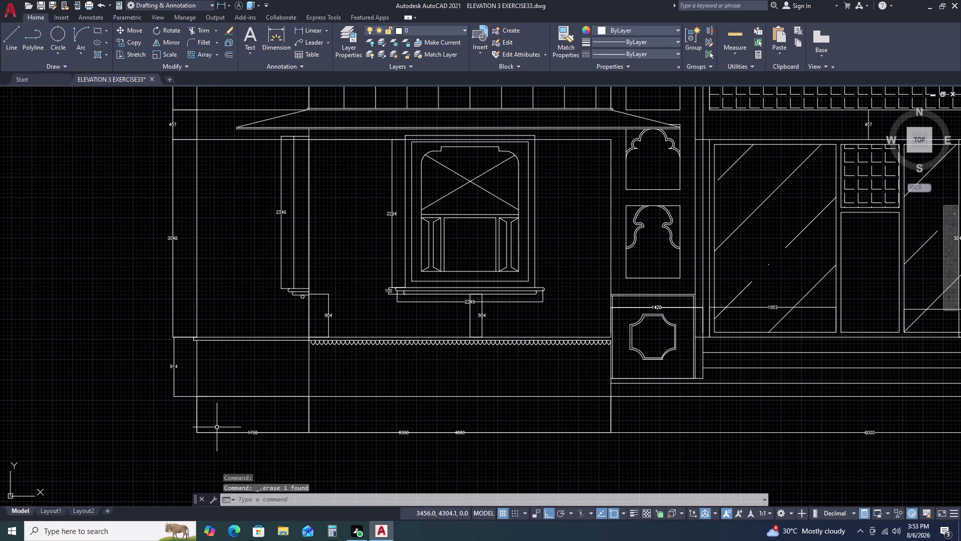
Inspect the 4660 dimension, then pan up over the upper storey of the facade.
click(310, 412)
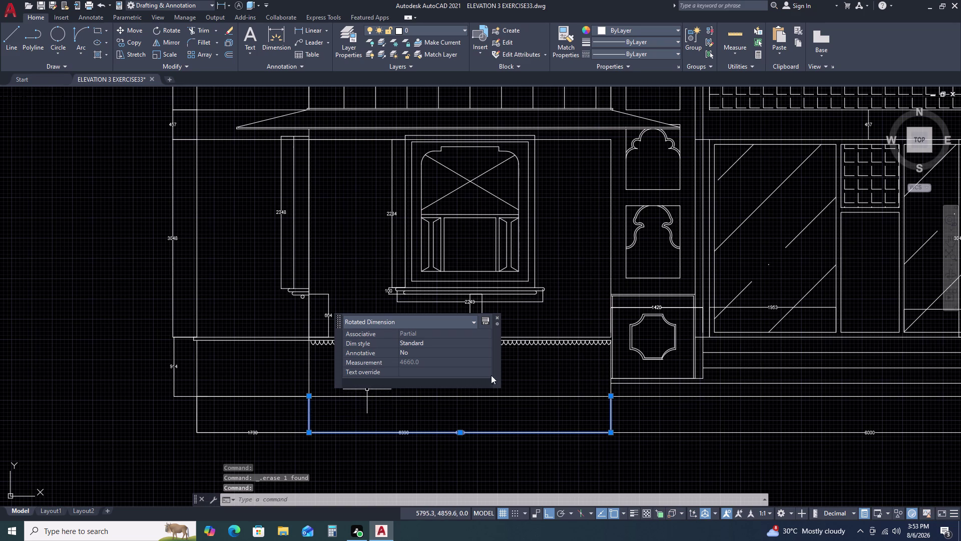
key(Escape)
scroll(up, 3)
scroll(down, 3)
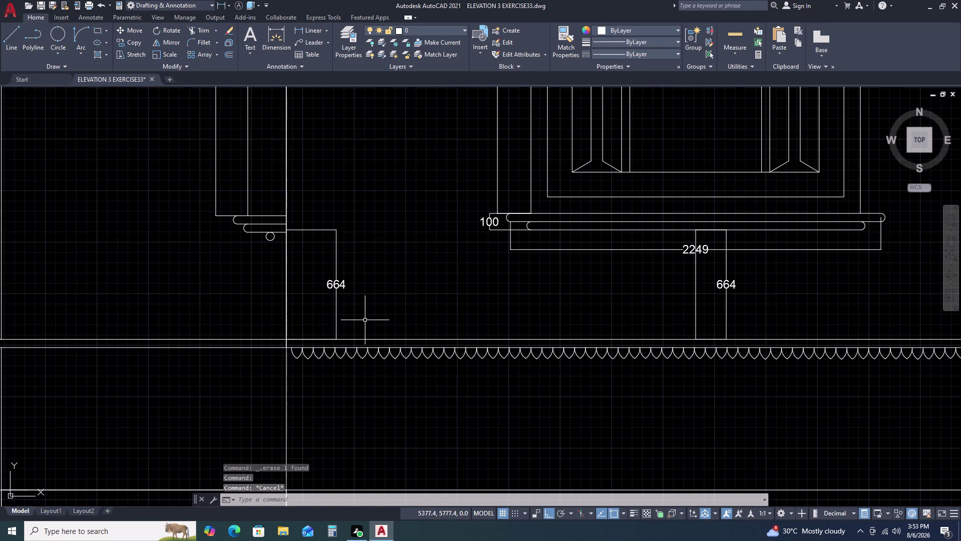
scroll(down, 3)
middle_click(394, 265)
middle_drag(395, 268, 441, 426)
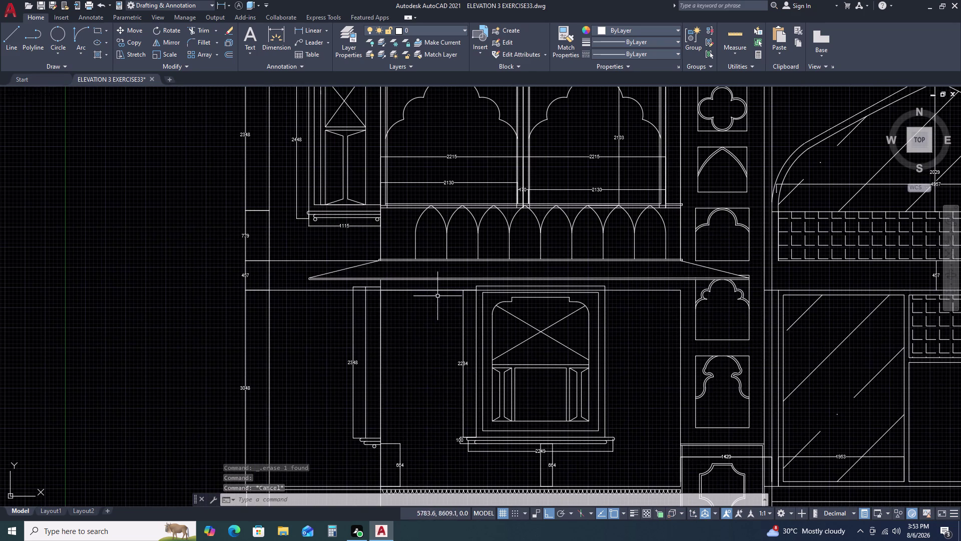
middle_drag(451, 286, 413, 375)
Pan across the drawing, zoom to extents, and undo the last change.
scroll(down, 3)
middle_drag(618, 303, 557, 314)
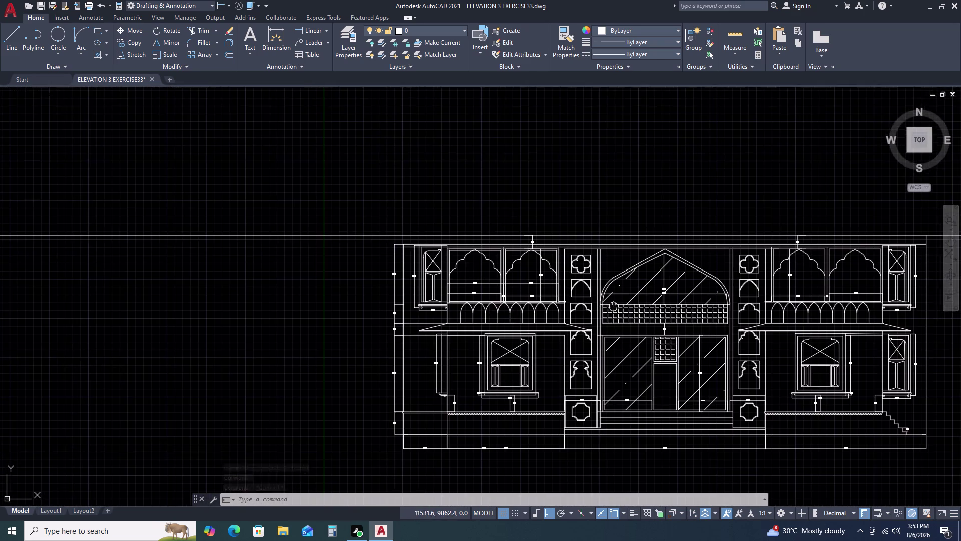
middle_drag(558, 313, 407, 323)
middle_click(405, 323)
middle_click(405, 323)
scroll(down, 3)
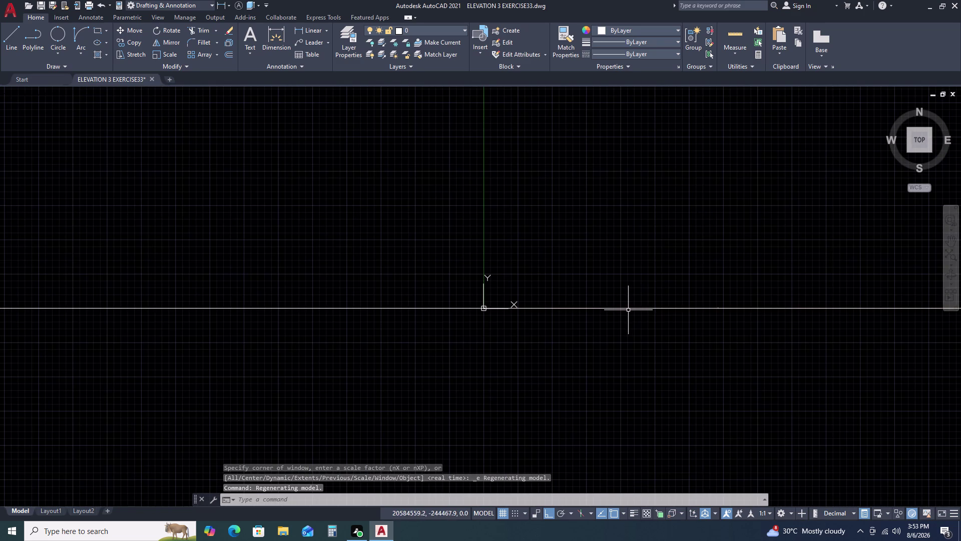
key(ctrl+z)
scroll(down, 3)
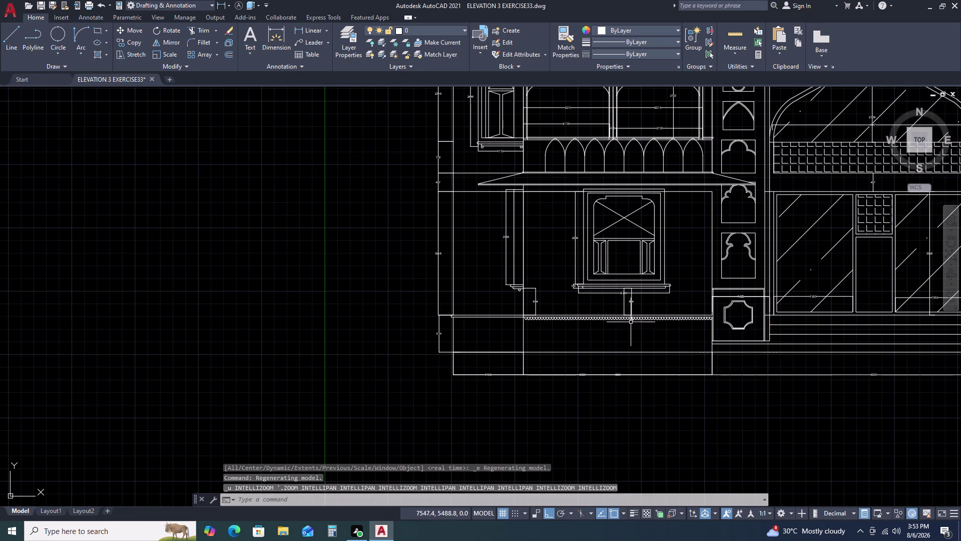
Save the elevation drawing with QSAVE.
key(ctrl+s)
key(ctrl+s)
scroll(down, 3)
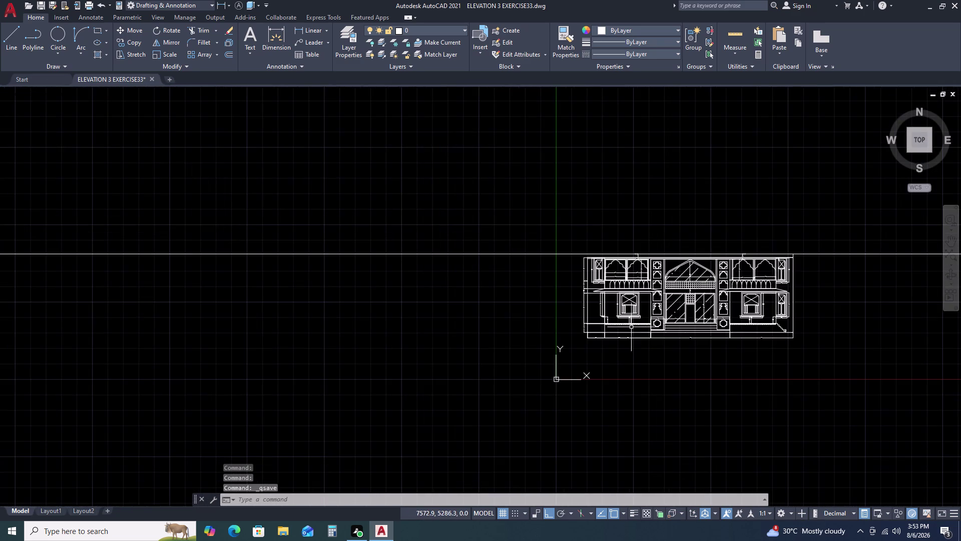
scroll(up, 3)
scroll(up, 3)
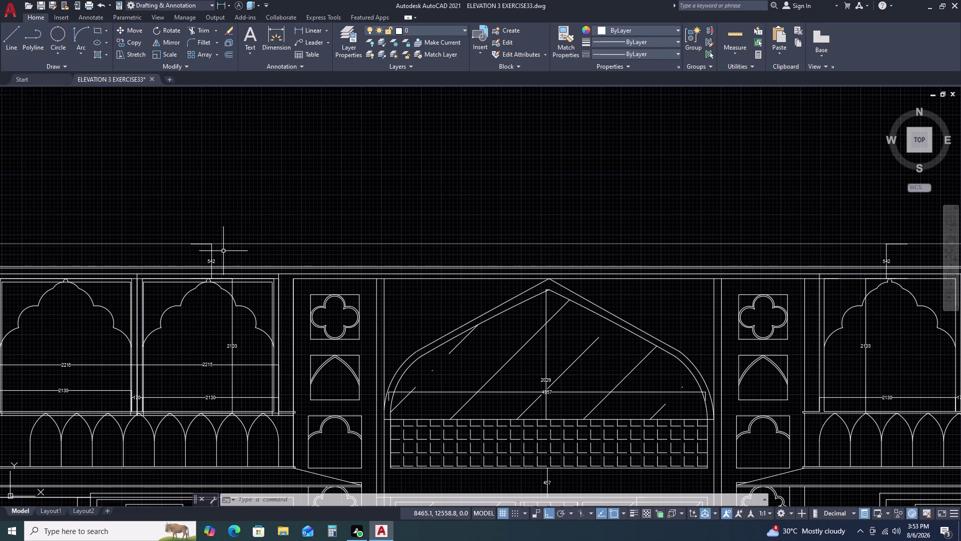
Recolour the horizontal construction line above the roofline yellow via Quick Properties.
click(353, 244)
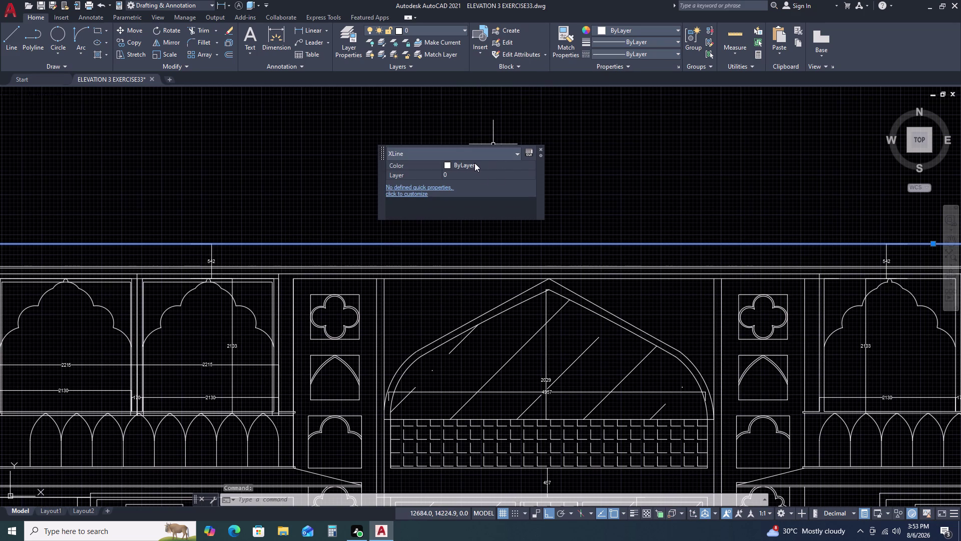
click(475, 163)
click(474, 163)
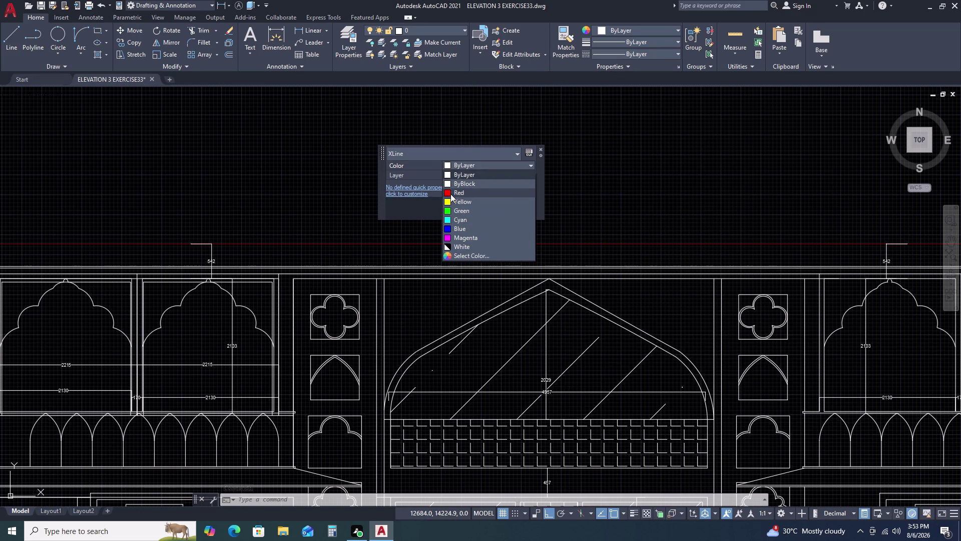
click(448, 202)
key(Escape)
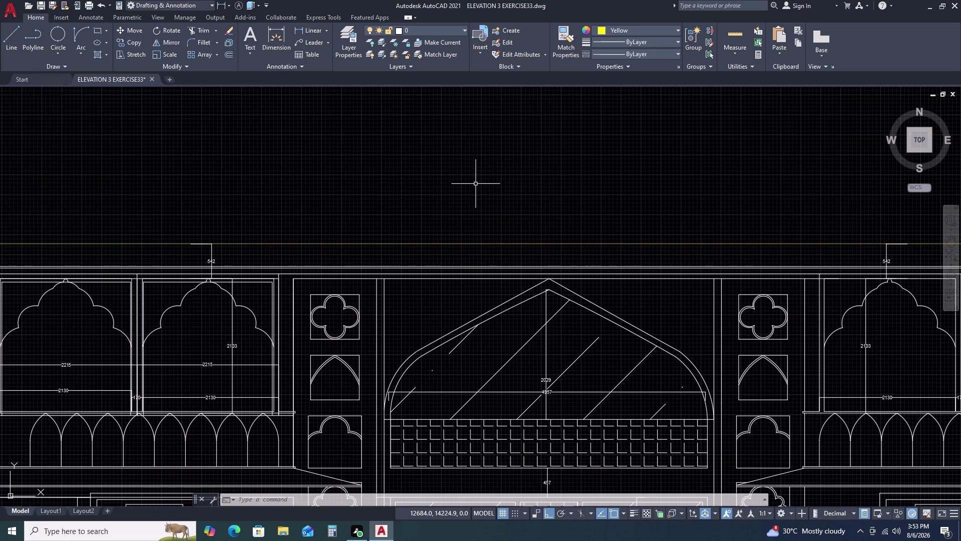
scroll(down, 3)
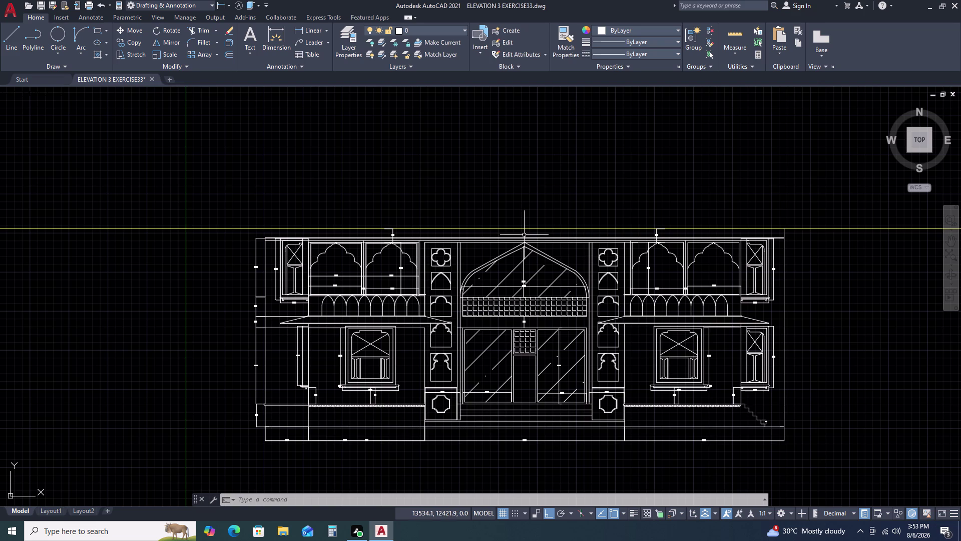
Offset the yellow construction line 535 units upward.
click(580, 229)
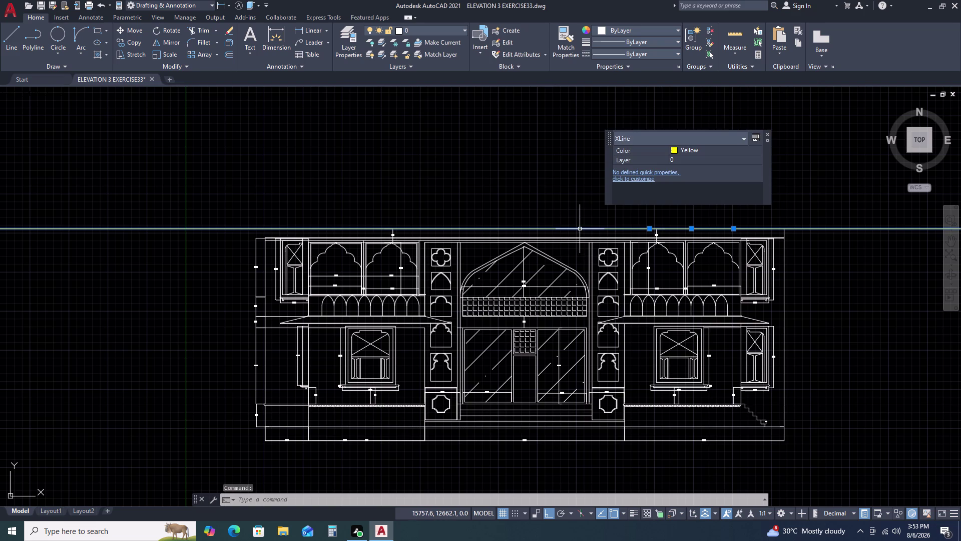
text(O)
key(space)
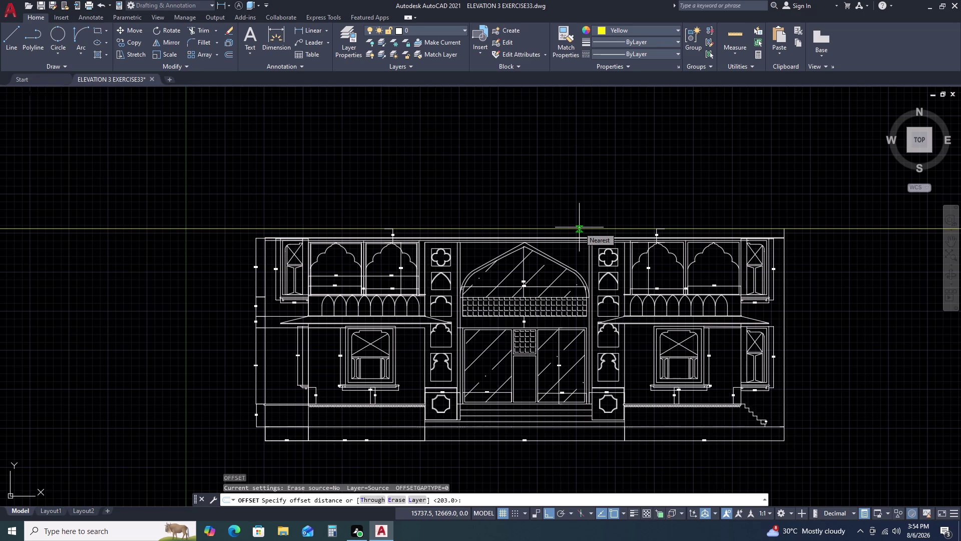
text(535)
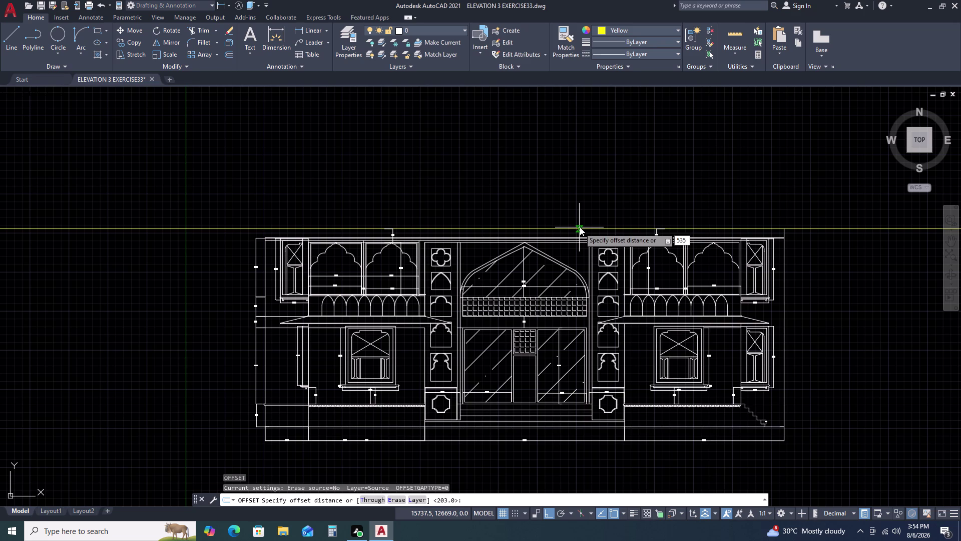
key(space)
click(585, 202)
key(Escape)
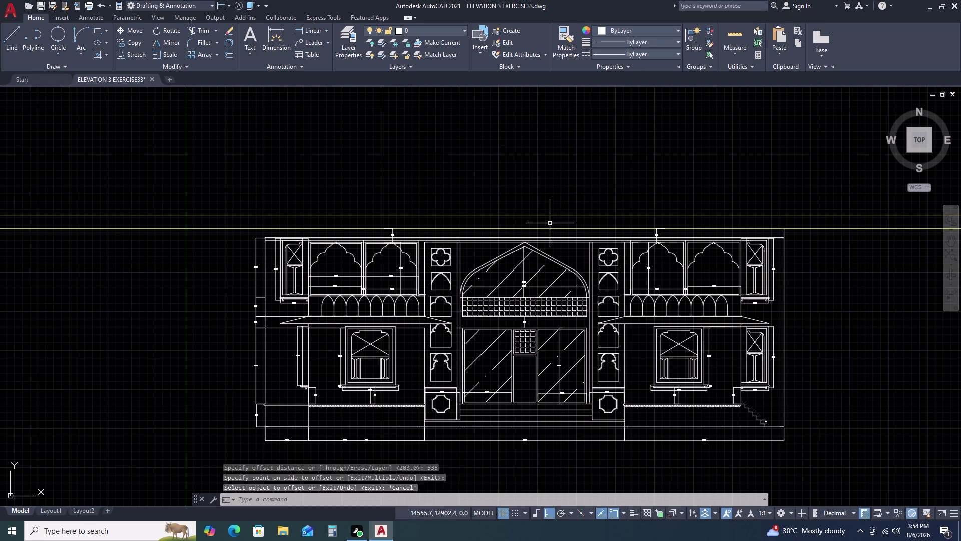
scroll(up, 3)
Set the new upper construction line's colour to ByBlock.
click(569, 194)
triple_click(536, 215)
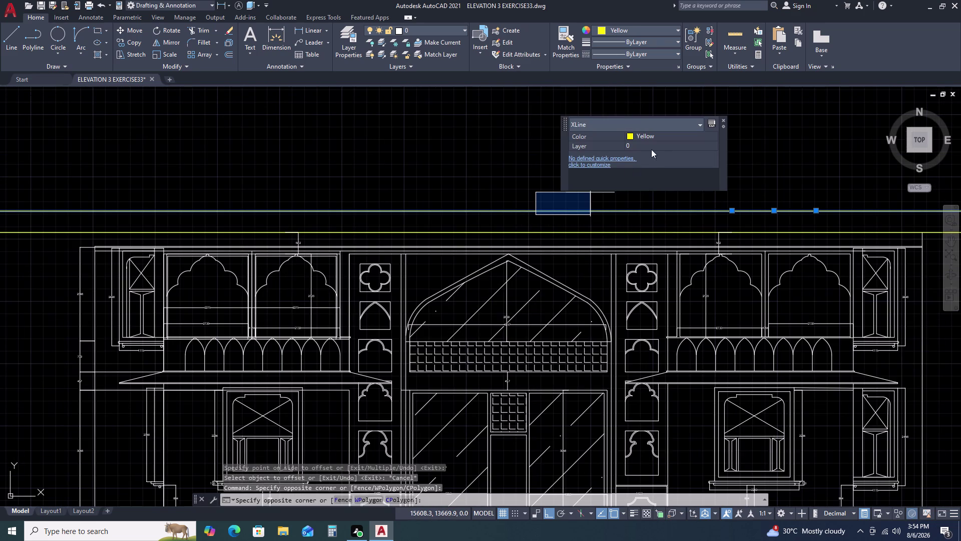
double_click(654, 139)
click(643, 154)
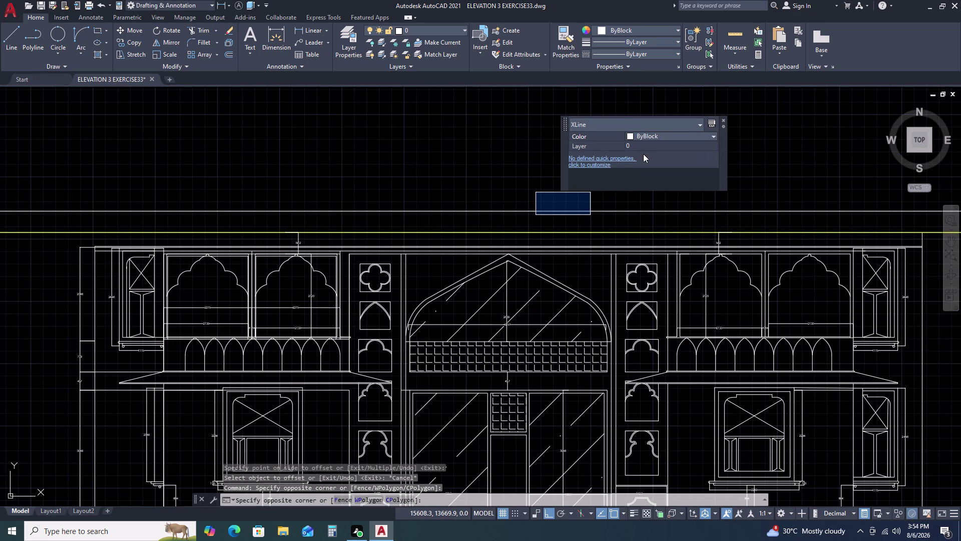
click(642, 138)
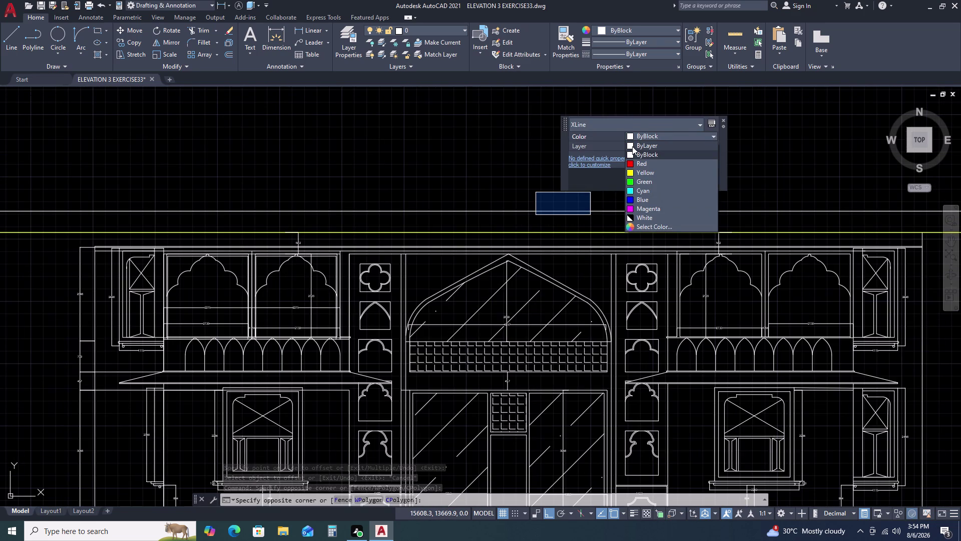
double_click(633, 147)
key(Escape)
key(Escape)
key(Escape)
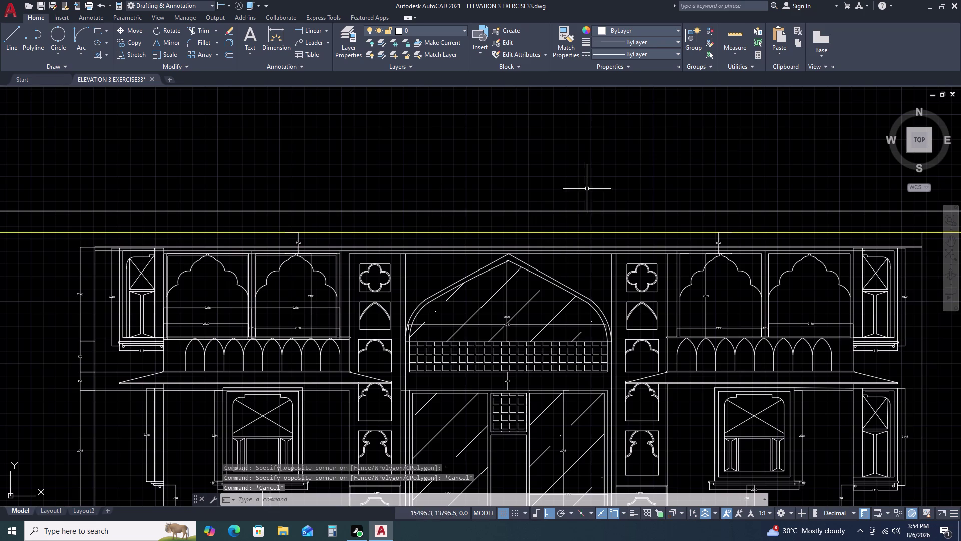
scroll(down, 3)
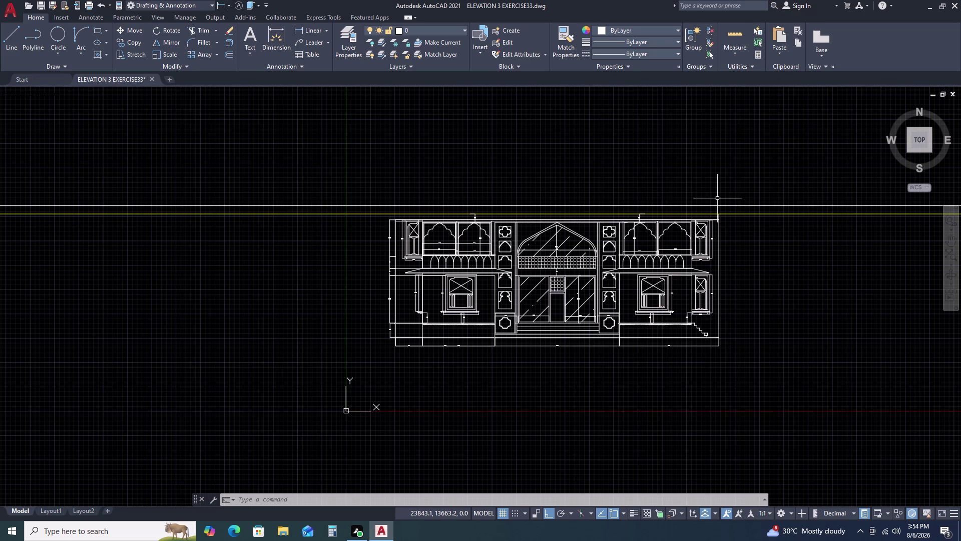
Stretch the right edge line's top grip to the upper construction line, making it 8457.6 long.
scroll(up, 3)
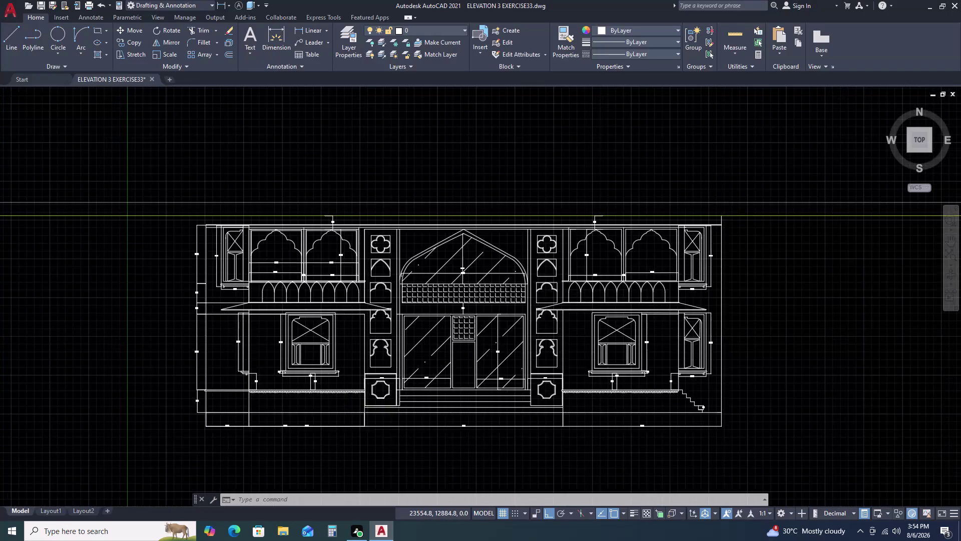
scroll(up, 3)
scroll(down, 3)
double_click(725, 239)
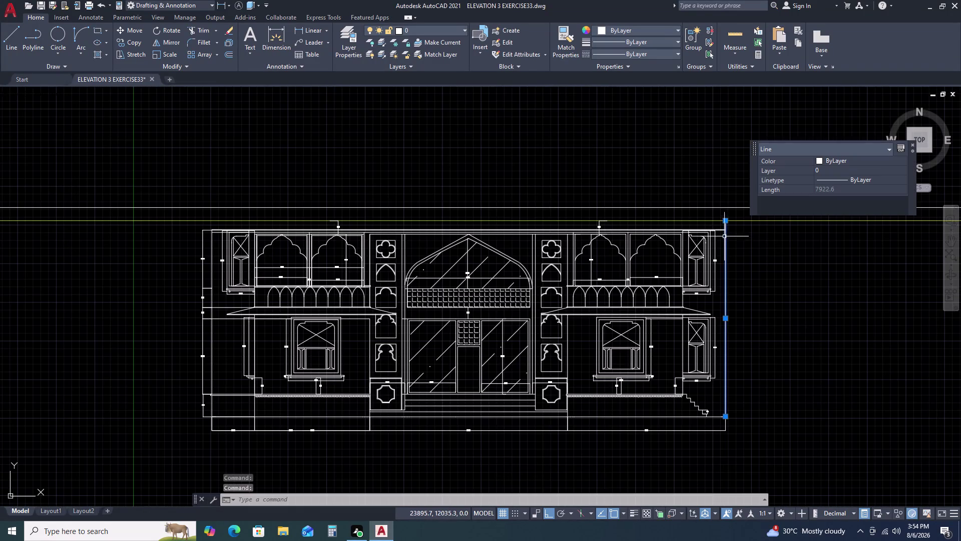
scroll(up, 3)
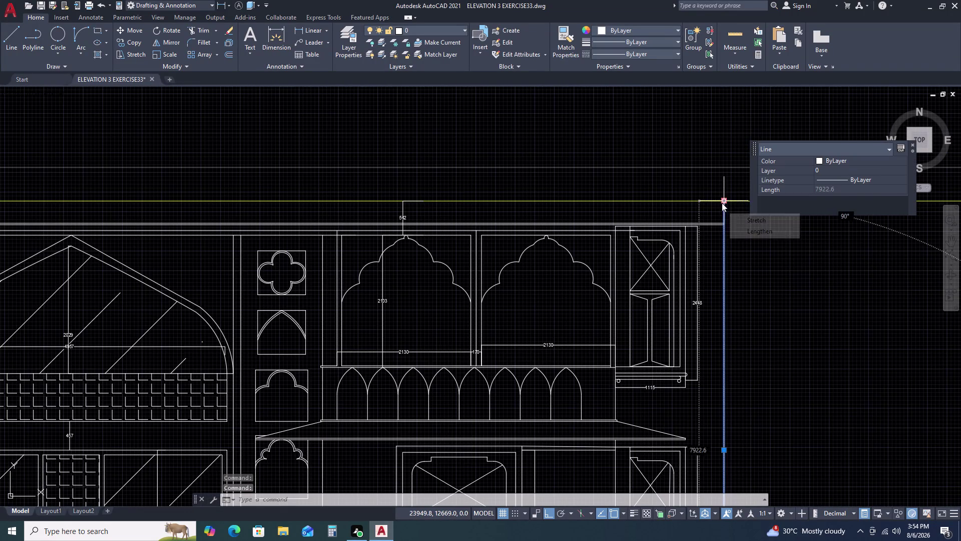
click(721, 203)
double_click(724, 167)
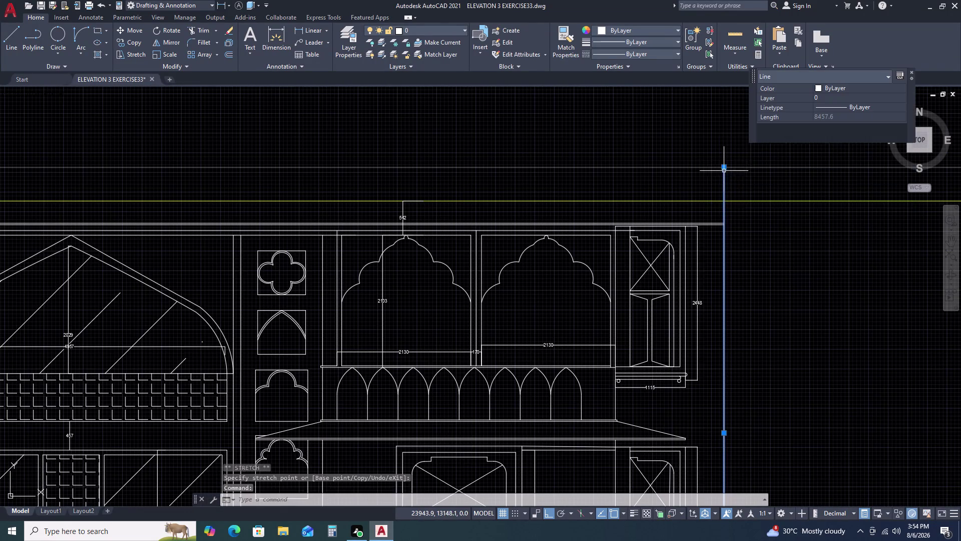
scroll(down, 3)
key(Escape)
scroll(up, 3)
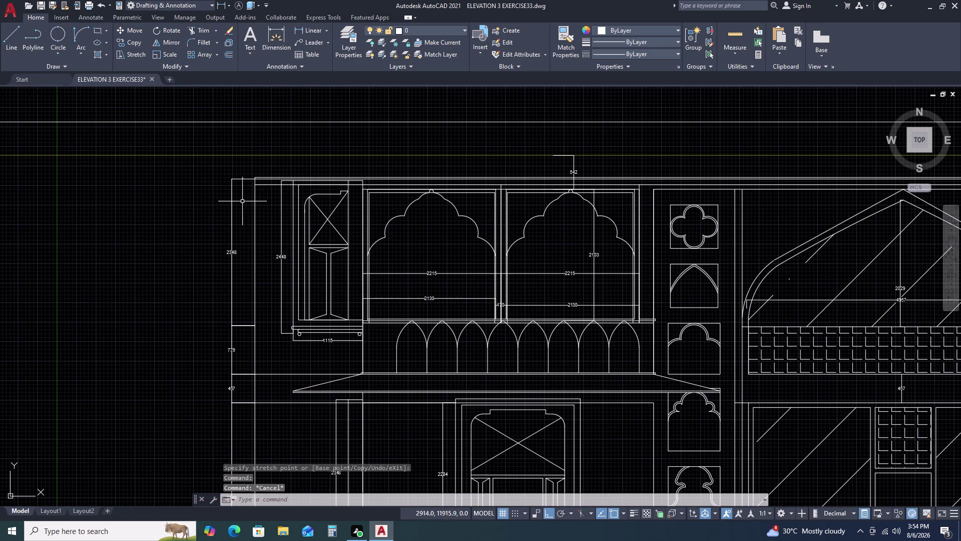
double_click(255, 197)
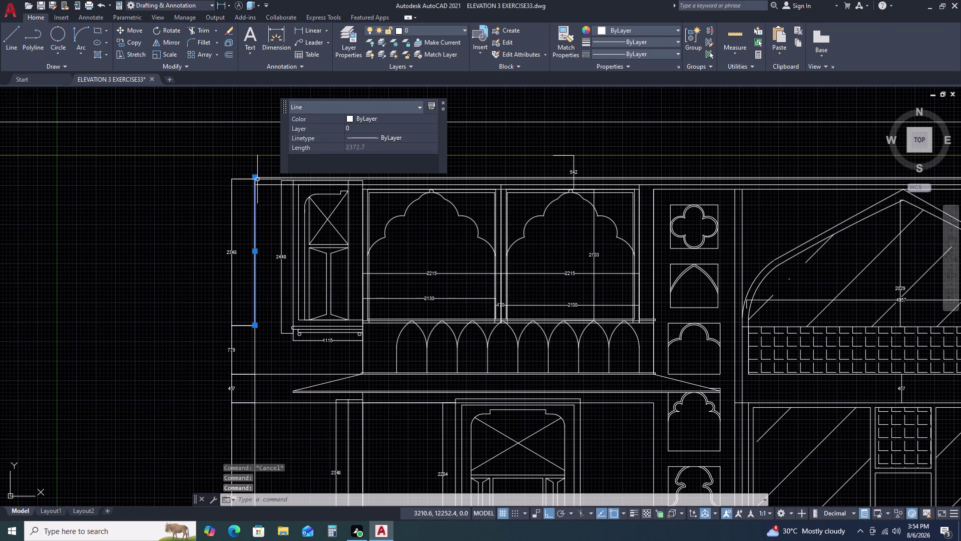
click(257, 175)
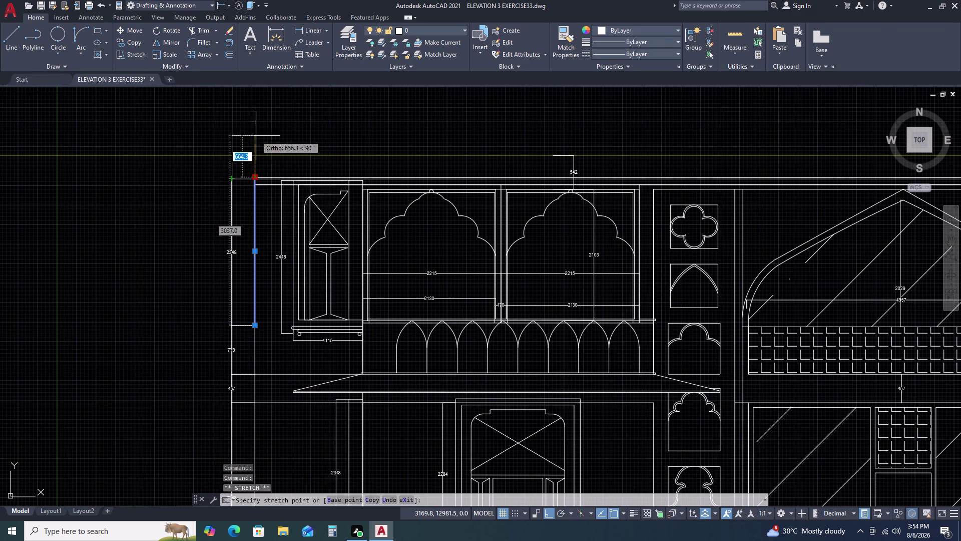
double_click(254, 121)
key(Escape)
scroll(down, 3)
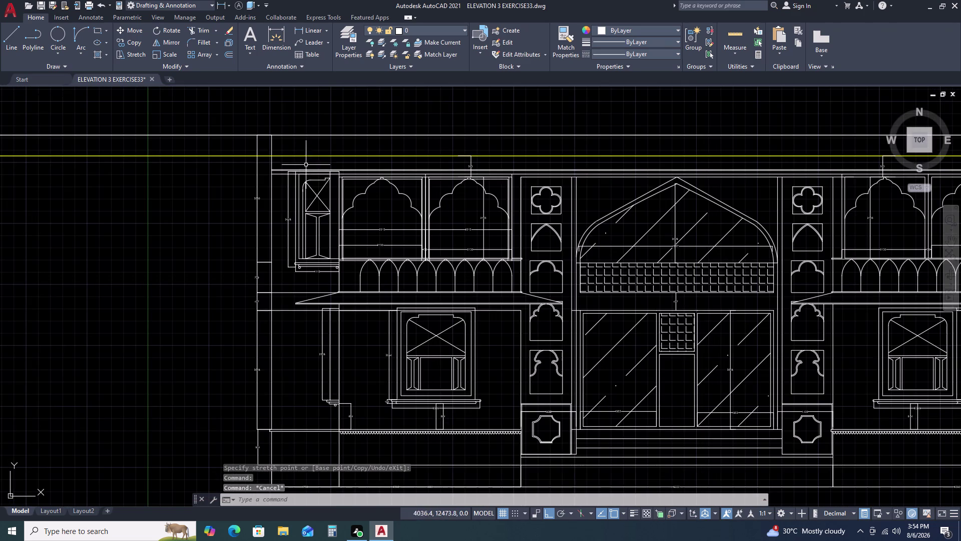
double_click(258, 147)
key(Escape)
key(Escape)
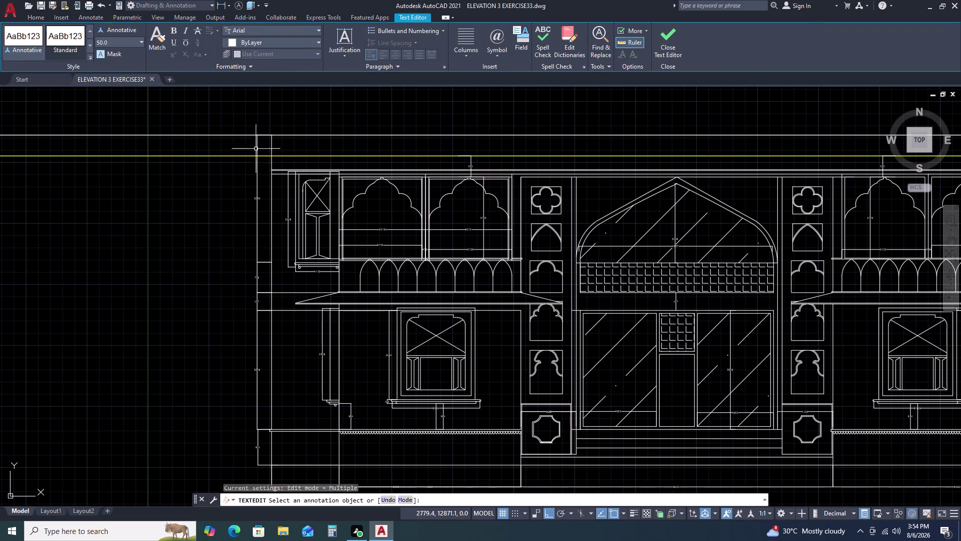
key(Escape)
key(ctrl+z)
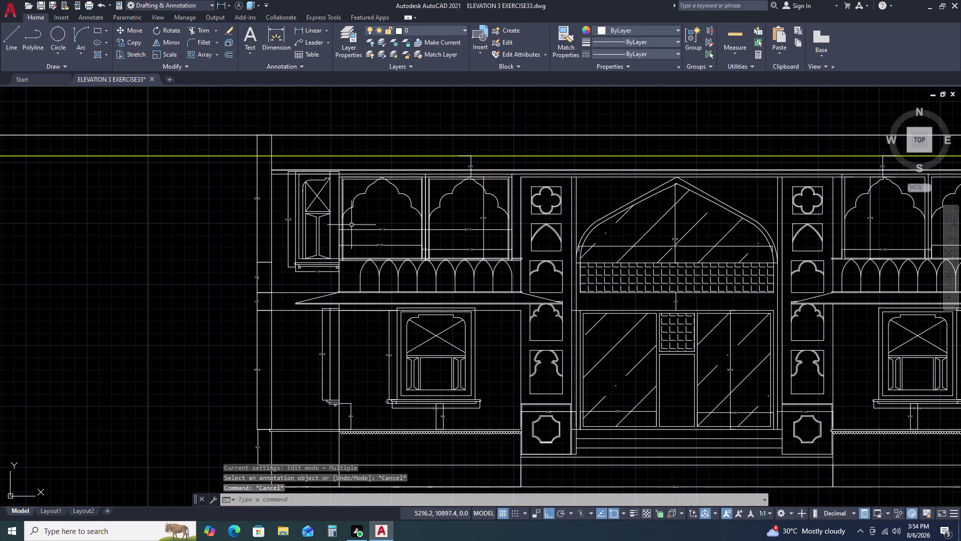
key(ctrl+z)
key(ctrl+z)
key(ctrl+z)
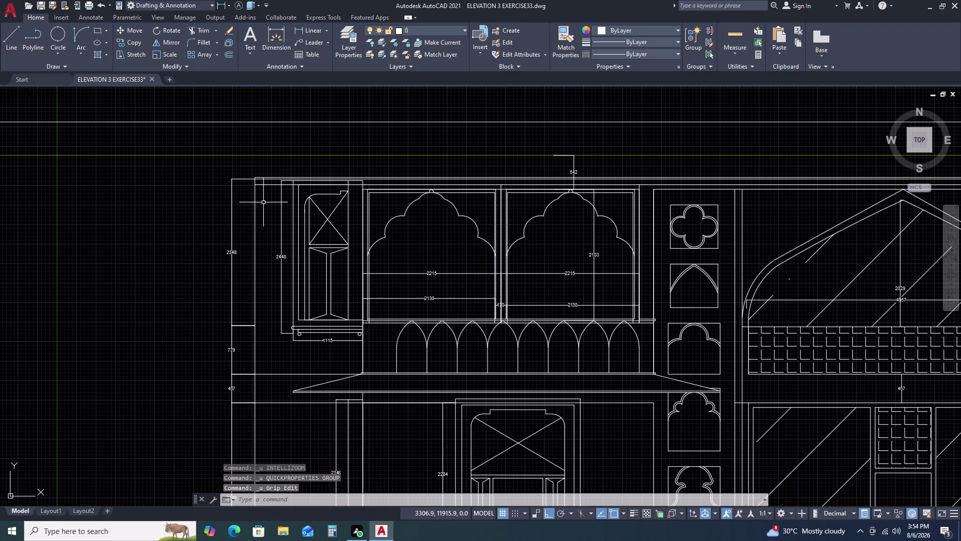
scroll(up, 3)
double_click(259, 183)
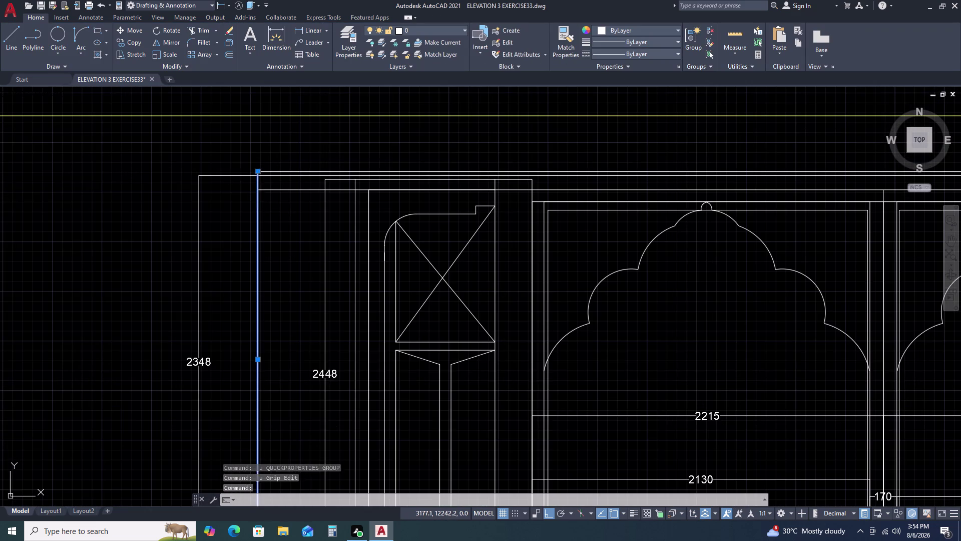
double_click(259, 171)
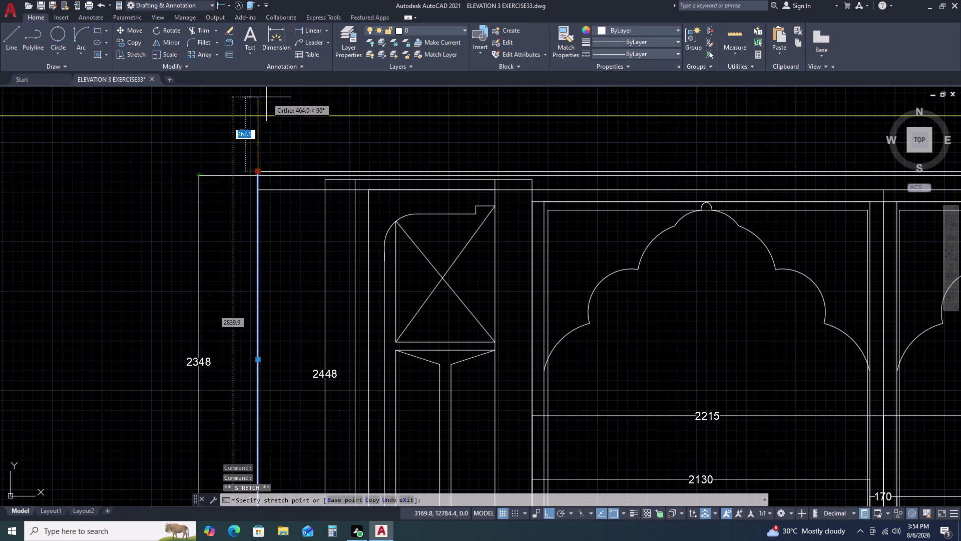
scroll(down, 3)
double_click(265, 105)
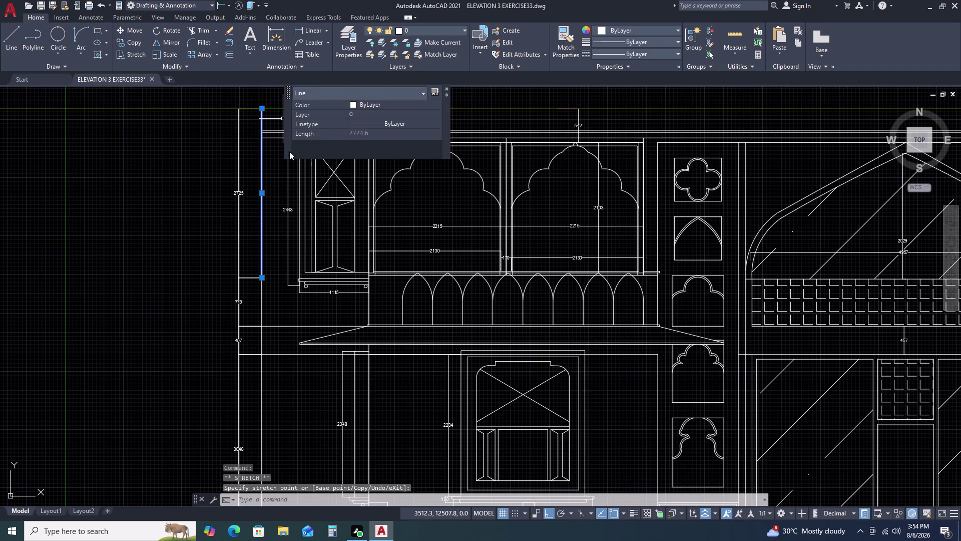
key(Escape)
triple_click(240, 136)
drag(229, 128, 215, 130)
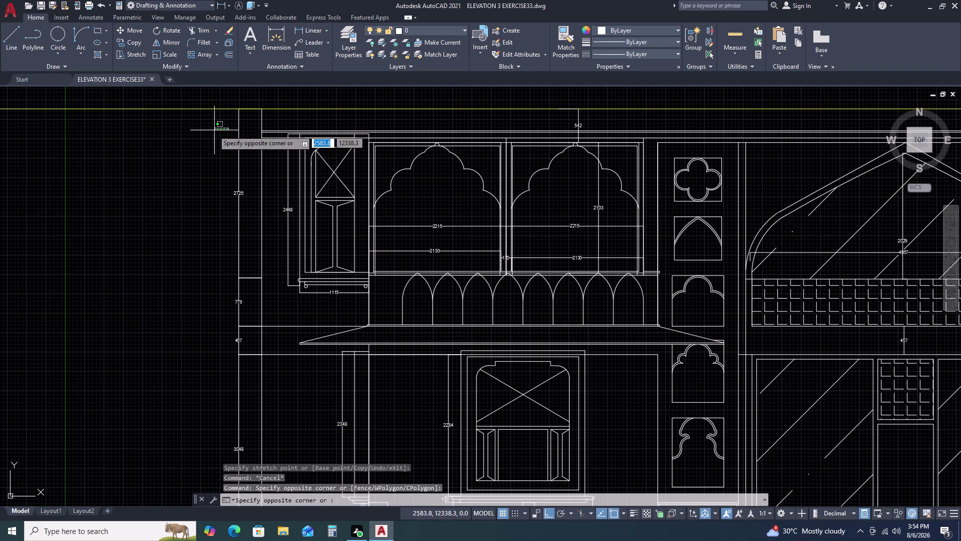
key(Escape)
key(ctrl+z)
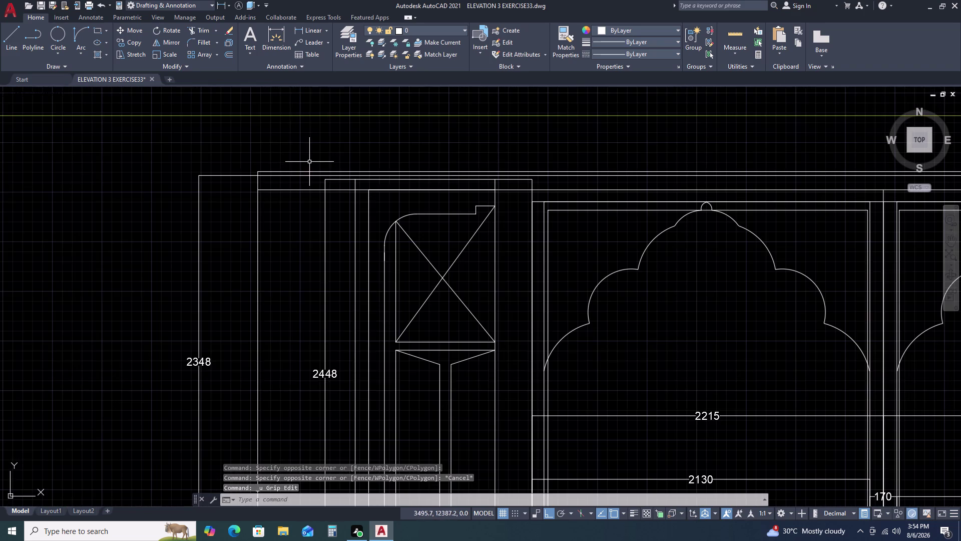
double_click(269, 240)
drag(268, 241, 266, 245)
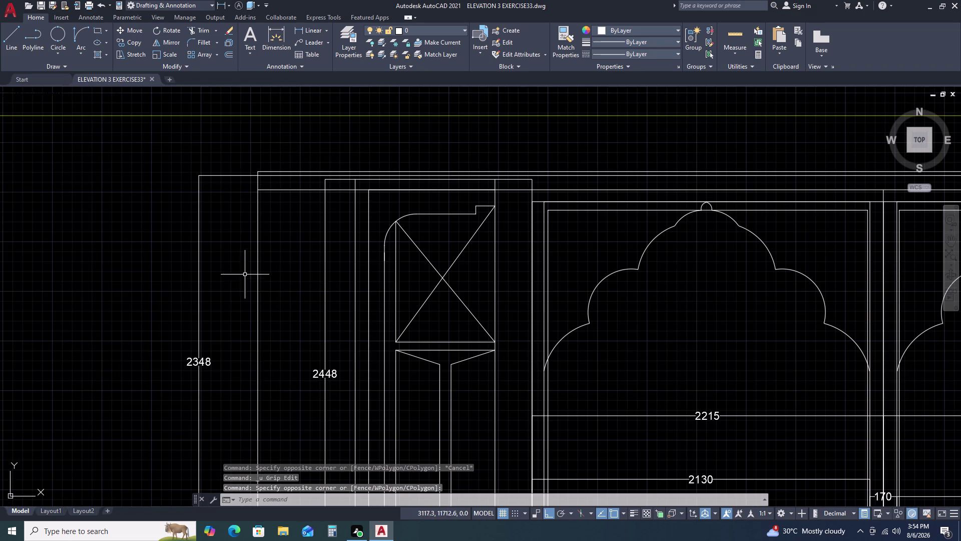
click(241, 278)
double_click(259, 255)
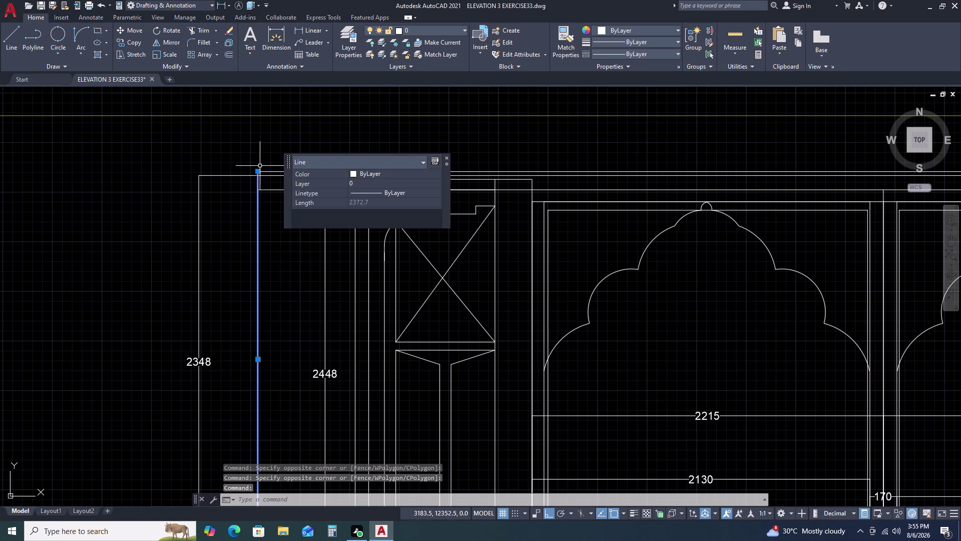
scroll(up, 3)
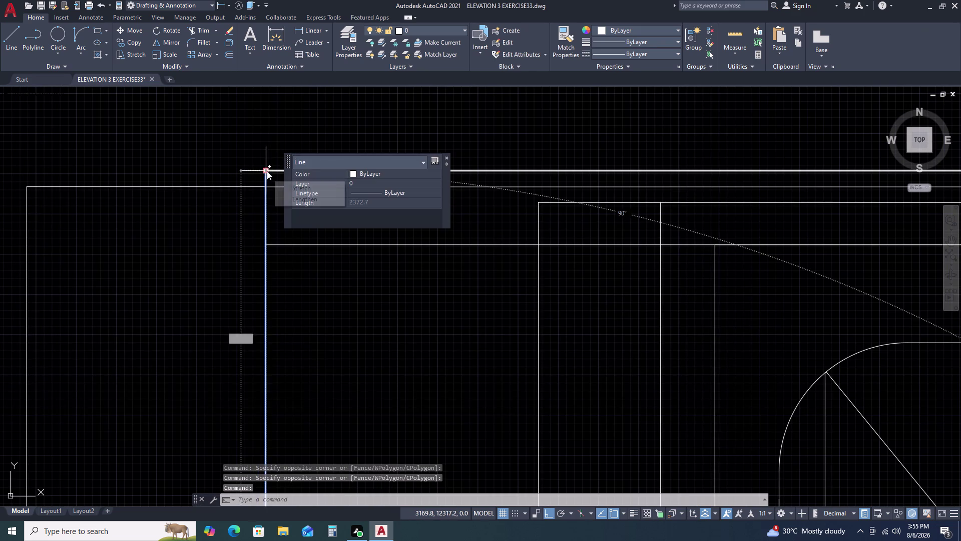
click(267, 171)
scroll(down, 3)
middle_drag(279, 129, 275, 244)
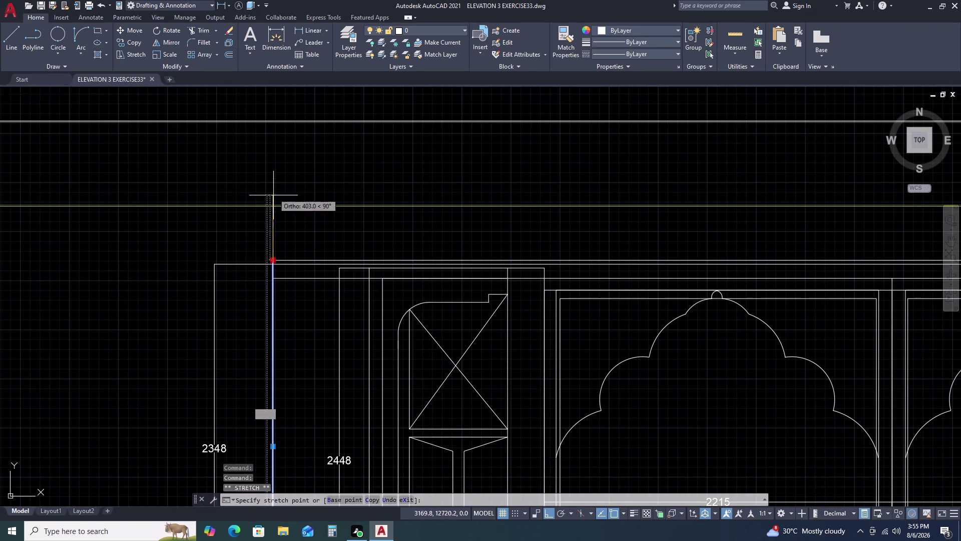
click(271, 121)
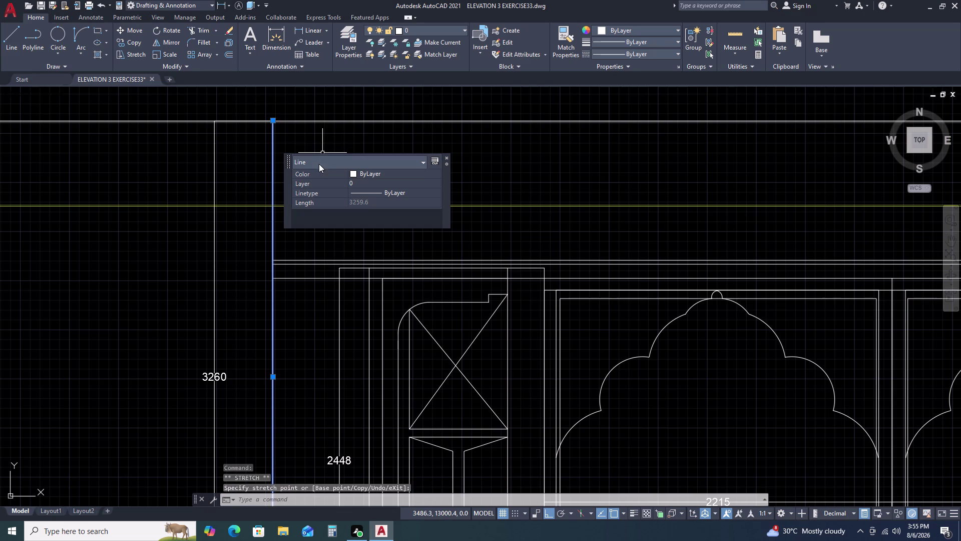
key(ctrl+z)
scroll(down, 3)
scroll(down, 3)
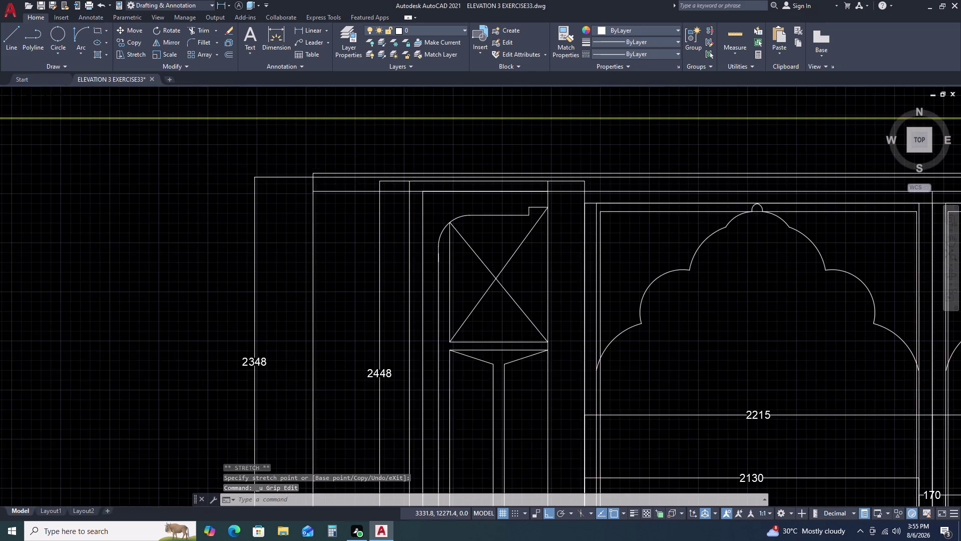
Erase the upper ByBlock construction line above the elevation.
middle_drag(369, 142, 358, 209)
middle_click(357, 209)
scroll(up, 3)
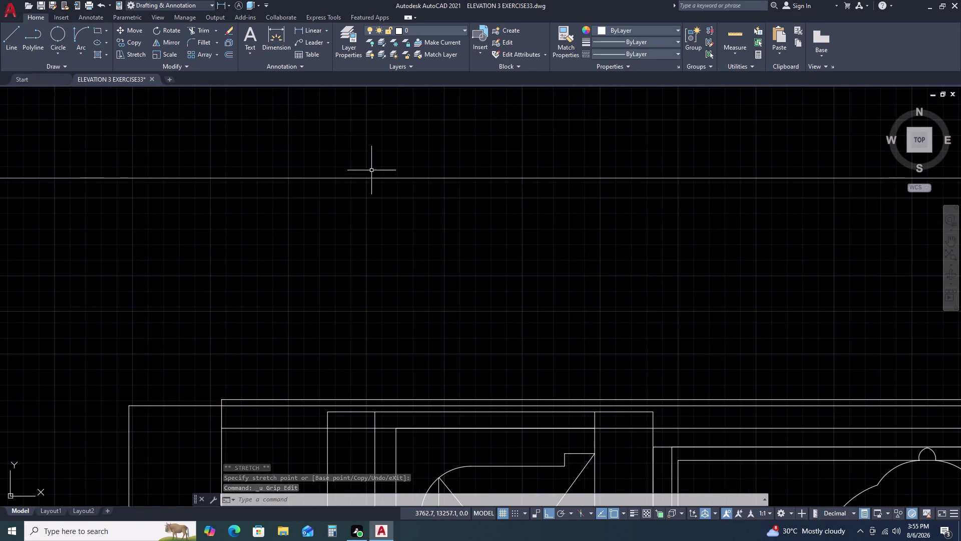
scroll(up, 3)
scroll(up, 3)
scroll(down, 3)
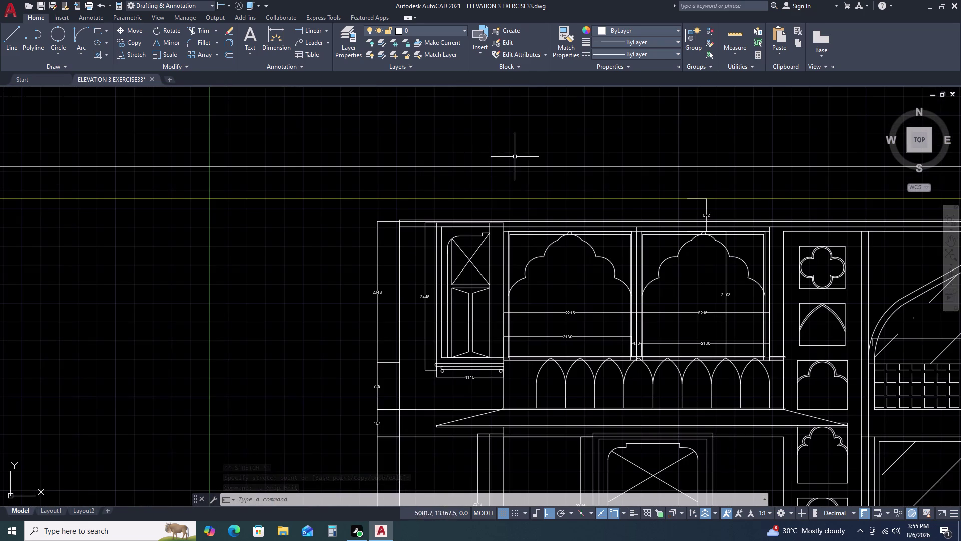
click(512, 163)
click(483, 182)
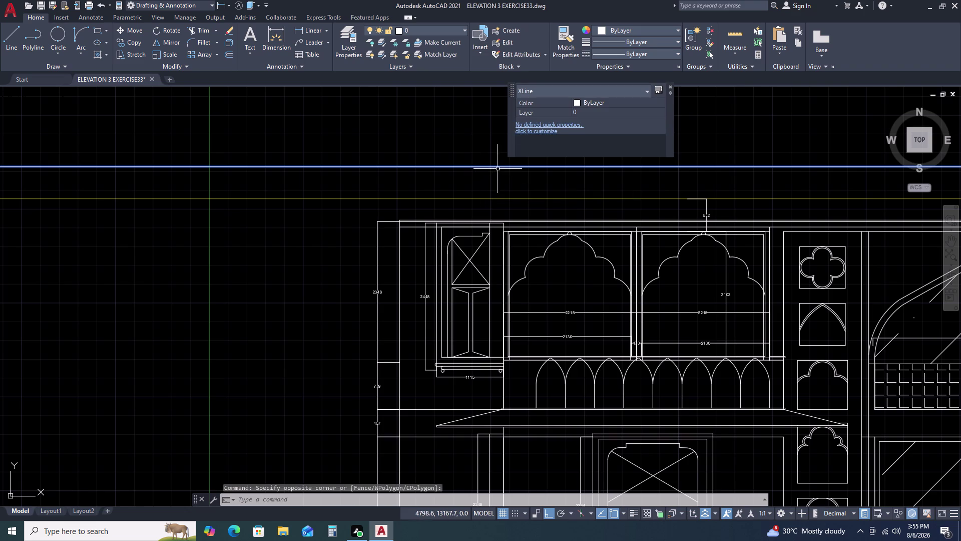
key(Delete)
Select the yellow construction line above the facade.
drag(547, 202, 543, 207)
click(535, 214)
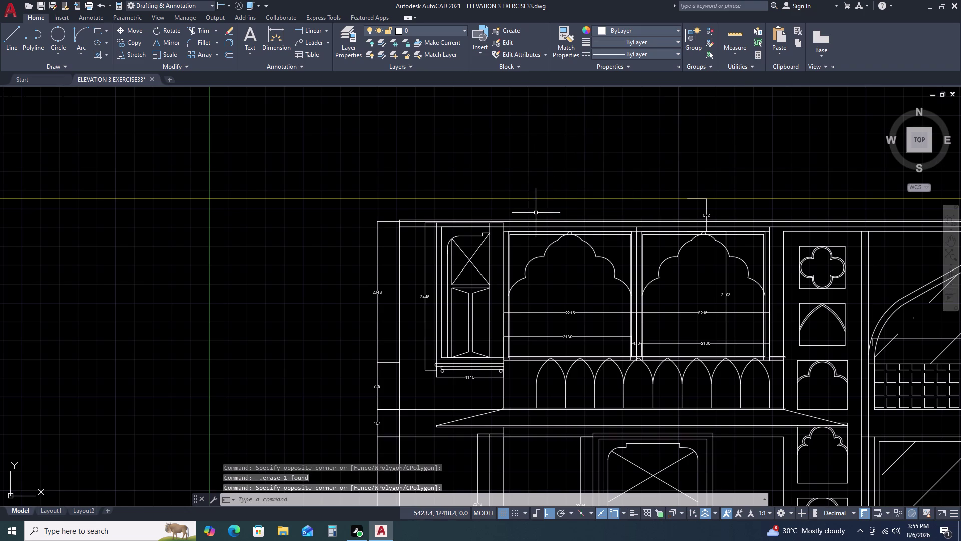
double_click(540, 201)
click(540, 197)
Offset the yellow construction line 535 units upward.
key(o)
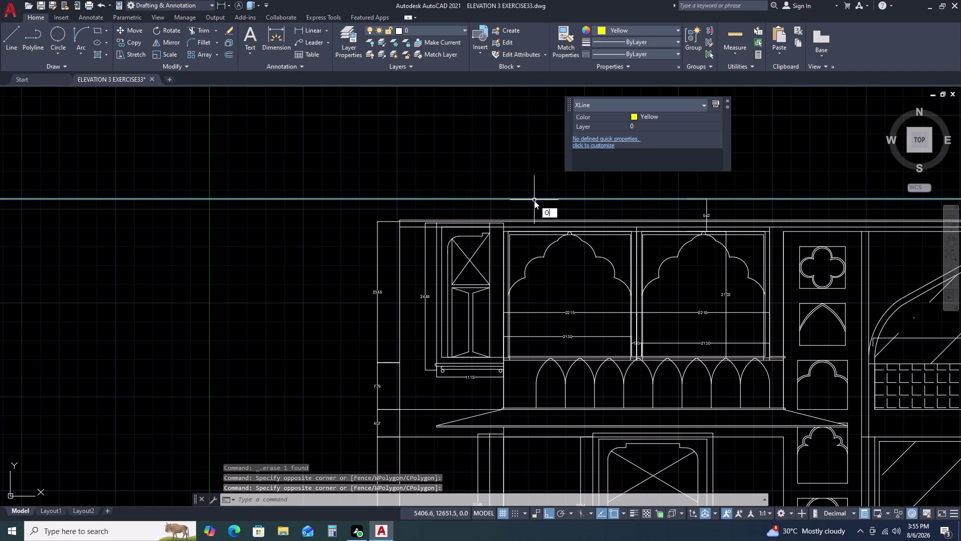
key(space)
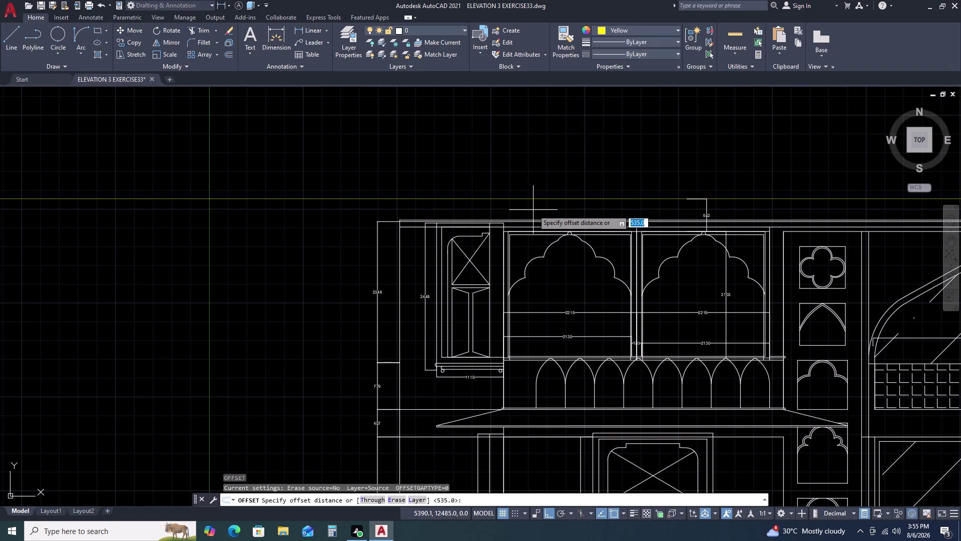
key(5)
key(3)
key(5)
key(space)
click(540, 178)
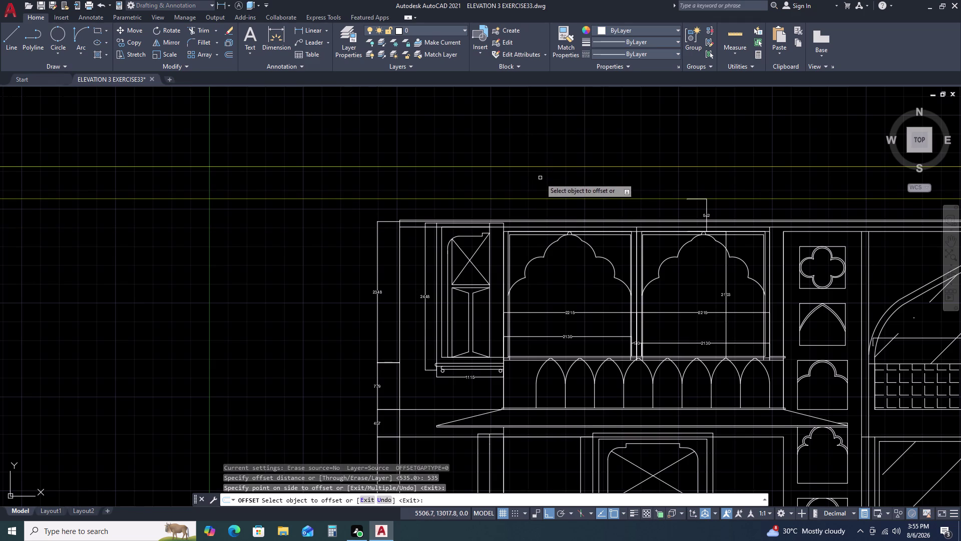
key(Escape)
Extend the parapet's left edge line up to the new construction line.
middle_drag(421, 201, 396, 239)
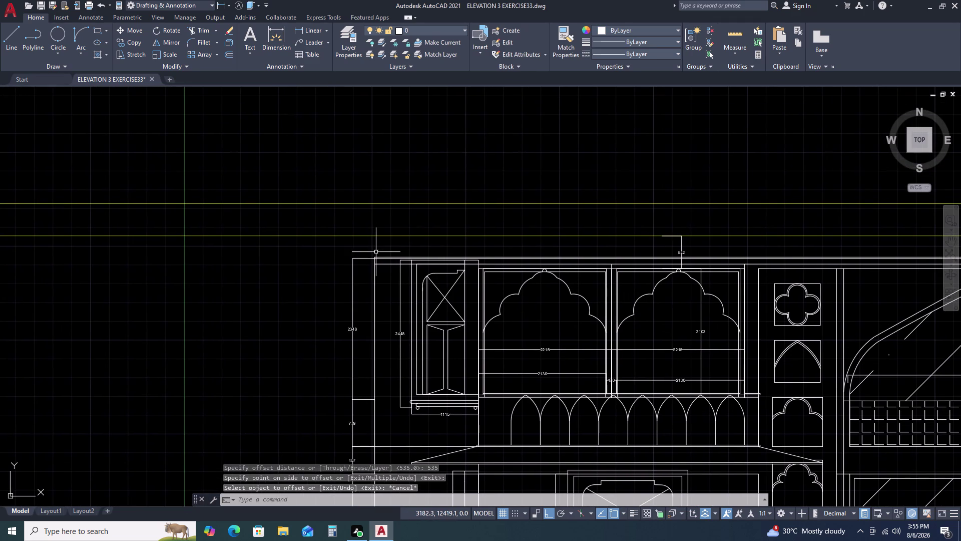
scroll(up, 3)
key(w)
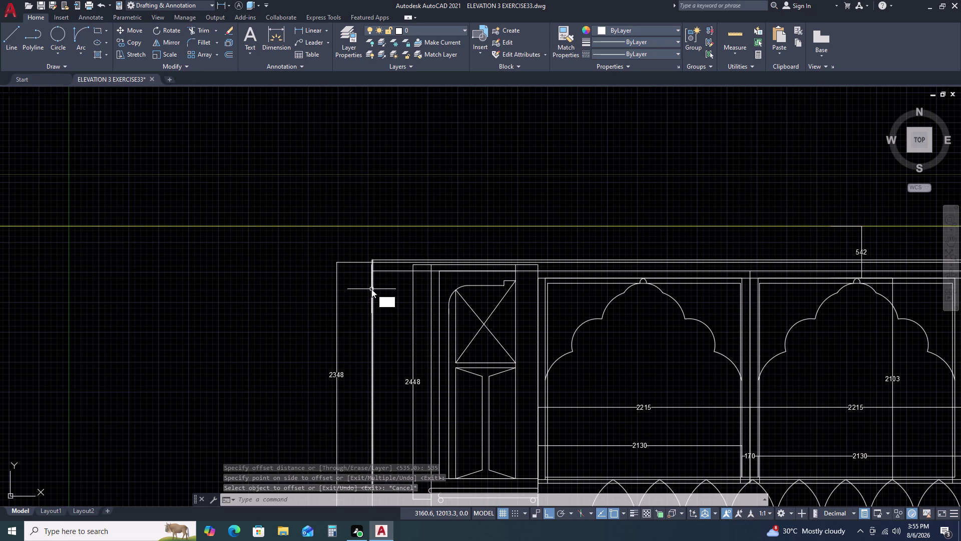
key(BackSpace)
key(e)
key(x)
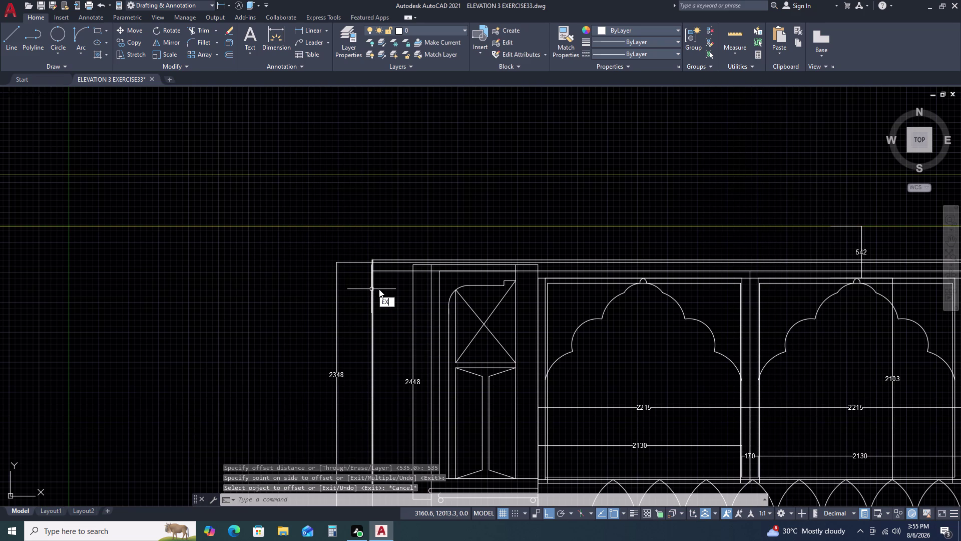
key(space)
double_click(375, 298)
double_click(372, 290)
double_click(372, 288)
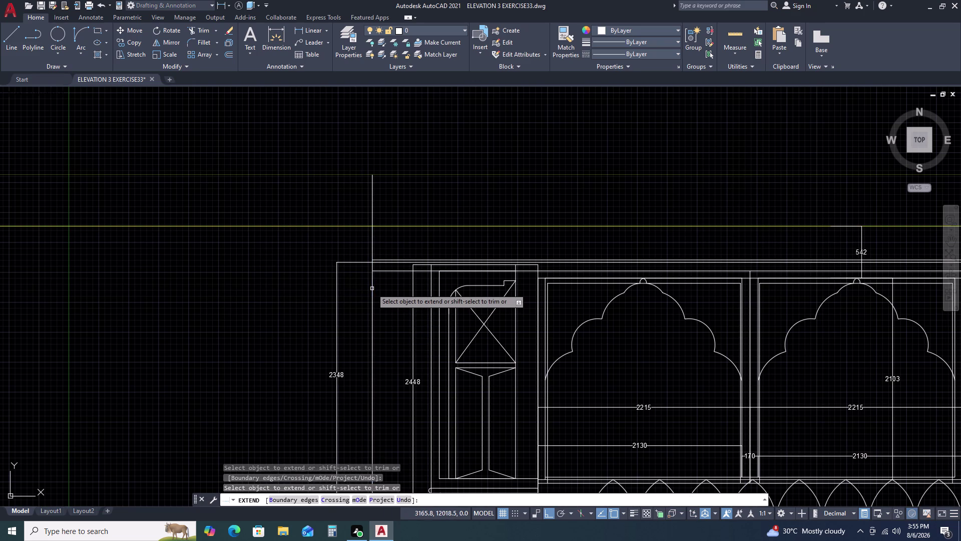
key(Escape)
Set the new construction line's colour to ByLayer.
middle_drag(504, 200, 338, 254)
middle_click(314, 262)
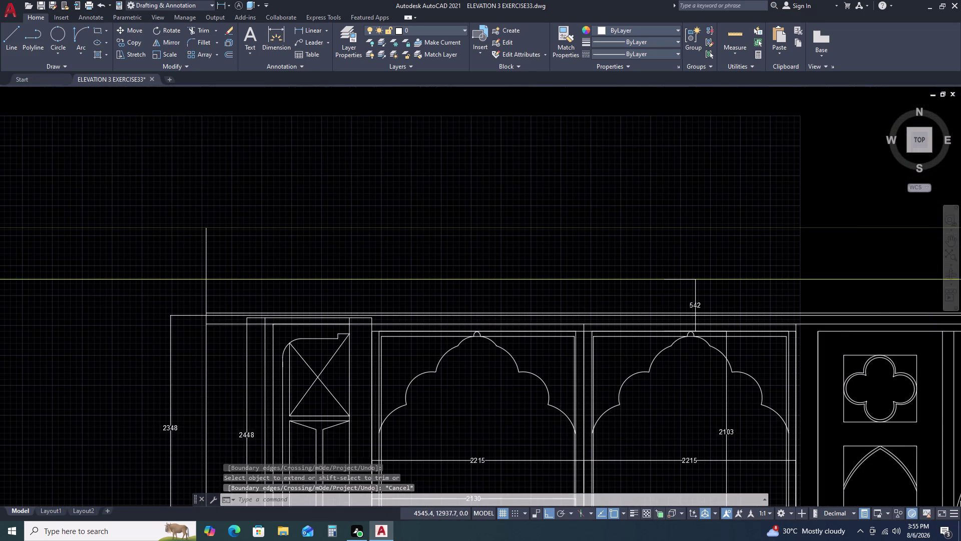
click(441, 212)
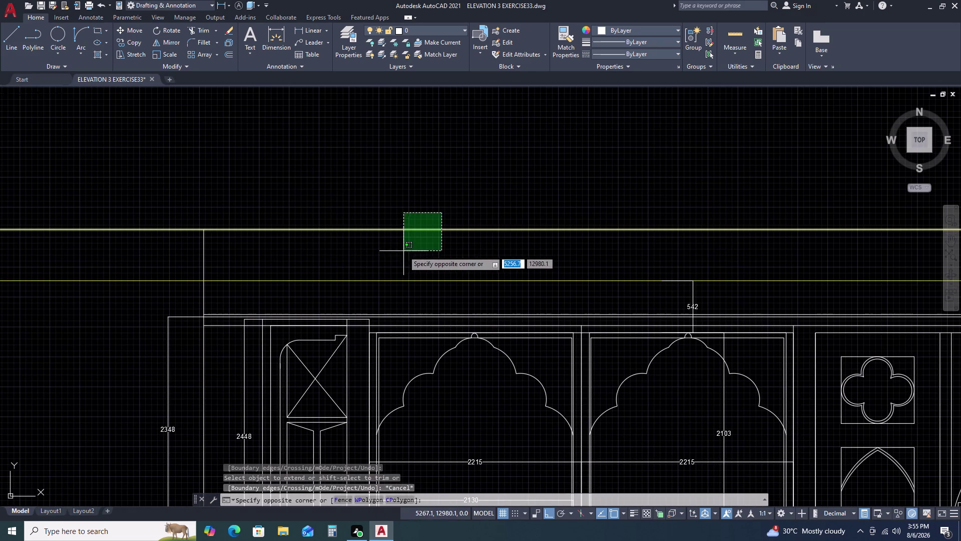
click(403, 252)
click(526, 170)
triple_click(525, 172)
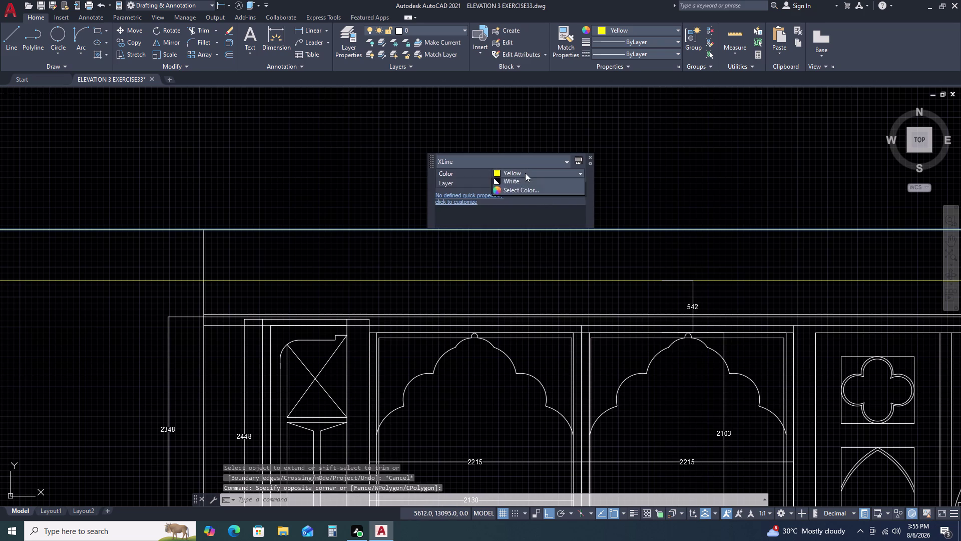
double_click(522, 183)
key(Escape)
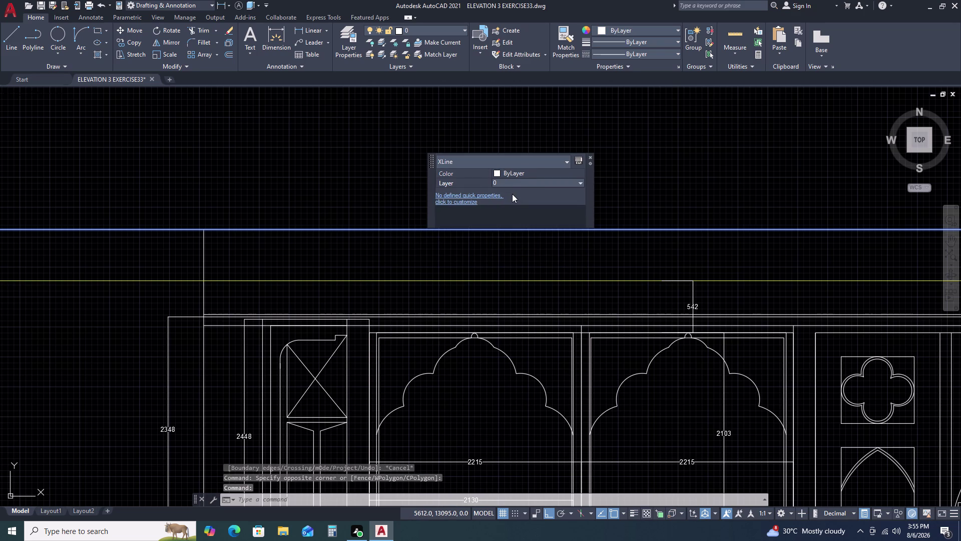
key(Escape)
key(Escape)
key(Escape)
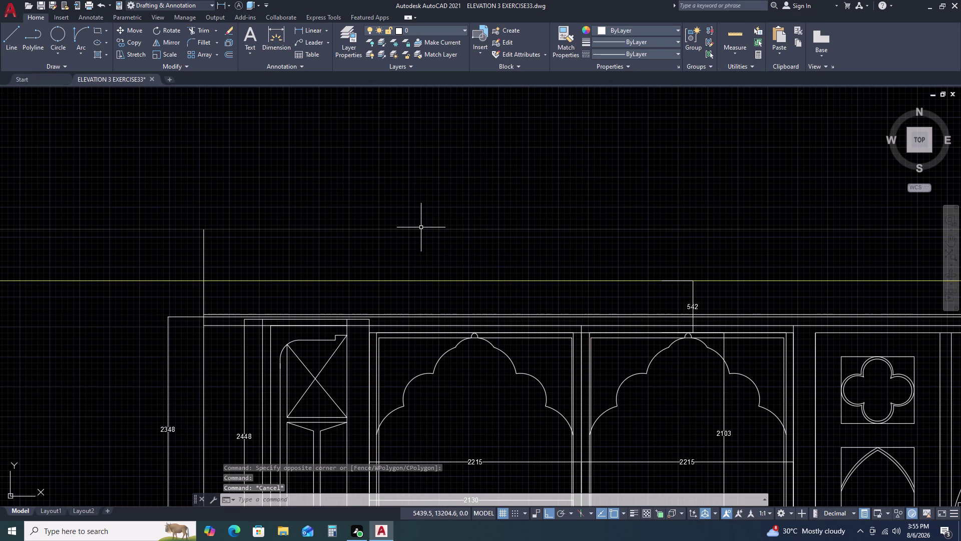
scroll(down, 3)
key(Escape)
key(Escape)
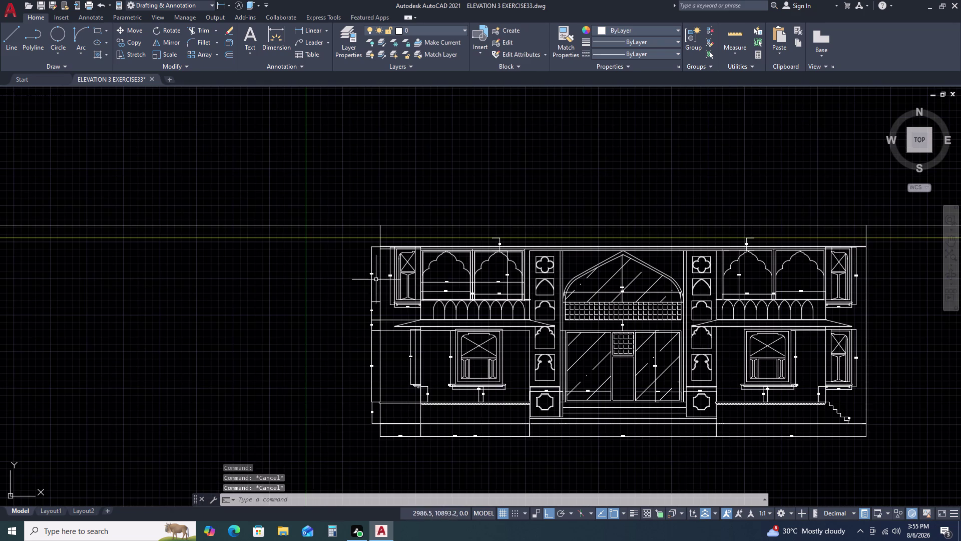
double_click(398, 225)
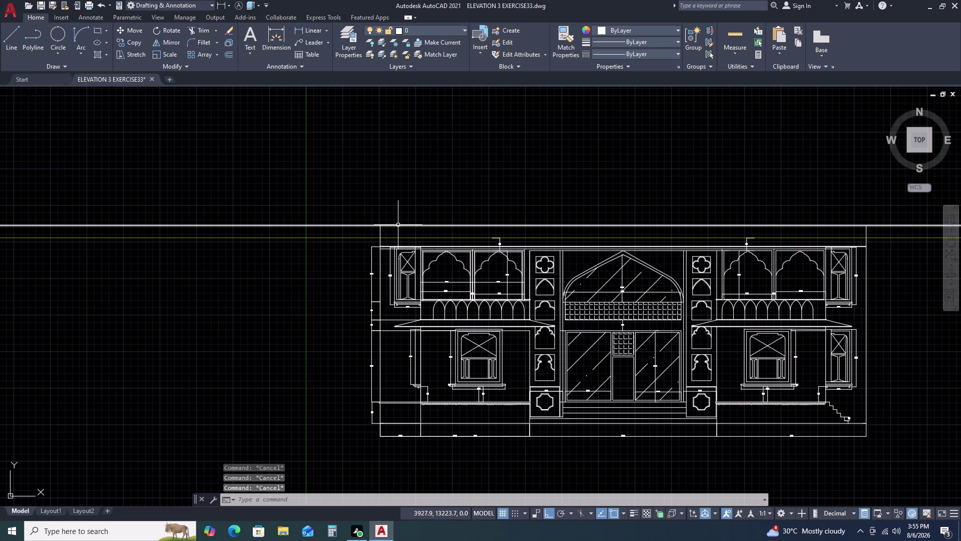
triple_click(507, 146)
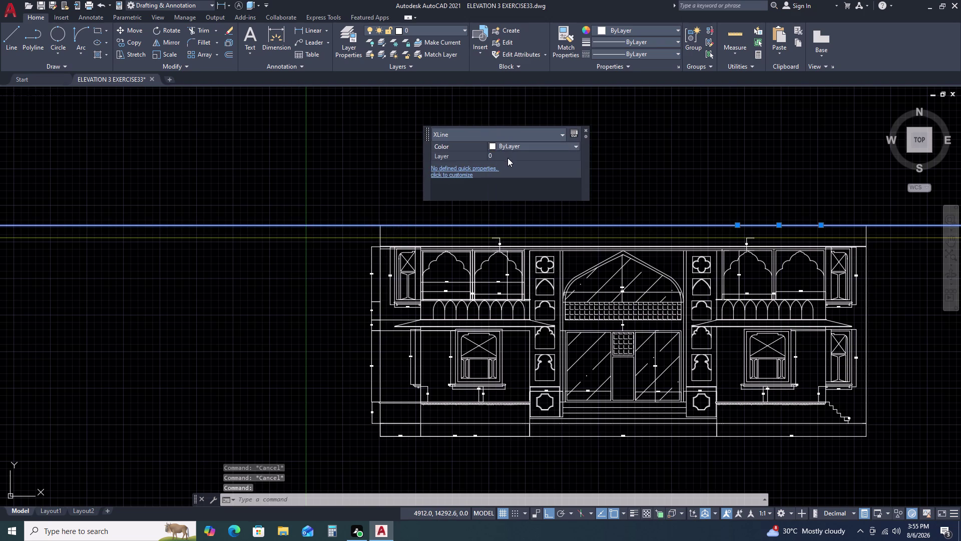
click(507, 149)
click(508, 157)
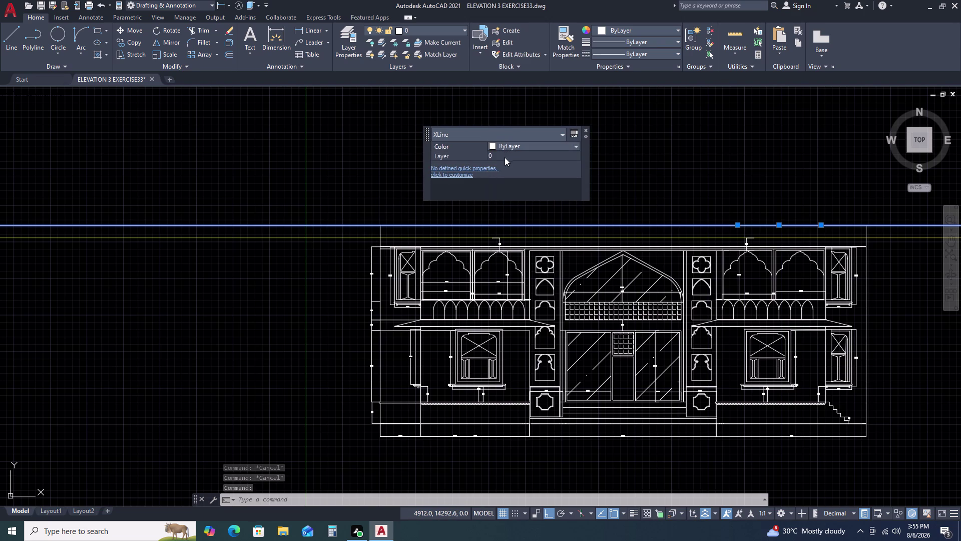
key(Escape)
key(Escape)
key(Escape)
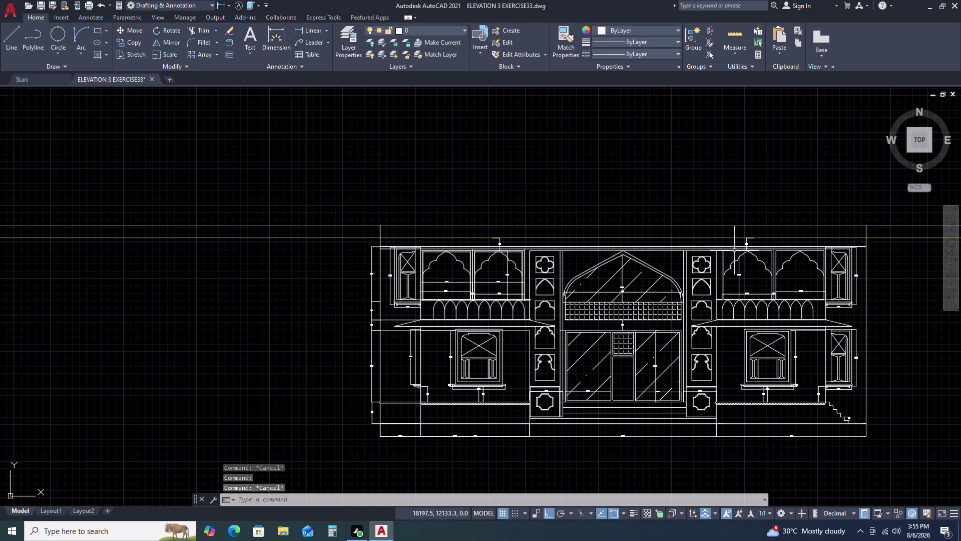
middle_drag(850, 265, 655, 271)
click(693, 231)
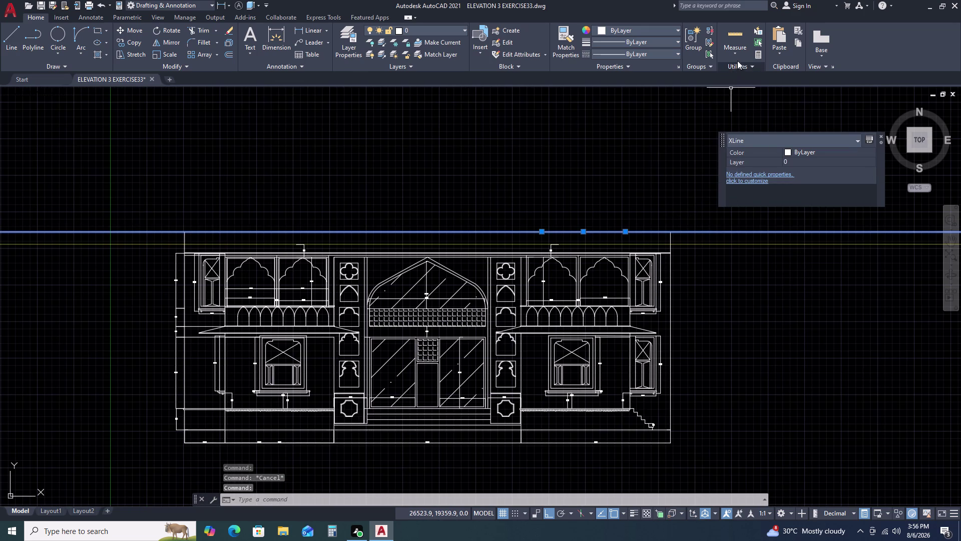
double_click(645, 70)
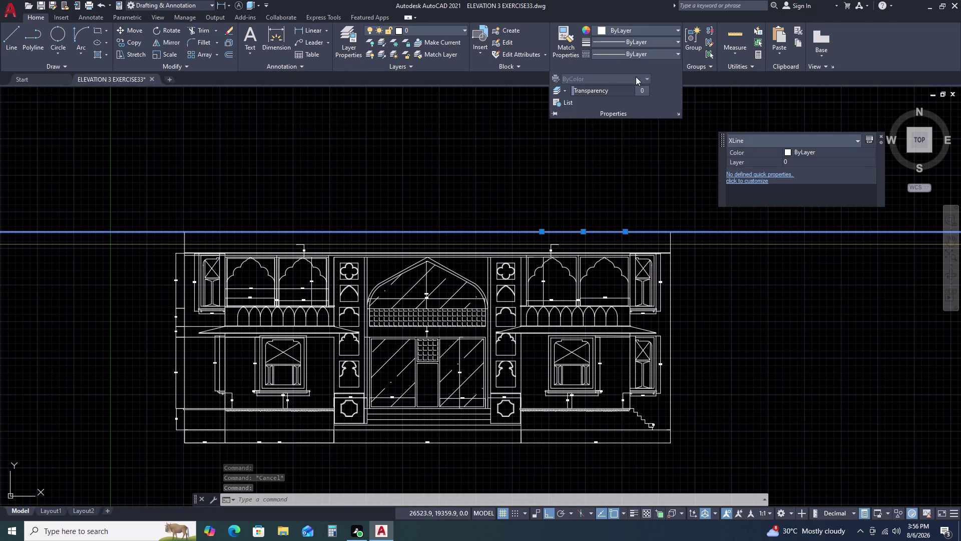
click(647, 90)
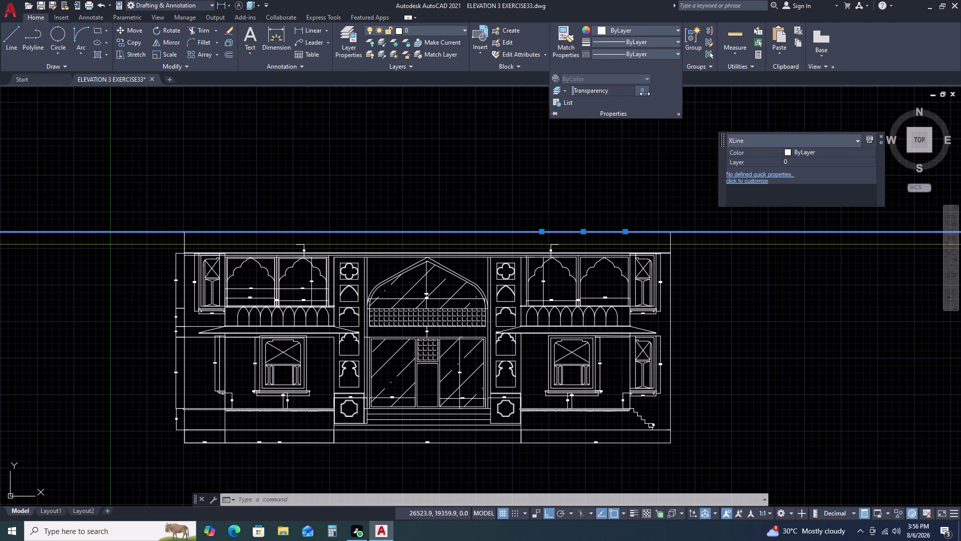
key(0)
key(space)
key(space)
scroll(up, 3)
drag(571, 91, 551, 93)
double_click(550, 93)
key(Escape)
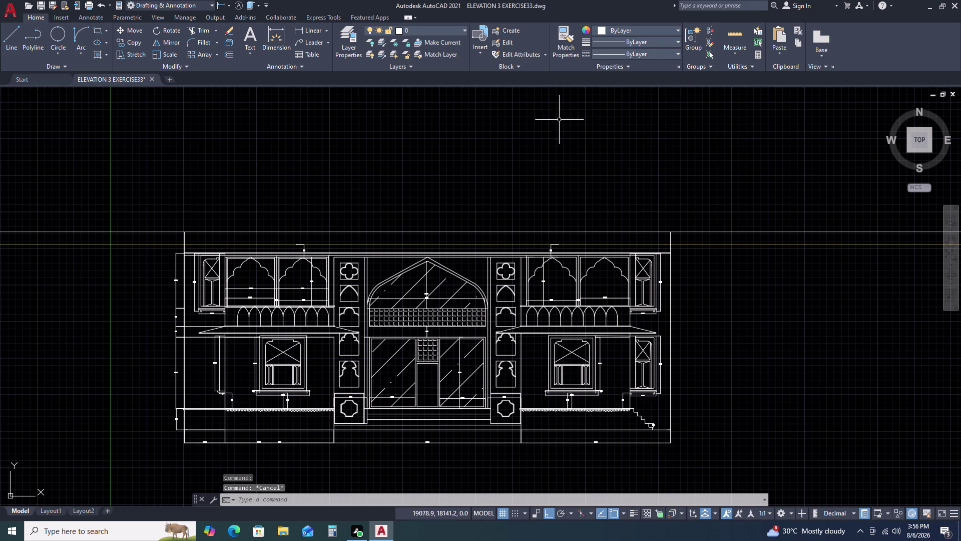
key(Escape)
Clear the current selection and cancel the active command.
scroll(up, 3)
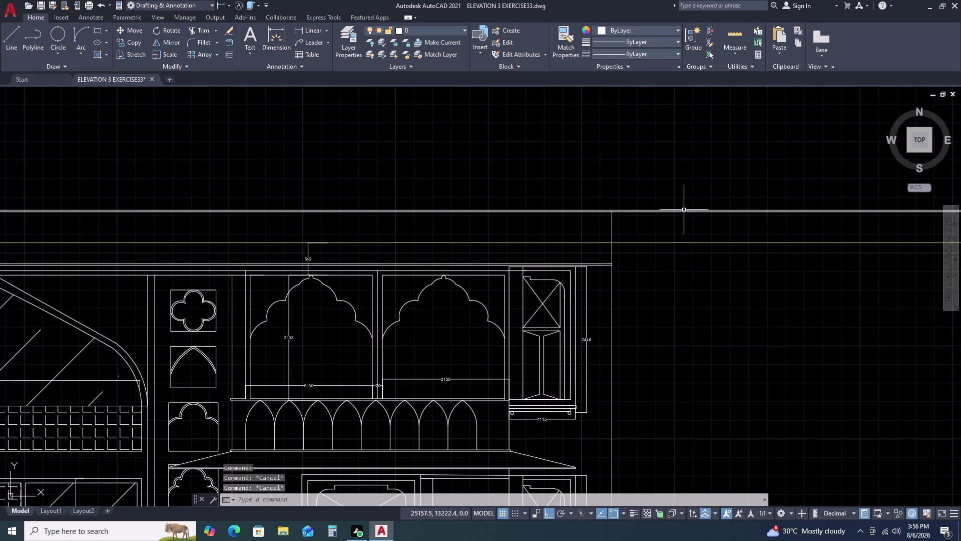
double_click(683, 210)
key(Escape)
key(Escape)
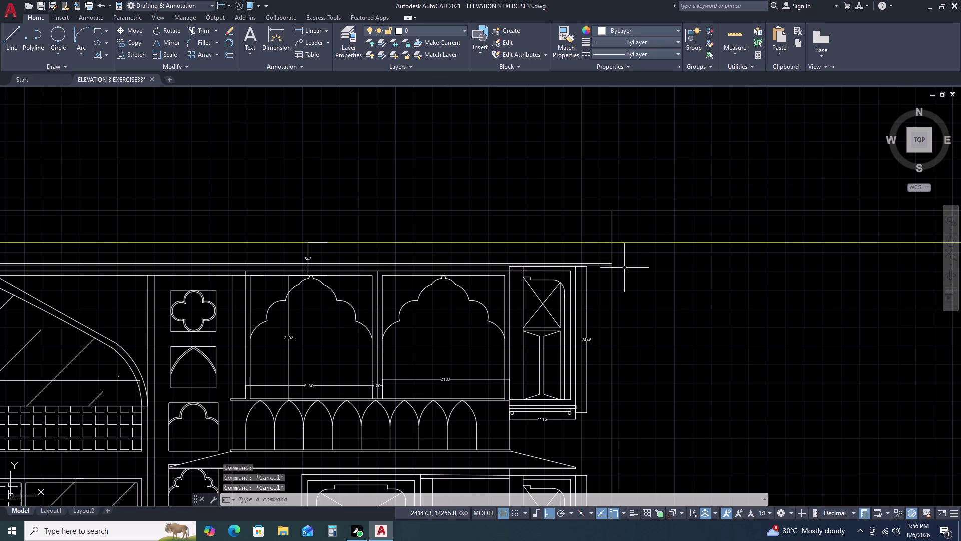
Try matching a source line's properties onto the vertical edge line, then cancel MATCHPROP.
key(m)
text(A)
key(space)
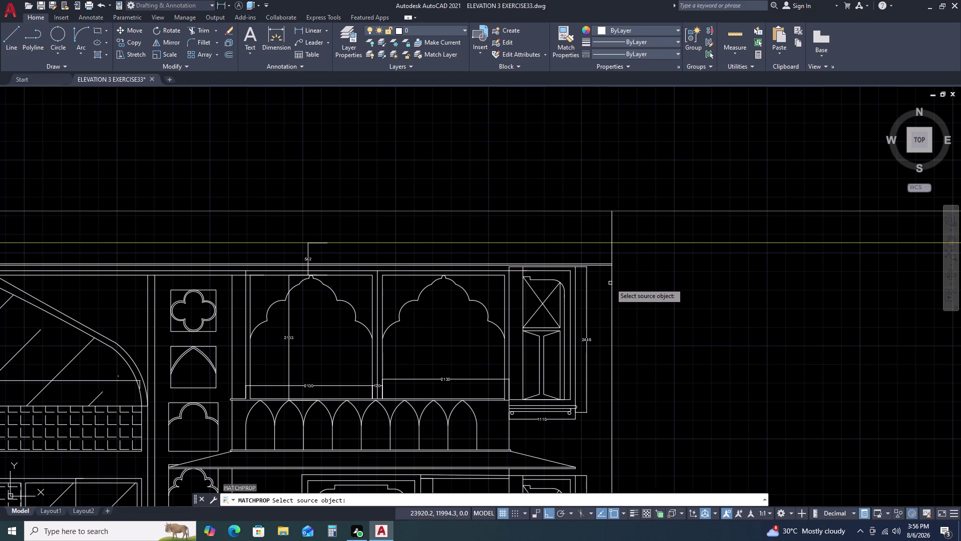
double_click(610, 283)
click(612, 276)
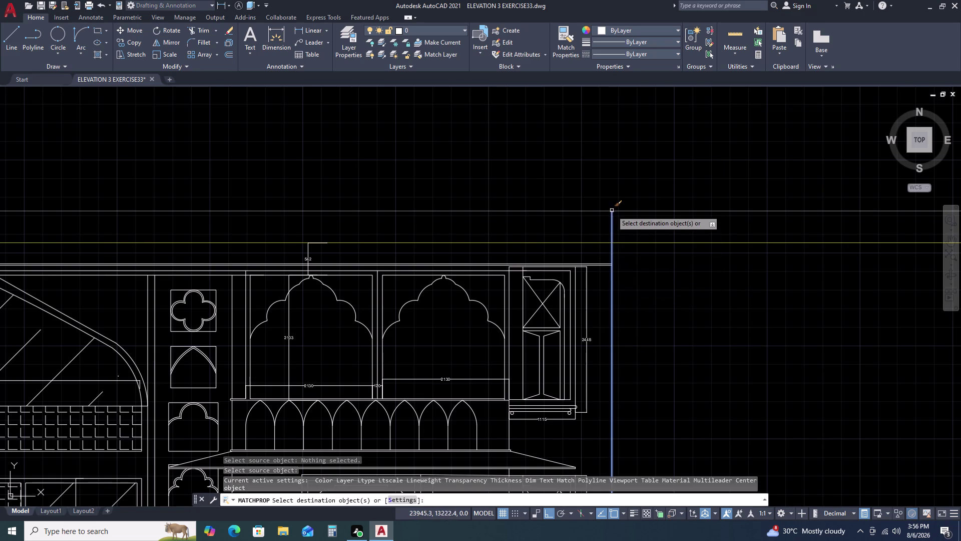
double_click(622, 209)
click(623, 215)
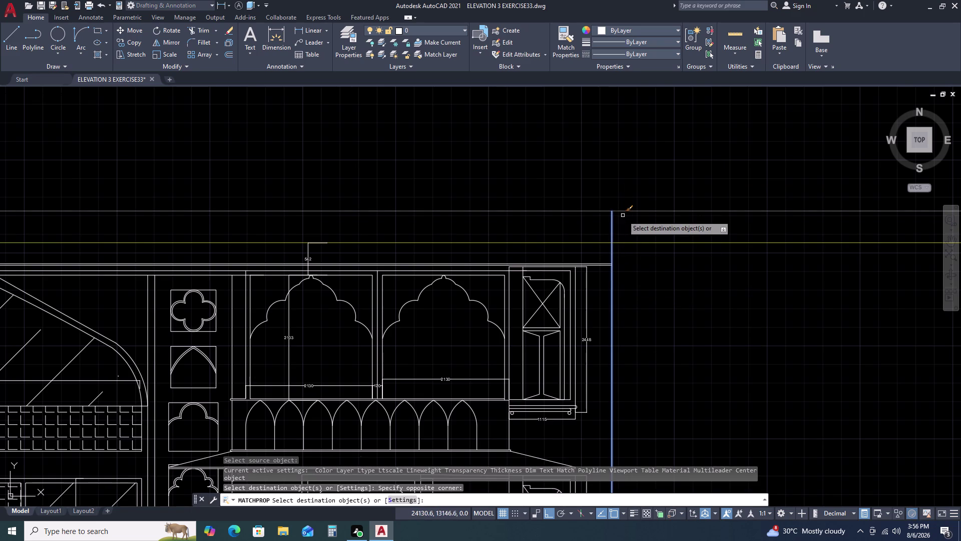
double_click(627, 205)
double_click(622, 231)
key(Escape)
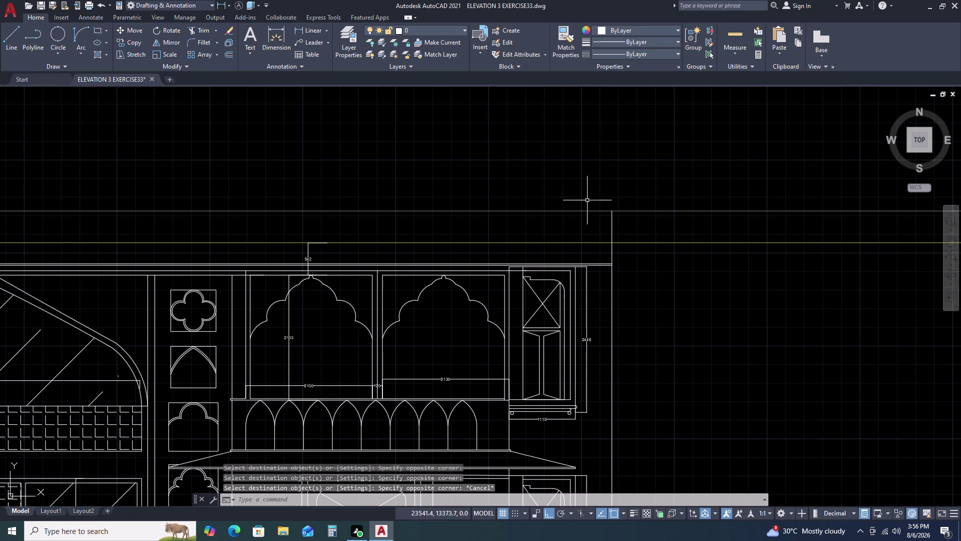
Delete the white horizontal construction line above the parapet.
double_click(587, 198)
double_click(569, 223)
key(Delete)
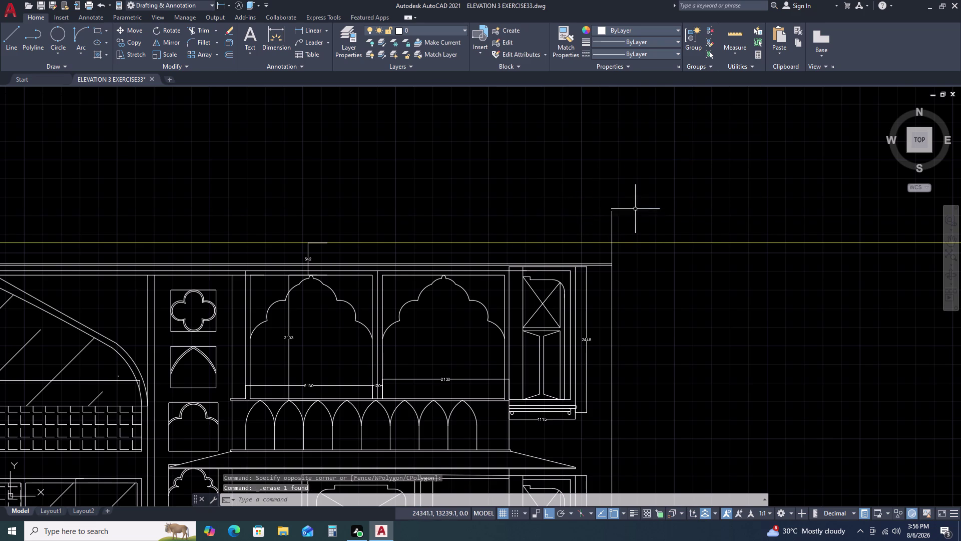
Offset the yellow construction line 535 units upward.
double_click(645, 237)
click(635, 256)
click(635, 261)
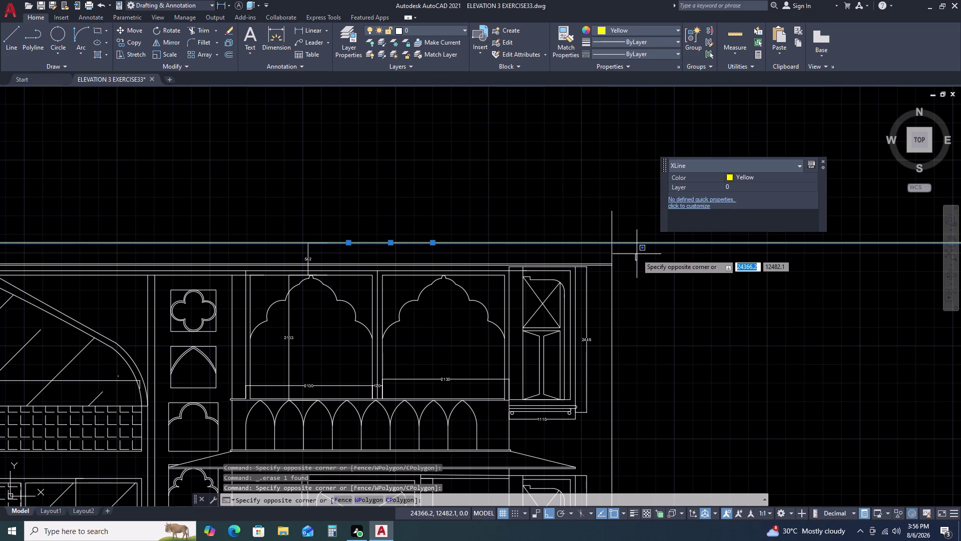
key(o)
key(space)
key(space)
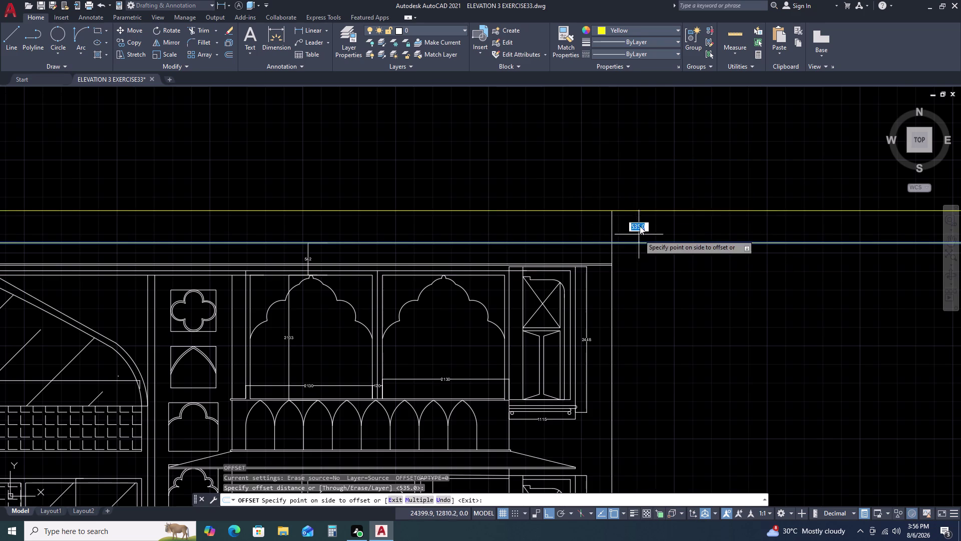
click(643, 206)
key(Escape)
scroll(down, 3)
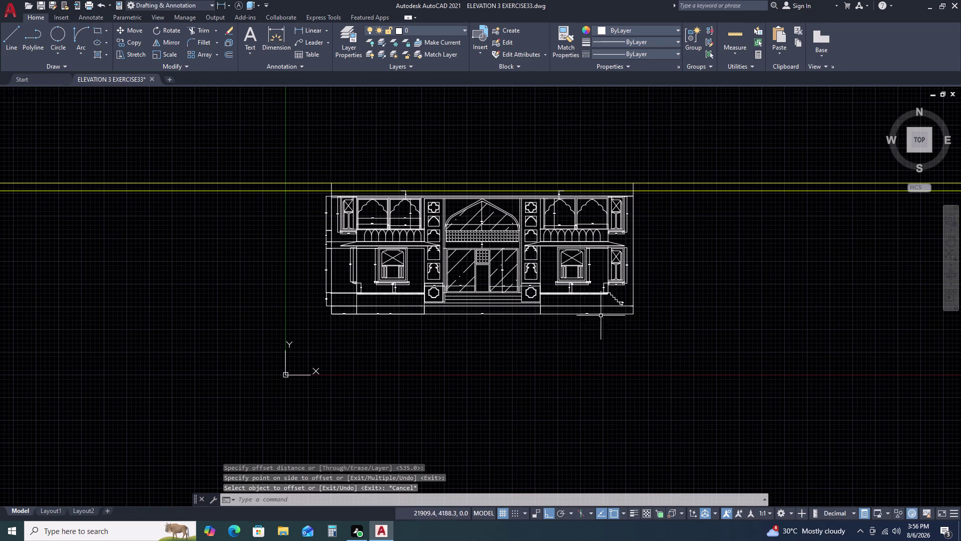
Select the new yellow construction line and view its colour choices without changing them.
key(Escape)
scroll(up, 3)
click(323, 185)
double_click(314, 199)
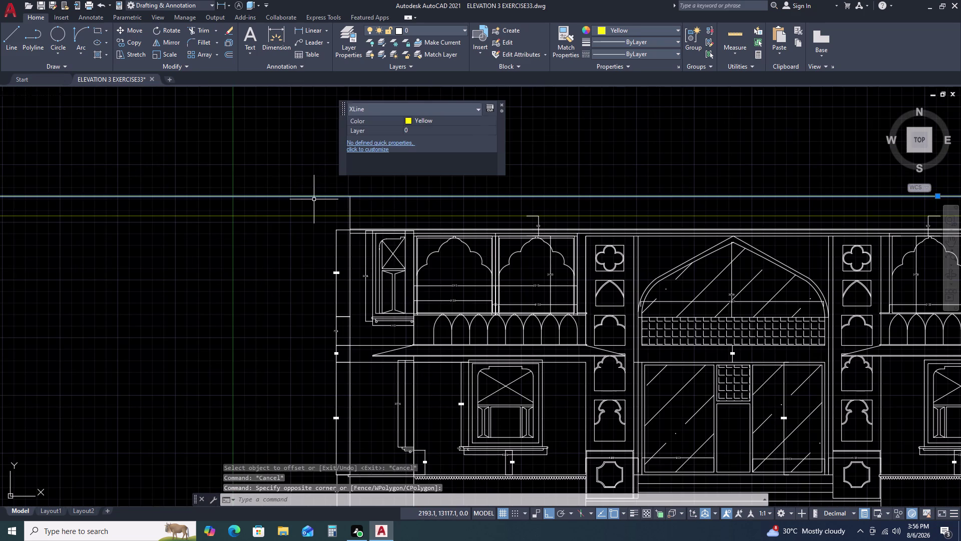
double_click(434, 117)
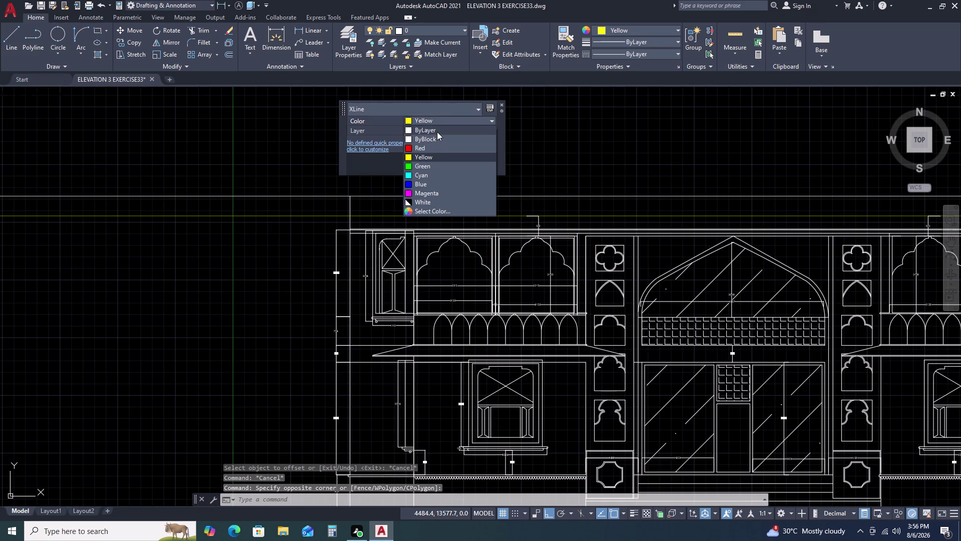
click(437, 131)
key(Escape)
key(Escape)
scroll(down, 3)
middle_drag(704, 199, 668, 199)
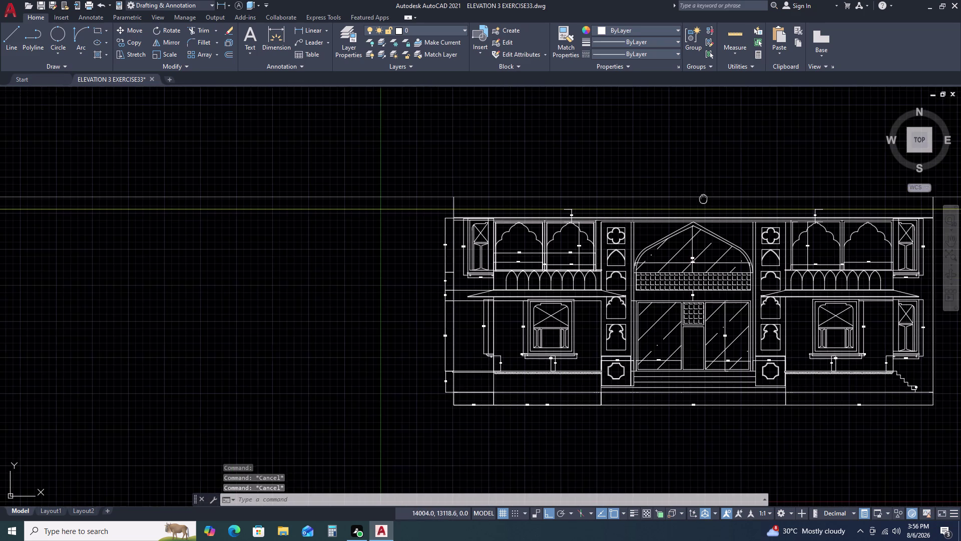
middle_drag(668, 200, 454, 200)
middle_drag(439, 201, 433, 203)
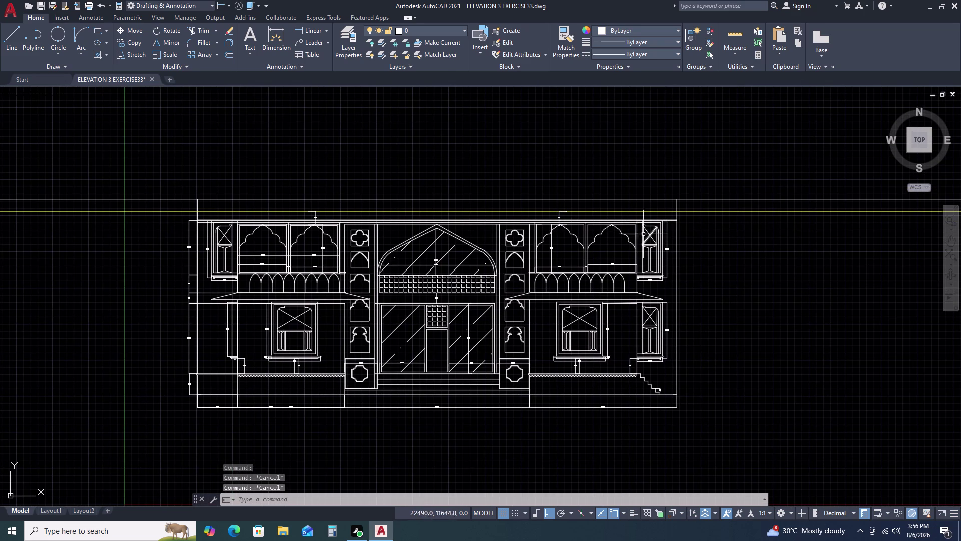
Undo the construction line's last property change and pan the elevation back into view.
scroll(up, 3)
double_click(623, 198)
key(Escape)
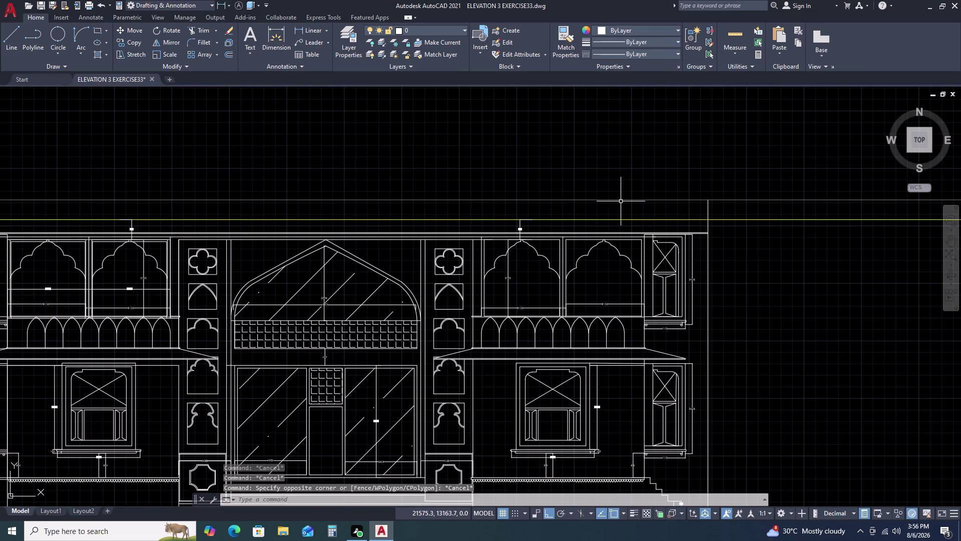
key(ctrl+z)
key(ctrl+z)
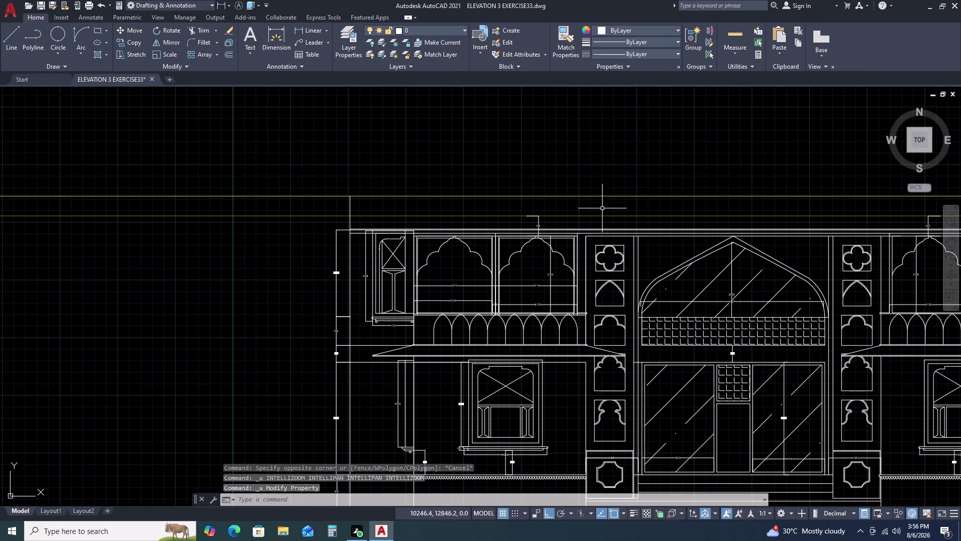
scroll(down, 3)
middle_drag(650, 197, 552, 195)
middle_drag(538, 194, 528, 193)
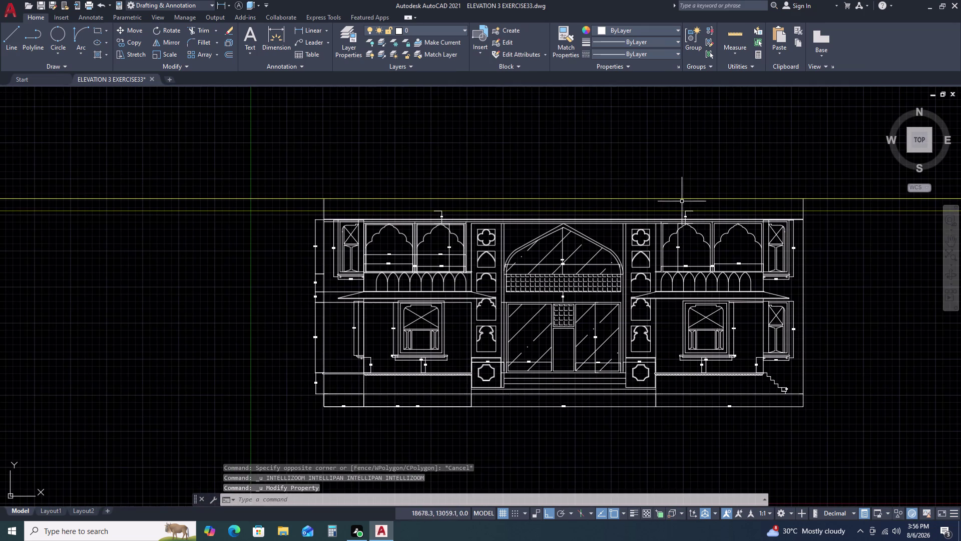
scroll(up, 3)
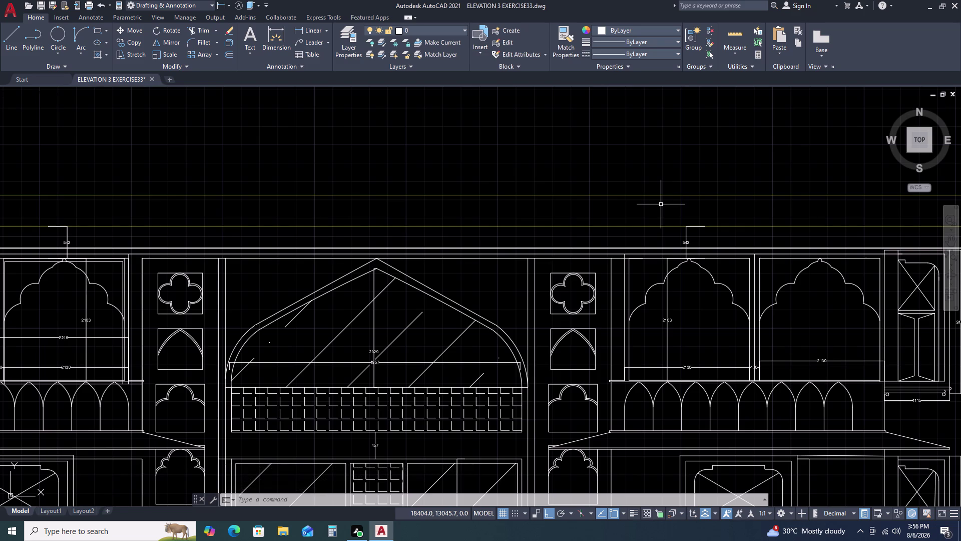
scroll(down, 3)
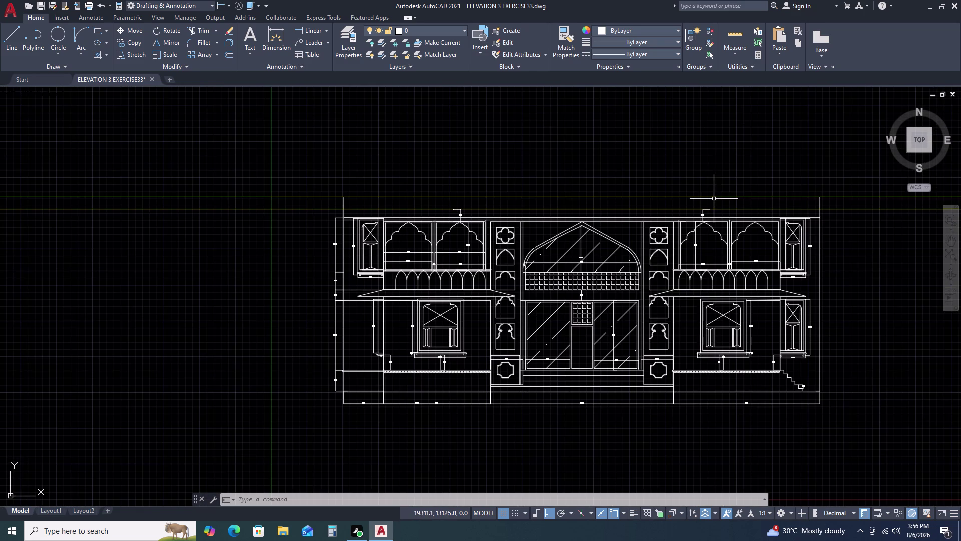
scroll(up, 3)
scroll(up, 3)
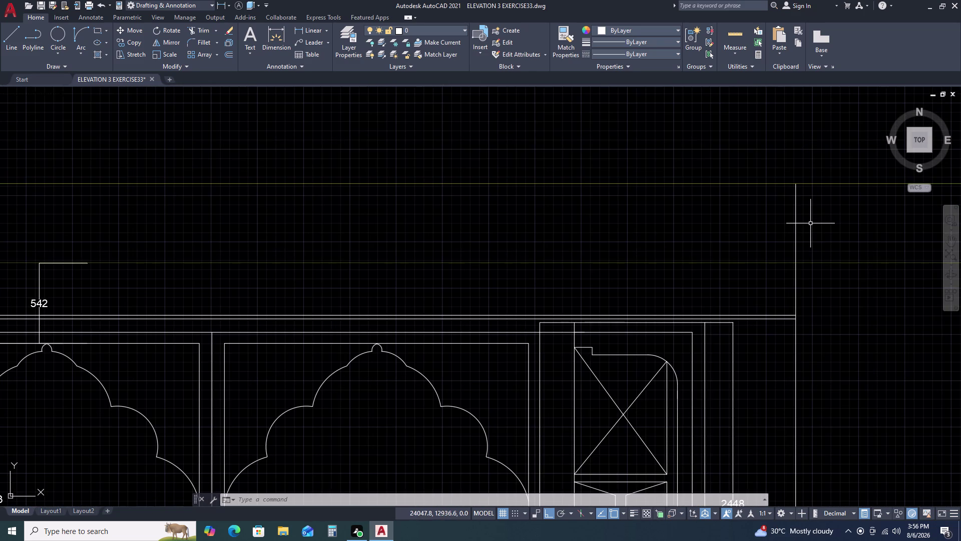
Start a line on the right vertical edge, then abandon it.
text(L)
key(space)
double_click(797, 184)
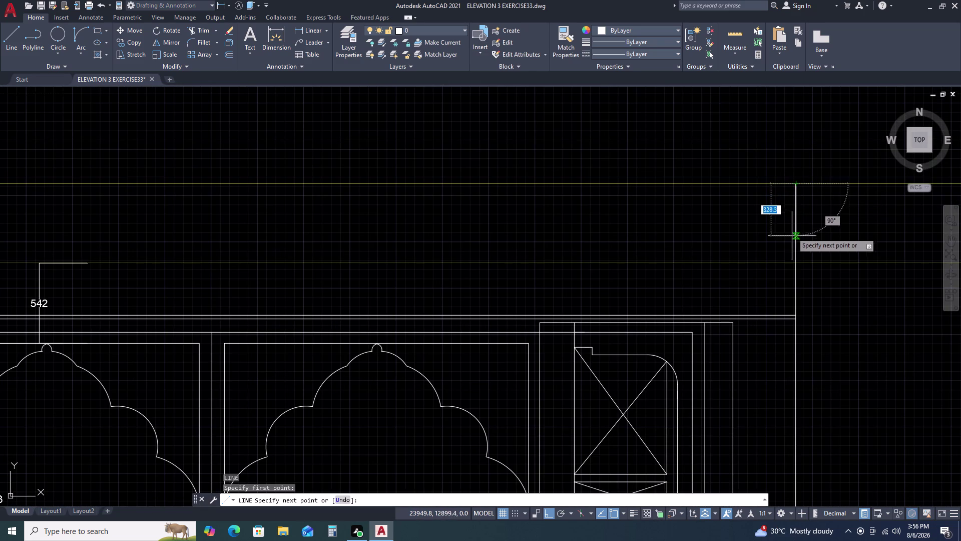
click(795, 264)
key(Escape)
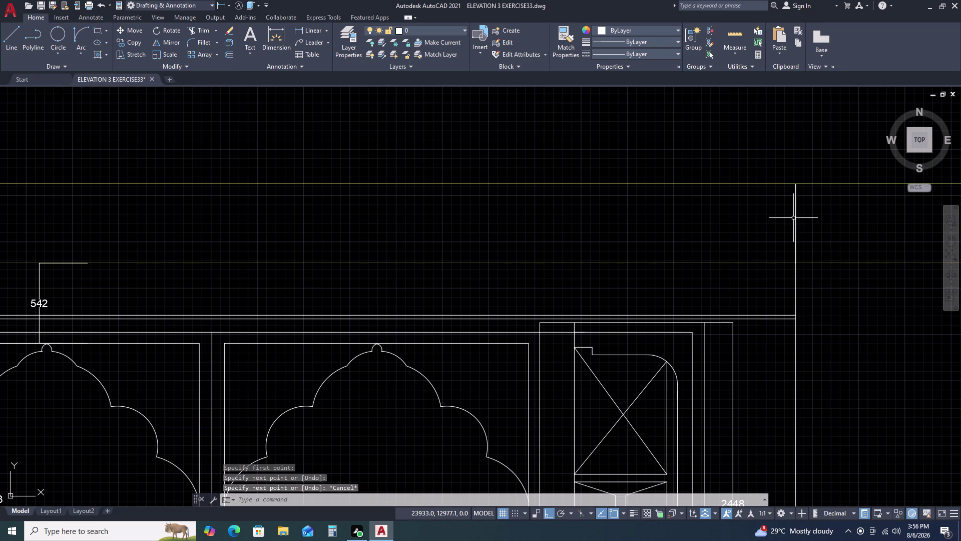
Place a horizontal construction line through the parapet's right vertical edge.
text(XL)
key(space)
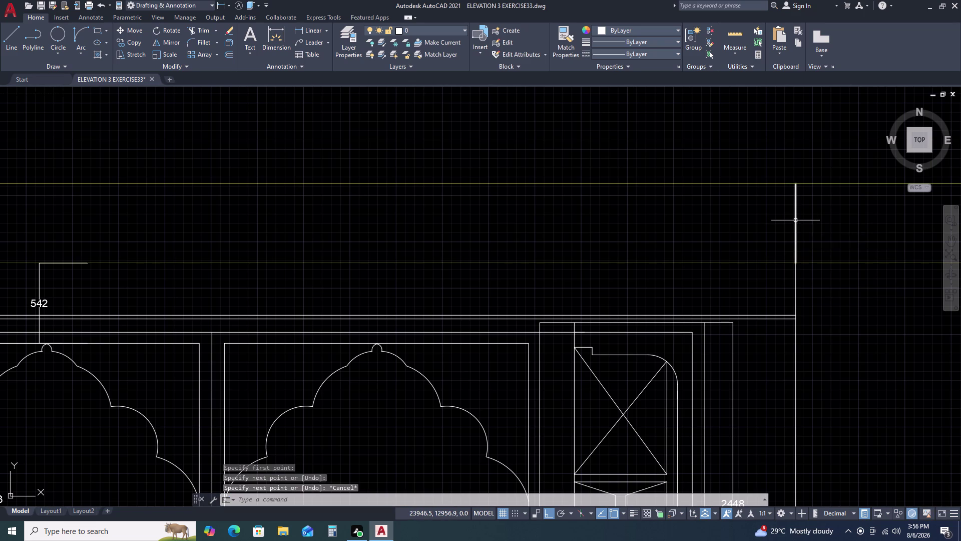
text(H)
key(space)
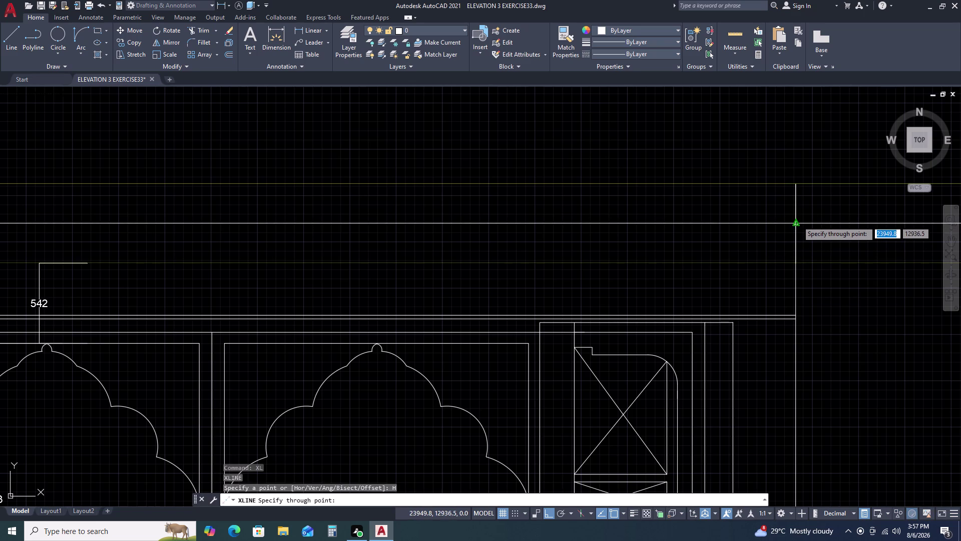
double_click(797, 221)
key(Escape)
double_click(765, 221)
click(755, 229)
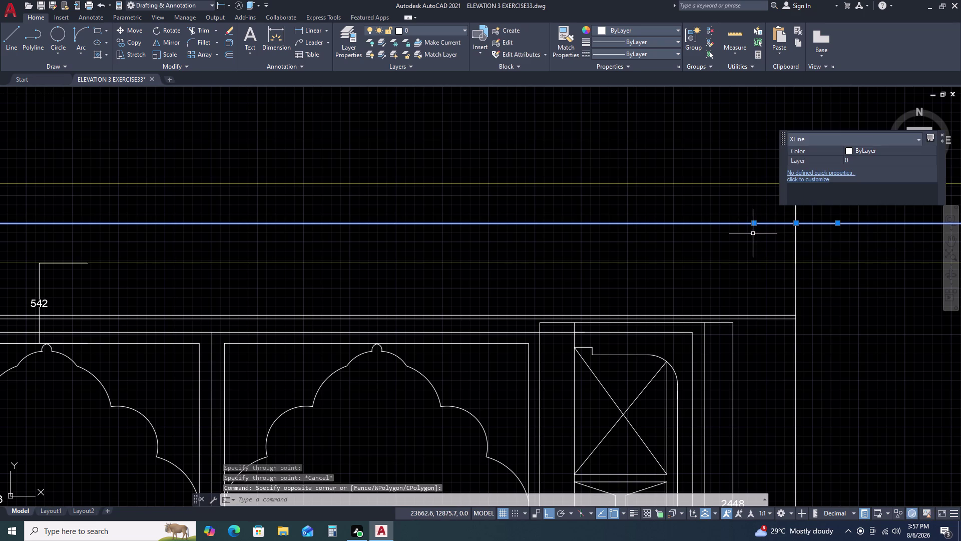
Begin a 50-unit offset, then cancel it.
text(O 50)
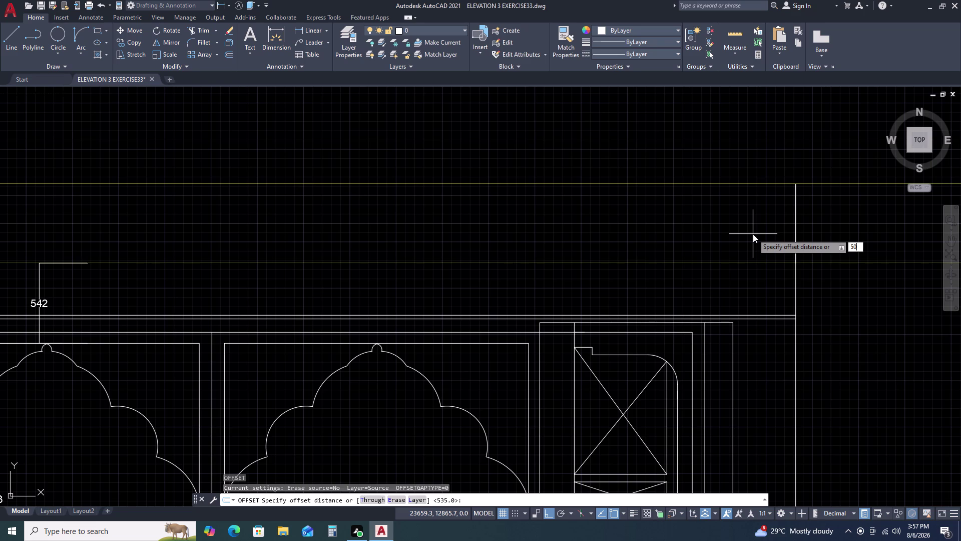
key(space)
key(Escape)
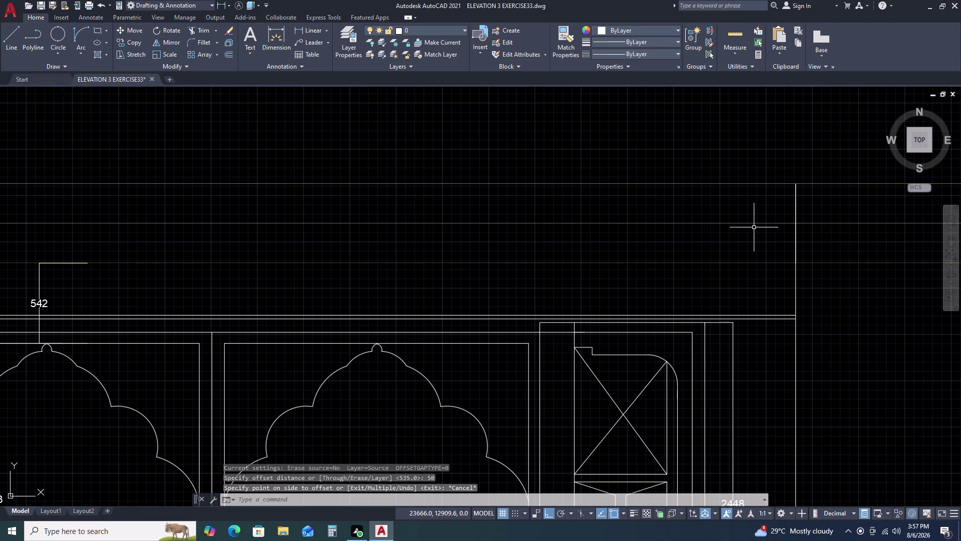
click(757, 223)
Offset the top line downward several times at 25-unit spacing.
text(O)
key(space)
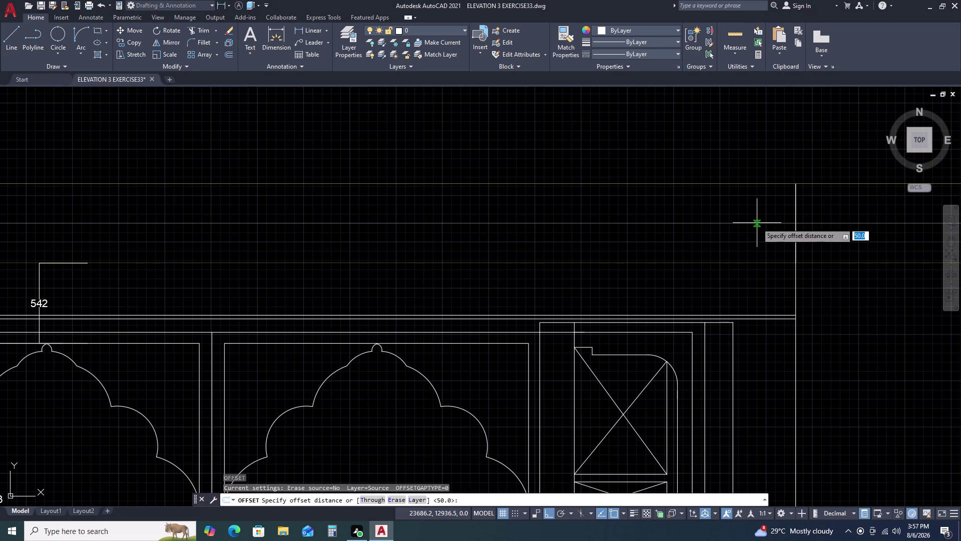
text(25)
key(space)
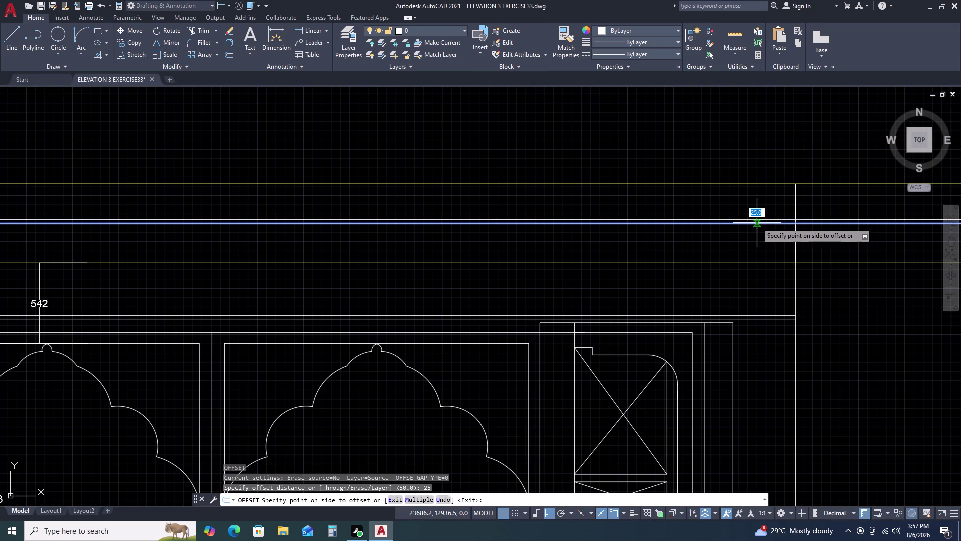
click(760, 217)
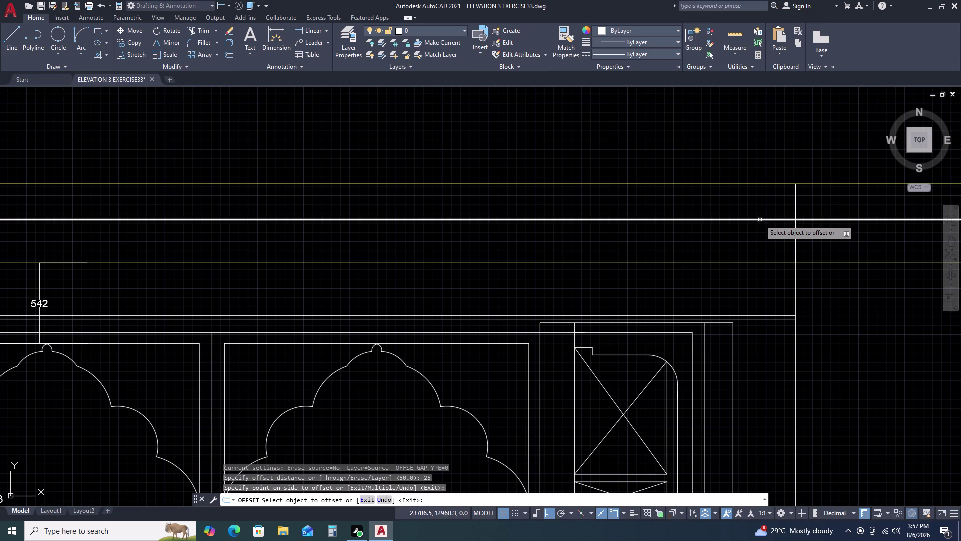
double_click(760, 222)
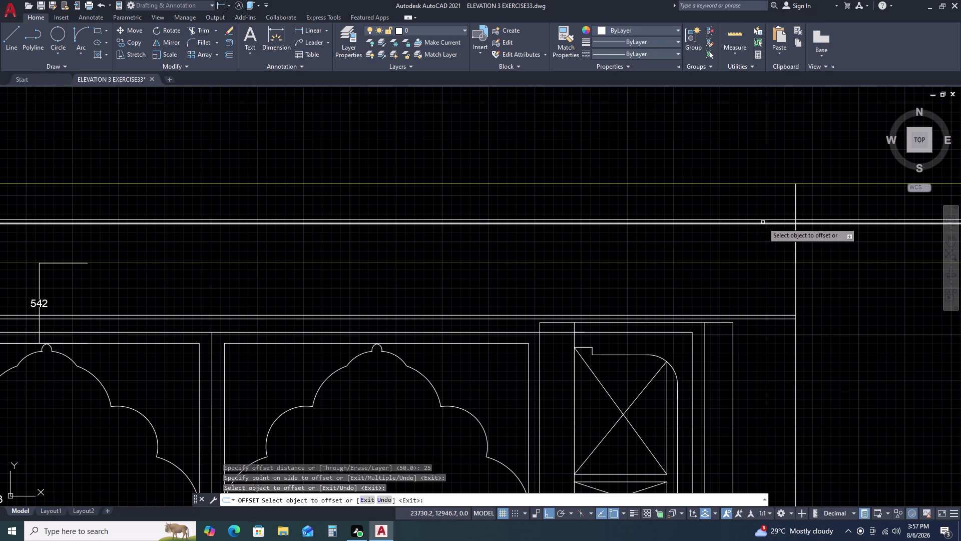
click(763, 224)
double_click(762, 234)
double_click(764, 219)
double_click(765, 212)
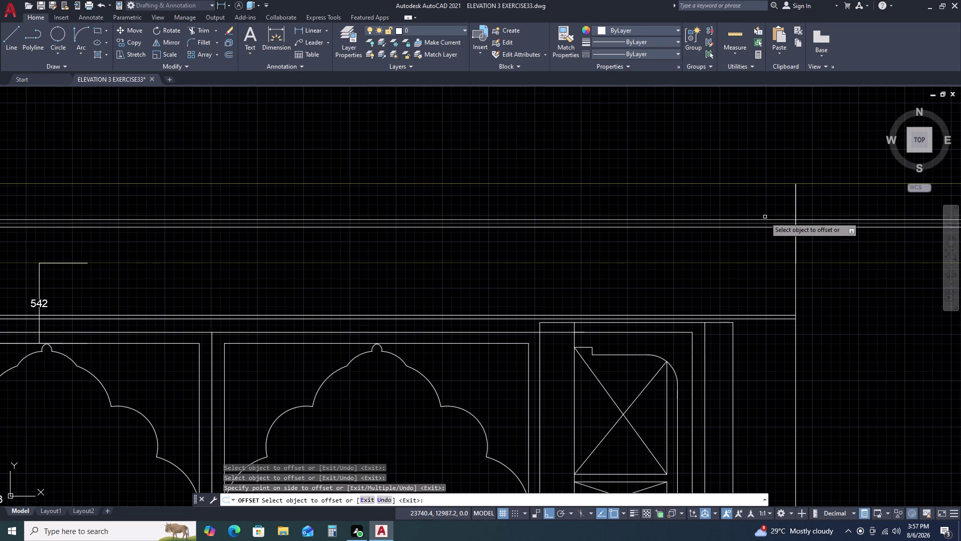
click(764, 227)
click(762, 235)
key(Escape)
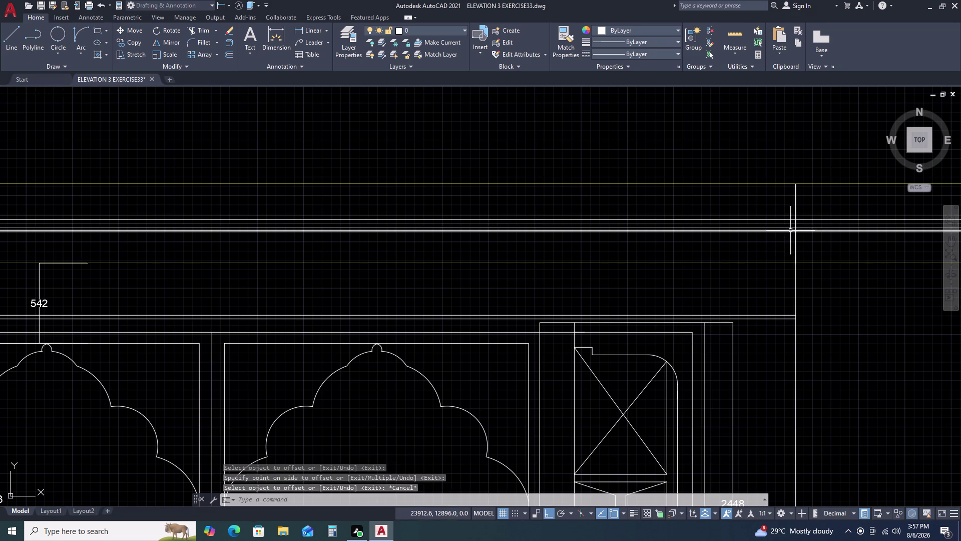
Clear leftover commands and zoom back in on the parapet.
scroll(up, 3)
key(Escape)
scroll(down, 3)
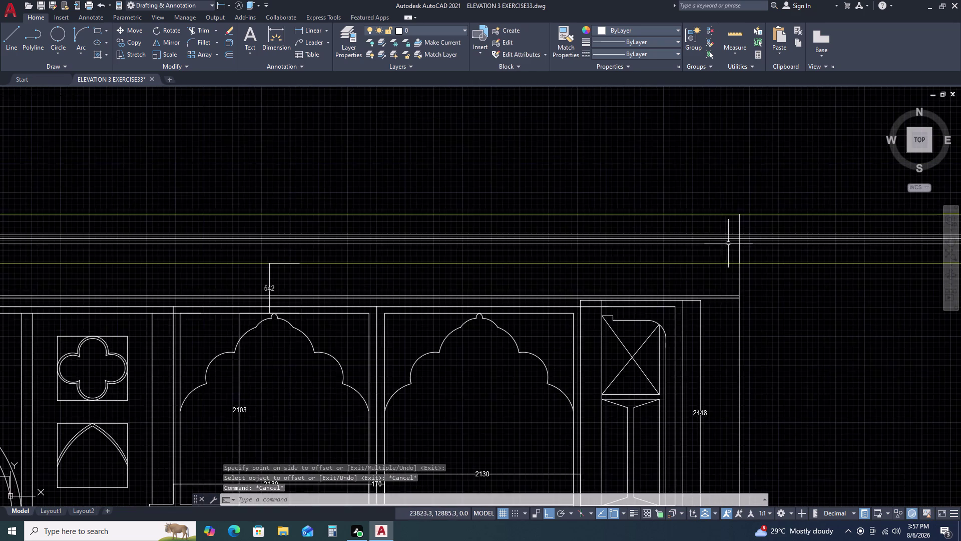
scroll(down, 3)
key(Escape)
key(Escape)
scroll(up, 3)
scroll(up, 3)
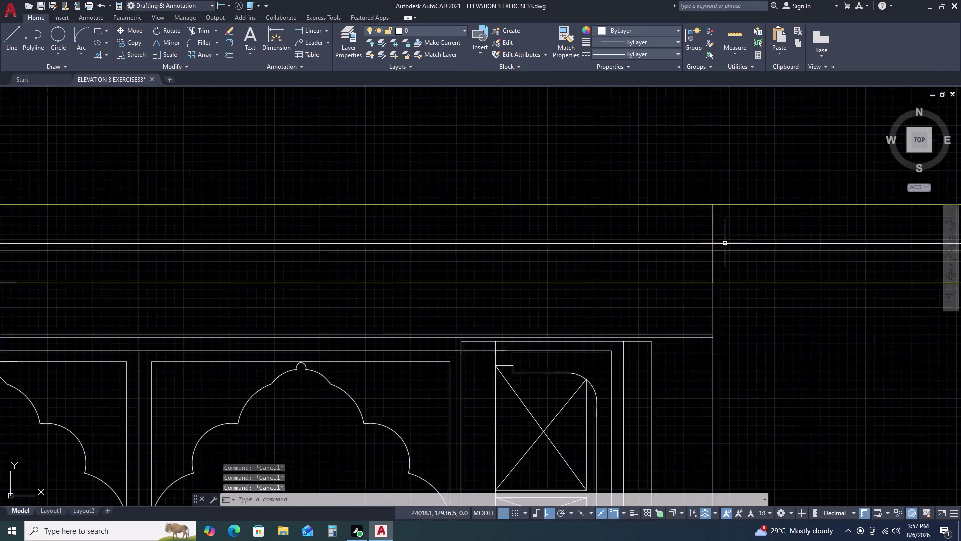
scroll(up, 3)
Try filleting the top parapet line with a lower line.
text(F)
key(space)
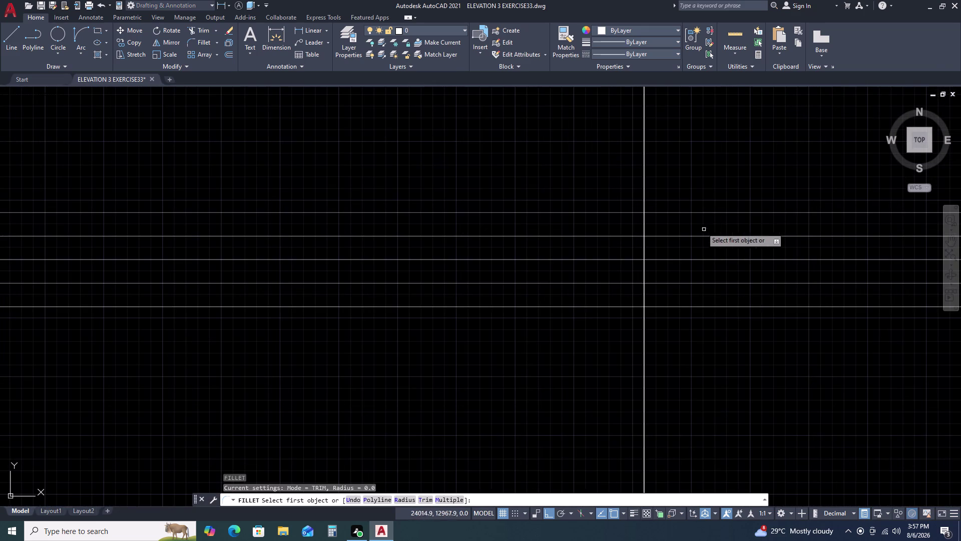
double_click(629, 213)
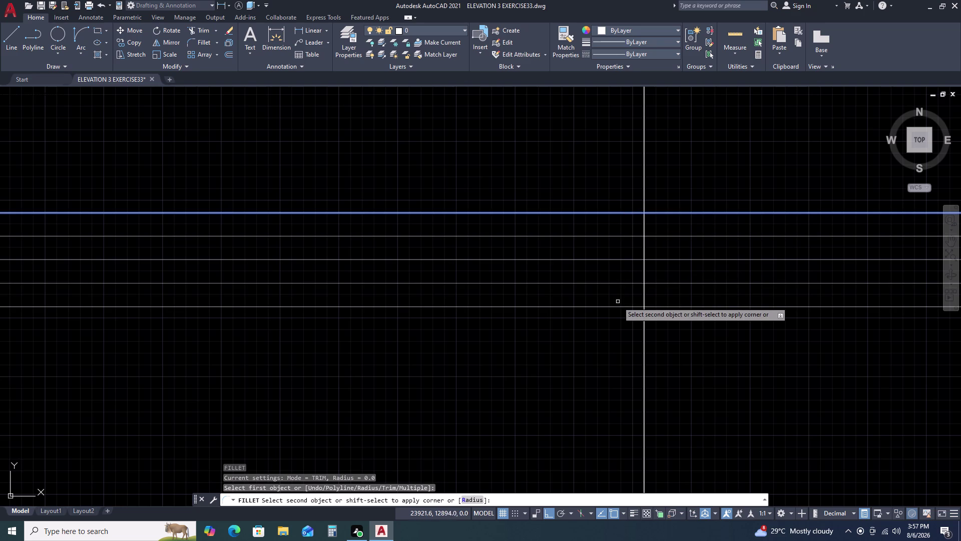
click(617, 307)
scroll(down, 3)
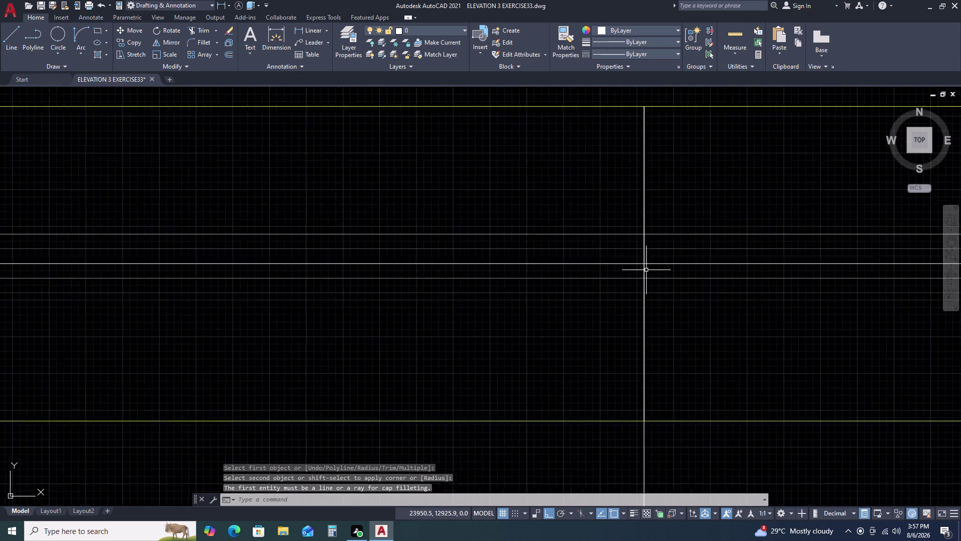
scroll(down, 3)
Trim the parallel line ends that overhang the parapet's right edge.
text(TR)
key(space)
drag(736, 242, 735, 247)
click(726, 291)
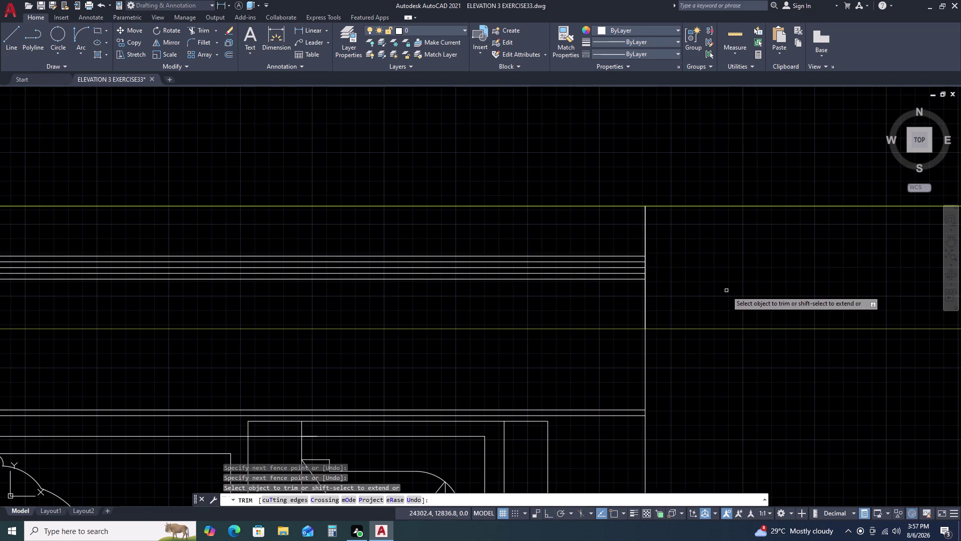
scroll(down, 3)
scroll(up, 3)
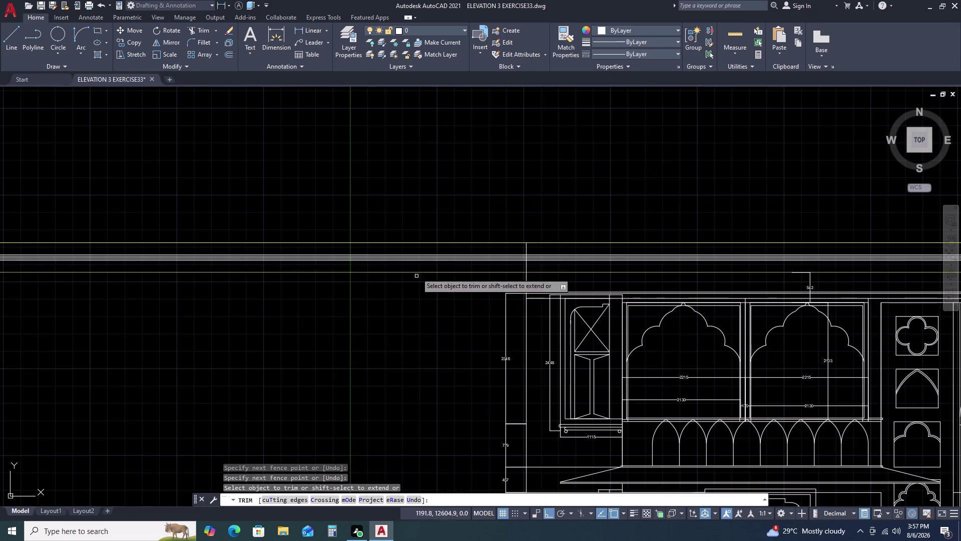
double_click(416, 220)
click(402, 313)
scroll(down, 3)
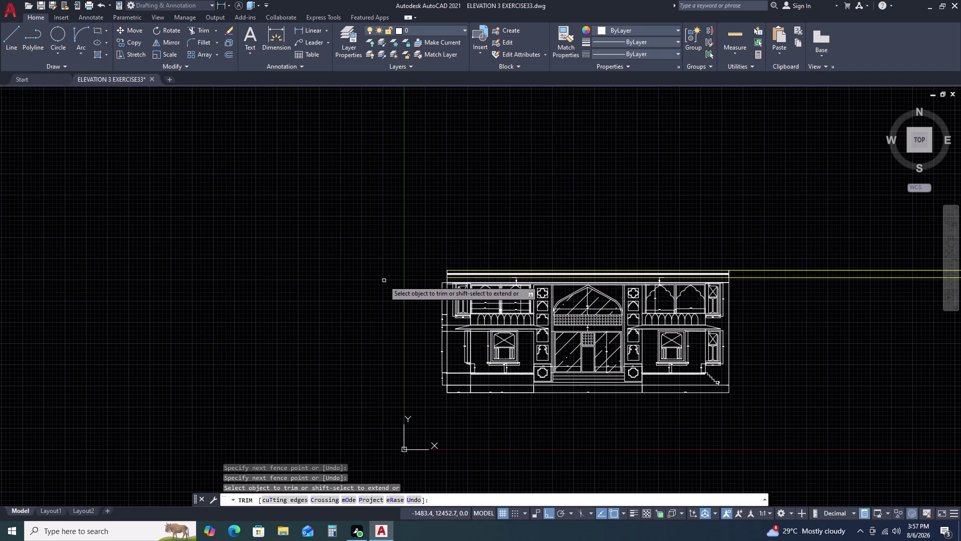
double_click(828, 244)
click(803, 329)
scroll(up, 3)
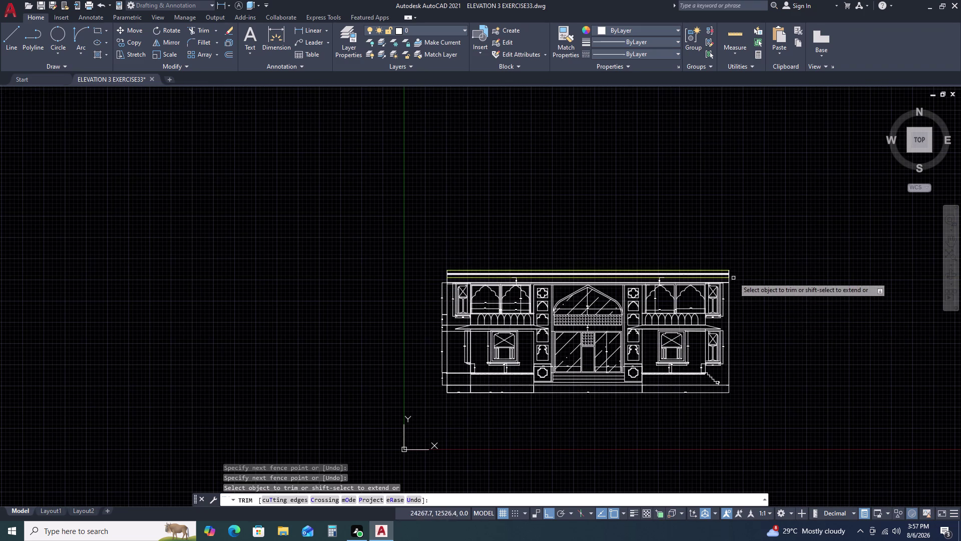
scroll(up, 3)
Clear leftover commands and restart FILLET.
key(Escape)
key(Escape)
scroll(up, 3)
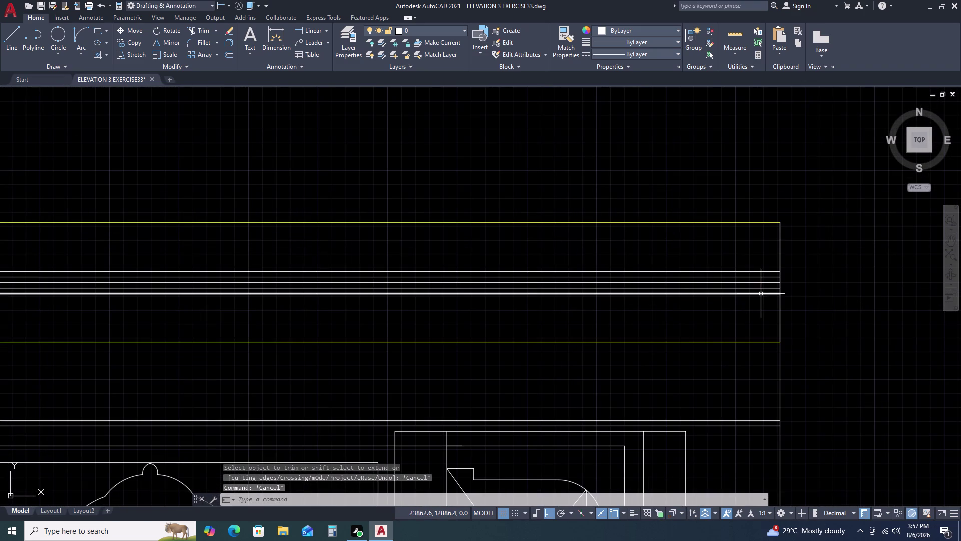
key(f)
key(space)
Fillet the right ends of the outer and inner line pairs into caps.
double_click(764, 271)
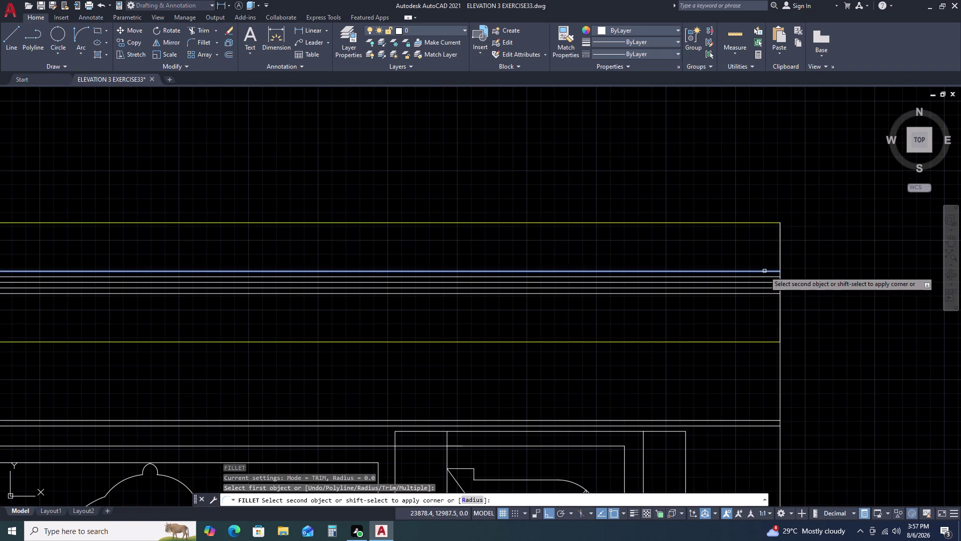
double_click(765, 295)
key(space)
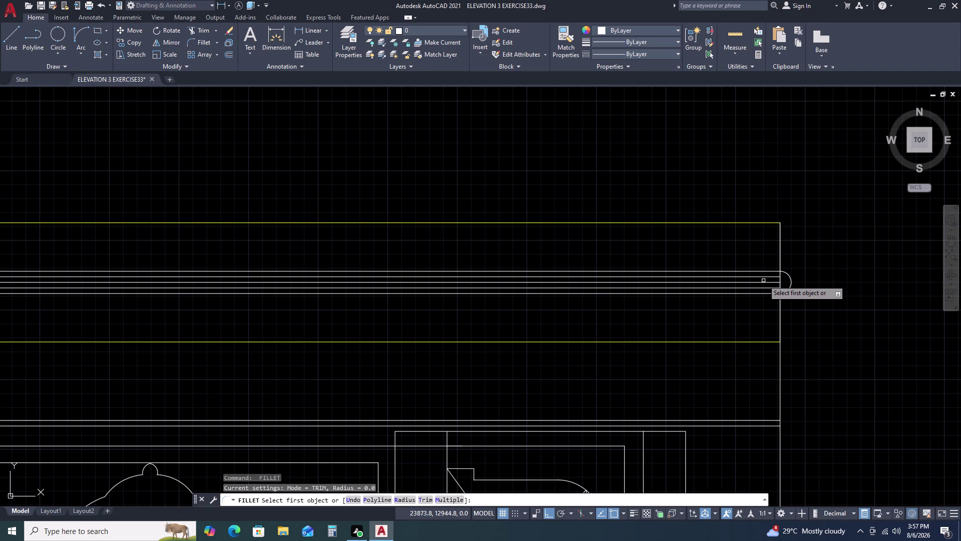
double_click(766, 276)
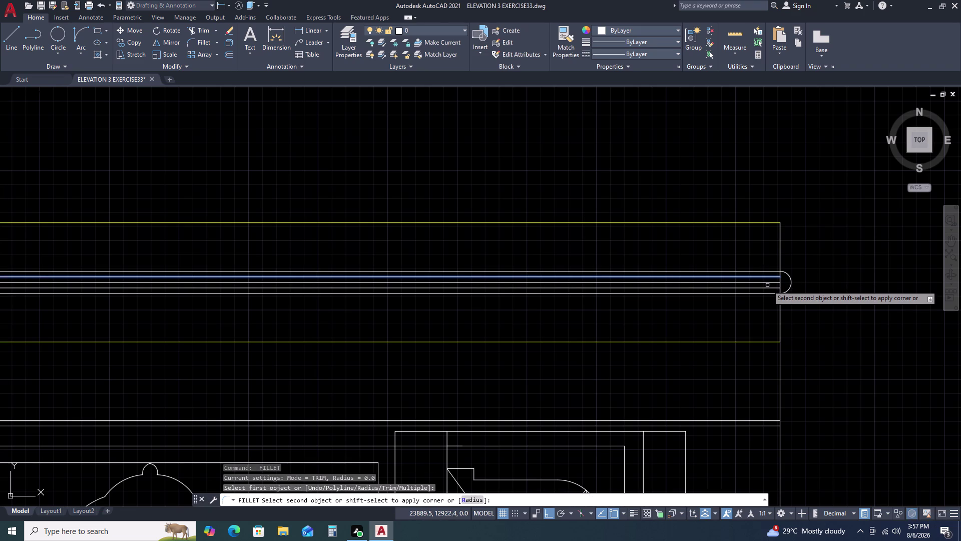
click(769, 287)
scroll(down, 3)
key(space)
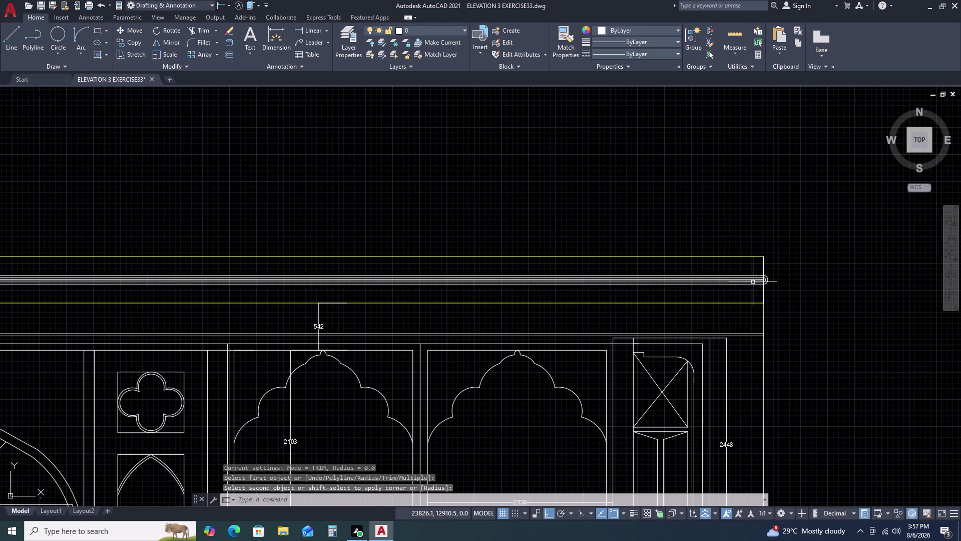
Pan to the parapet's left end and fillet the outer line pair into a cap.
middle_drag(515, 291, 841, 239)
middle_drag(389, 264, 604, 224)
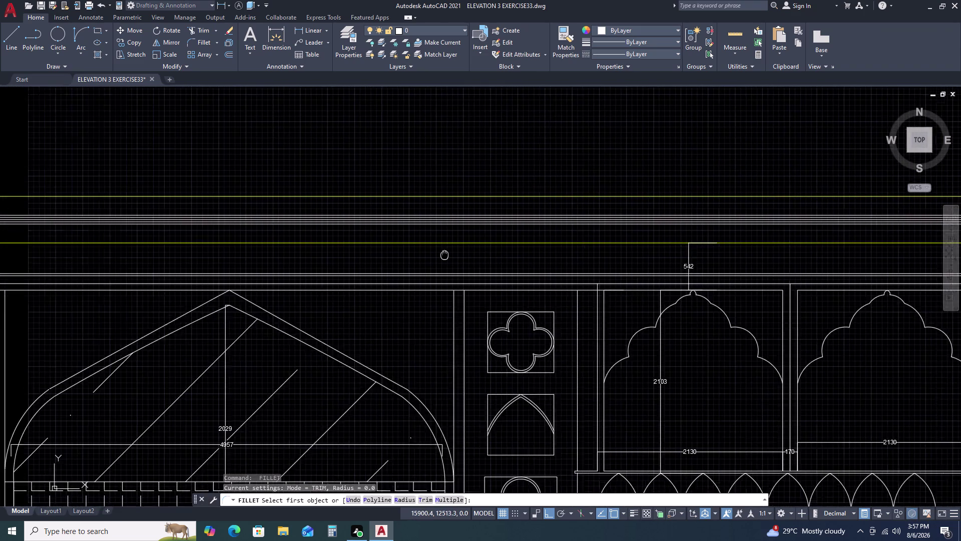
middle_drag(604, 225, 702, 220)
middle_drag(92, 161, 498, 217)
middle_click(498, 218)
middle_drag(104, 239, 132, 236)
middle_drag(160, 236, 391, 235)
middle_click(391, 235)
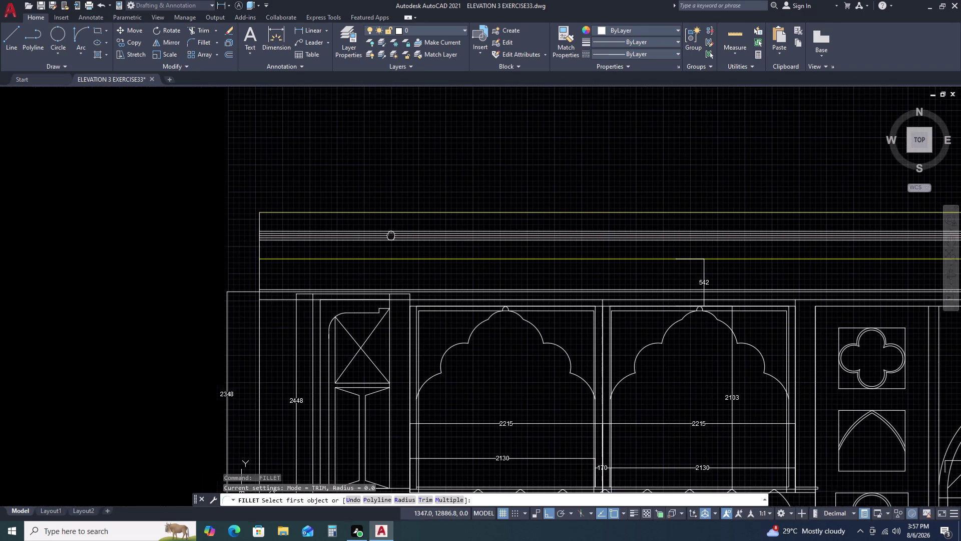
scroll(up, 3)
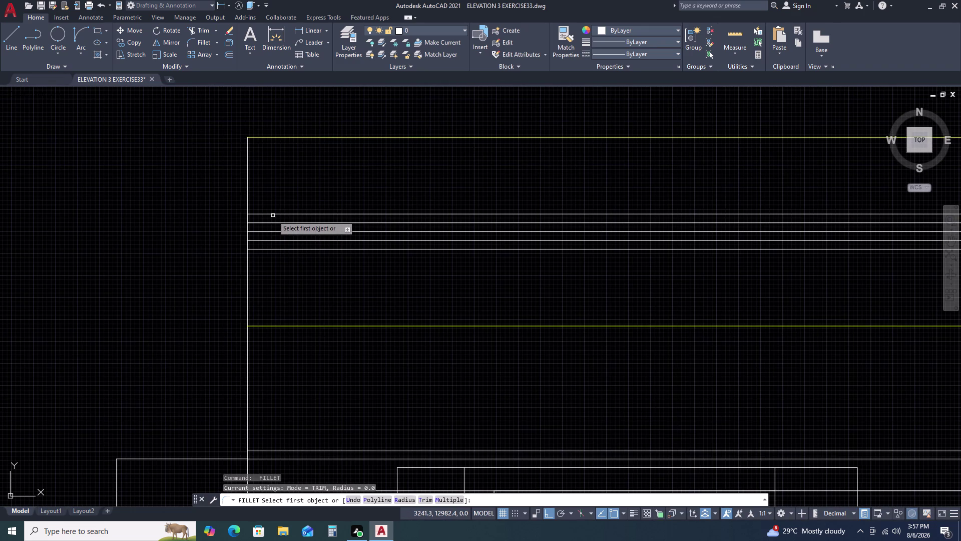
double_click(274, 214)
double_click(265, 249)
Fillet the inner pair's left end, then select the yellow top line.
key(space)
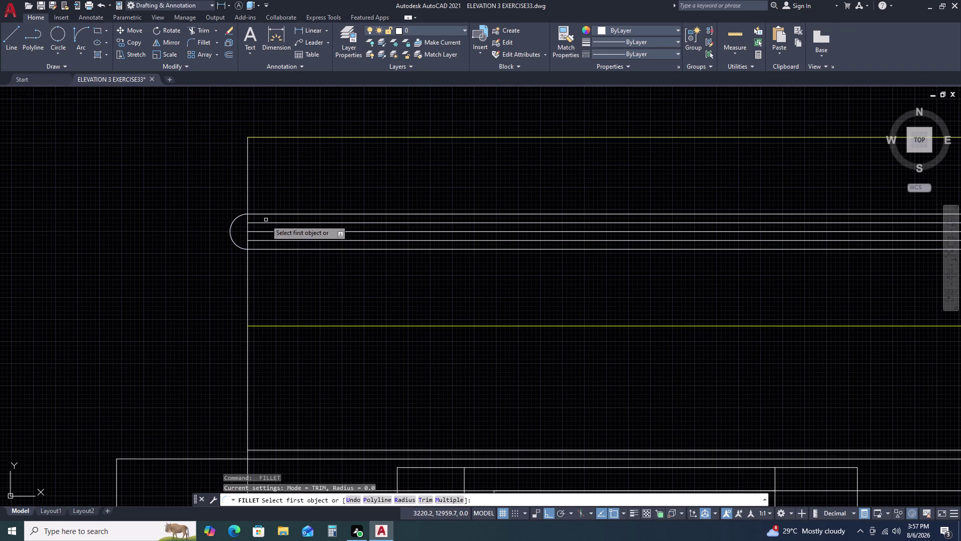
click(265, 223)
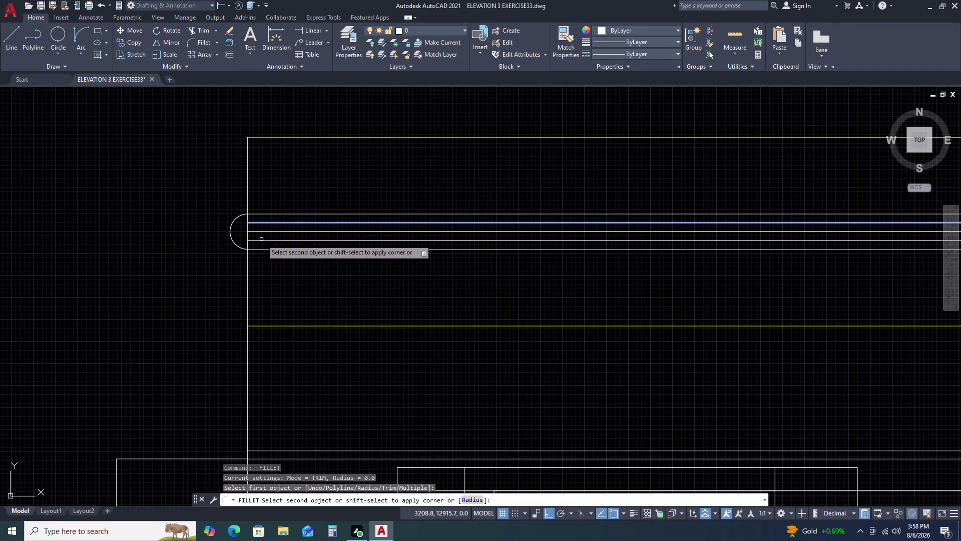
click(262, 240)
scroll(down, 3)
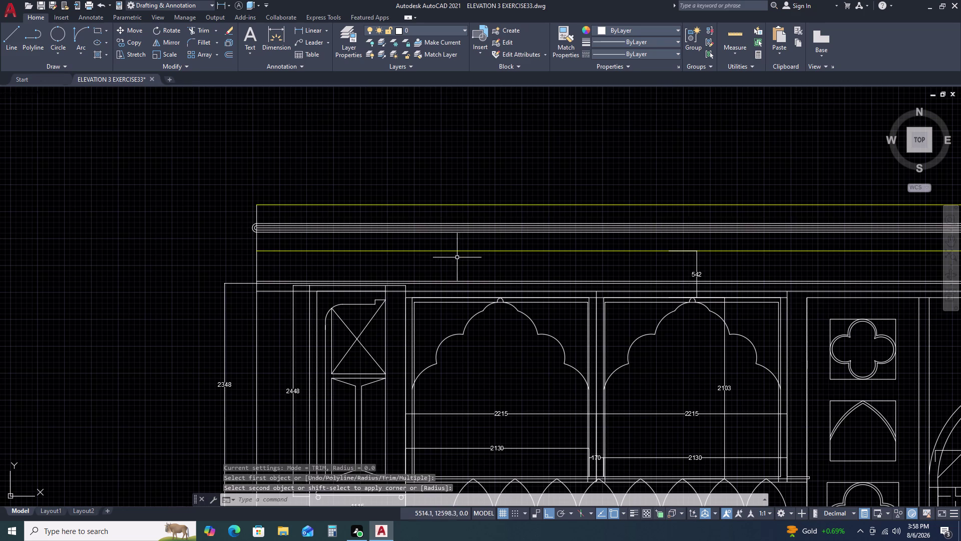
click(477, 204)
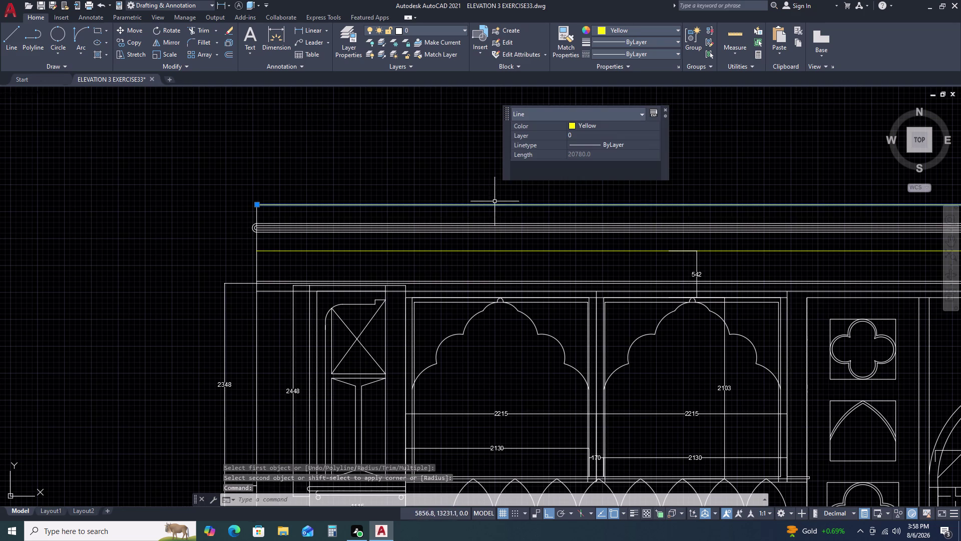
Switch the parapet's top line colour from Yellow to ByLayer, then zoom back out.
click(609, 127)
double_click(611, 130)
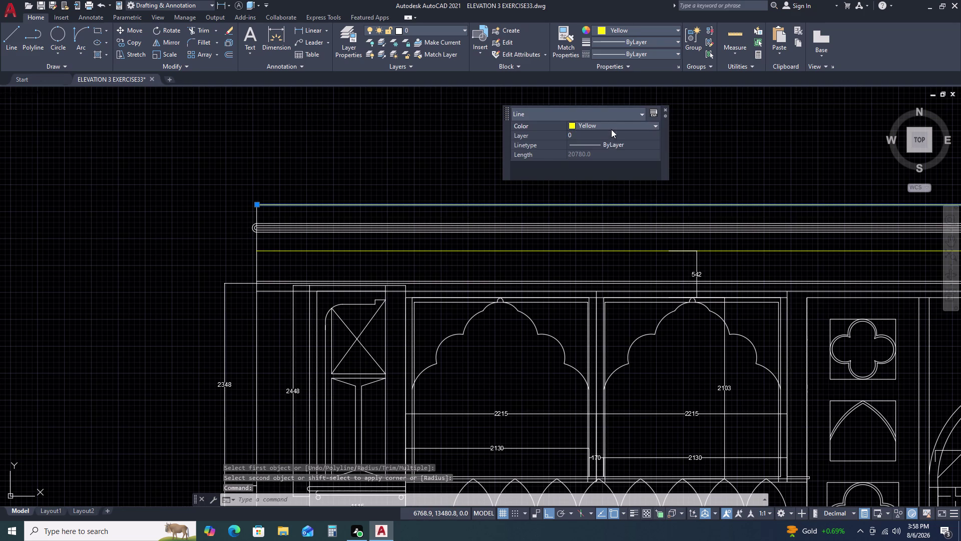
click(604, 127)
click(601, 132)
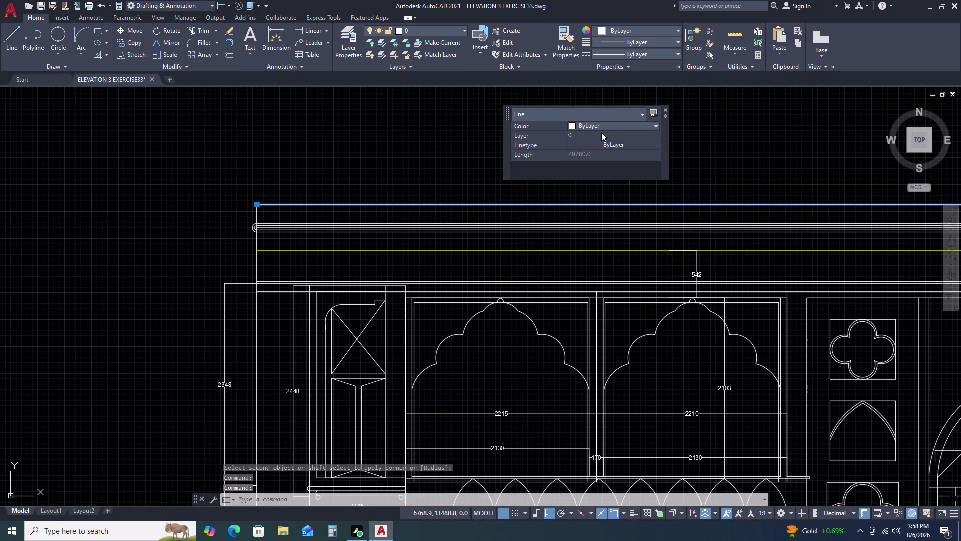
scroll(down, 3)
key(Escape)
middle_drag(666, 224, 542, 226)
middle_drag(527, 226, 404, 226)
middle_drag(362, 226, 318, 231)
middle_click(315, 232)
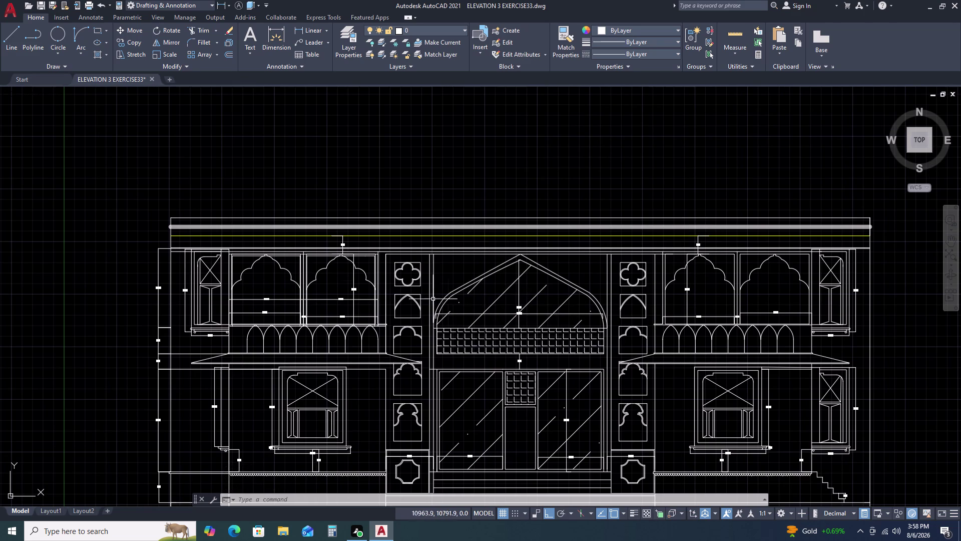
scroll(up, 3)
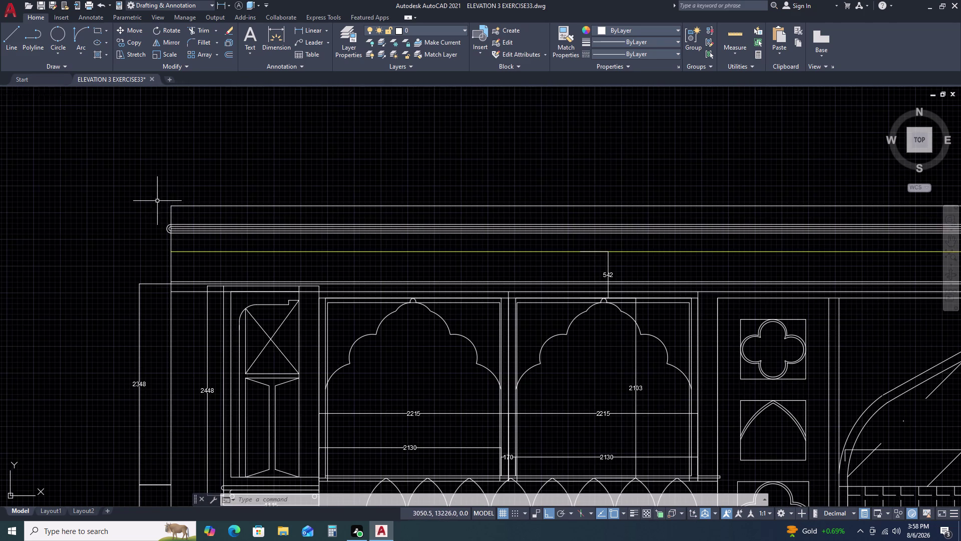
Start a line tracked 303 units from the parapet's left corner.
scroll(up, 3)
text(L)
key(space)
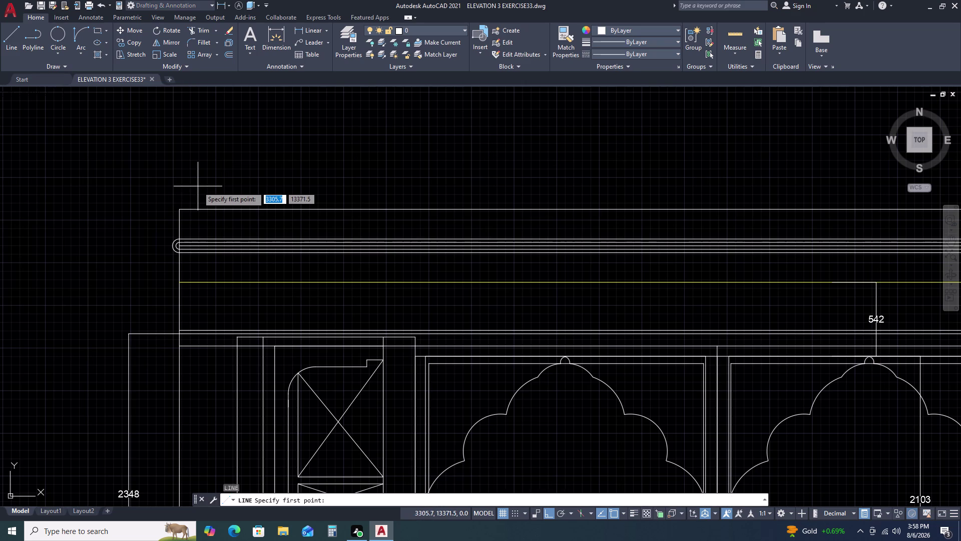
text(TK)
key(space)
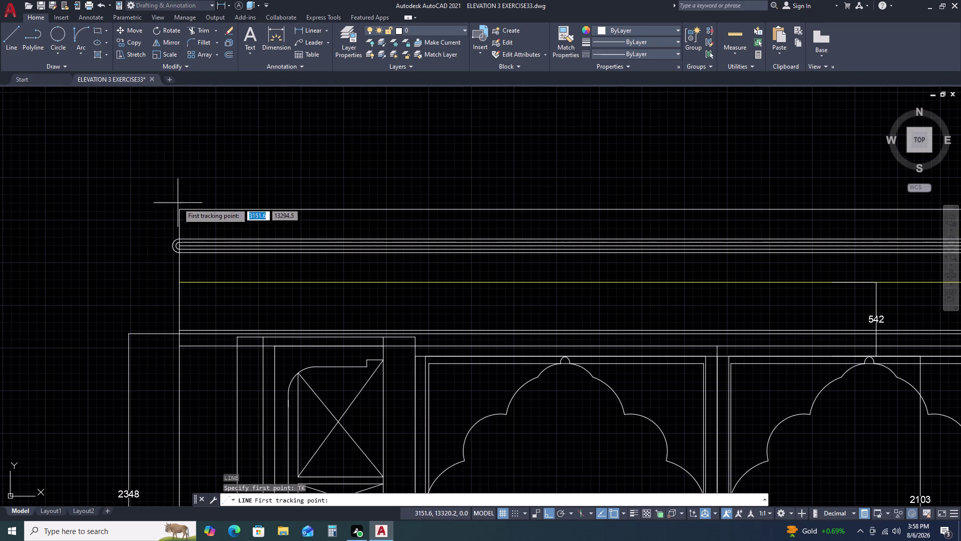
click(180, 211)
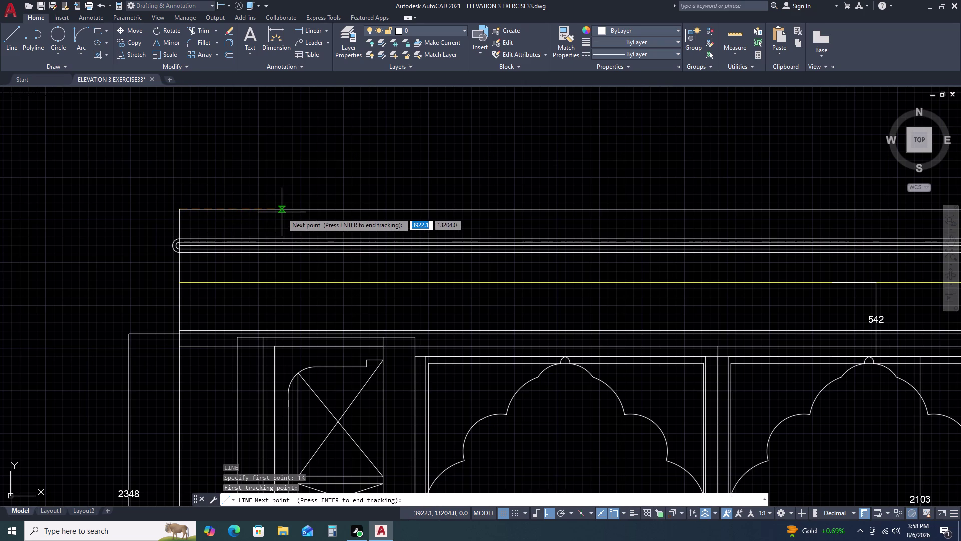
key(3)
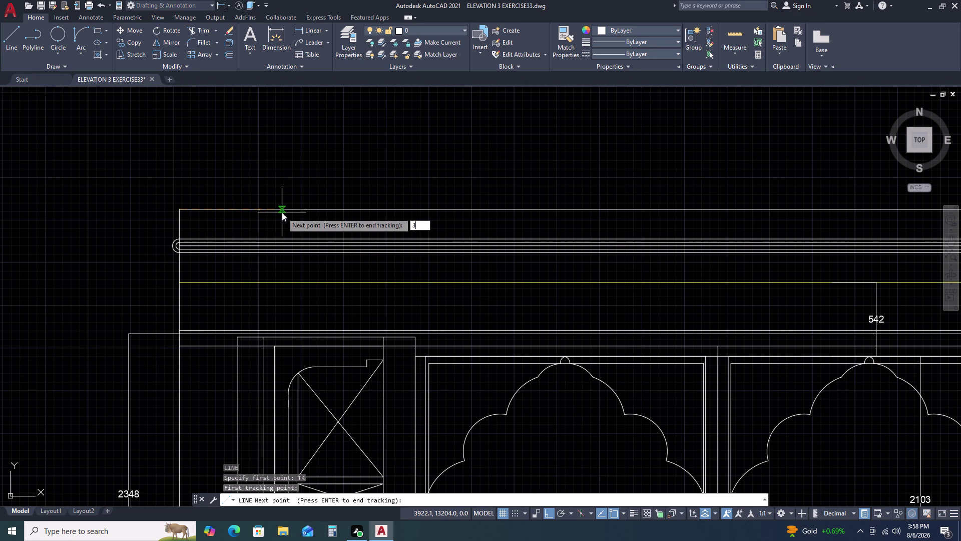
key(0)
text(3)
key(space)
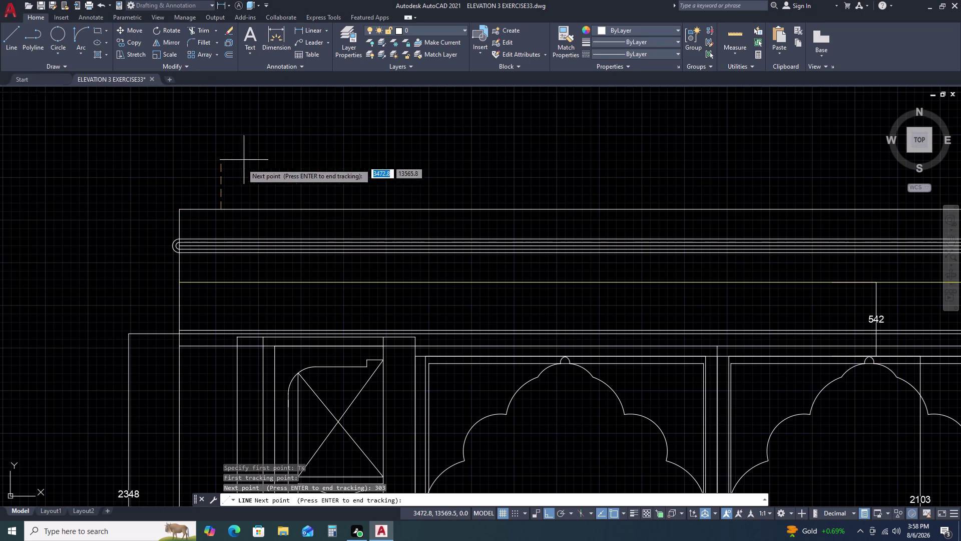
key(space)
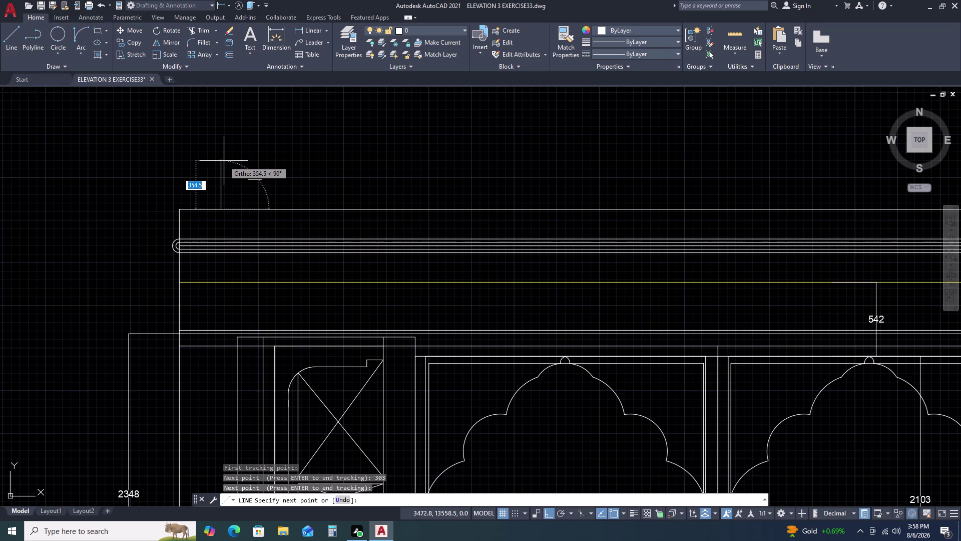
Draw the block's sides: 903 up, 1125 across, and back down to the parapet.
text(90)
text(3)
key(space)
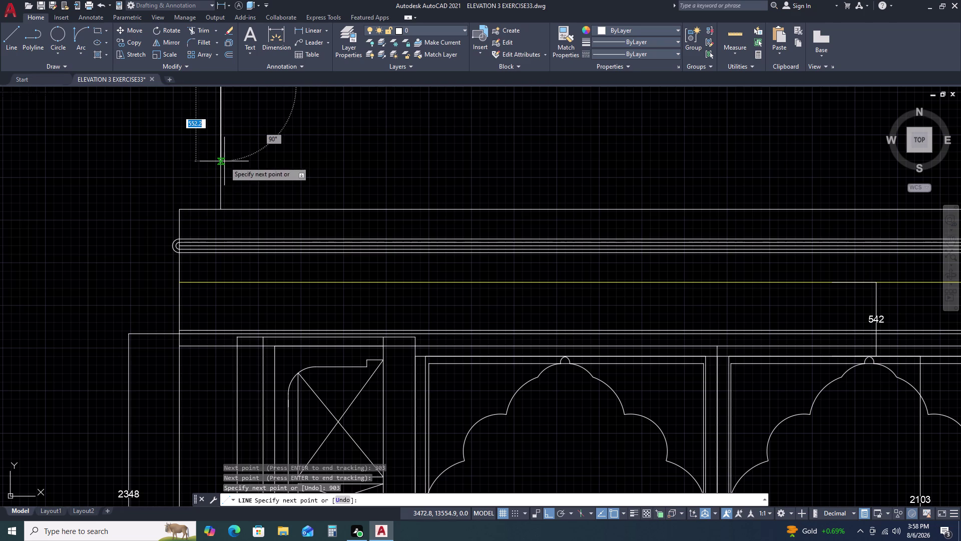
scroll(down, 3)
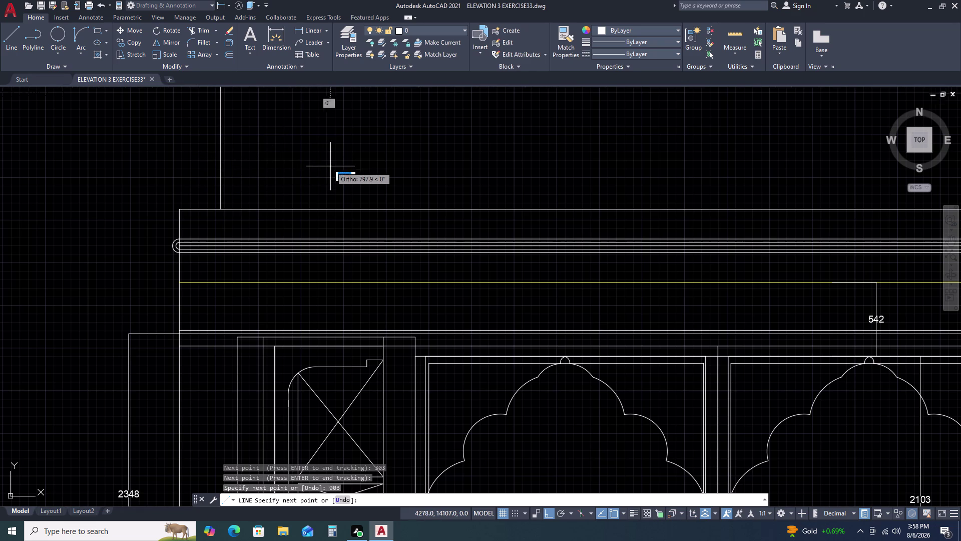
scroll(down, 3)
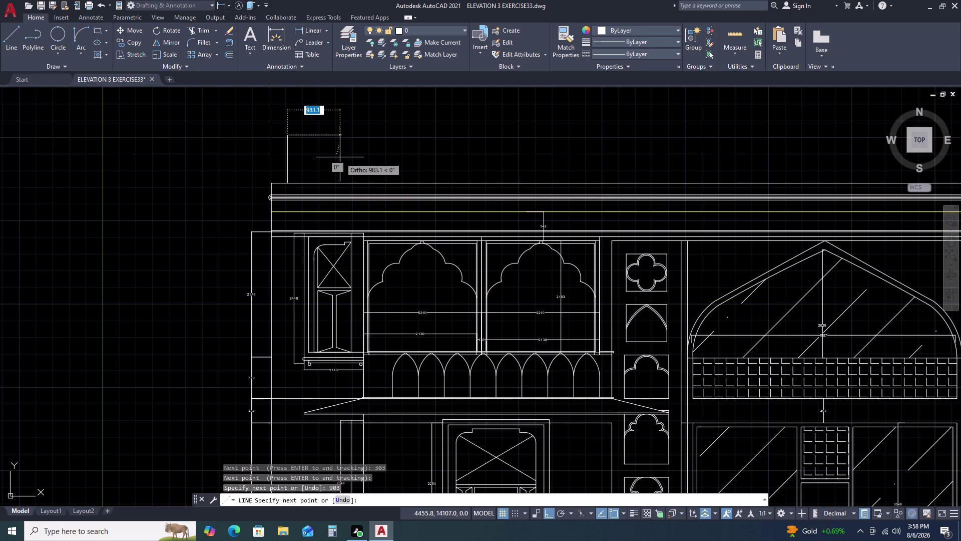
text(1125)
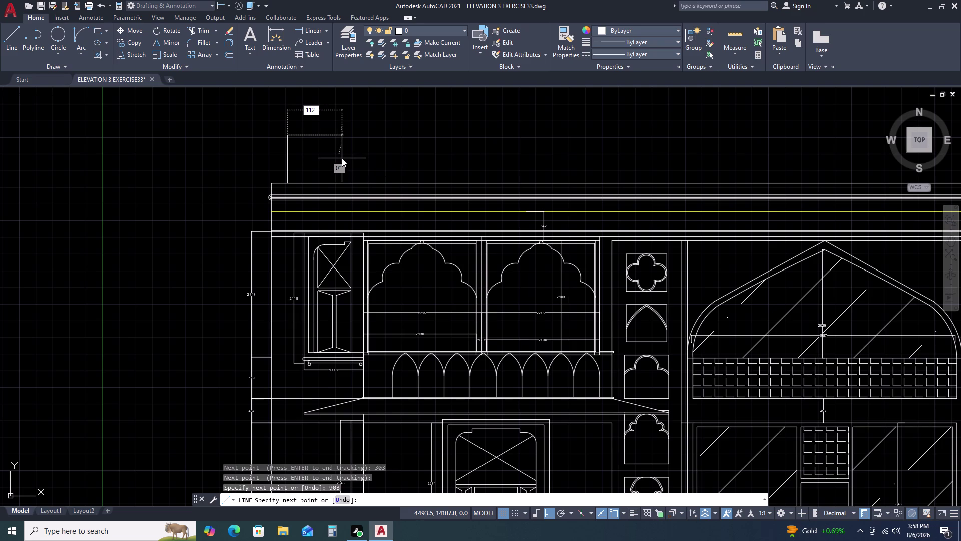
key(space)
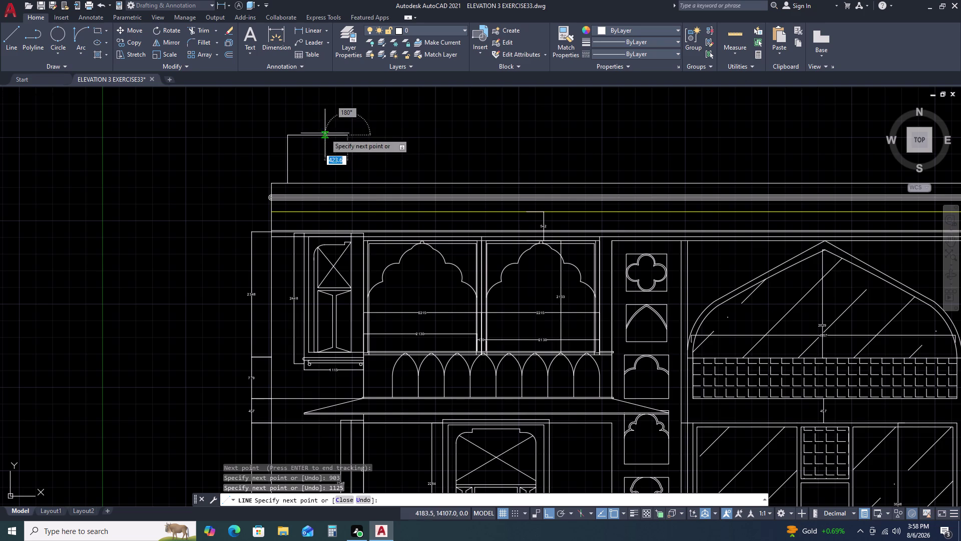
click(348, 184)
key(Escape)
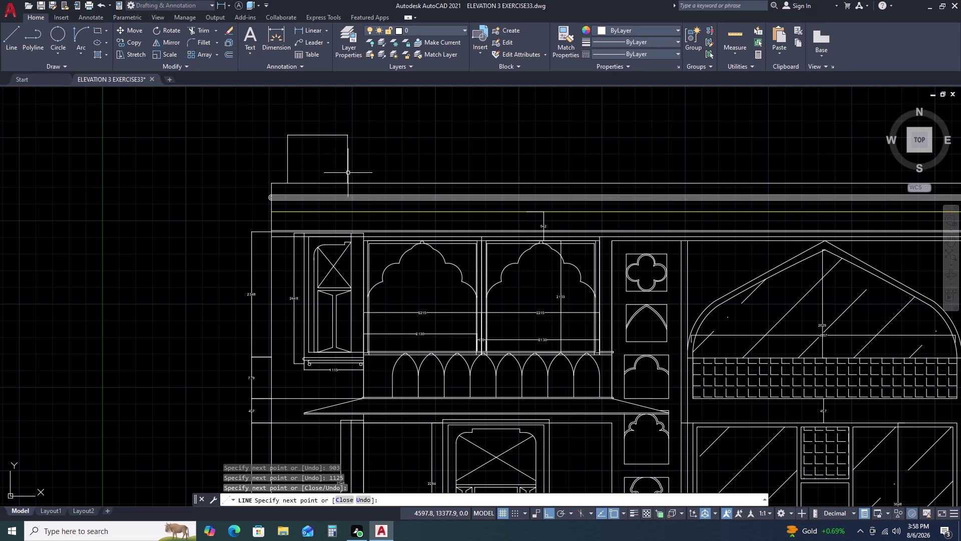
middle_drag(344, 138, 358, 170)
middle_click(358, 170)
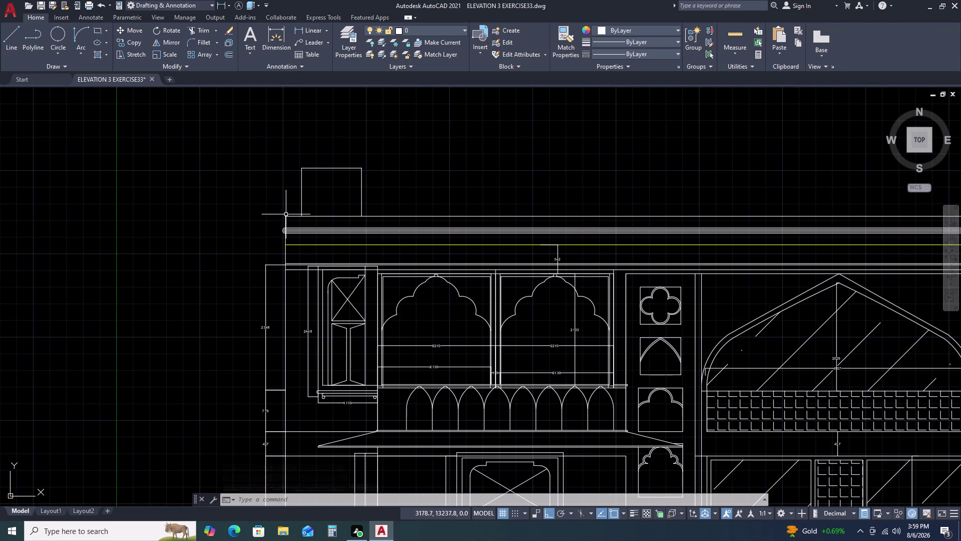
Draw an upright from the parapet's left top corner to the block's top height.
text(L)
key(space)
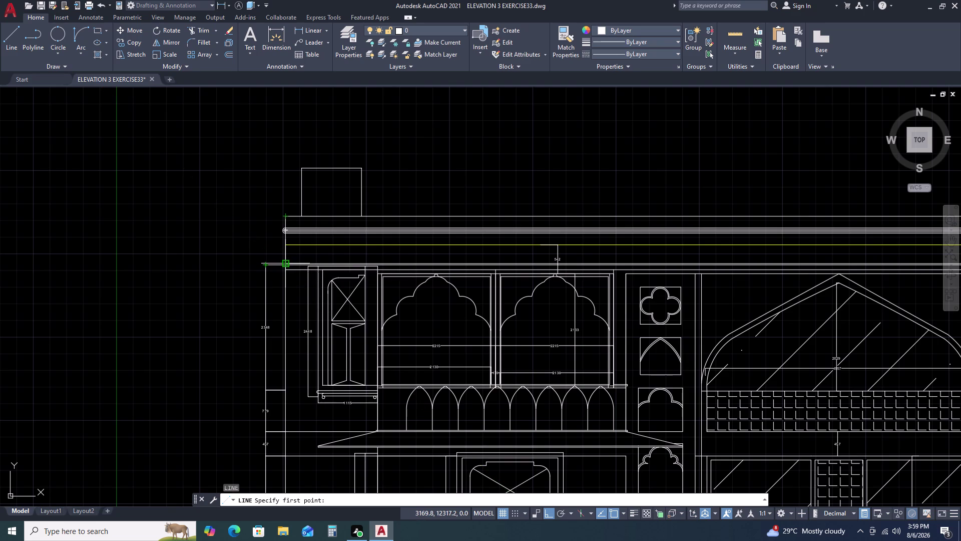
click(284, 215)
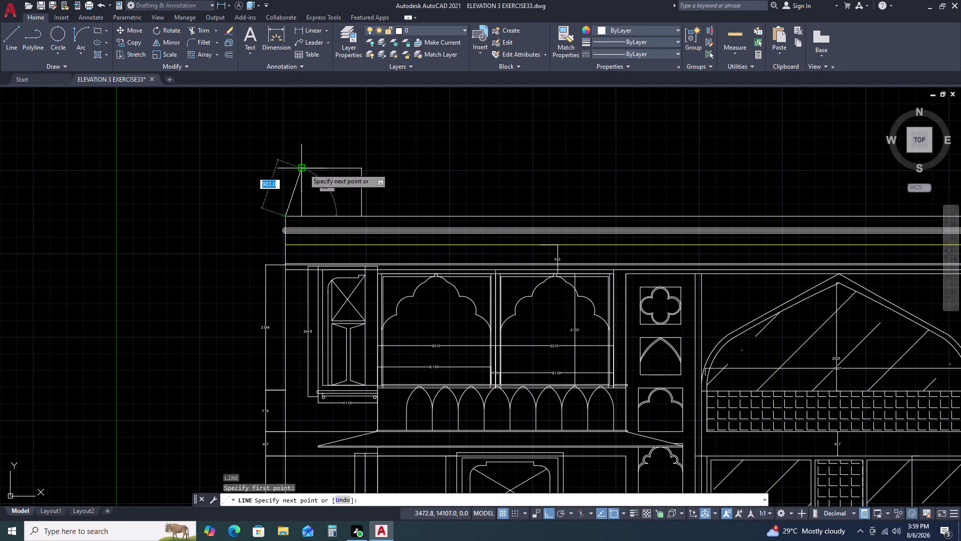
double_click(283, 169)
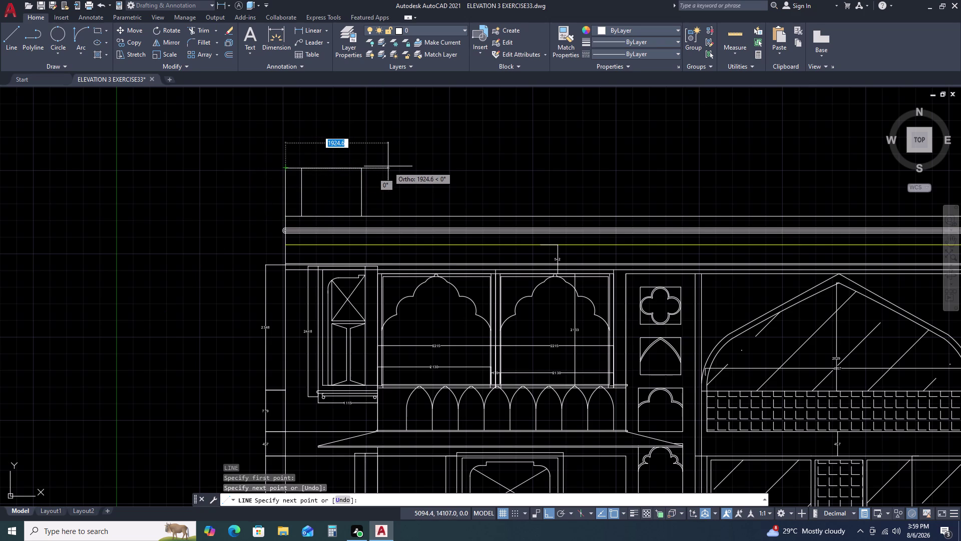
Add a 1730-long top line and drop the frame's right side to the parapet.
text(17)
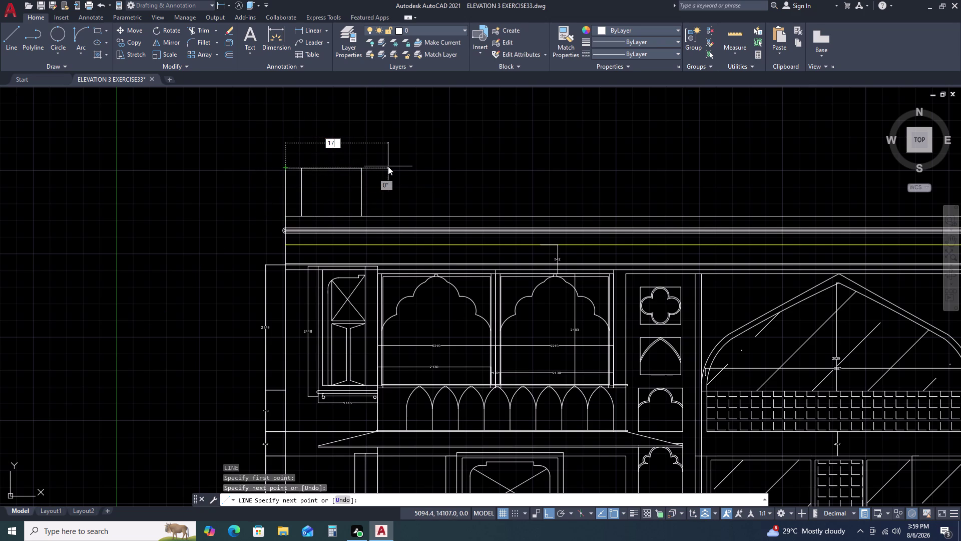
key(3)
key(0)
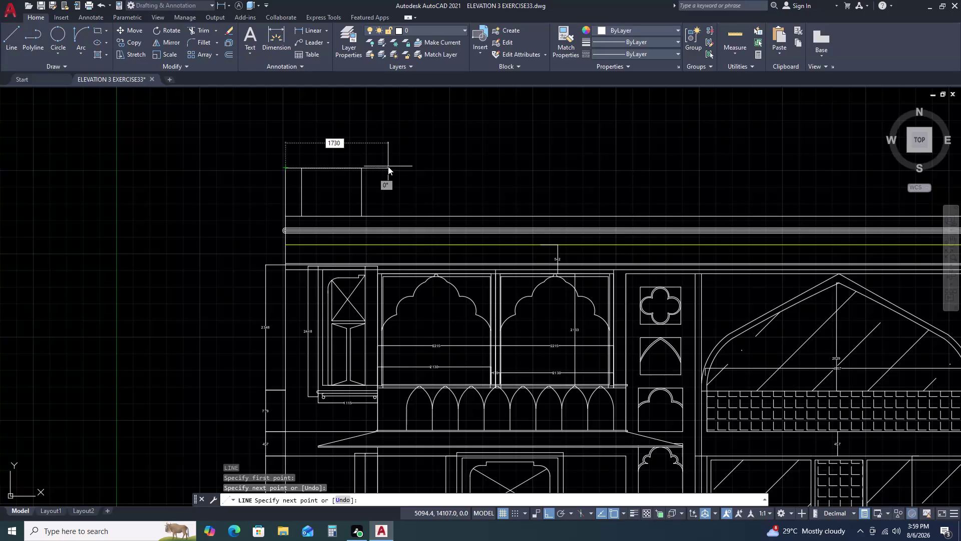
key(space)
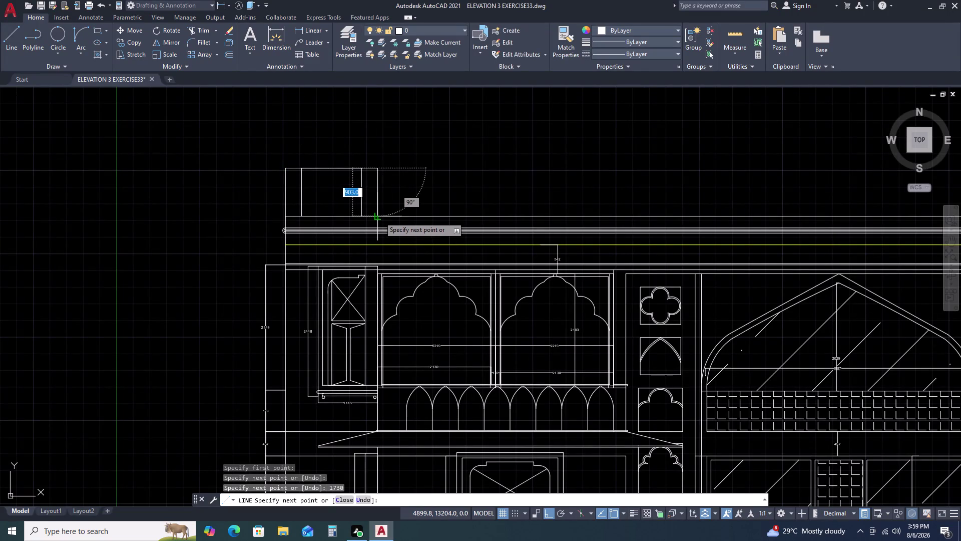
double_click(380, 216)
key(Escape)
Select the new 1730 top line to check its length.
double_click(366, 167)
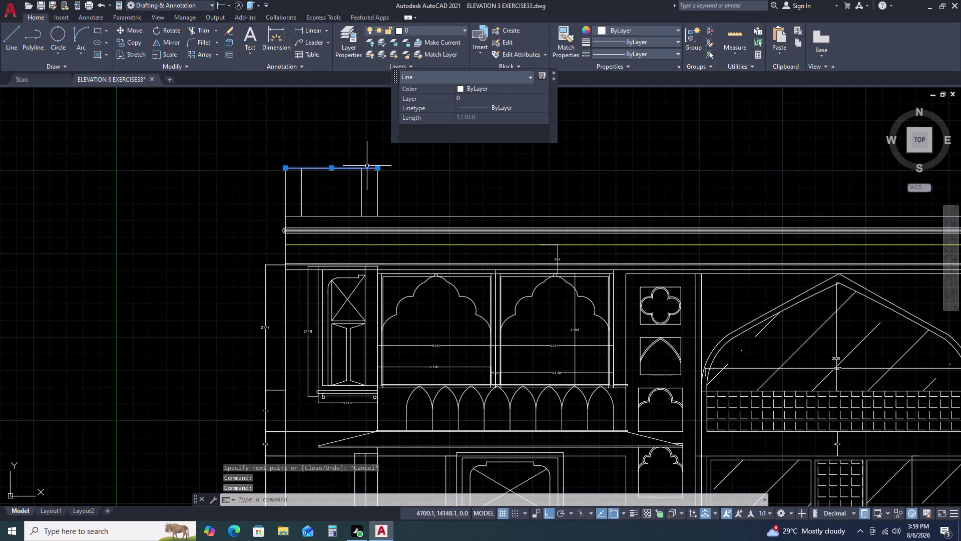
key(Delete)
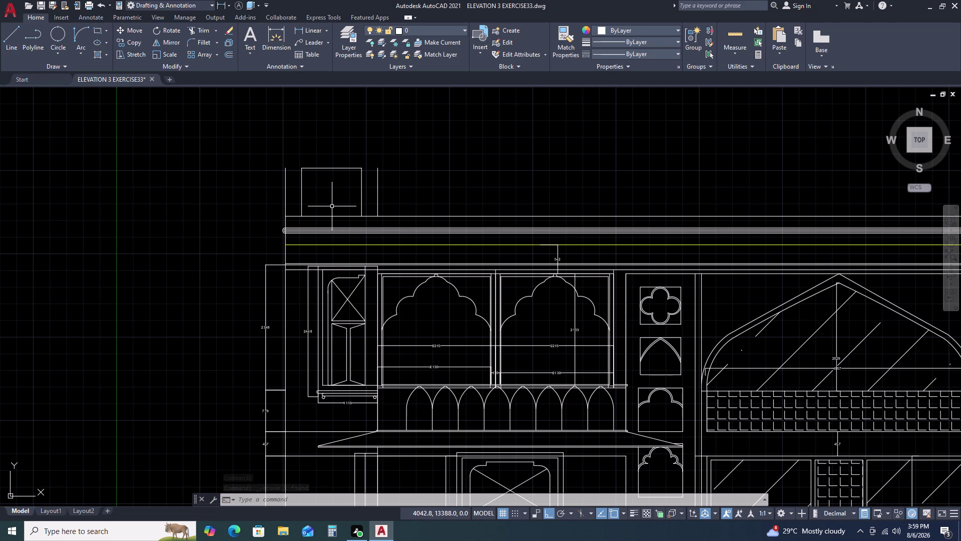
click(303, 190)
triple_click(301, 185)
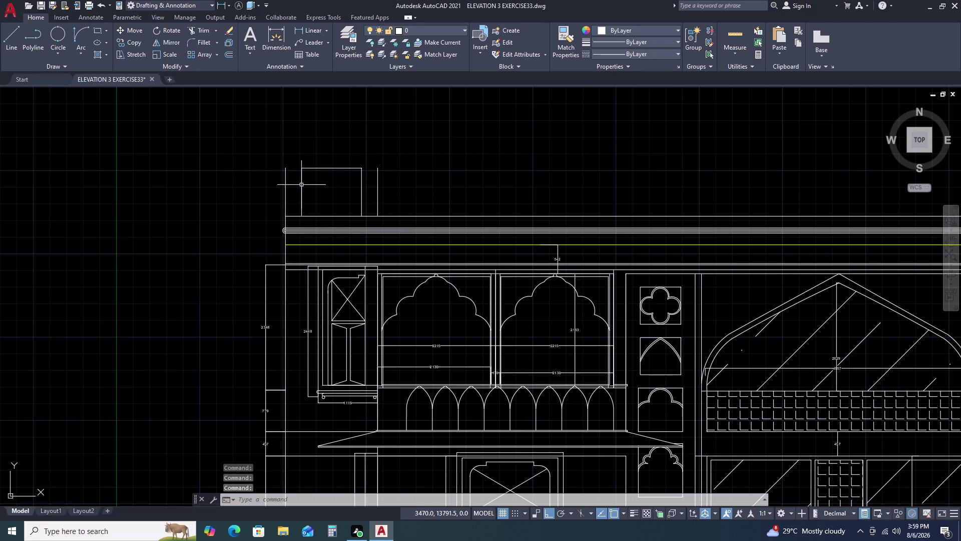
Start OFFSET with a distance of 75.
text(O)
key(space)
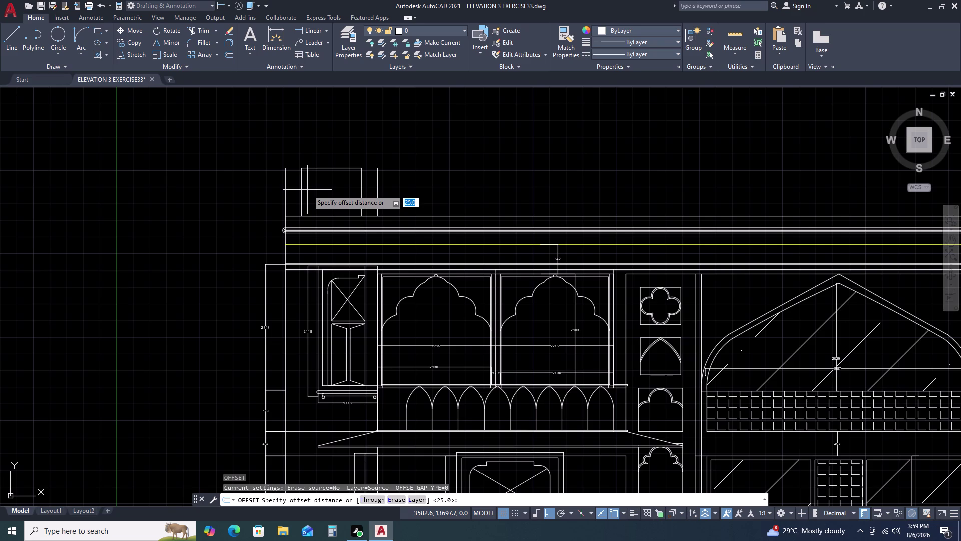
key(2)
key(BackSpace)
text(75)
key(space)
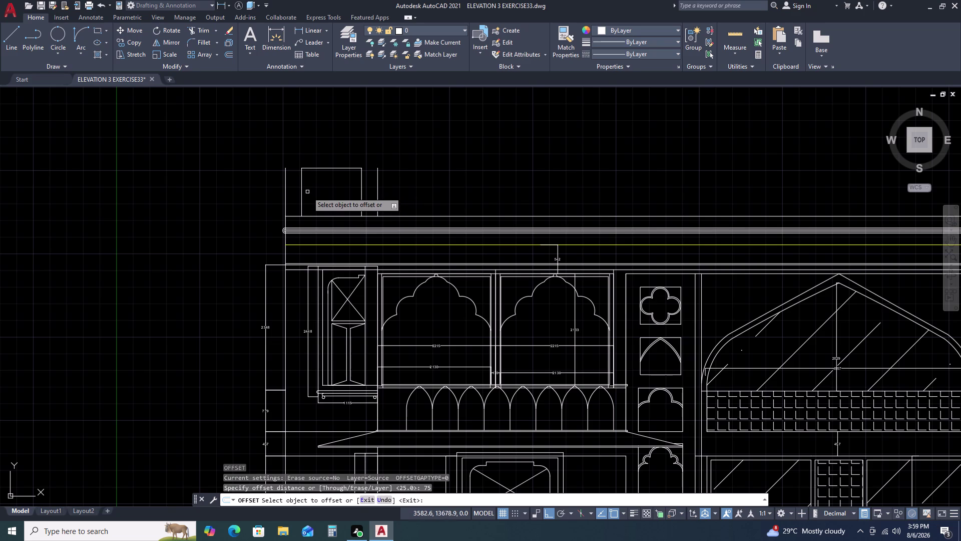
Offset the frame's left and right vertical sides 75 units inward.
click(303, 197)
click(301, 201)
click(318, 202)
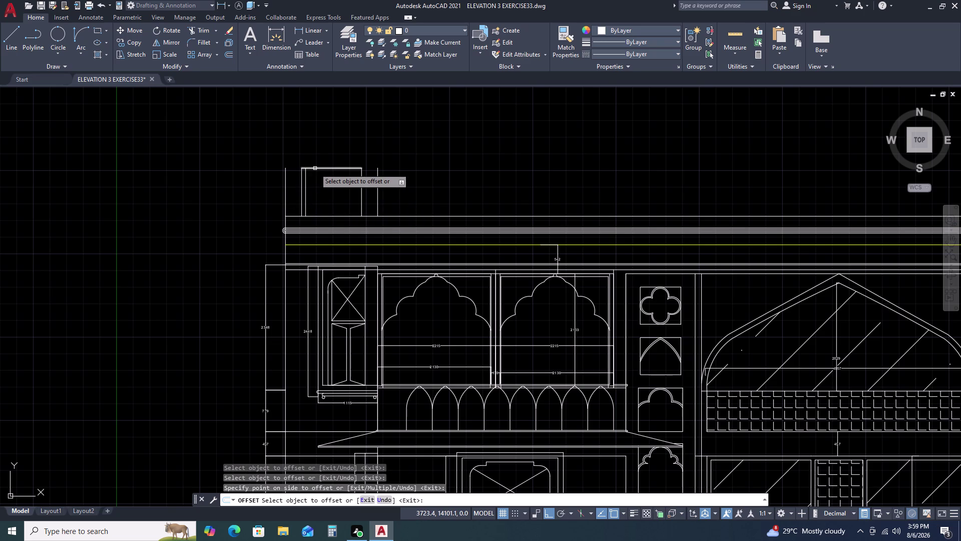
double_click(360, 183)
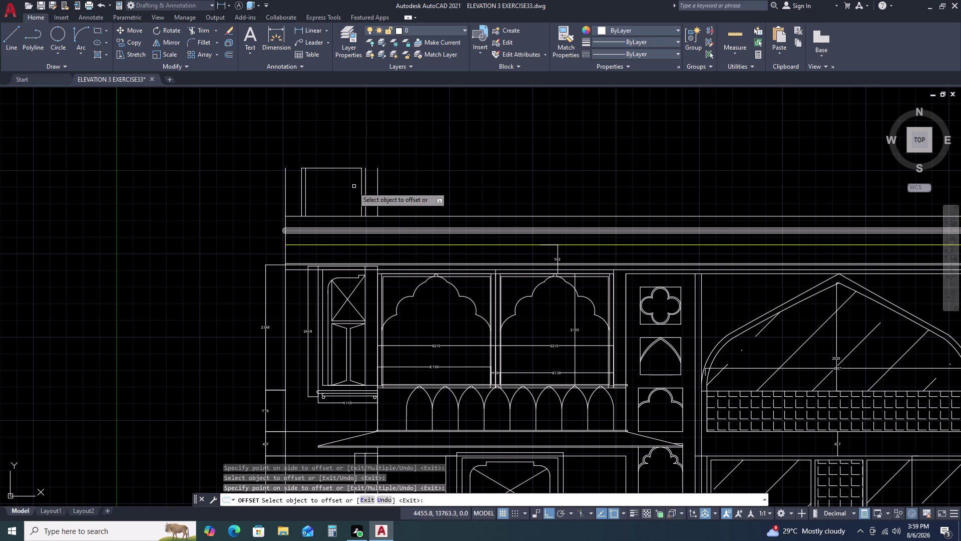
triple_click(347, 188)
double_click(360, 188)
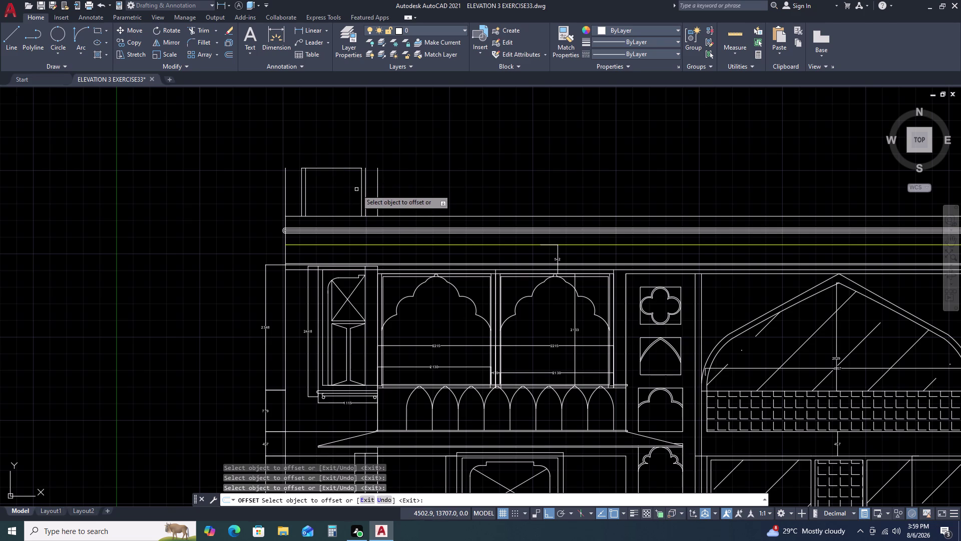
double_click(361, 189)
double_click(339, 192)
key(Escape)
double_click(366, 186)
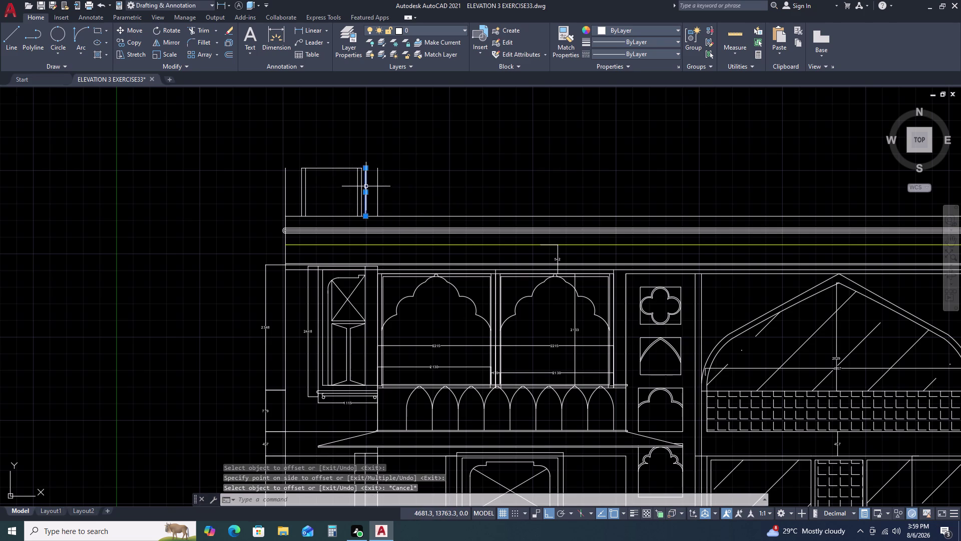
key(Delete)
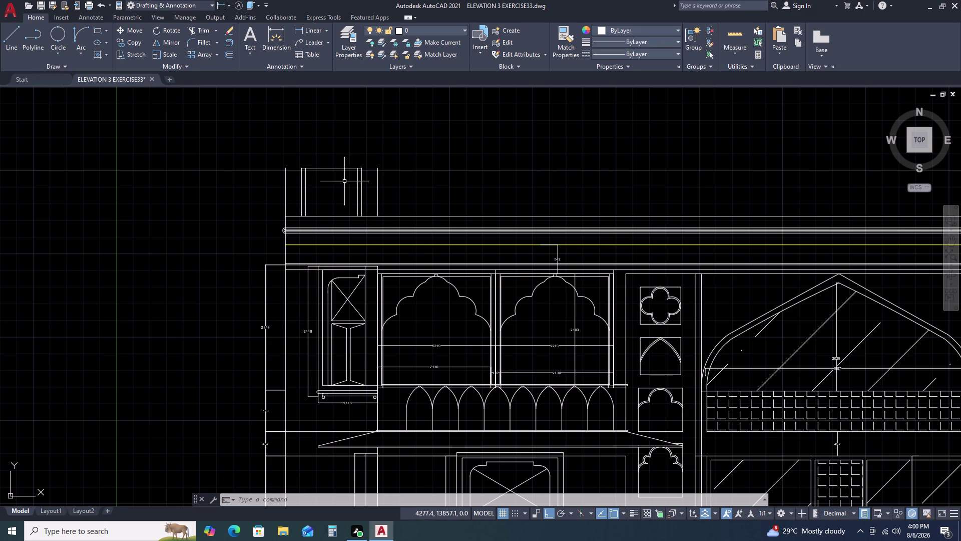
text(L)
key(space)
Draw a 784-unit vertical line upward from the block's top edge.
double_click(332, 168)
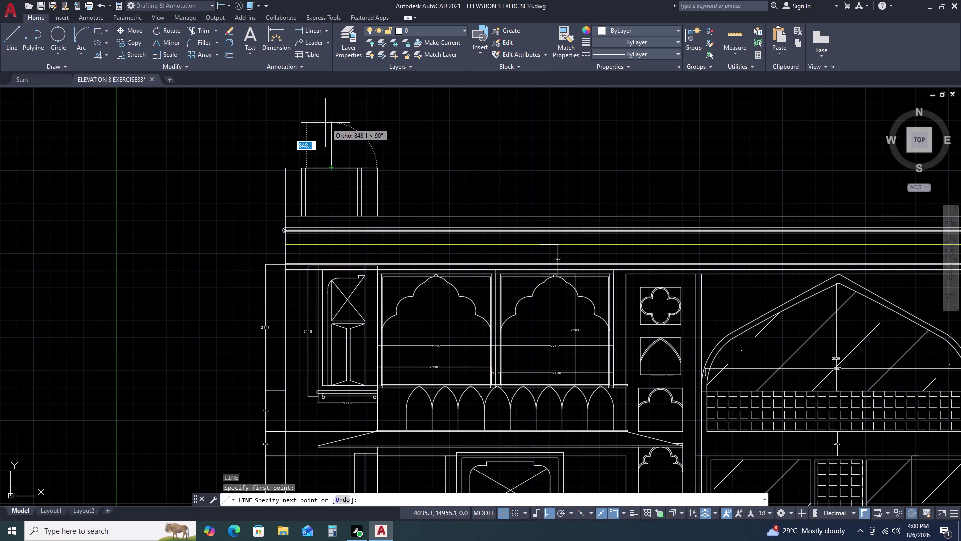
text(78)
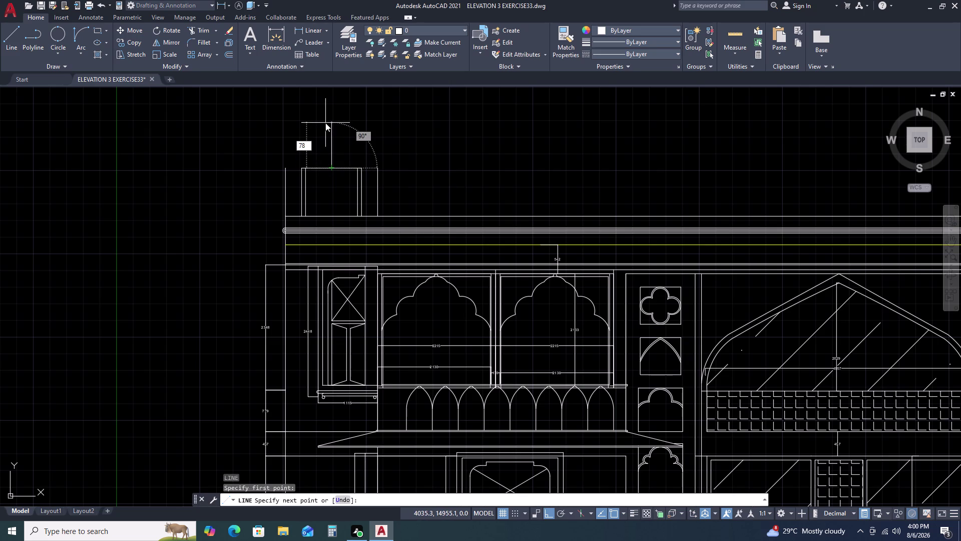
text(4)
key(space)
key(Escape)
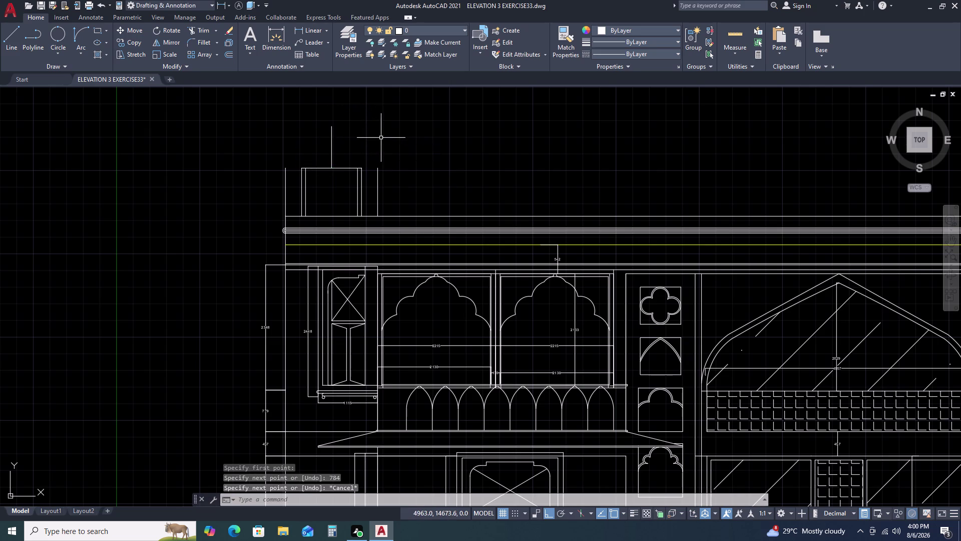
Pick the Start, Center, End arc method and abandon a first dome attempt.
key(a)
text(R)
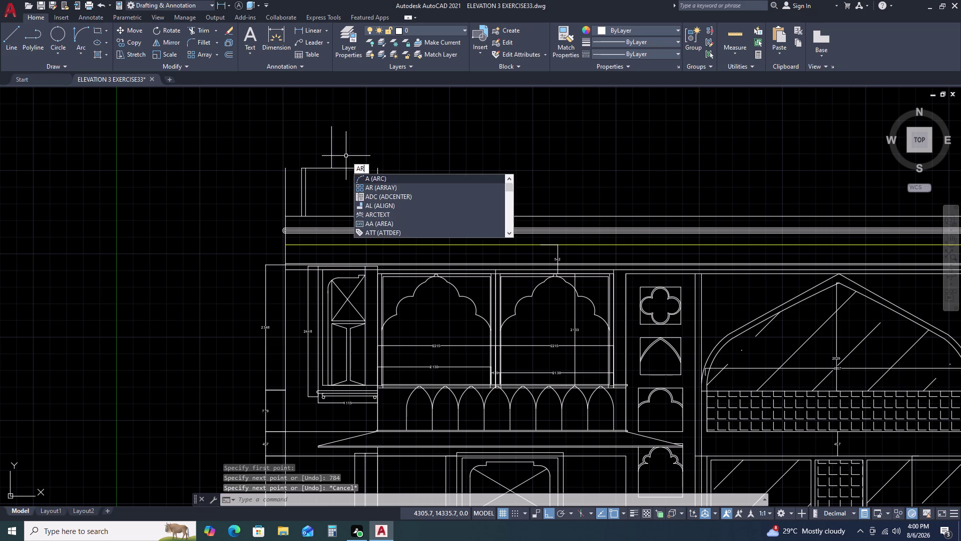
text(C)
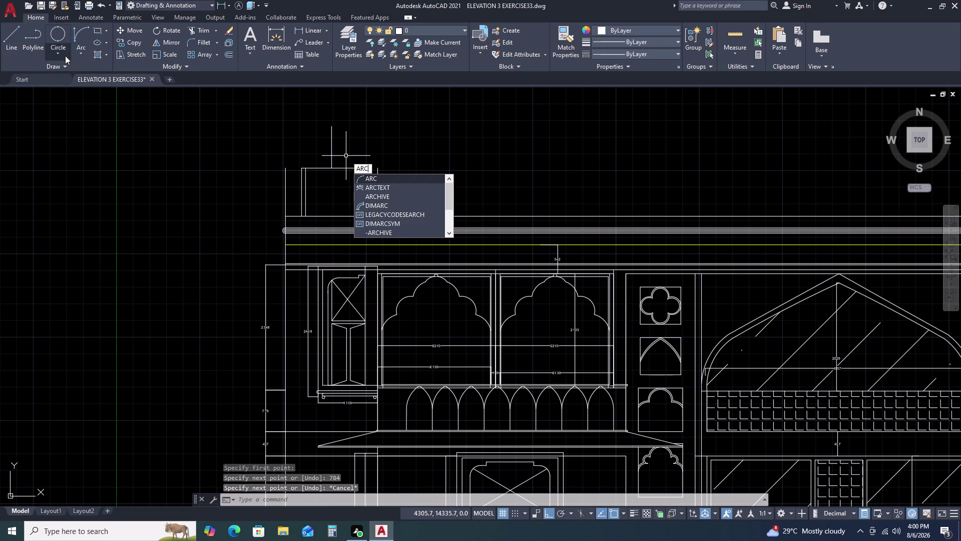
click(77, 53)
click(79, 55)
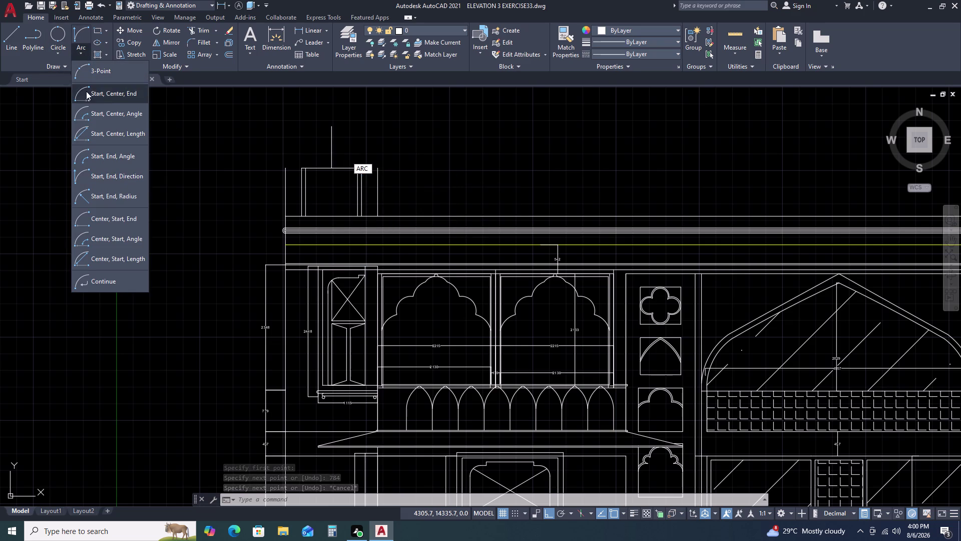
click(112, 96)
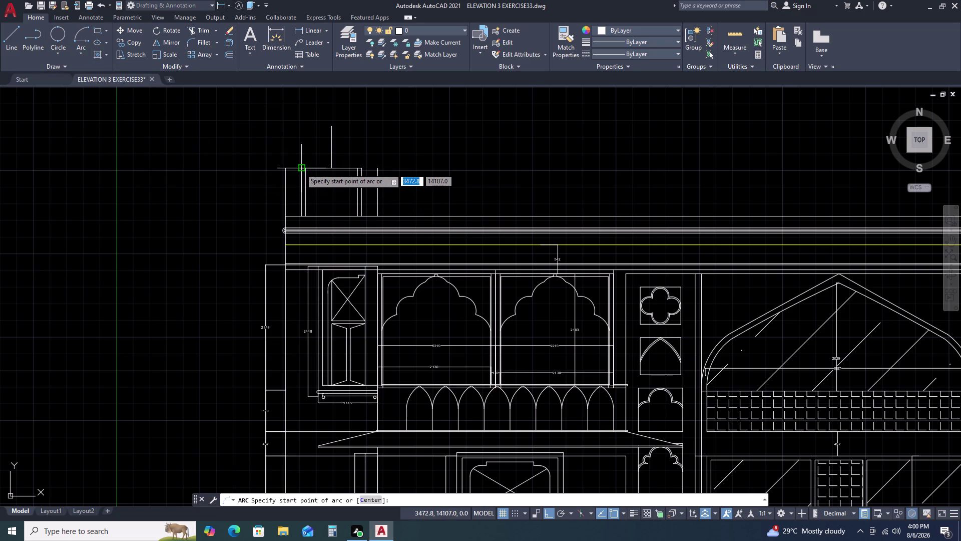
double_click(300, 168)
triple_click(334, 128)
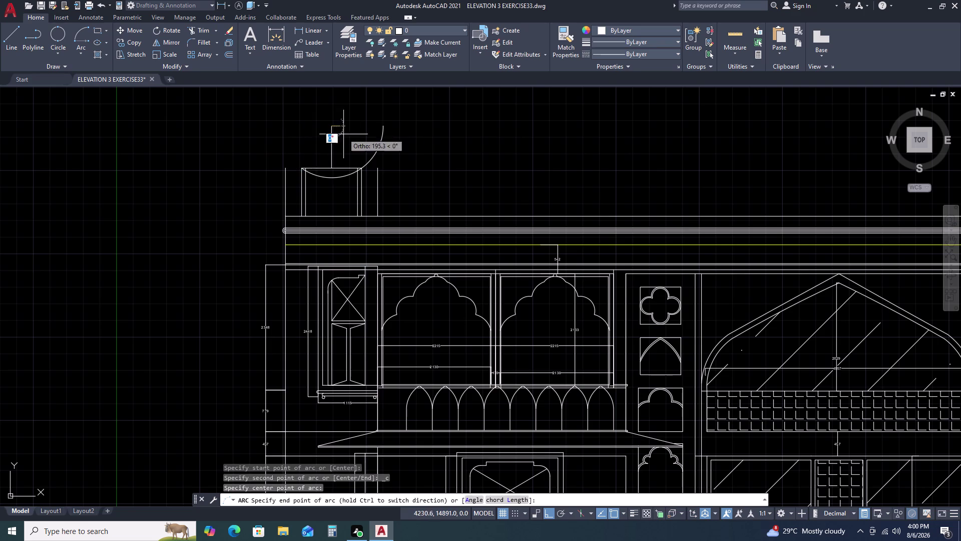
key(Escape)
Draw the semicircular dome arc between the block's top corners, centred midway along the top.
key(space)
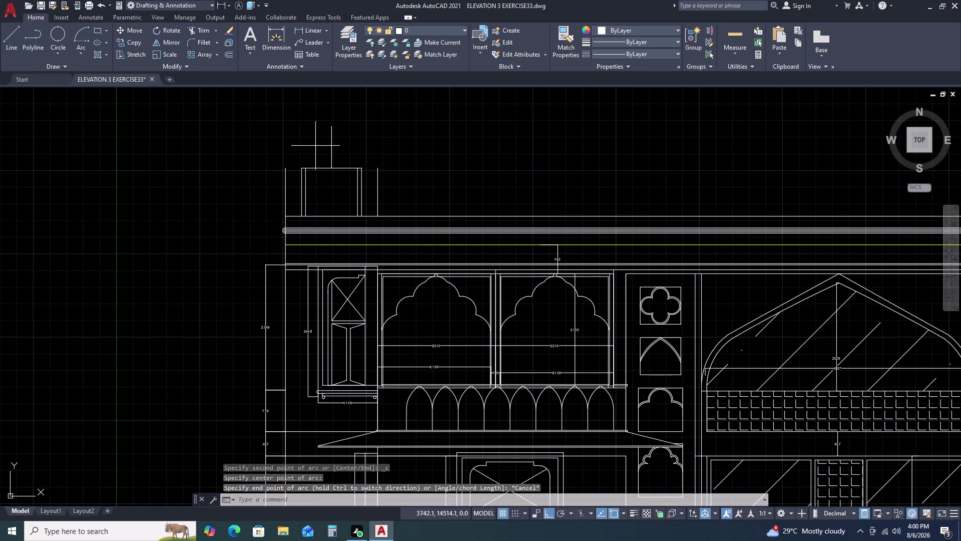
click(363, 170)
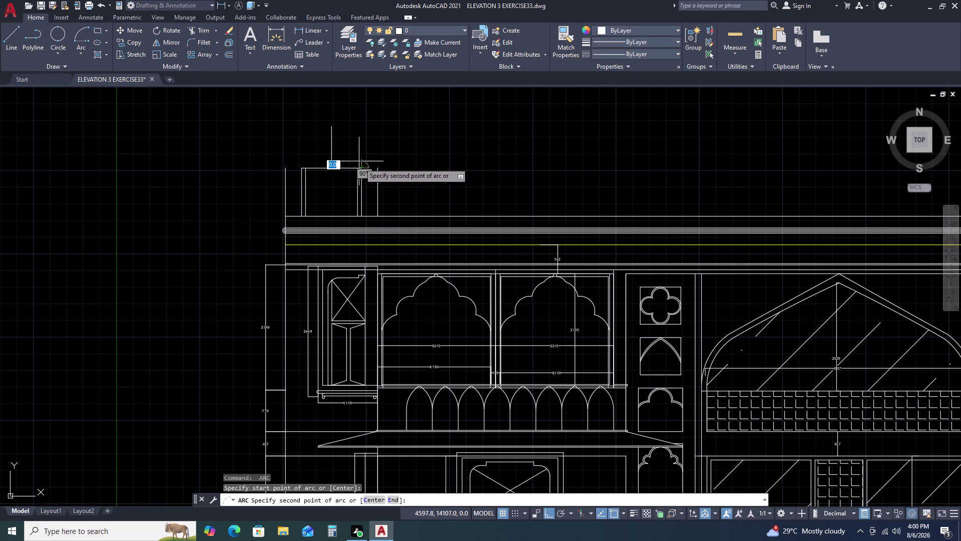
double_click(334, 127)
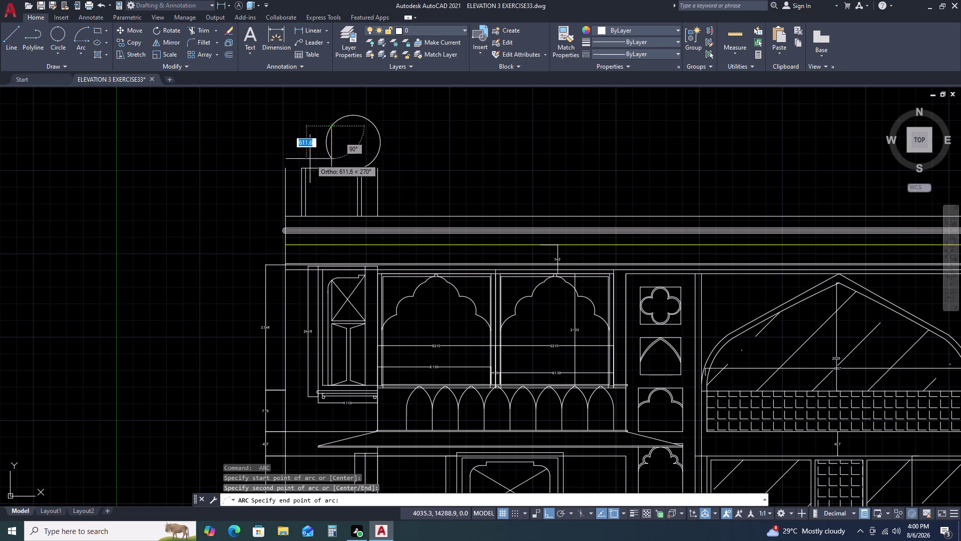
click(298, 165)
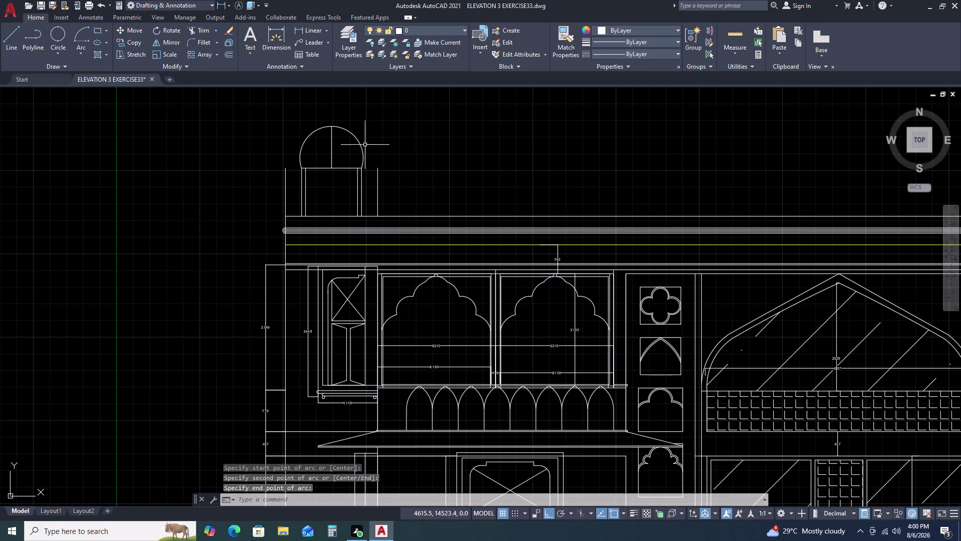
middle_drag(332, 138, 358, 157)
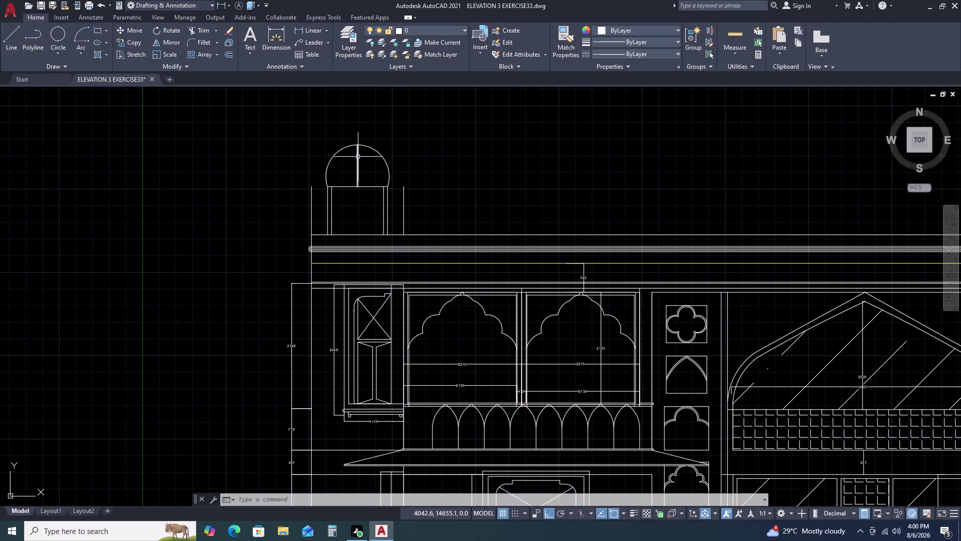
Zoom in on the dome and start a line at the block's top-left end.
scroll(up, 3)
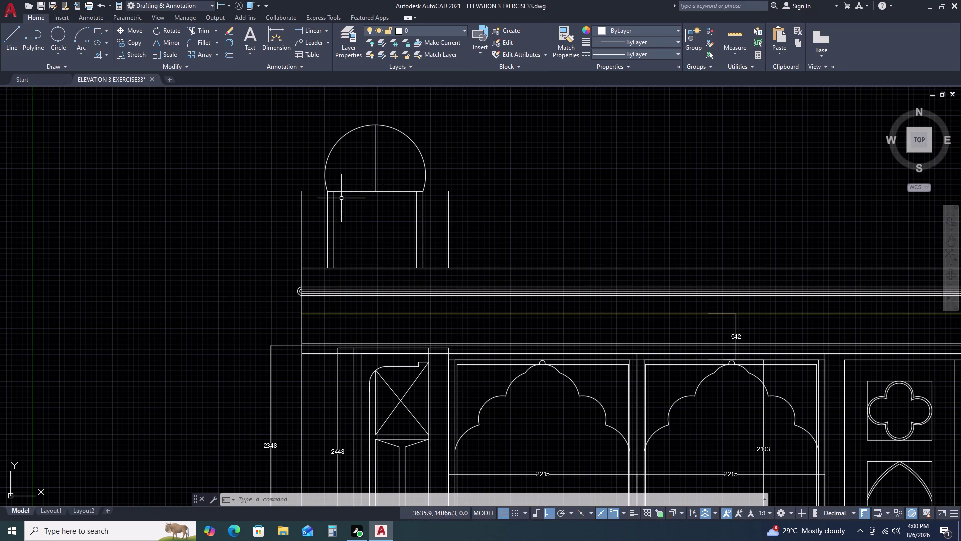
scroll(up, 3)
text(L)
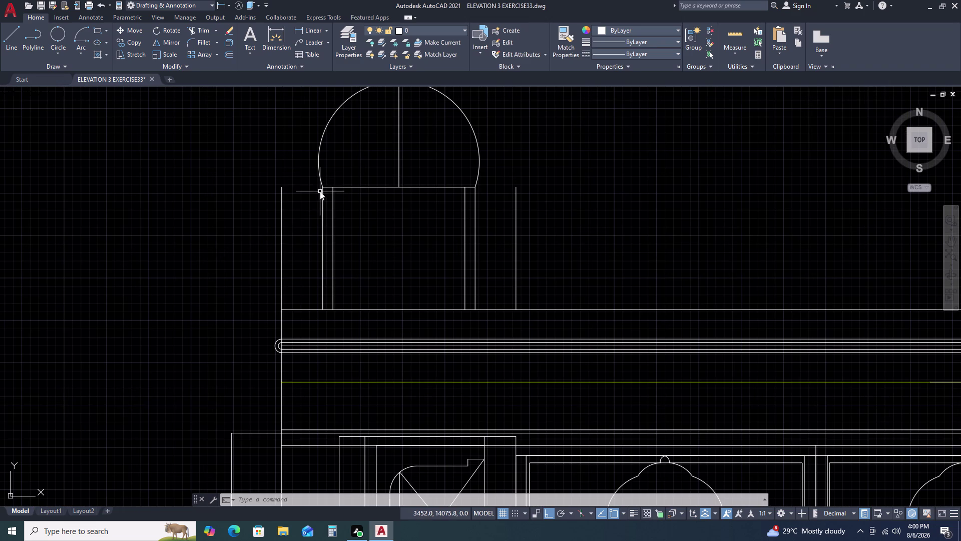
key(space)
scroll(up, 3)
double_click(322, 187)
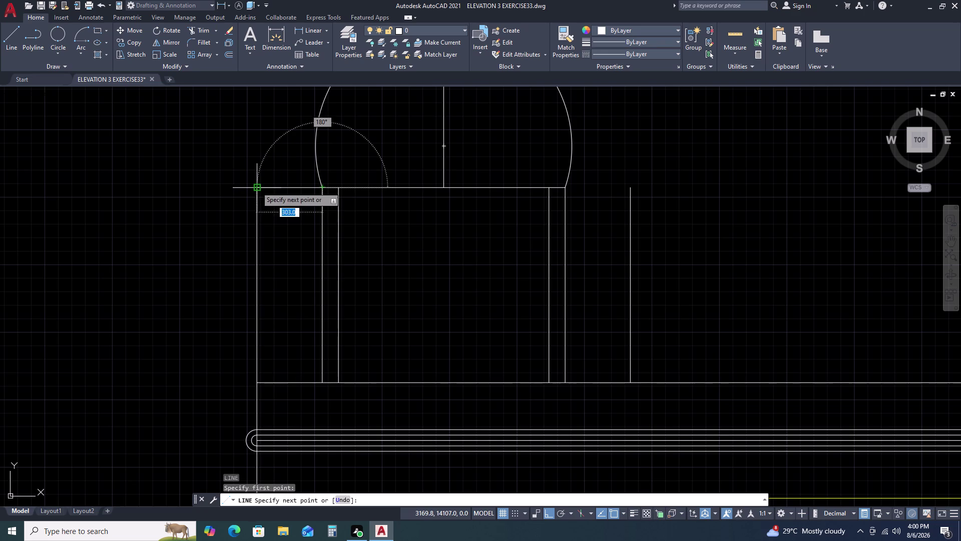
Finish the left top segment and draw the right sloping line to the outer edge.
click(257, 186)
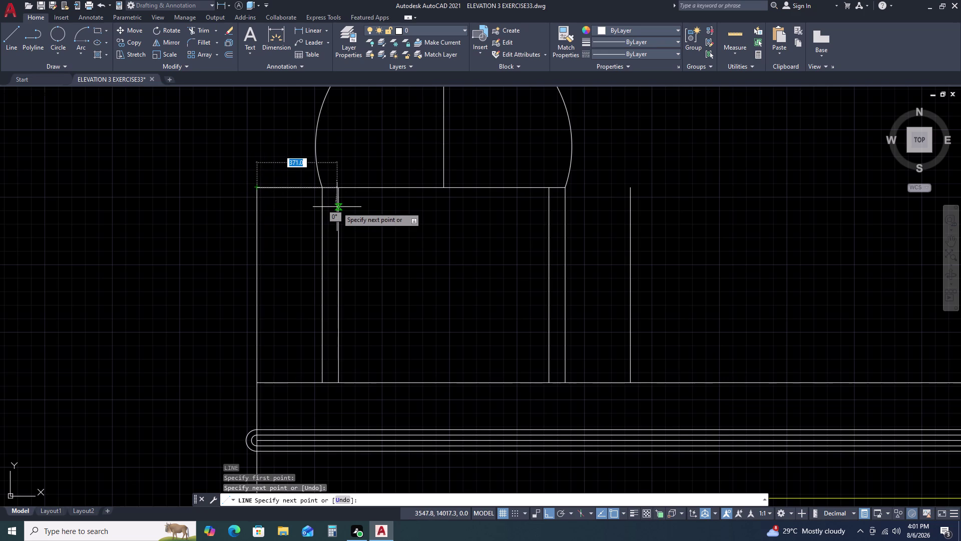
key(Escape)
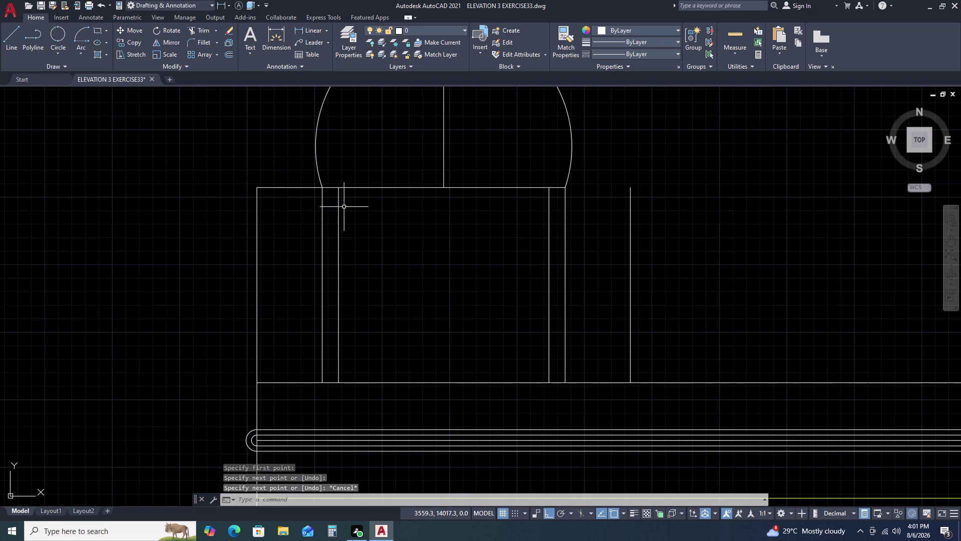
key(space)
click(565, 188)
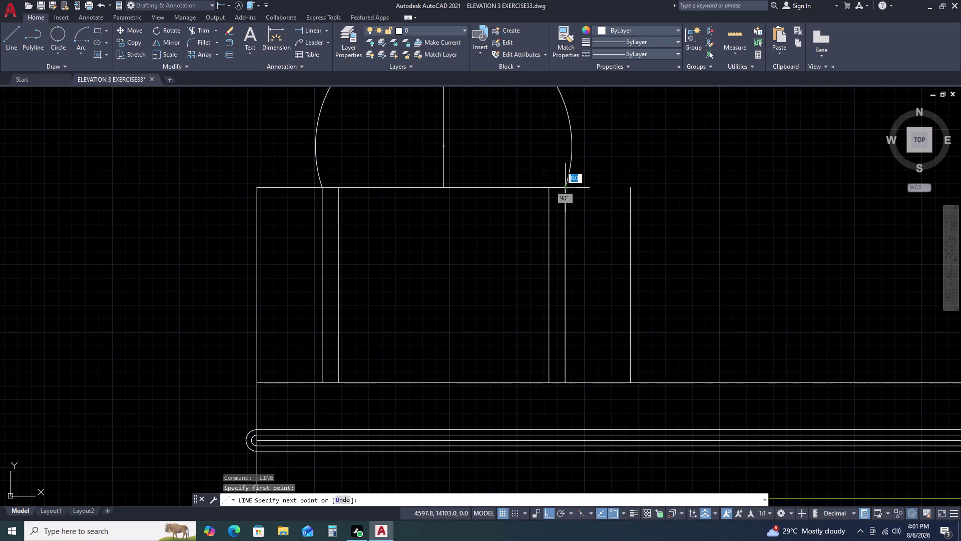
double_click(634, 202)
key(Escape)
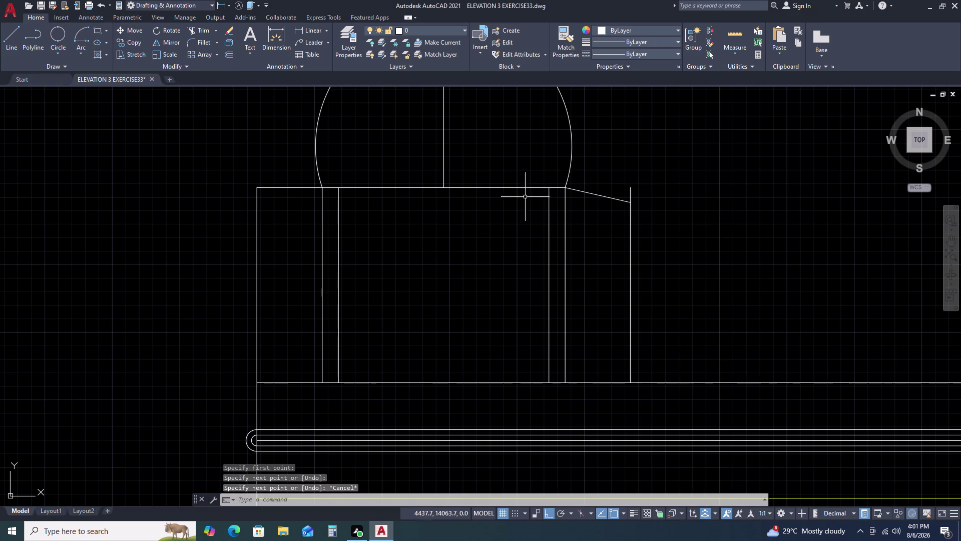
Grip-stretch the left top segment's outer end downward into a slope.
double_click(289, 189)
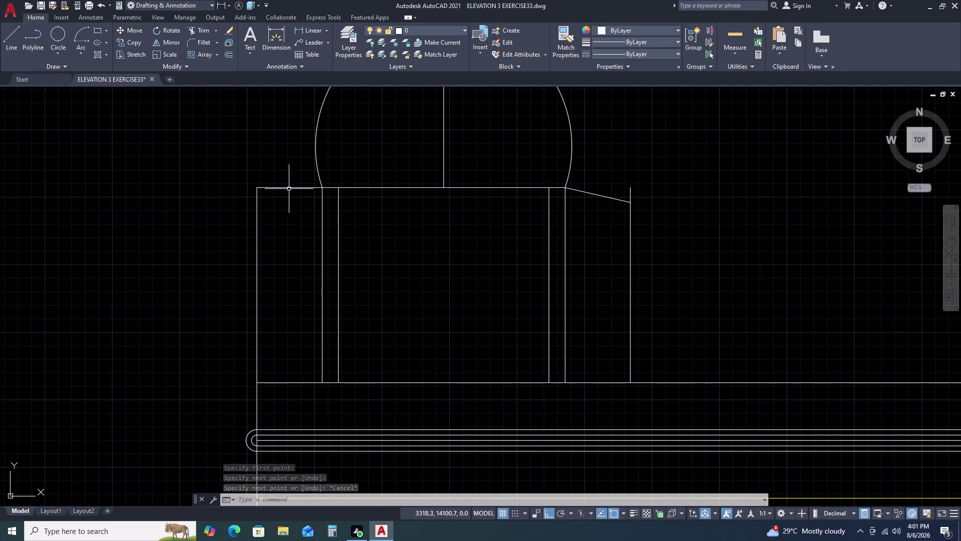
click(259, 188)
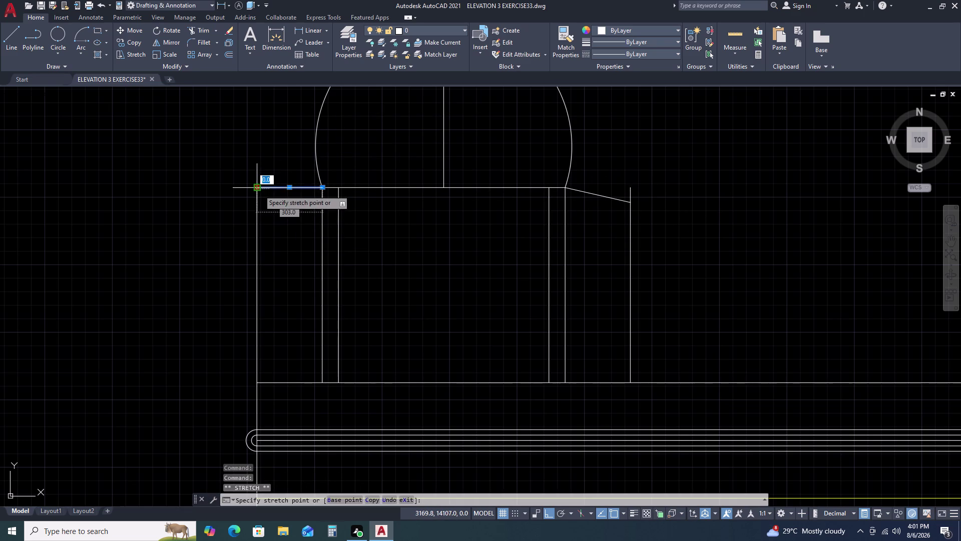
click(257, 198)
key(Escape)
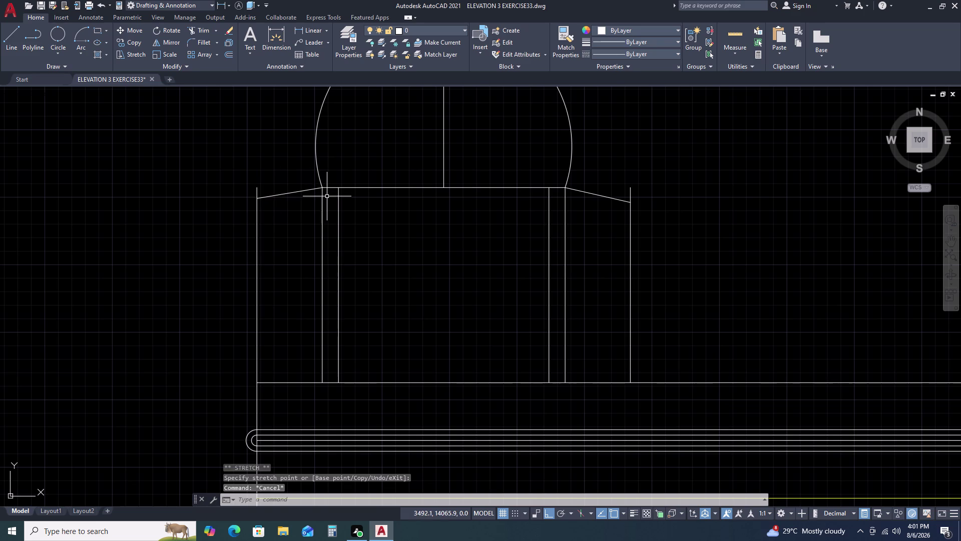
key(x)
Begin a horizontal construction line (XLINE, Hor).
key(l)
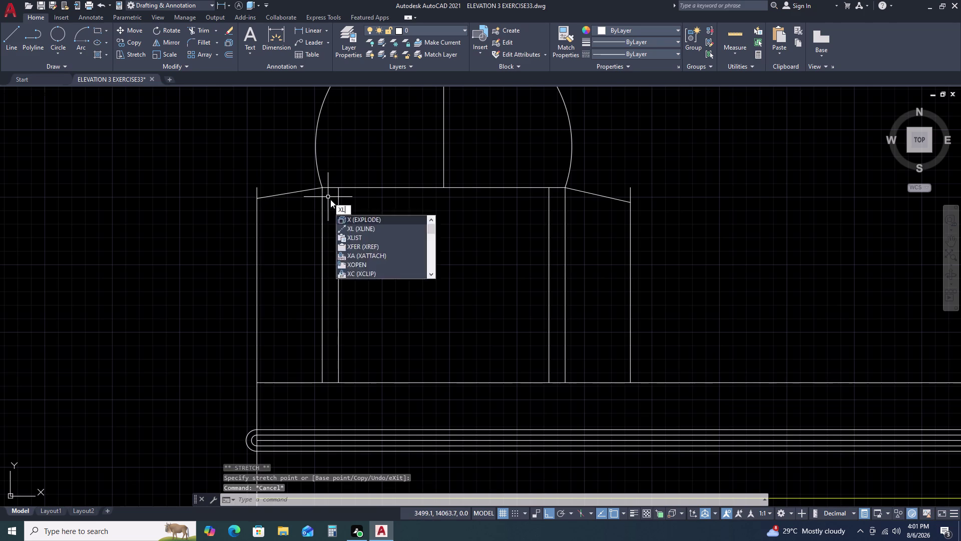
key(space)
text(H)
key(space)
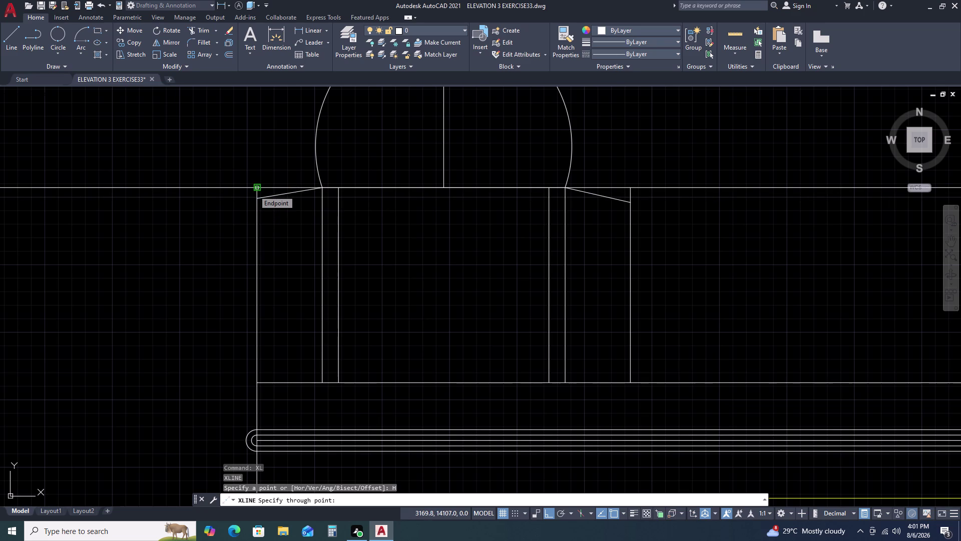
Place the horizontal construction line through the block corner and check the left slope's endpoint.
click(254, 190)
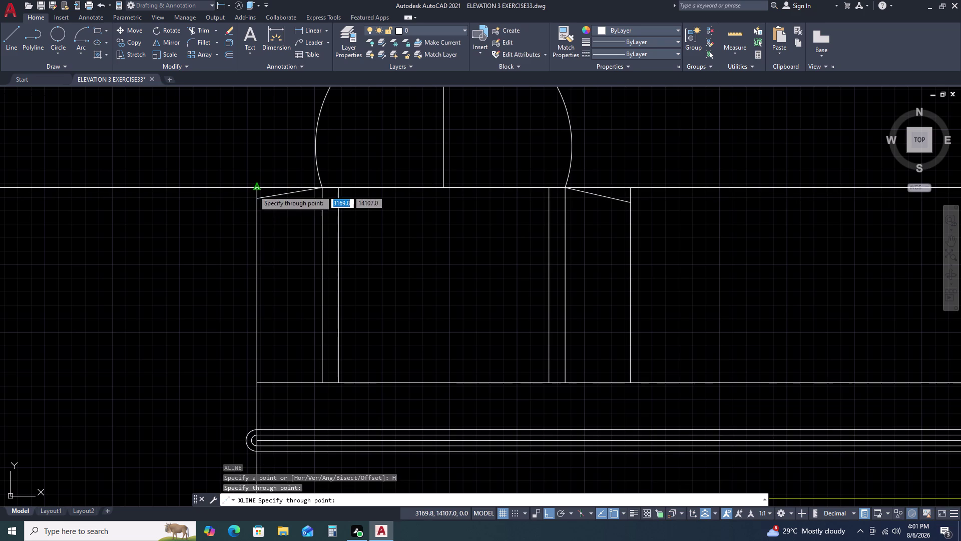
key(Escape)
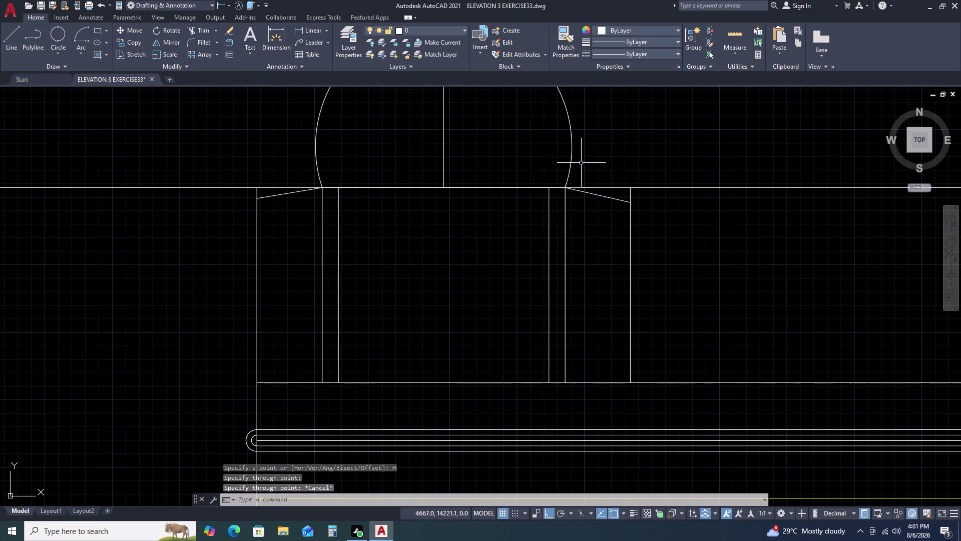
double_click(272, 196)
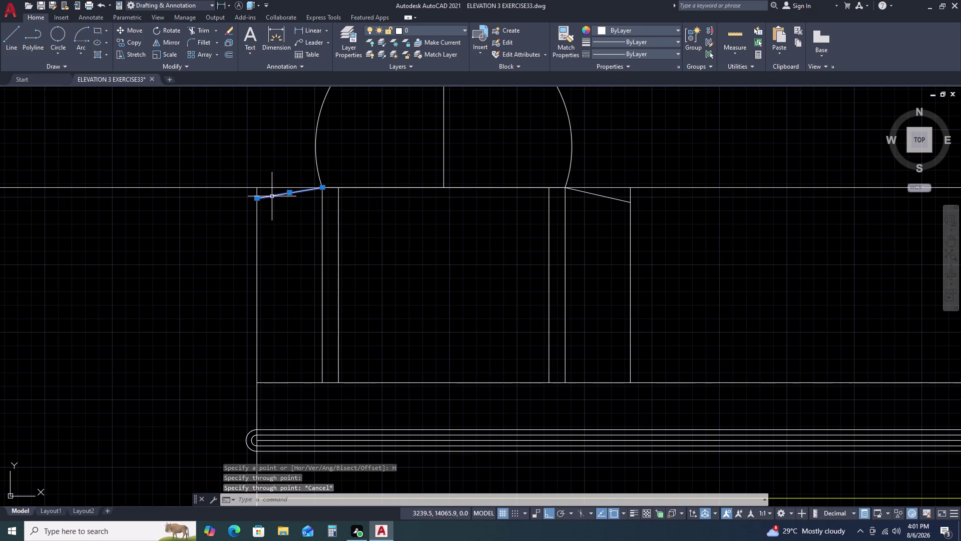
click(255, 199)
key(Escape)
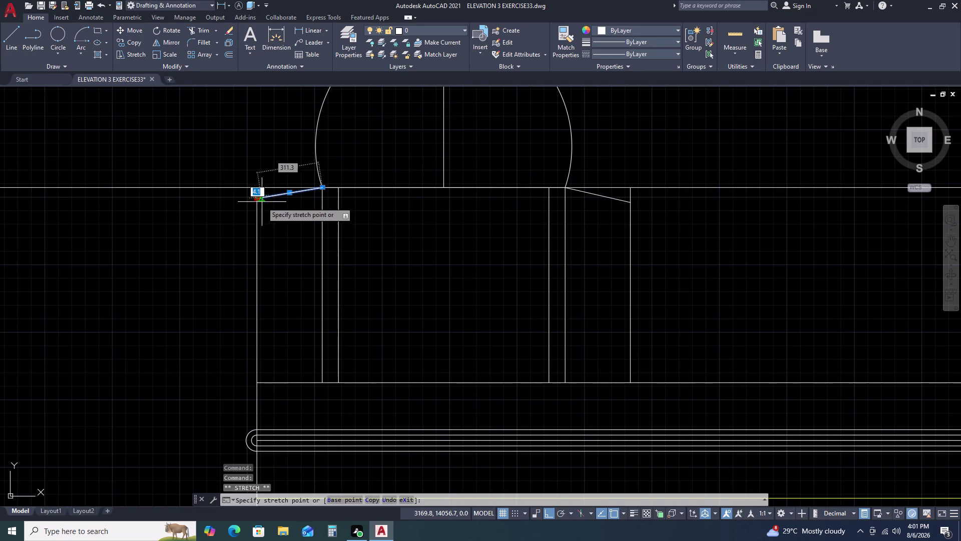
key(Escape)
key(Escape)
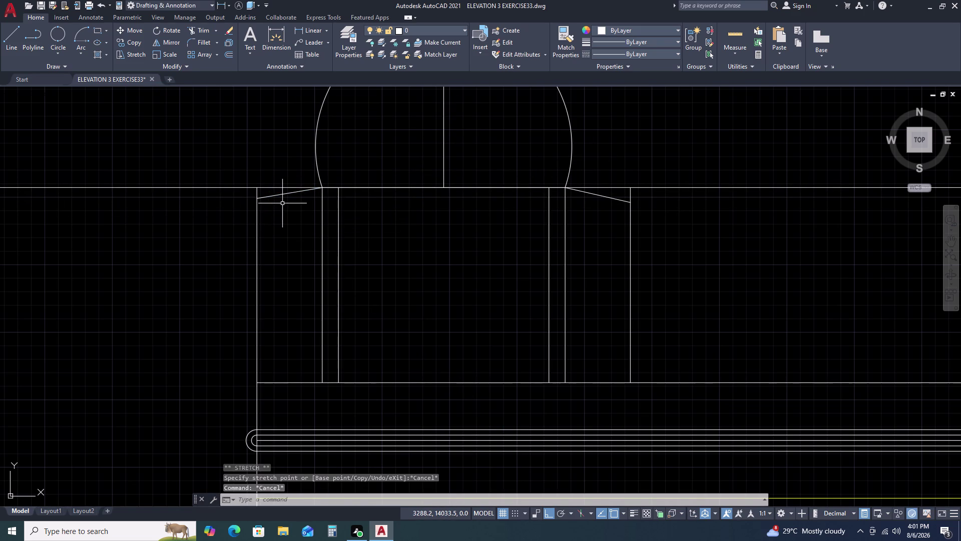
Join the two slopes' lower ends with a line and delete the construction line.
text(L)
key(space)
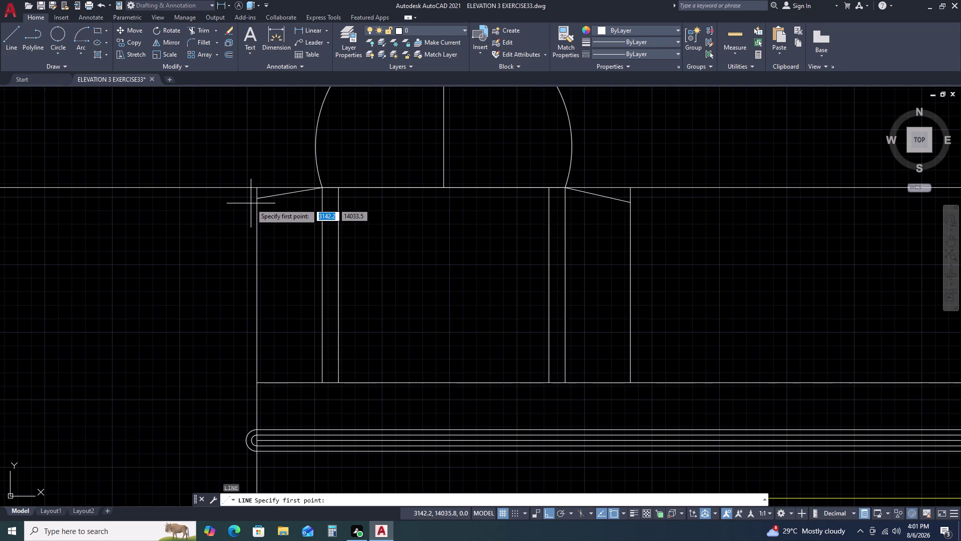
double_click(256, 199)
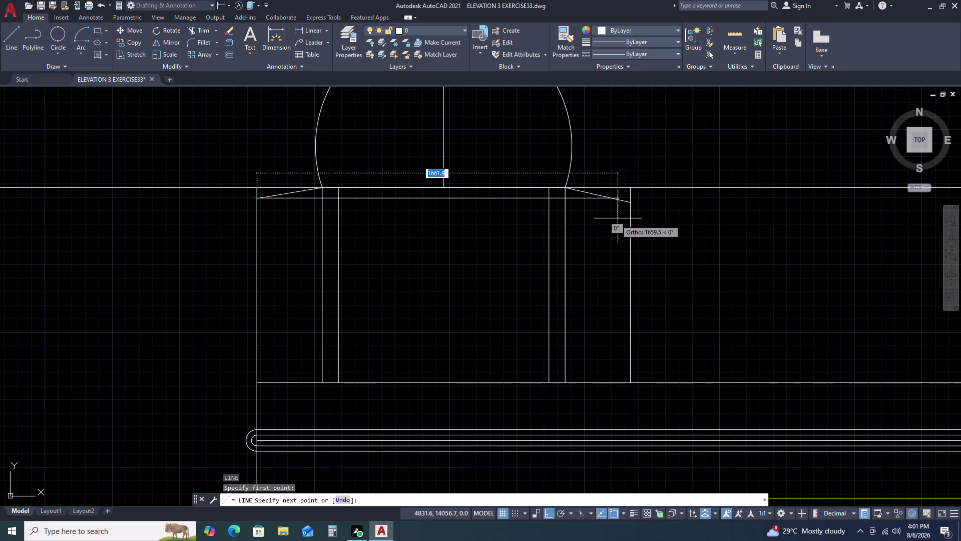
double_click(632, 203)
key(Escape)
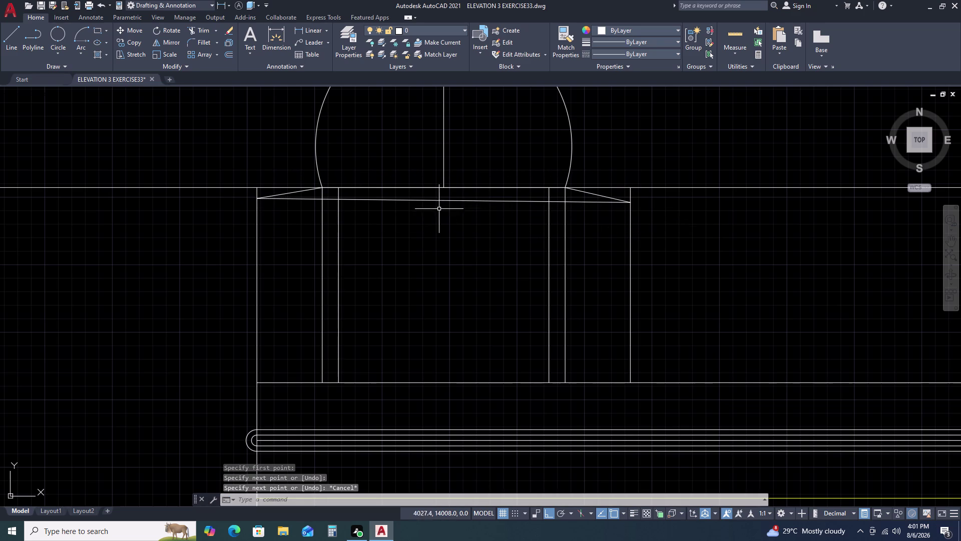
double_click(690, 172)
double_click(675, 206)
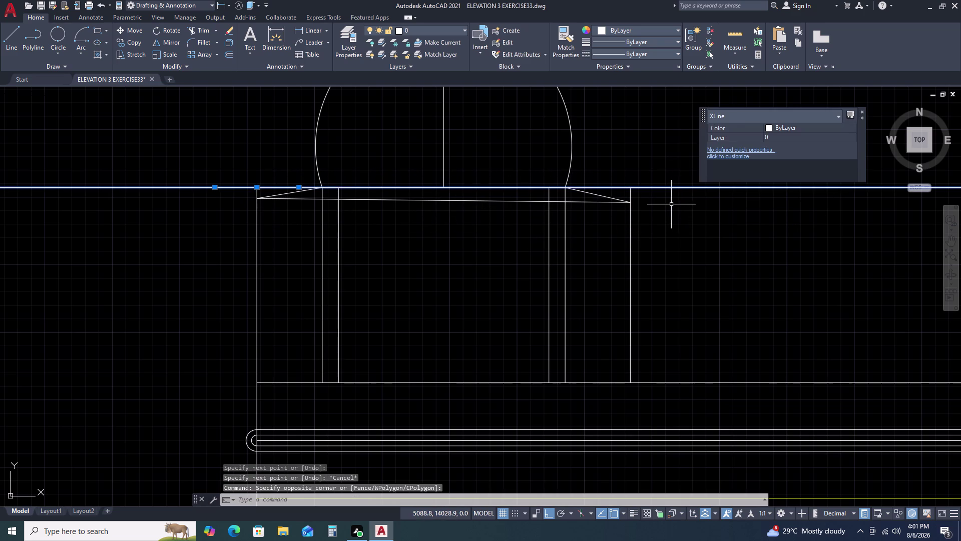
key(Delete)
Trim away the excess line ends under the dome with a fence, then zoom out.
text(T)
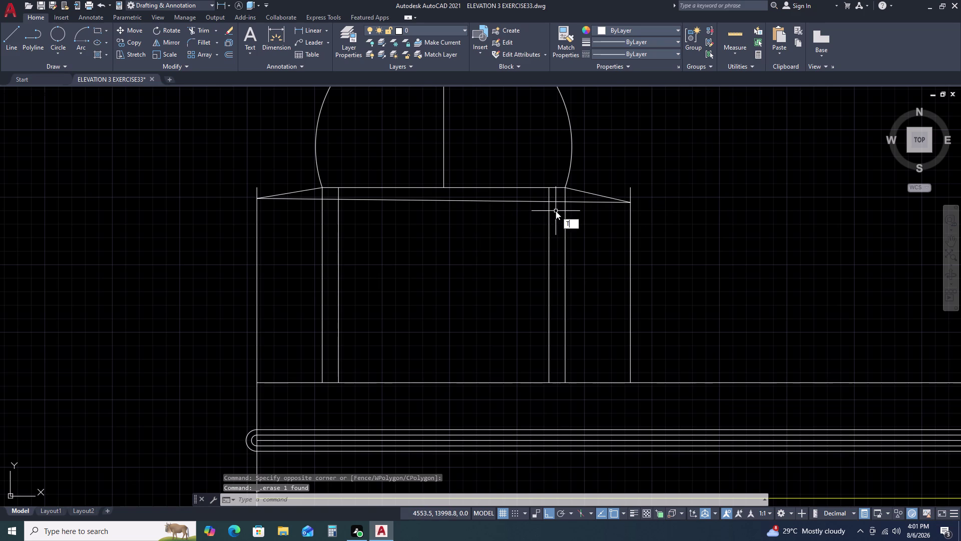
text(R)
key(space)
scroll(up, 3)
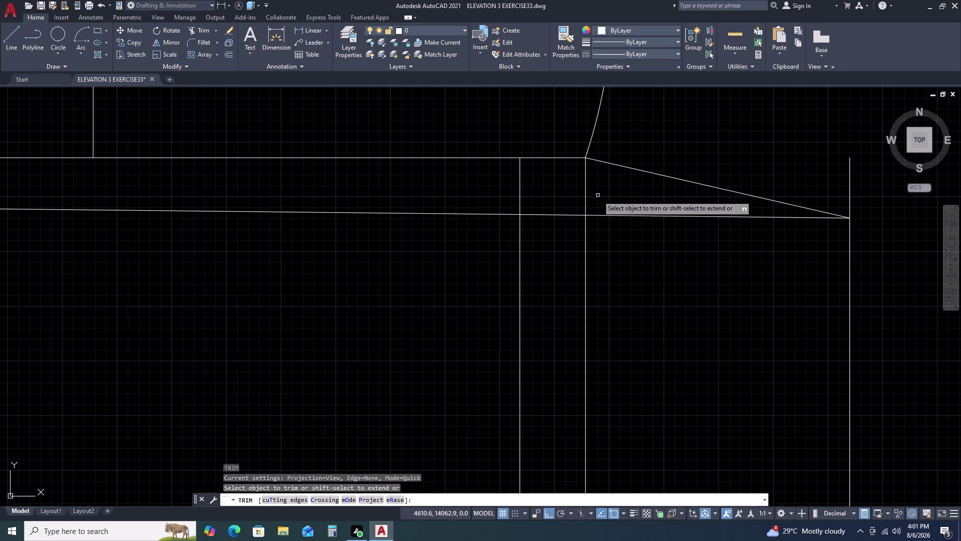
click(599, 194)
drag(599, 194, 594, 194)
double_click(500, 195)
scroll(down, 3)
scroll(up, 3)
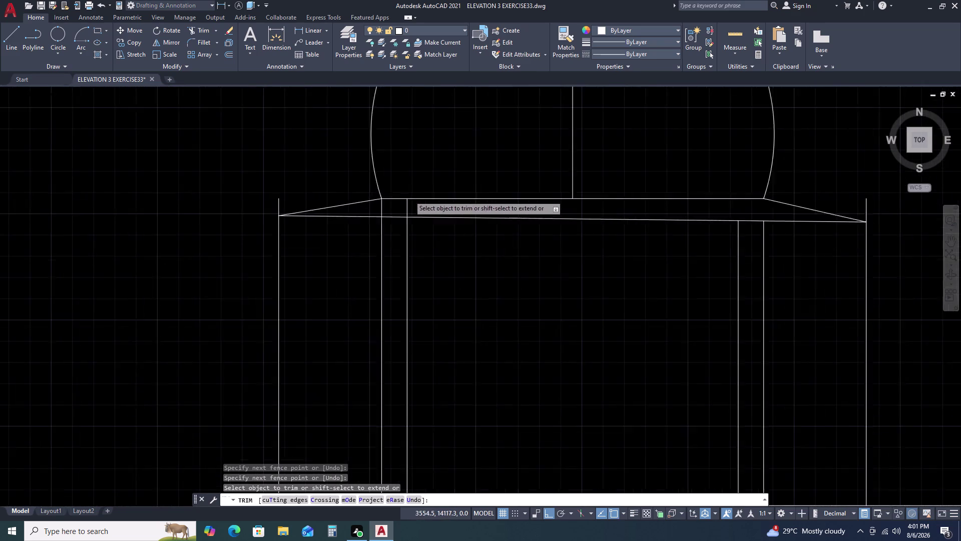
click(424, 213)
drag(424, 214, 417, 216)
double_click(356, 217)
scroll(down, 3)
key(Escape)
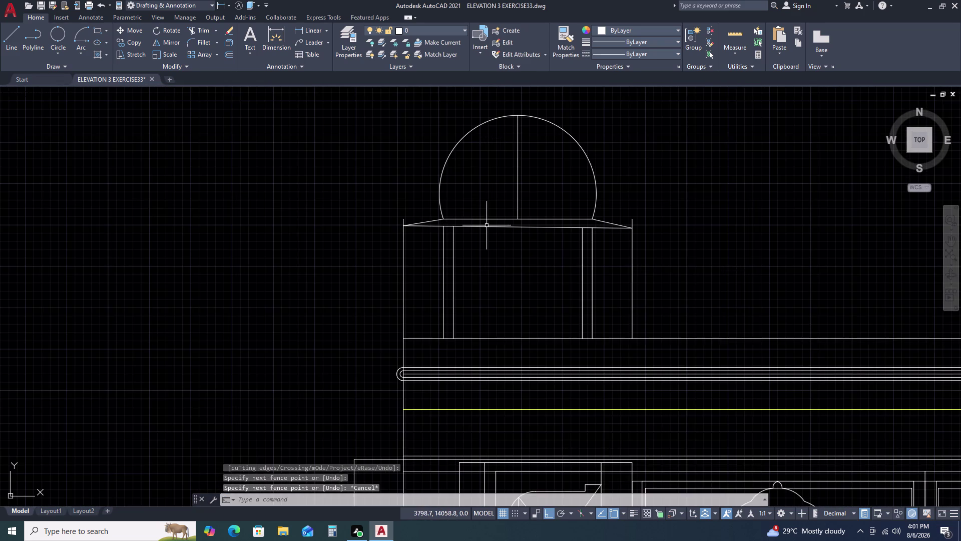
scroll(down, 3)
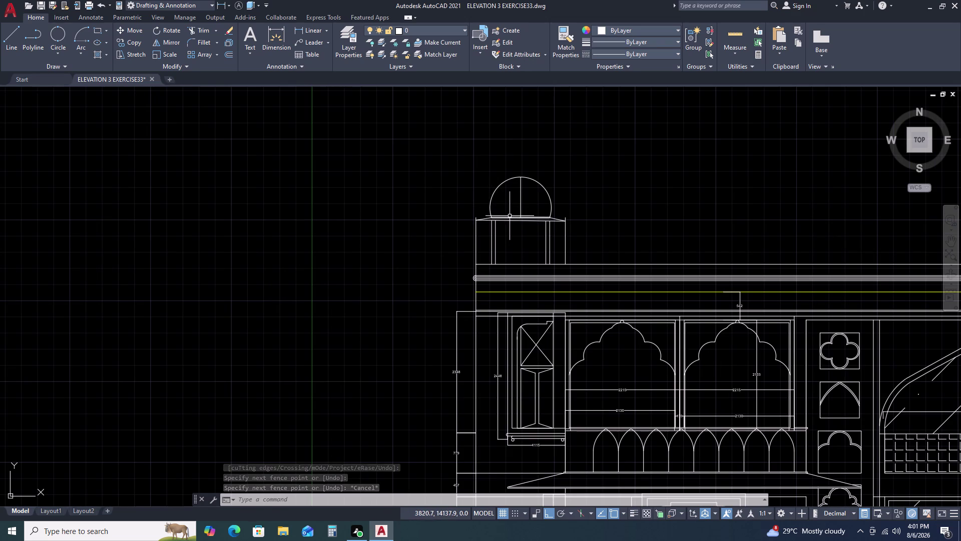
click(510, 216)
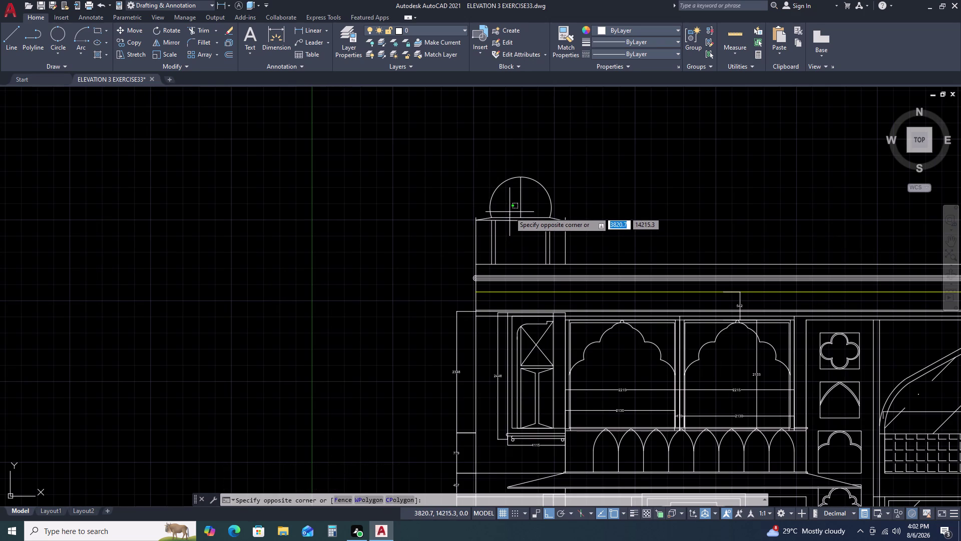
Offset the dome's base line upward twice at a distance of 25.
text(O)
key(space)
text(2)
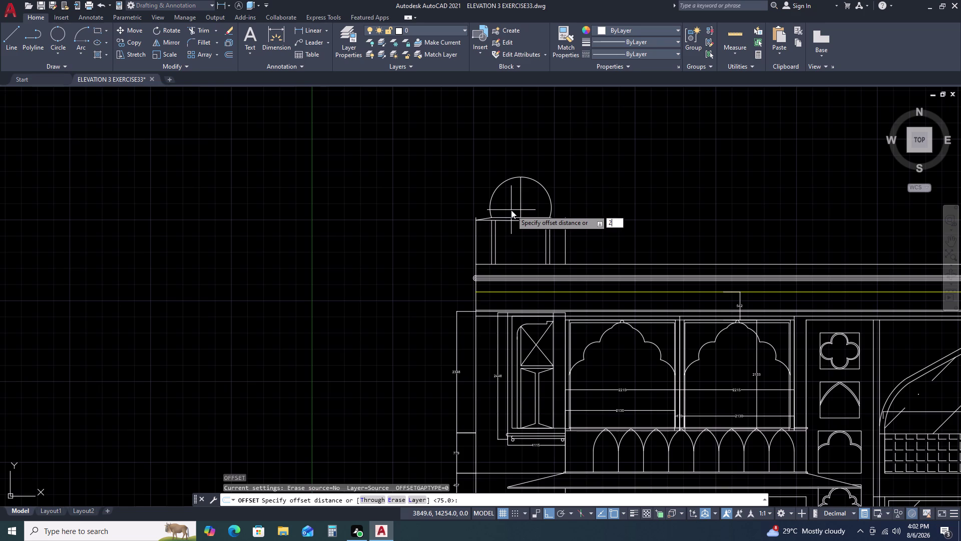
text(5)
key(space)
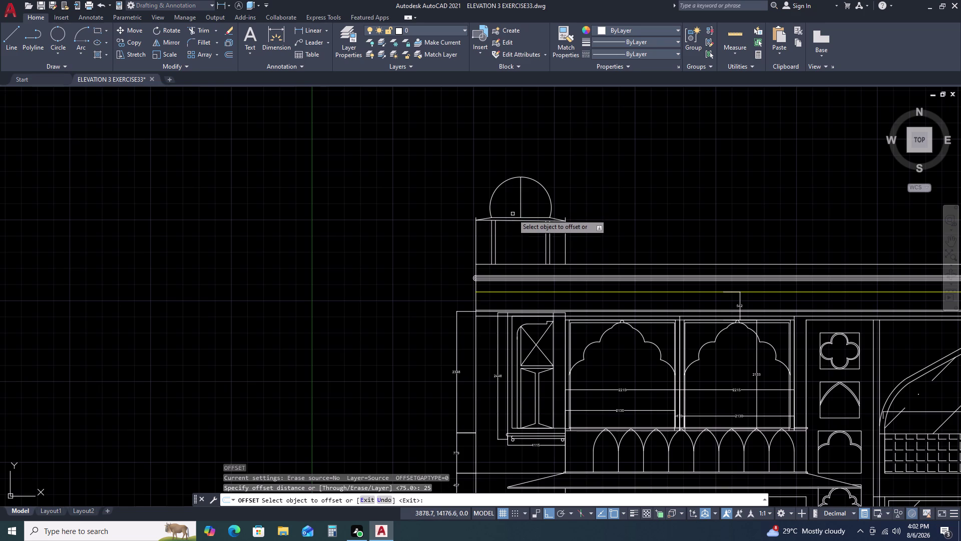
double_click(513, 217)
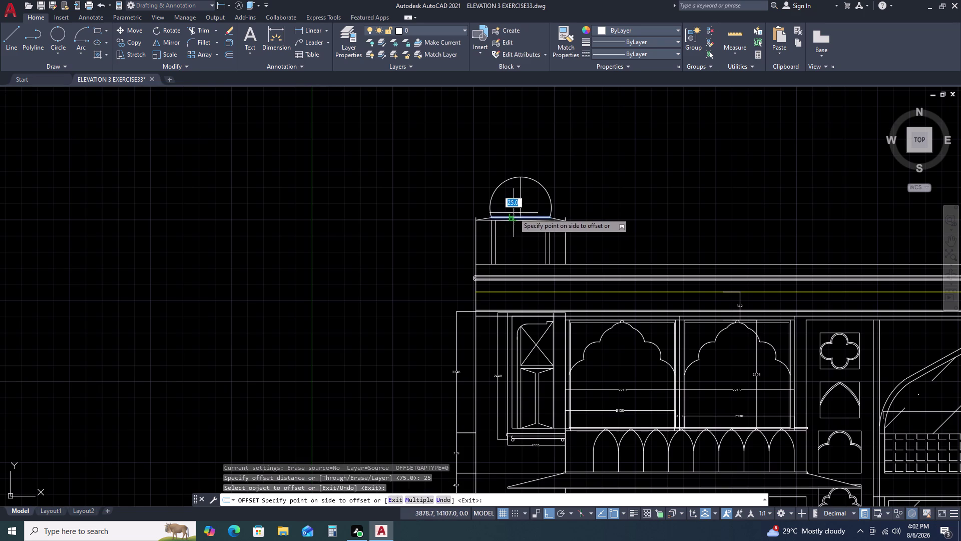
double_click(514, 209)
scroll(up, 3)
double_click(512, 228)
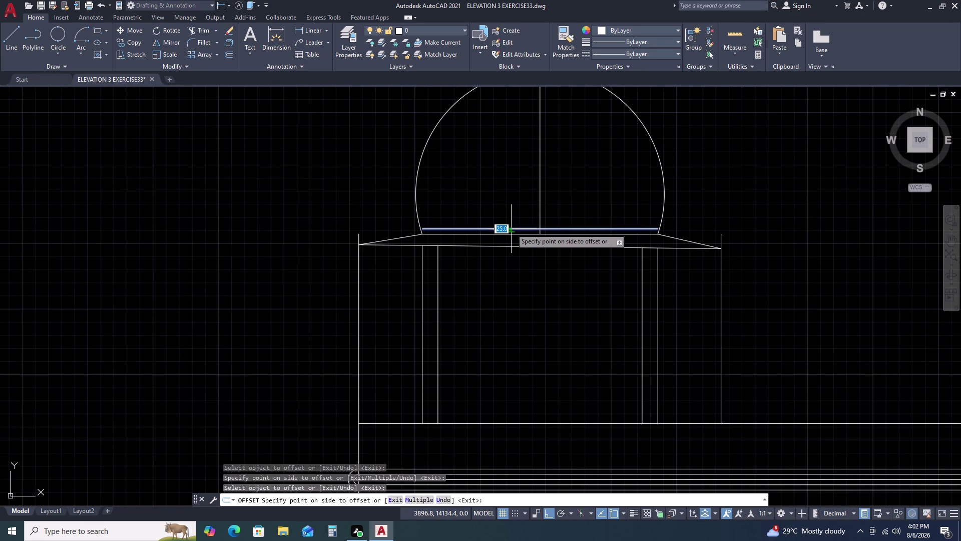
double_click(512, 216)
click(512, 223)
double_click(515, 197)
key(Escape)
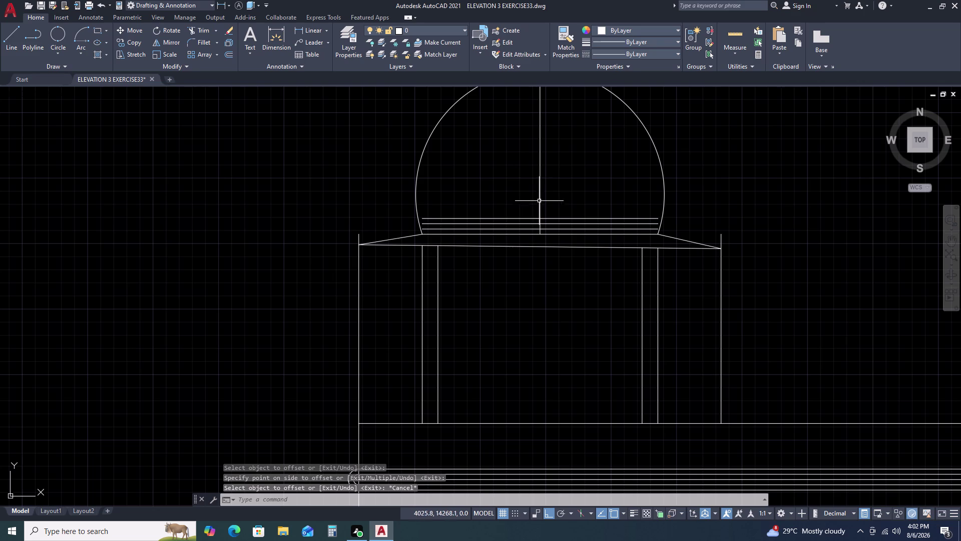
Extend the new parallel lines out to the dome arc using a fence.
text(EX)
key(space)
click(565, 207)
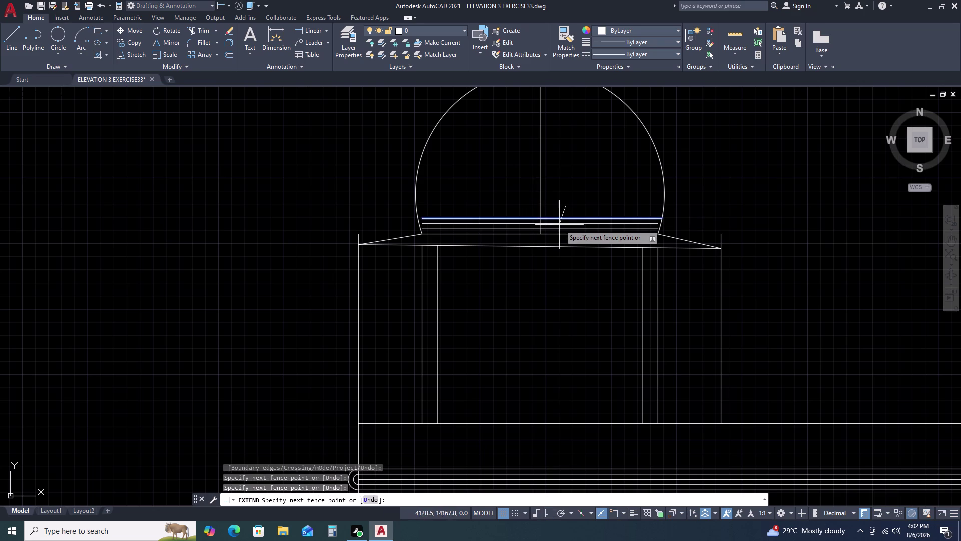
click(559, 230)
click(496, 208)
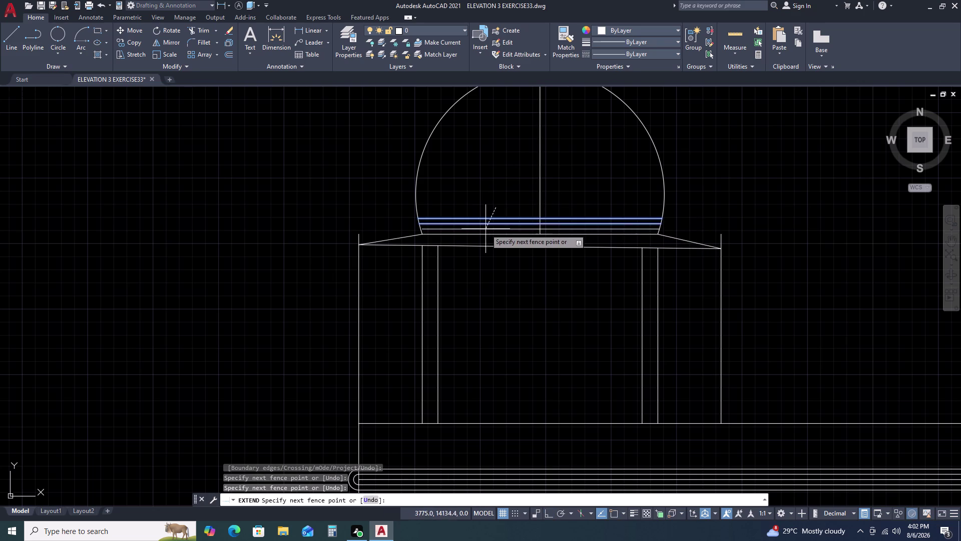
click(486, 229)
key(Escape)
scroll(down, 3)
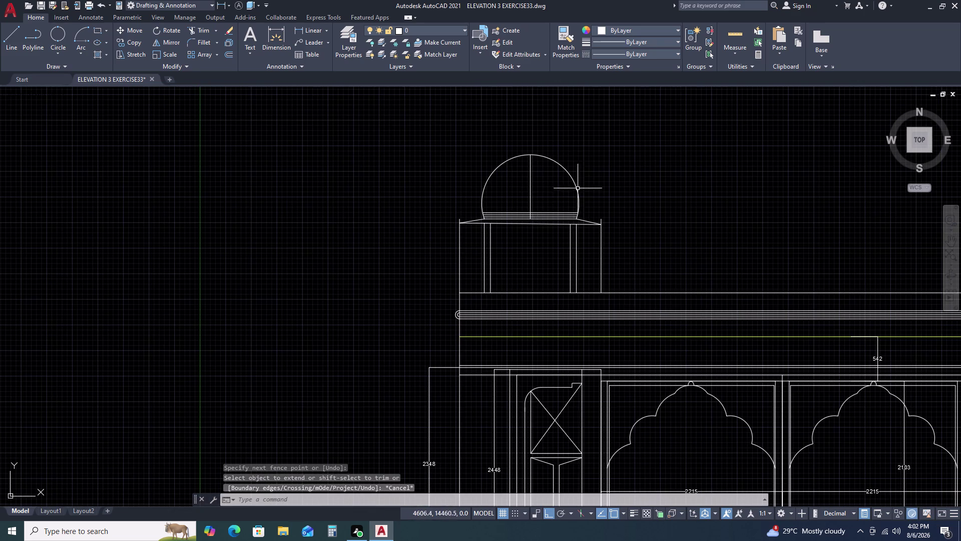
click(580, 180)
drag(578, 180, 572, 182)
double_click(559, 187)
double_click(563, 167)
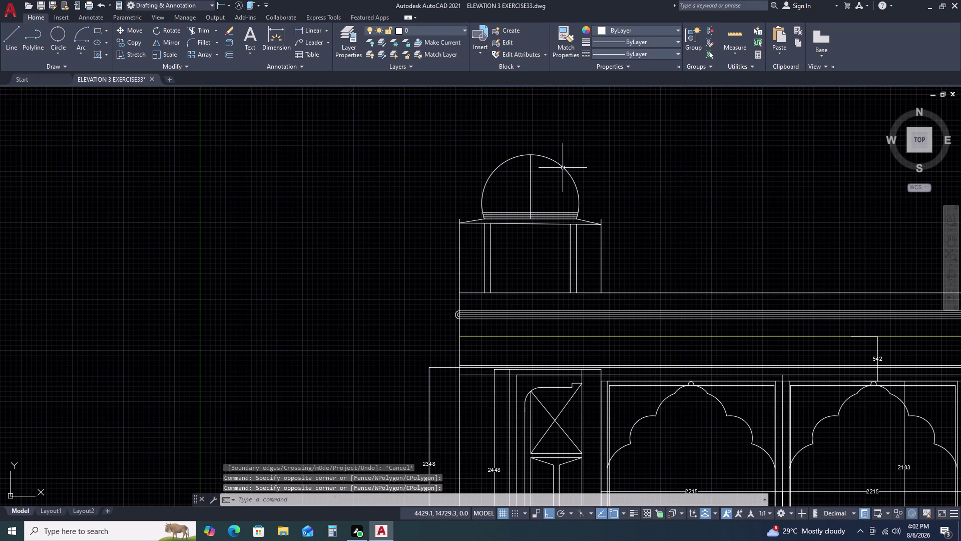
Snap the dome arc's left and right ends onto the top line.
click(563, 168)
scroll(up, 3)
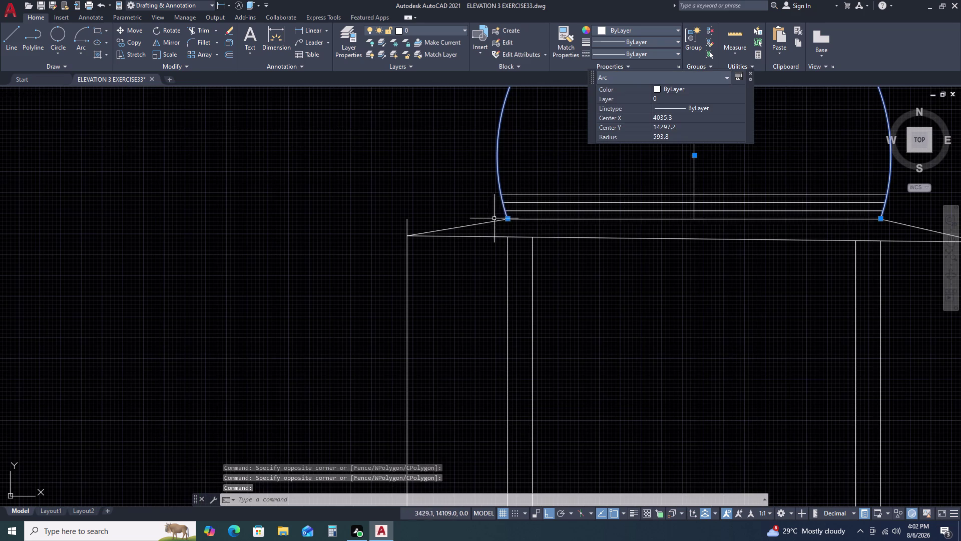
click(509, 219)
double_click(503, 192)
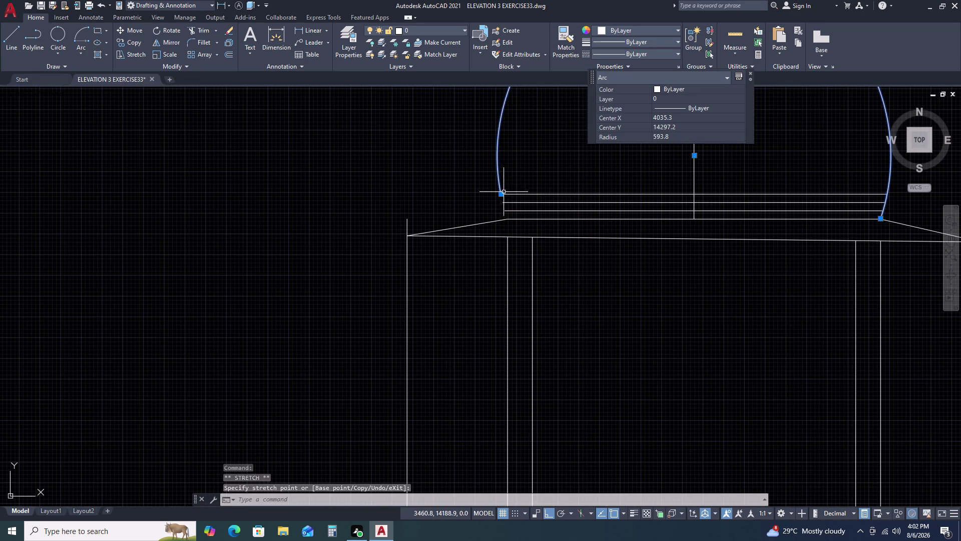
scroll(down, 3)
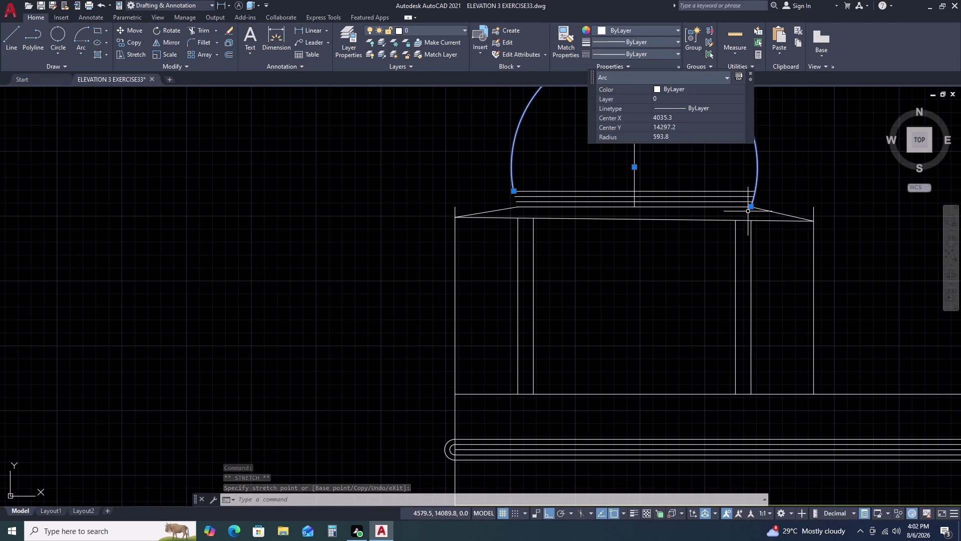
click(752, 207)
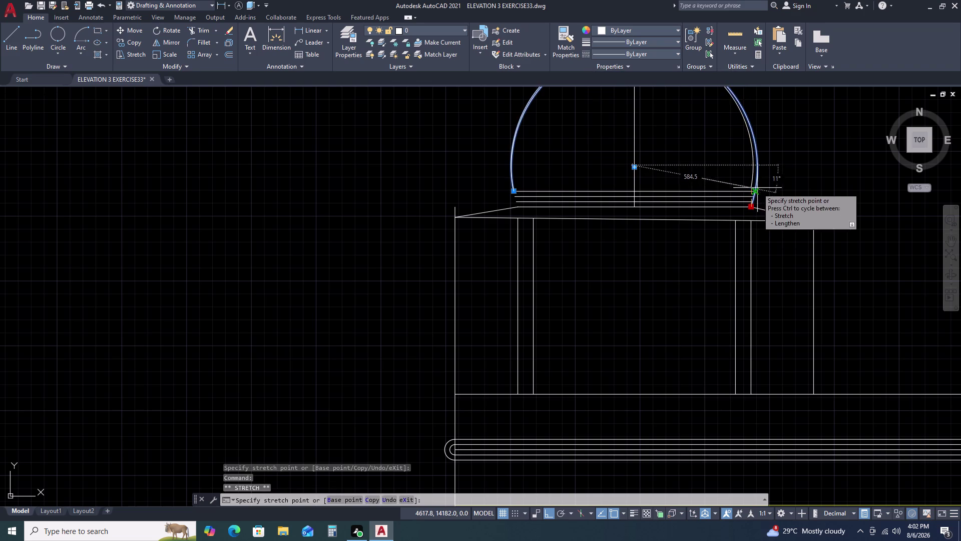
click(756, 188)
key(Escape)
scroll(down, 3)
middle_drag(753, 199, 700, 226)
middle_click(699, 225)
key(Escape)
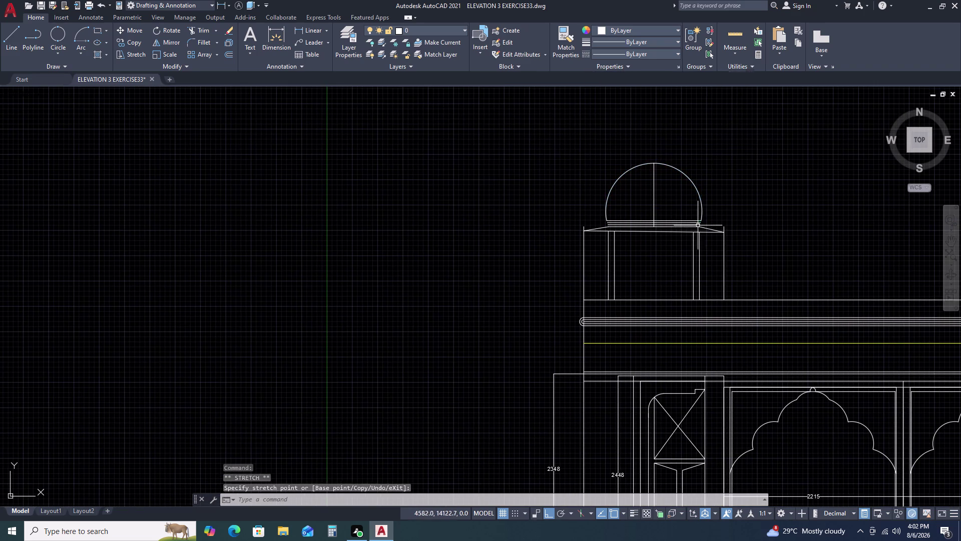
scroll(up, 3)
Start lines at the top line's left and right ends, then cancel both.
text(L)
key(space)
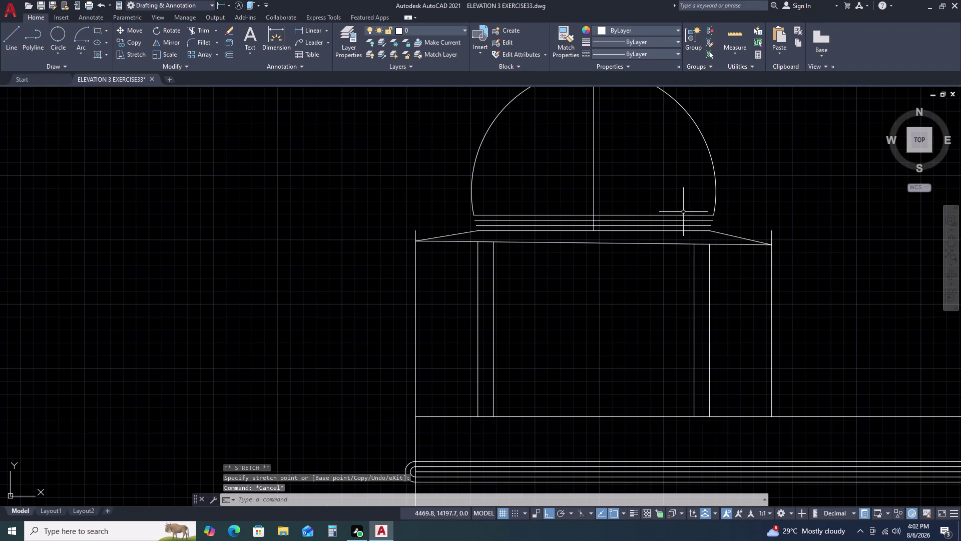
double_click(477, 229)
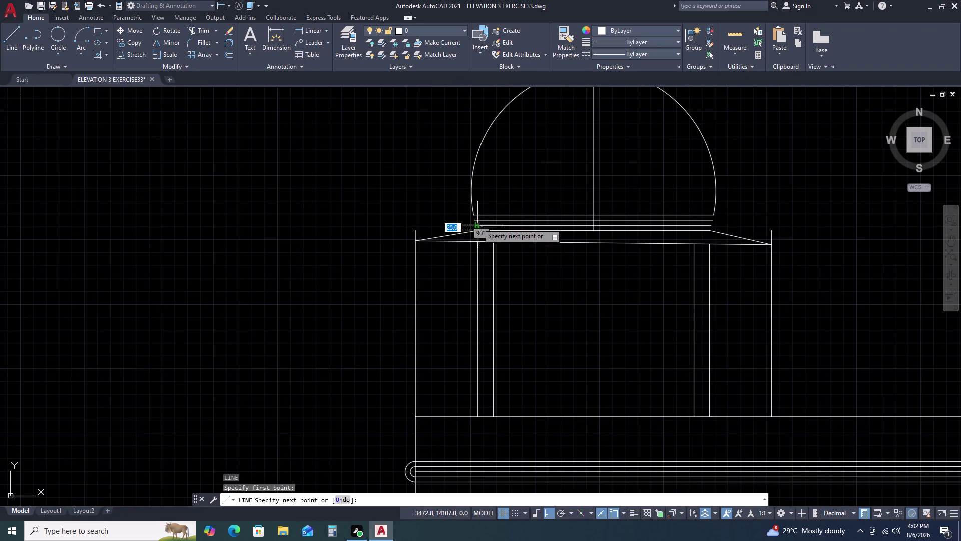
double_click(477, 213)
key(Escape)
key(space)
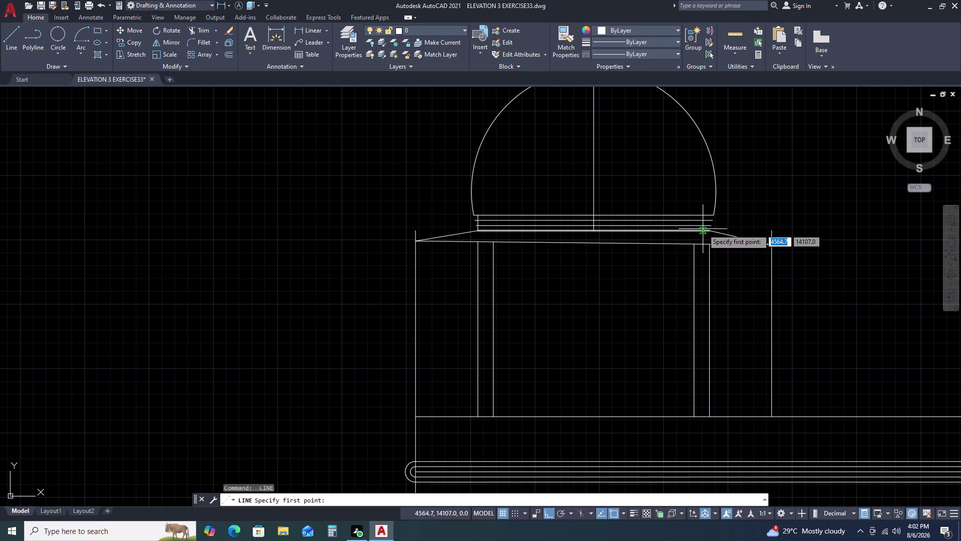
double_click(711, 230)
click(709, 211)
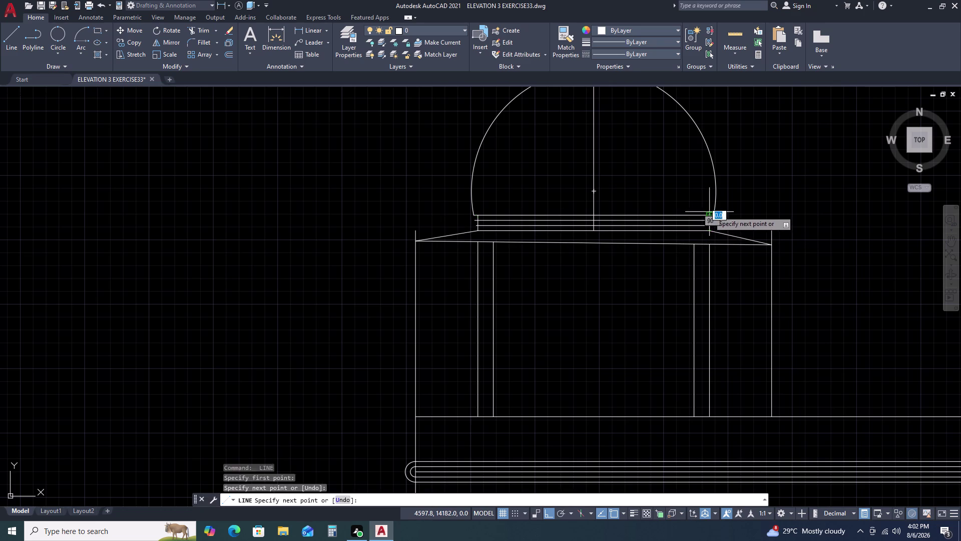
key(Escape)
Move the dome arc's right end back onto the top line.
scroll(up, 3)
click(722, 211)
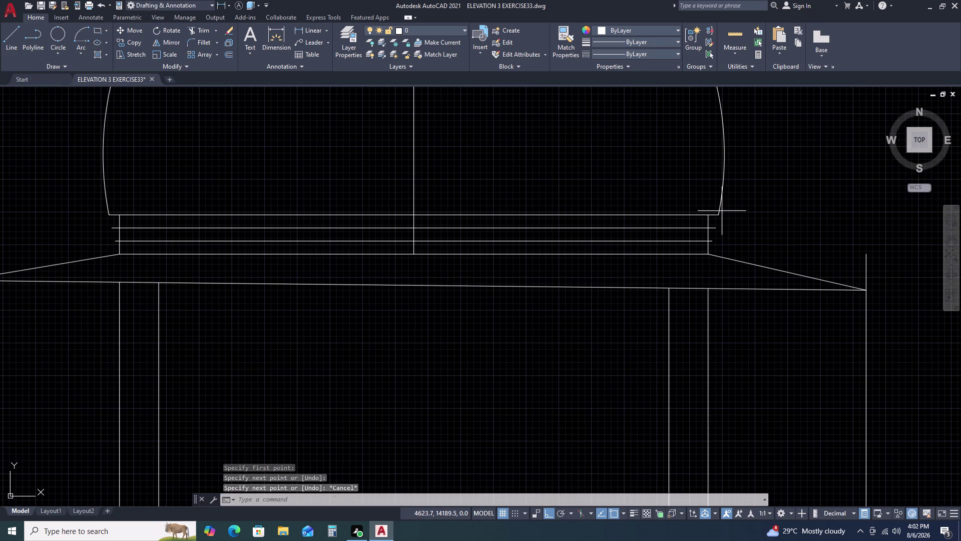
double_click(712, 210)
click(719, 216)
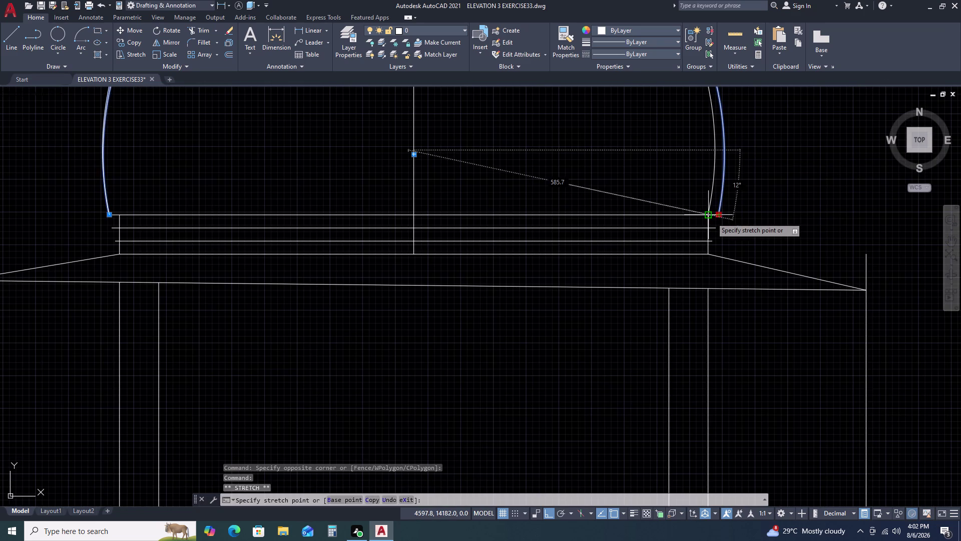
click(711, 217)
key(Escape)
scroll(down, 3)
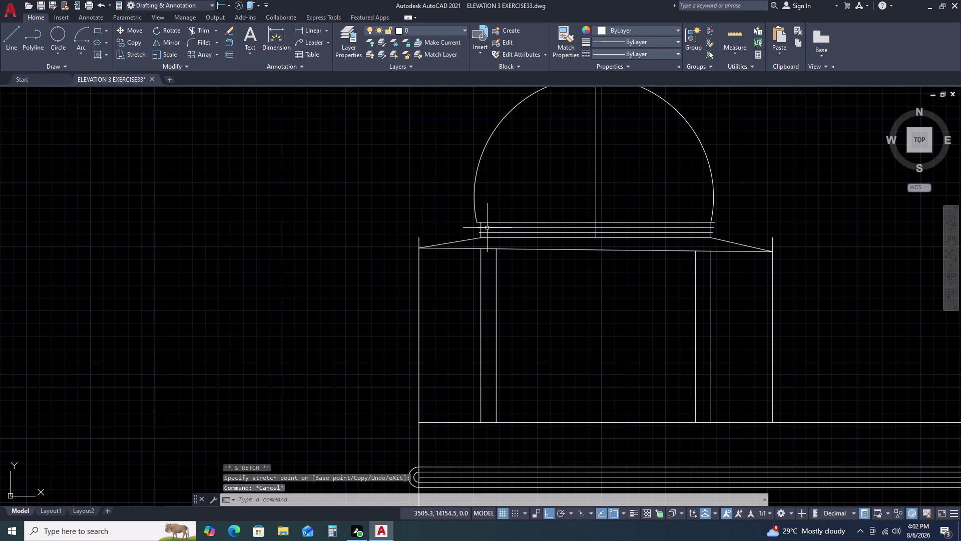
Select the dome arc and adjust its left-side grips.
scroll(up, 3)
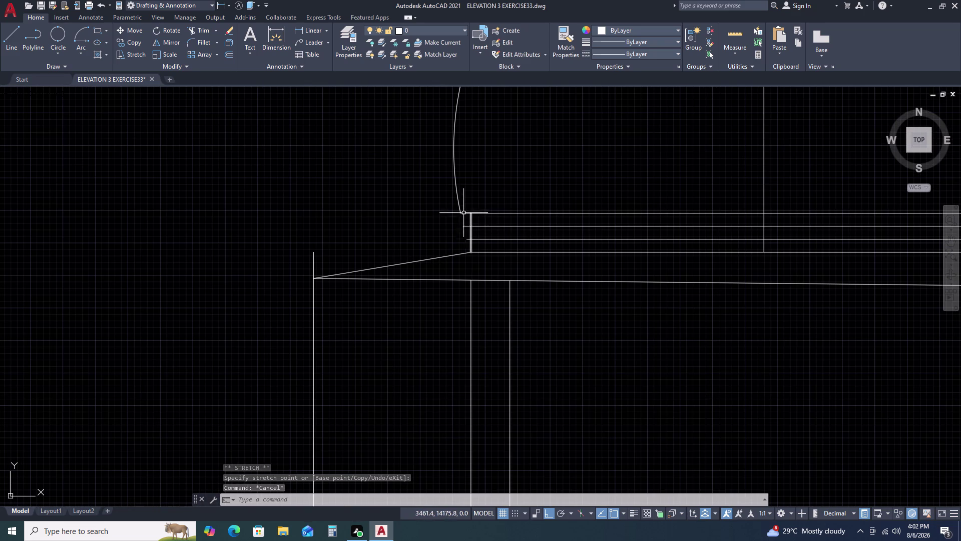
scroll(up, 3)
double_click(459, 198)
double_click(435, 197)
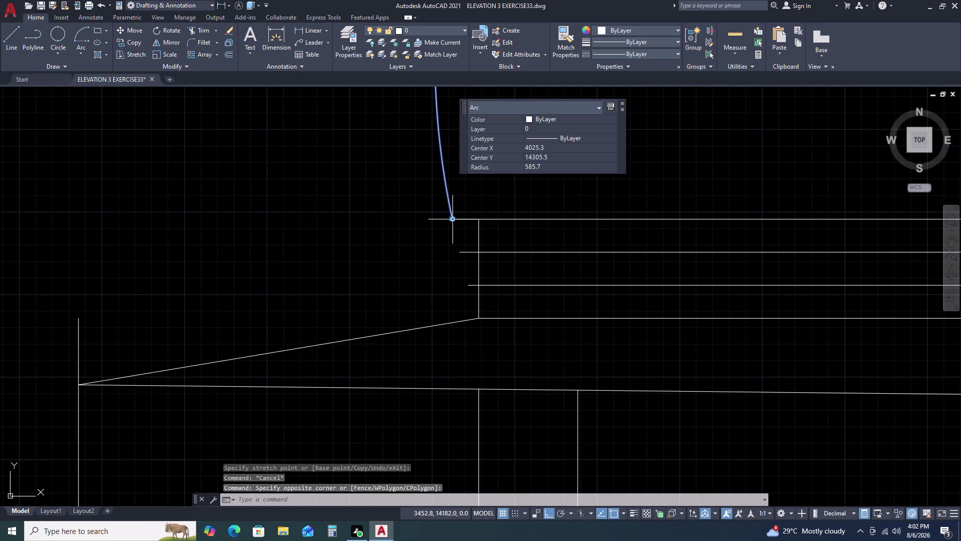
double_click(452, 218)
click(476, 218)
key(Escape)
scroll(down, 3)
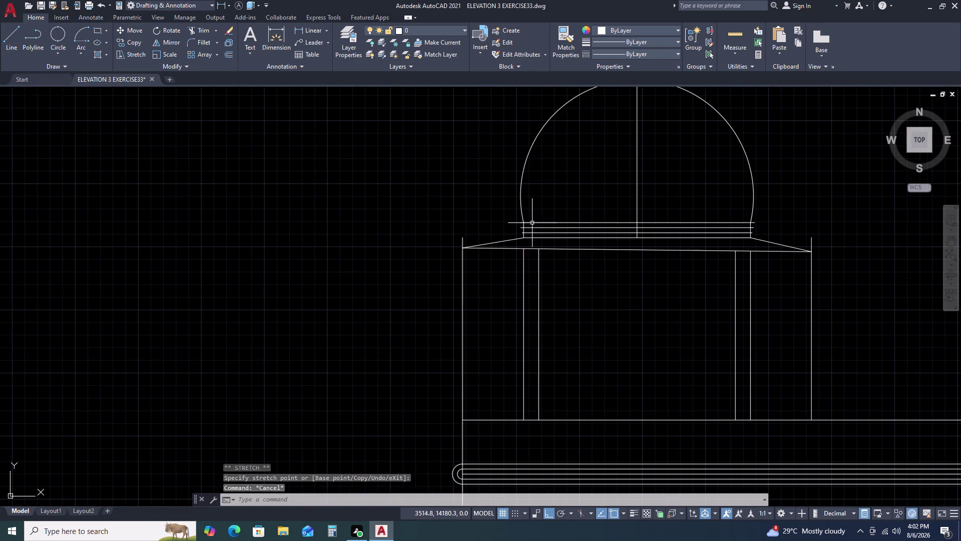
Trim the stray line ends on the left side of the dome base.
text(T)
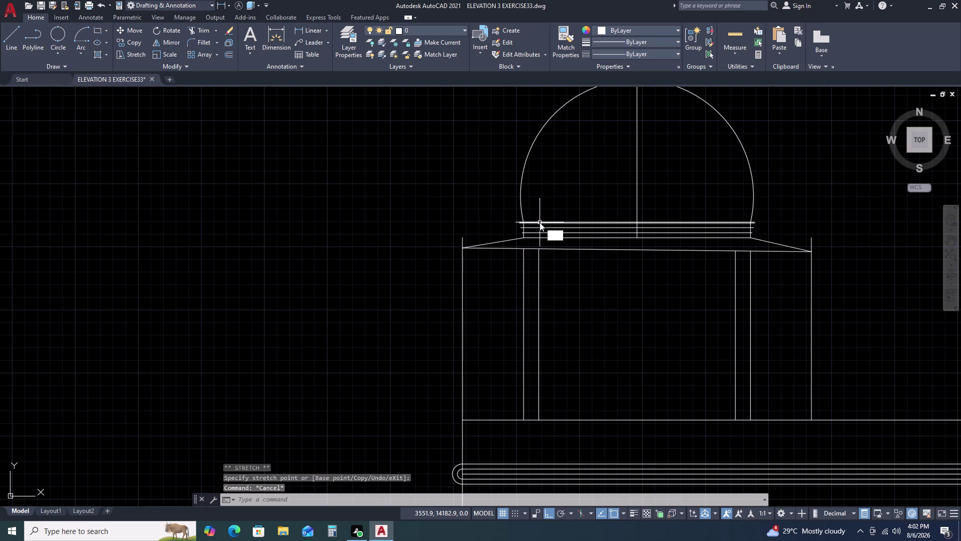
text(R)
key(space)
scroll(up, 3)
click(531, 209)
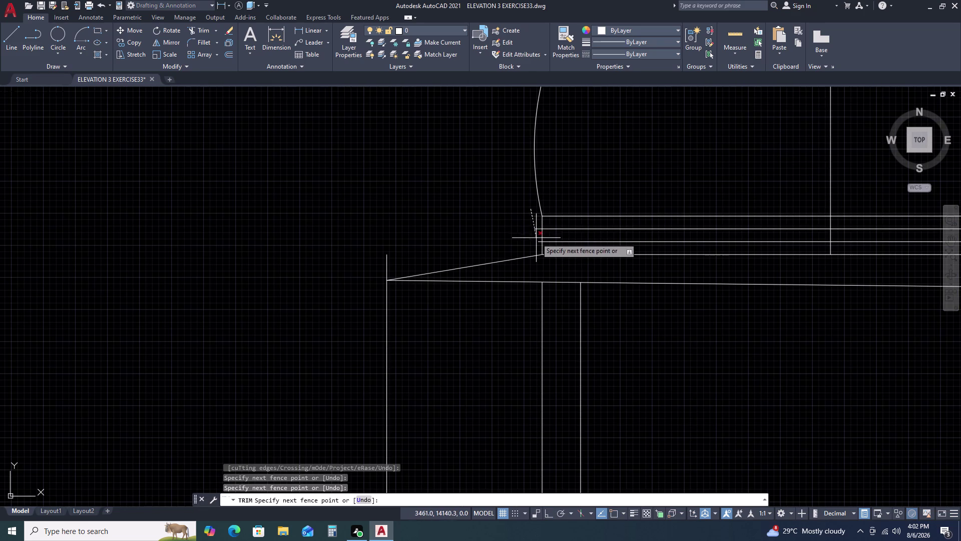
double_click(536, 244)
double_click(535, 215)
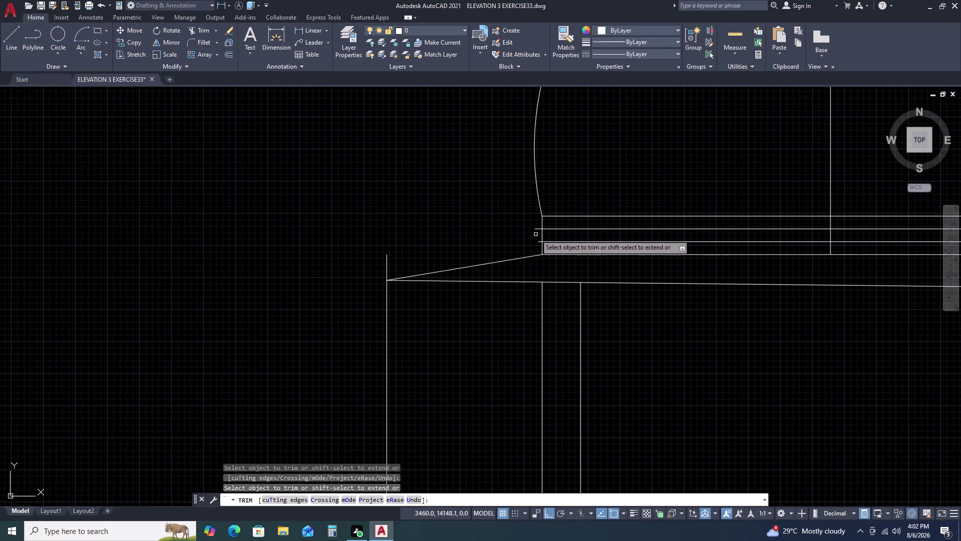
double_click(538, 241)
double_click(539, 230)
scroll(down, 3)
scroll(up, 3)
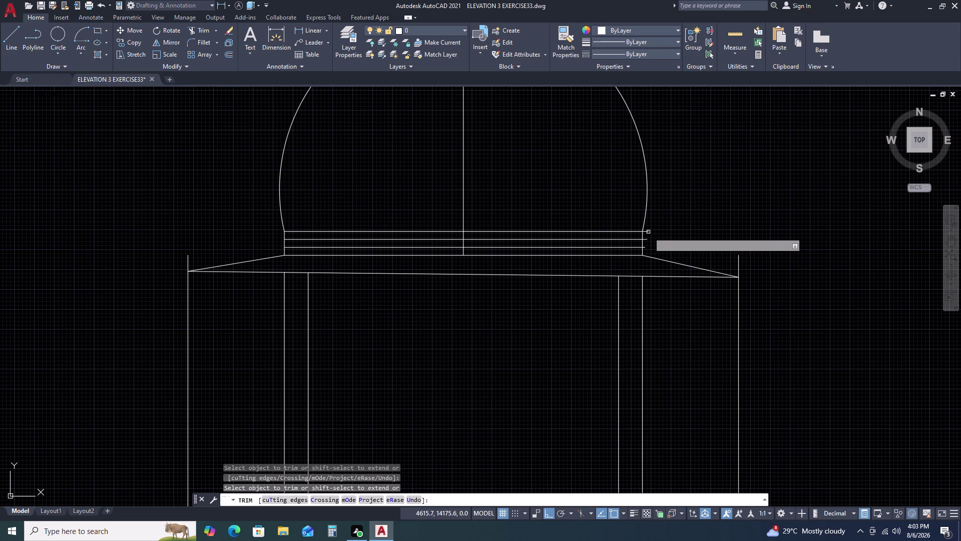
Trim the protruding line ends on the right side of the dome base.
double_click(648, 232)
click(646, 241)
double_click(645, 250)
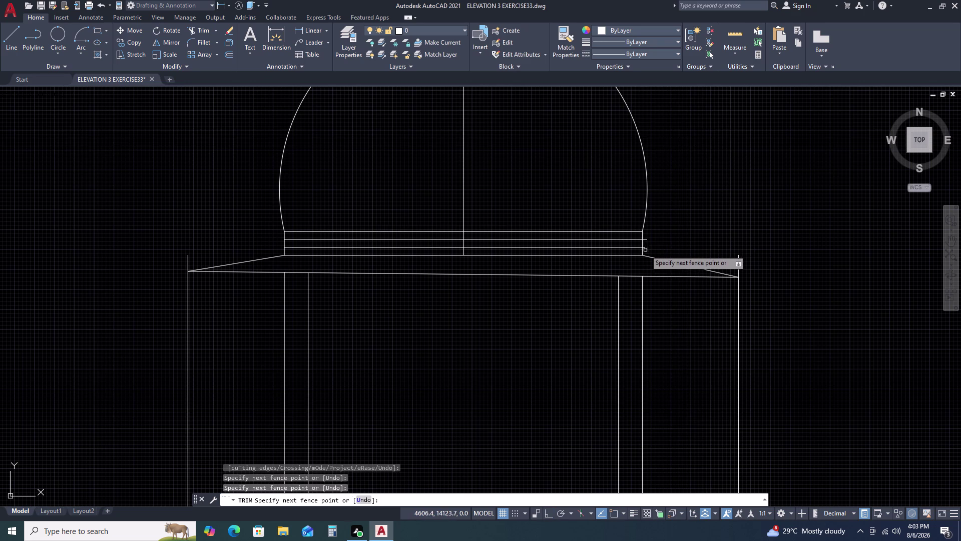
double_click(646, 239)
double_click(646, 246)
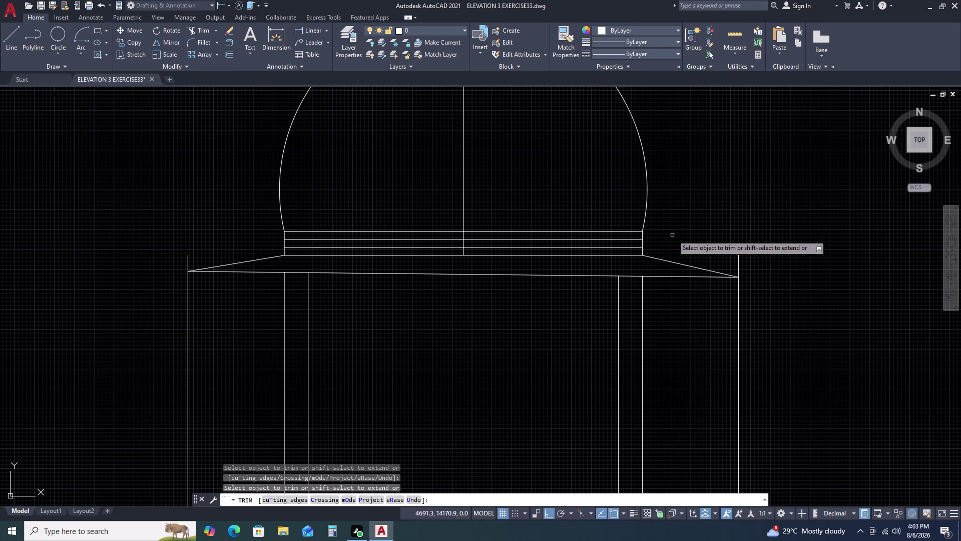
key(Escape)
scroll(down, 3)
middle_drag(672, 225, 597, 228)
middle_click(595, 229)
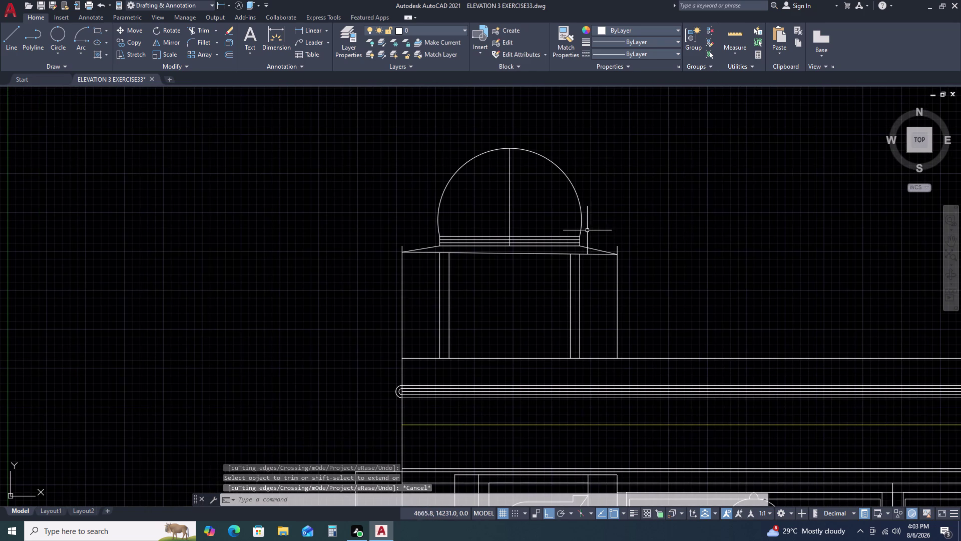
Fill both parts of the band between the two lines with a Solid hatch.
scroll(up, 3)
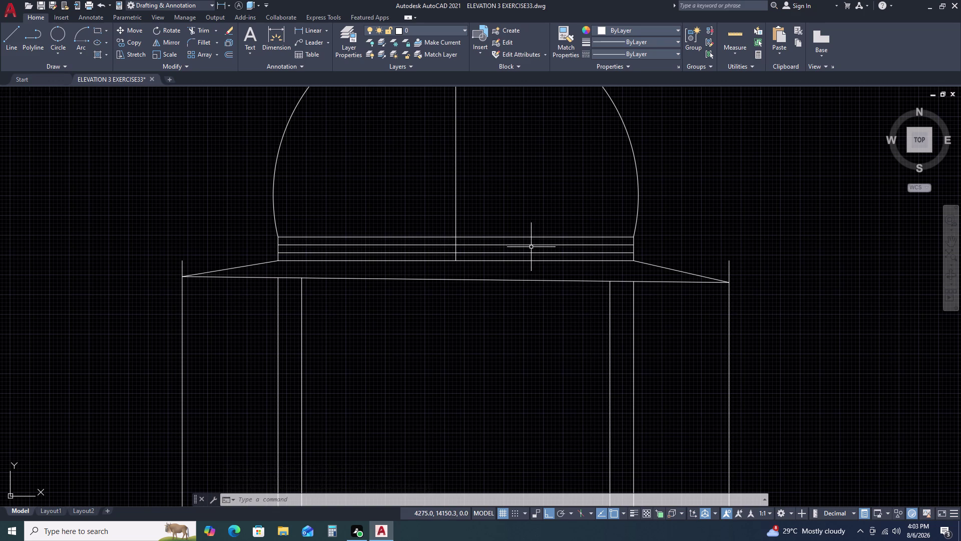
scroll(up, 3)
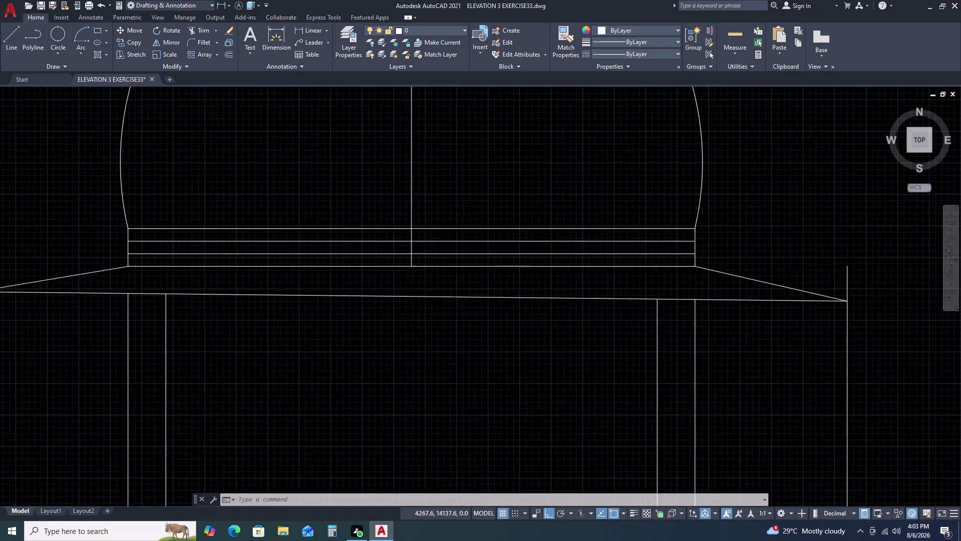
double_click(542, 235)
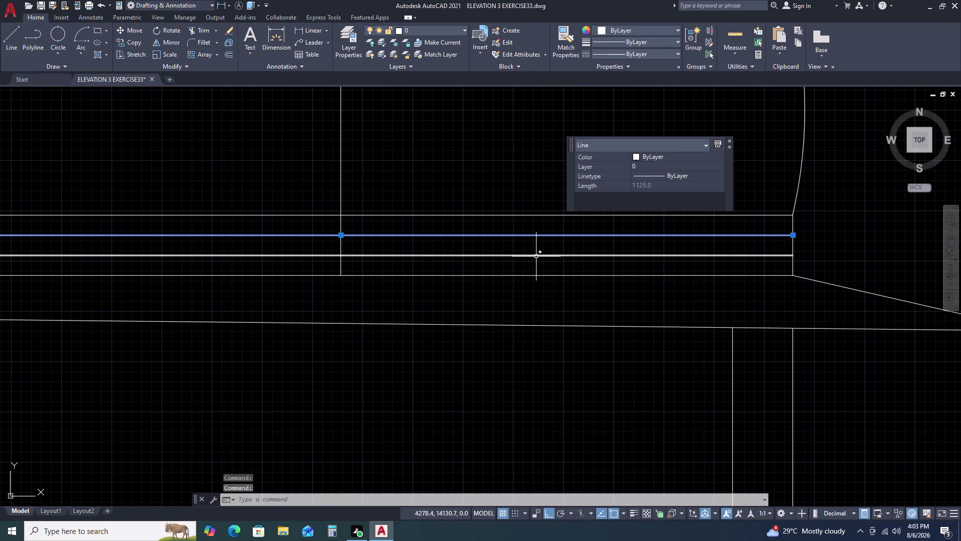
click(536, 256)
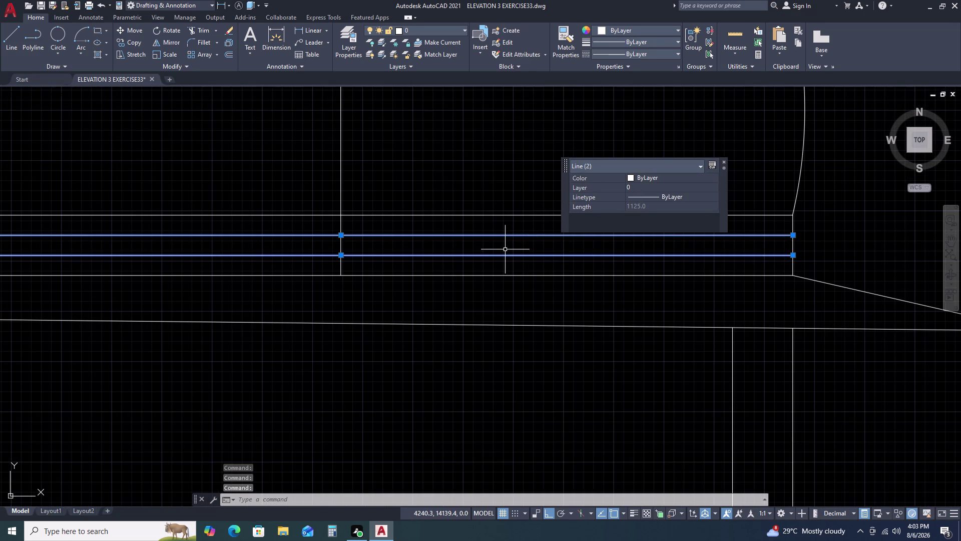
key(Escape)
text(H)
key(space)
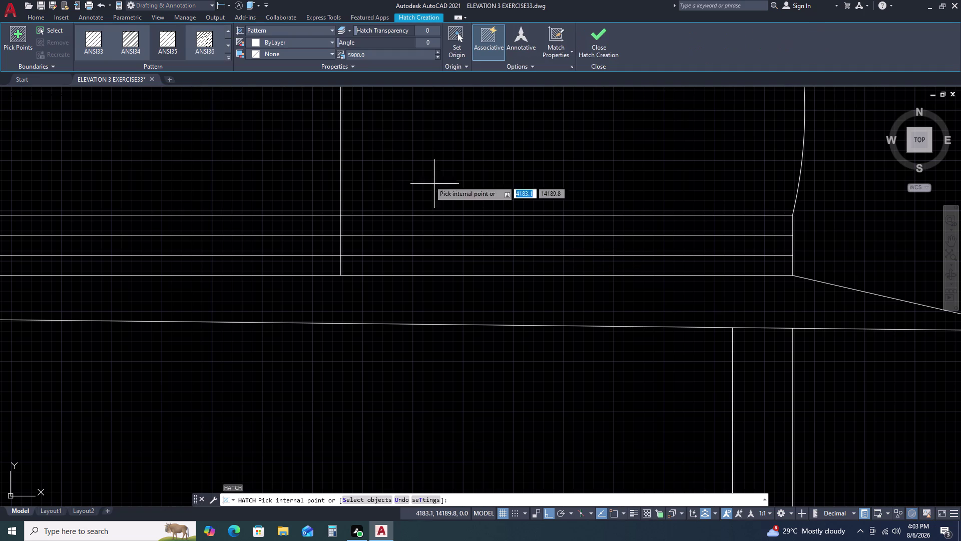
double_click(267, 26)
click(266, 29)
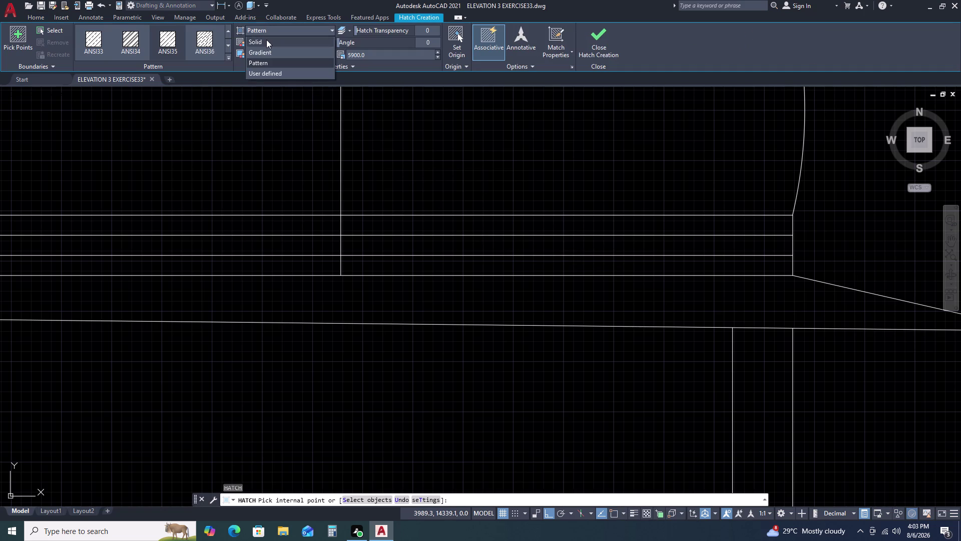
click(266, 44)
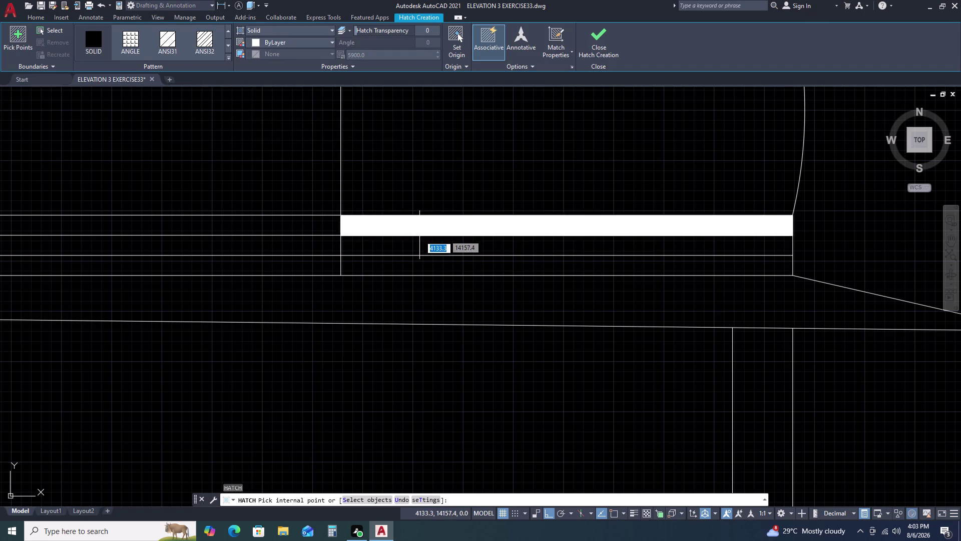
click(412, 244)
click(299, 244)
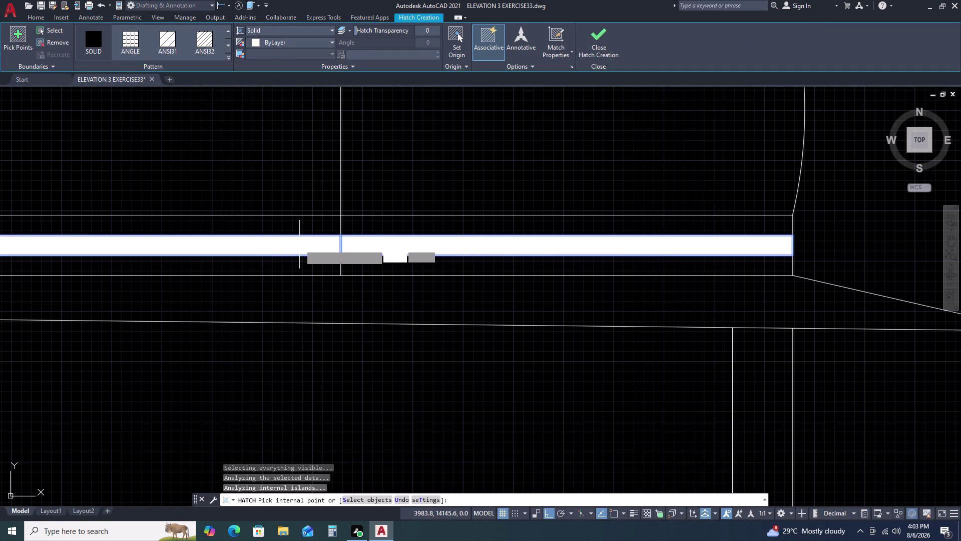
scroll(down, 3)
key(Escape)
scroll(down, 3)
key(Escape)
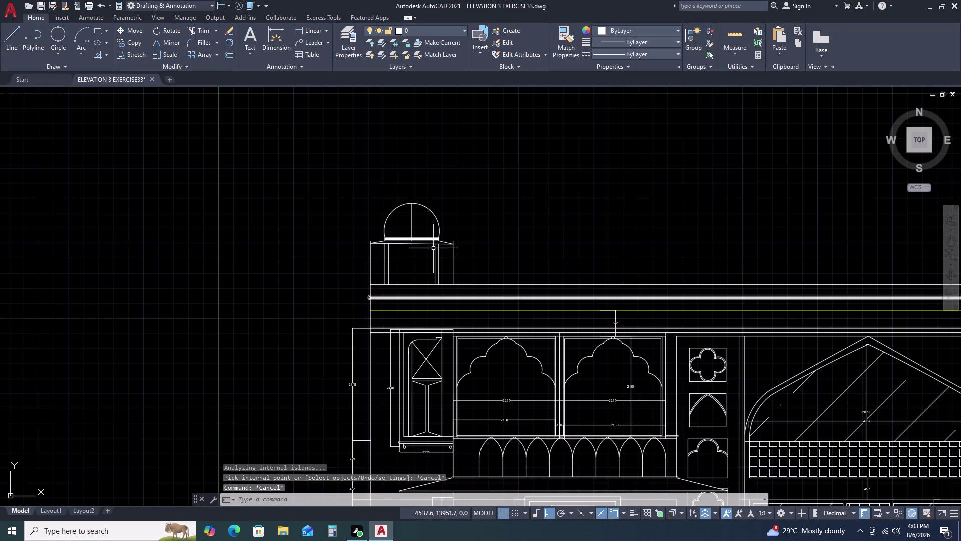
Delete the dome's 784-long vertical centre line.
scroll(up, 3)
scroll(up, 3)
click(357, 205)
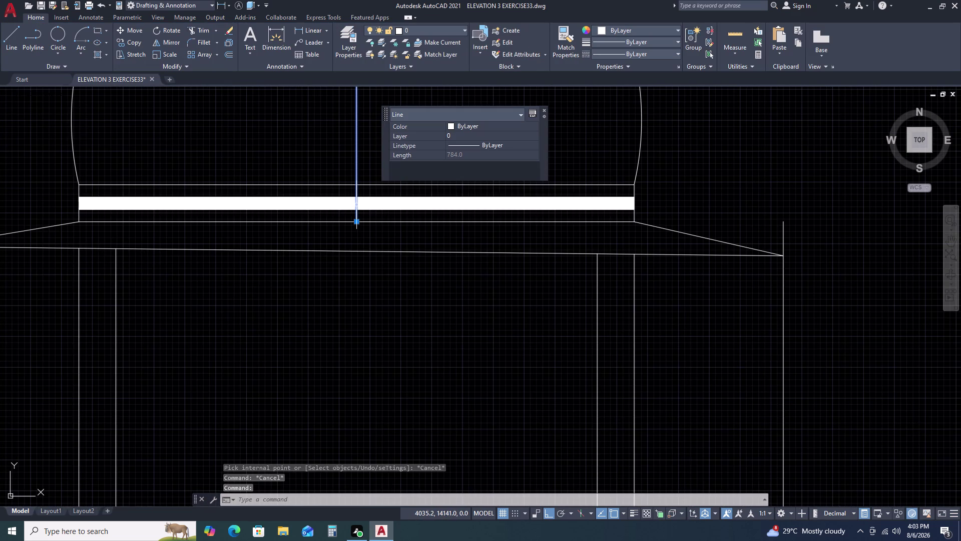
key(Delete)
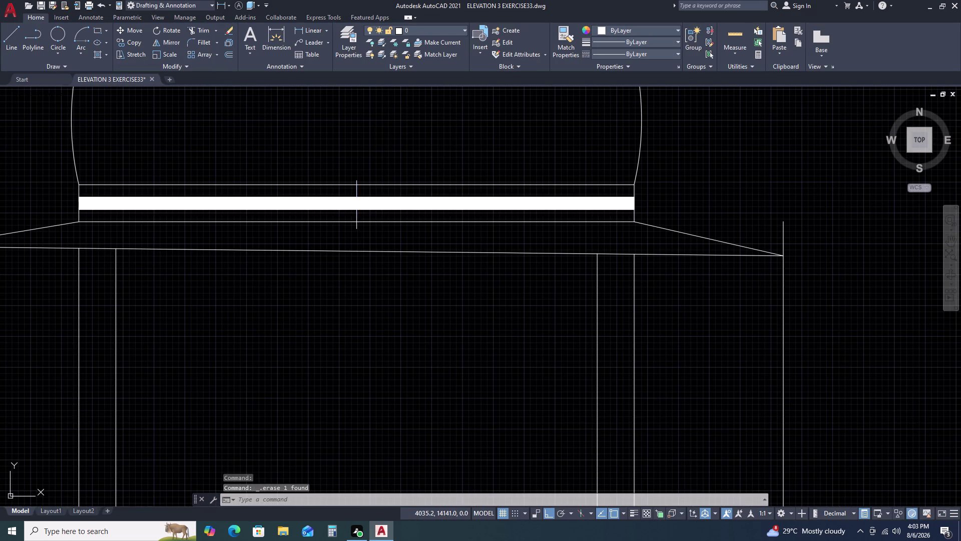
scroll(down, 3)
scroll(down, 3)
middle_drag(377, 144, 399, 219)
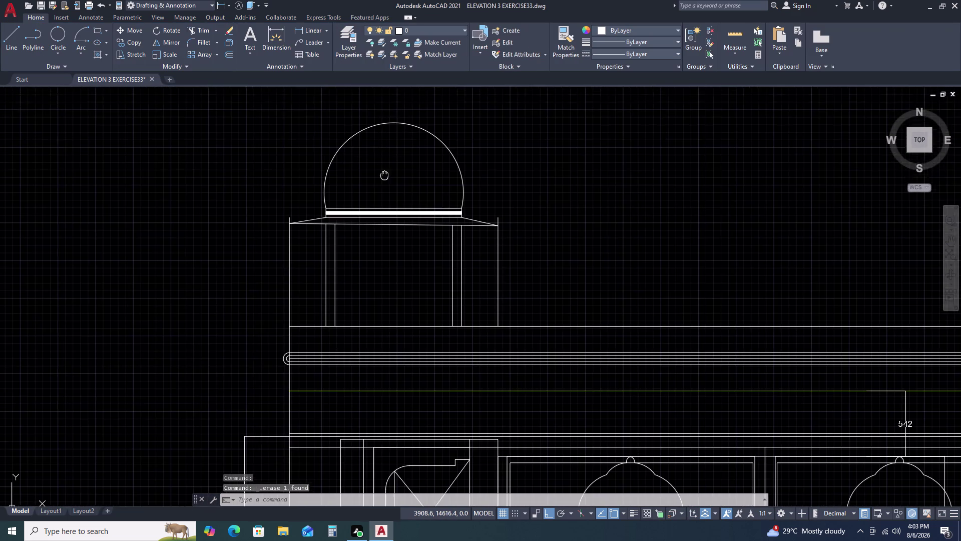
middle_drag(399, 219, 401, 231)
scroll(up, 3)
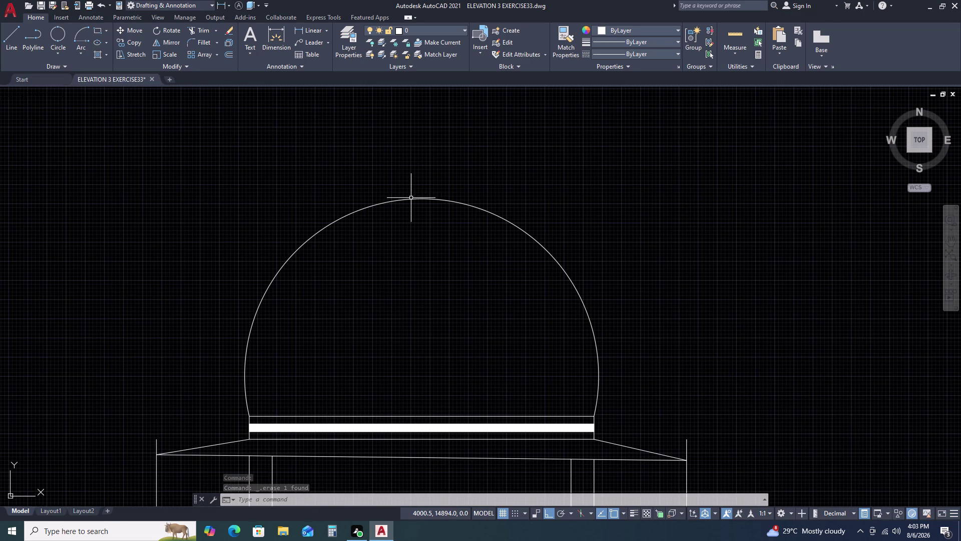
key(r)
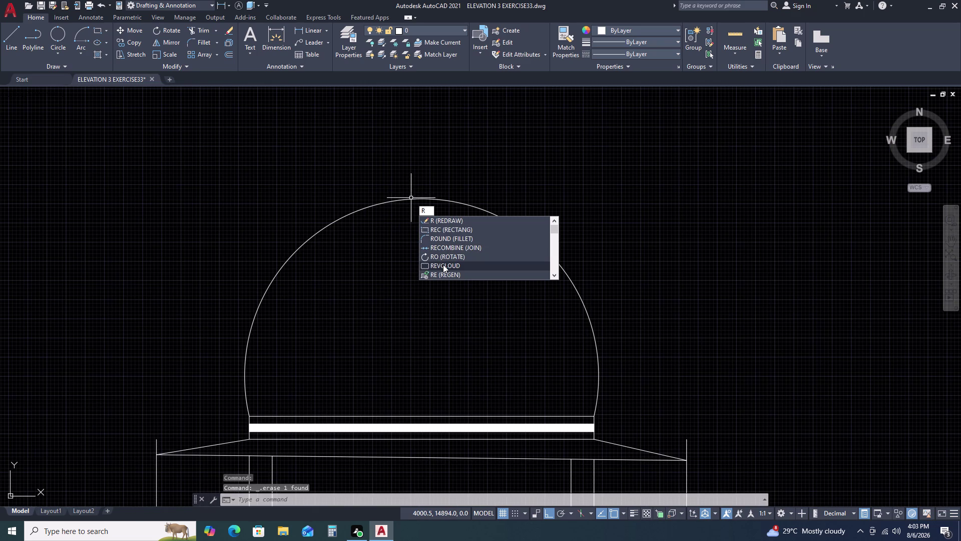
Draw a pointed, leaf-shaped revision-cloud finial above the dome apex.
text(RV)
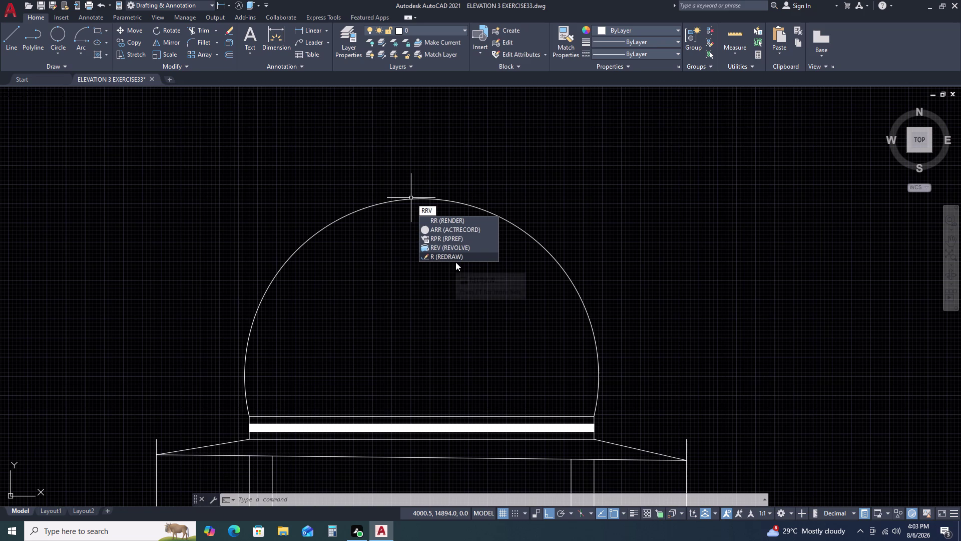
key(BackSpace)
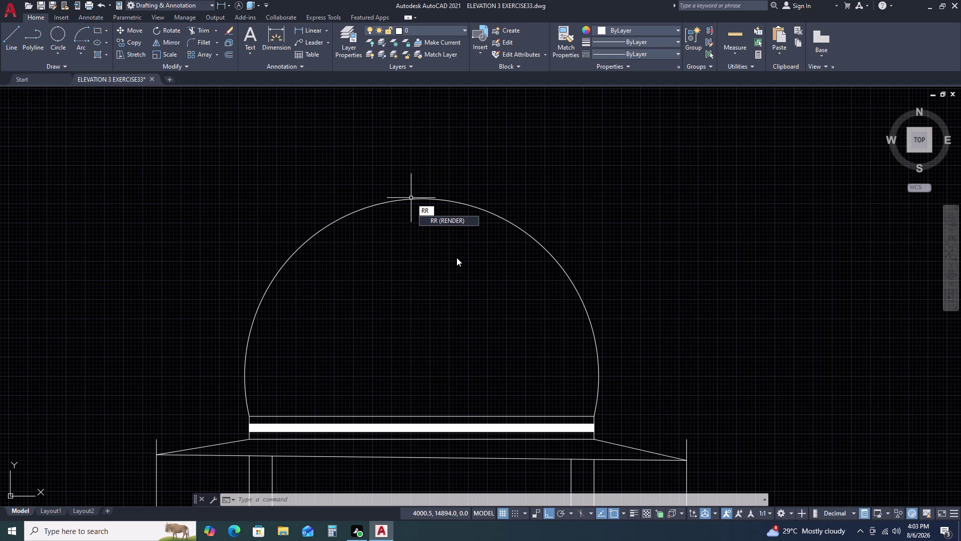
key(BackSpace)
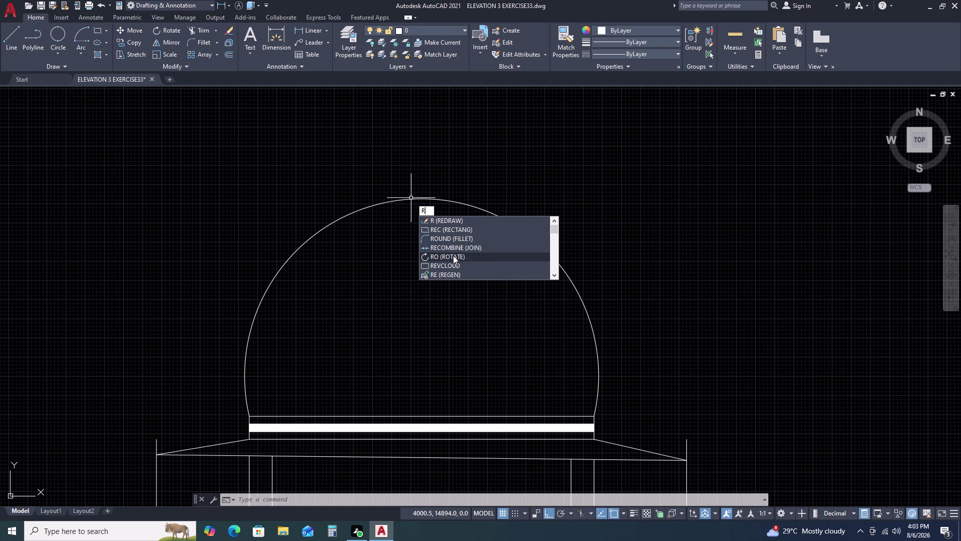
text(EV)
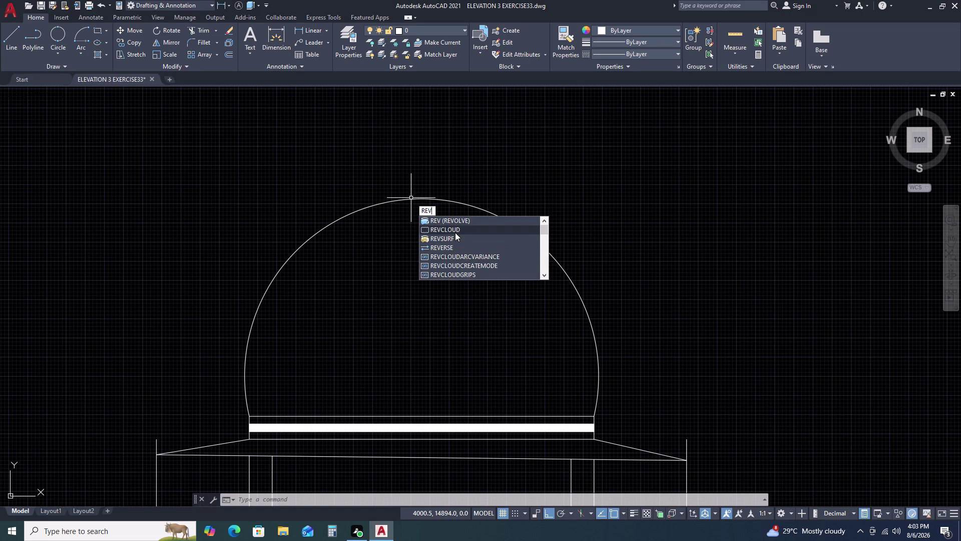
click(455, 232)
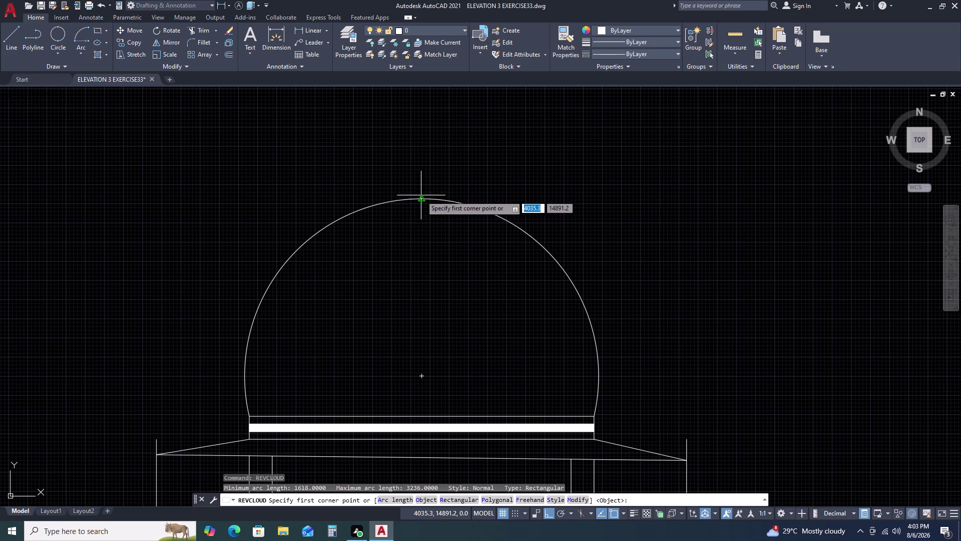
click(421, 201)
drag(421, 201, 419, 195)
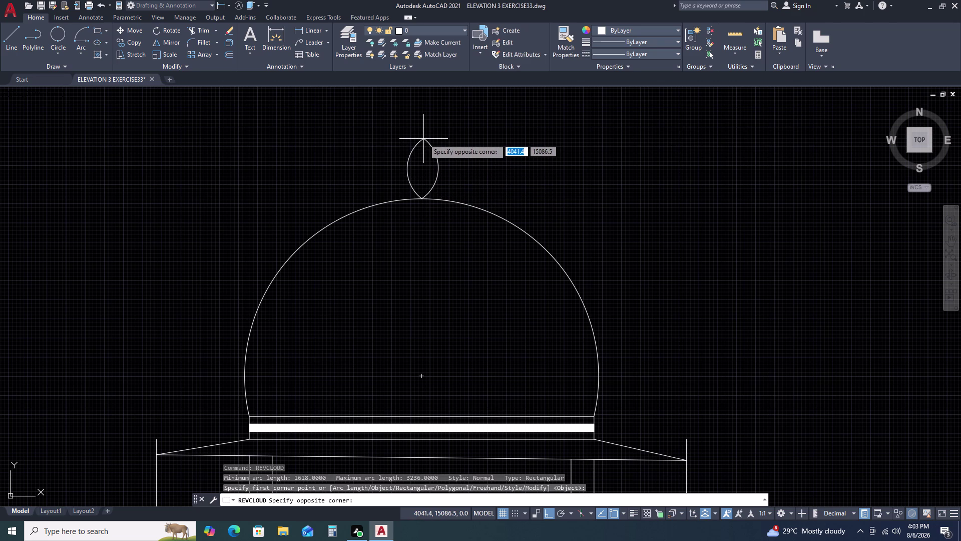
key(F8)
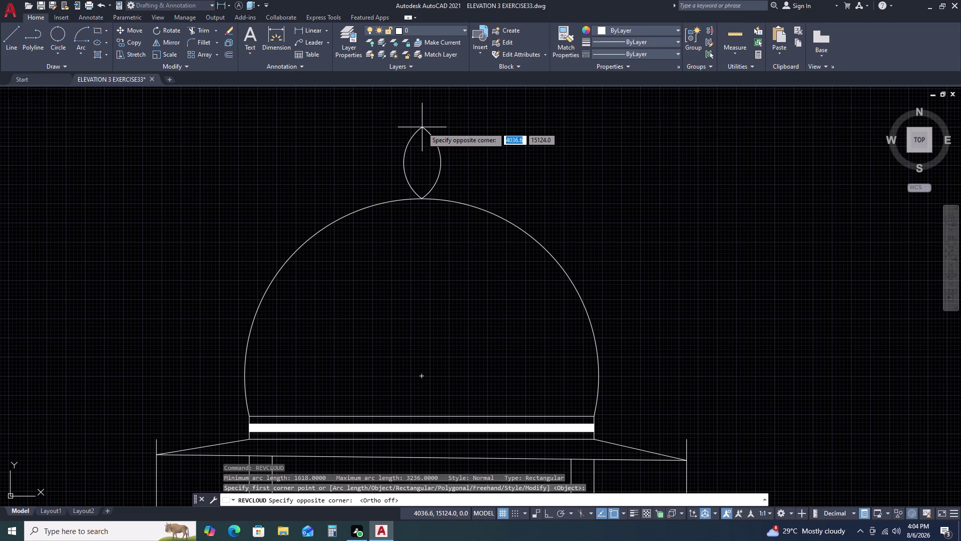
key(F8)
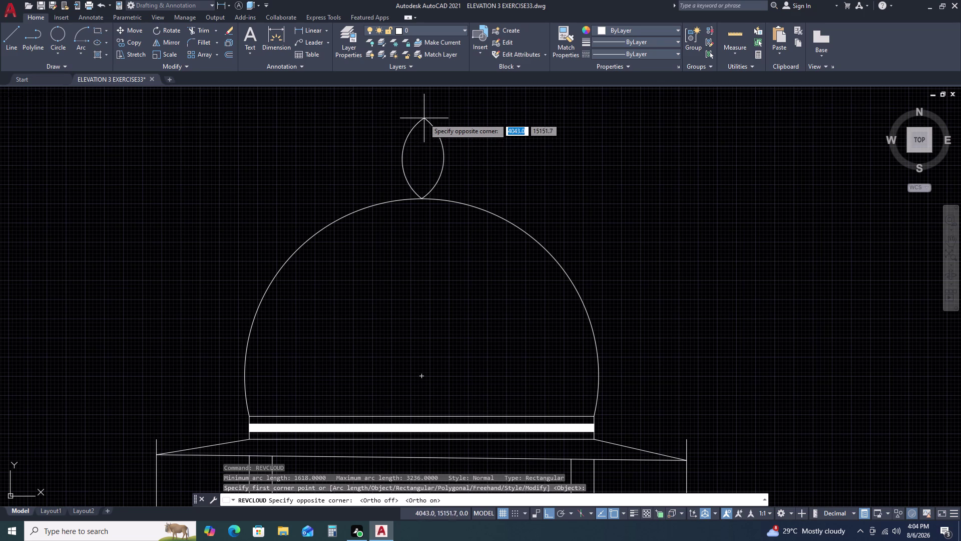
double_click(425, 108)
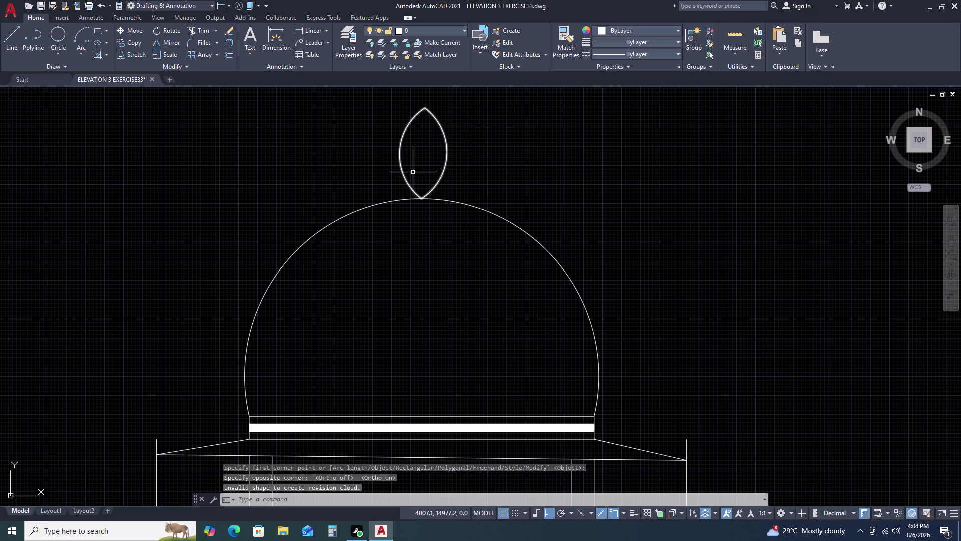
Begin an arc across the finial's base, then cancel it.
text(ARC)
key(space)
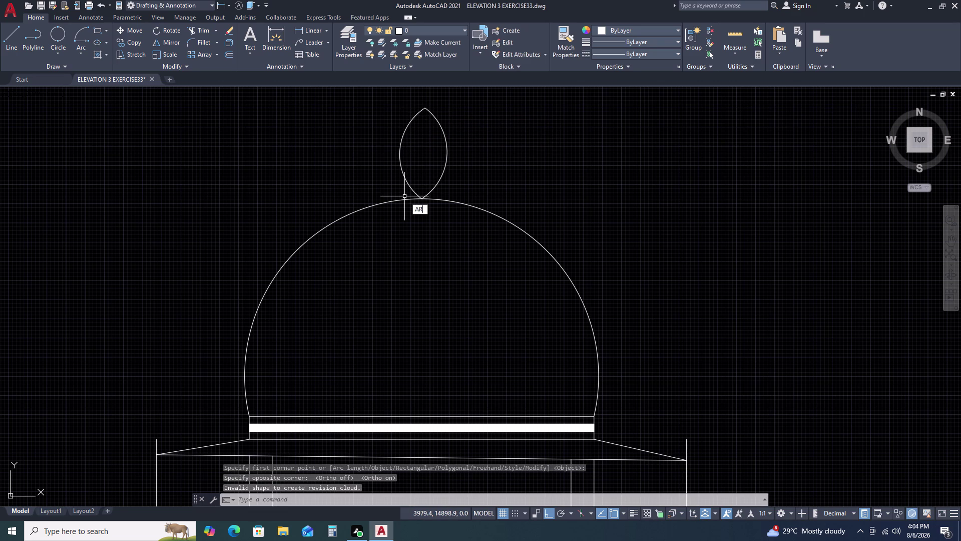
double_click(403, 174)
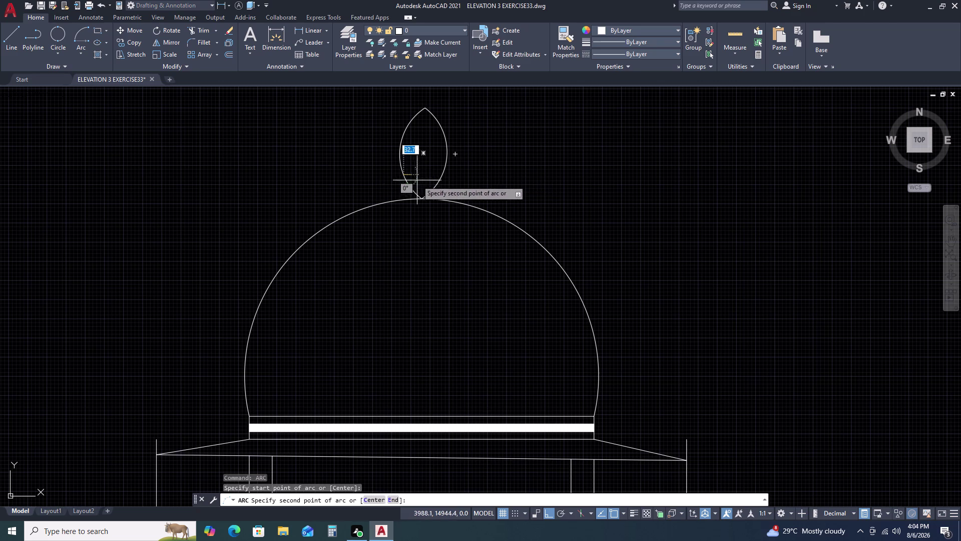
double_click(442, 178)
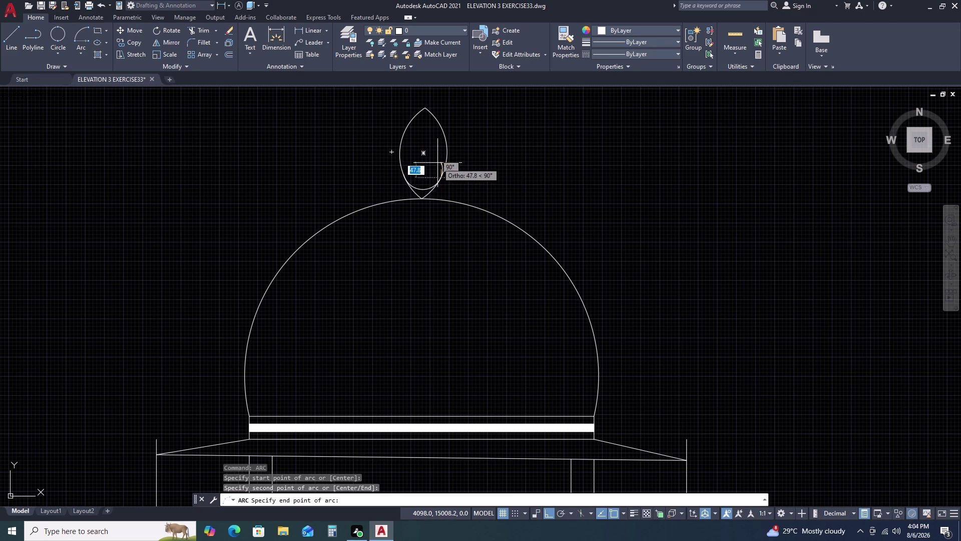
key(Escape)
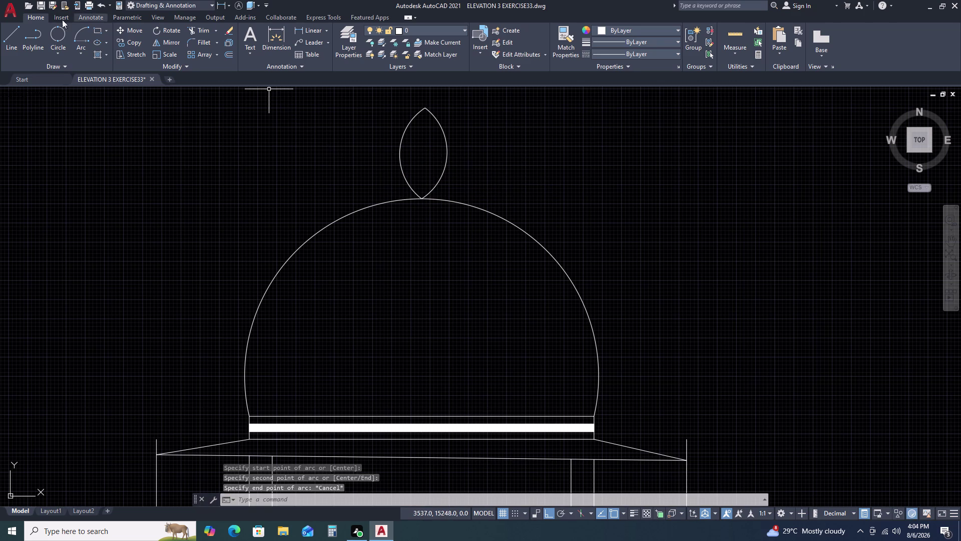
click(52, 36)
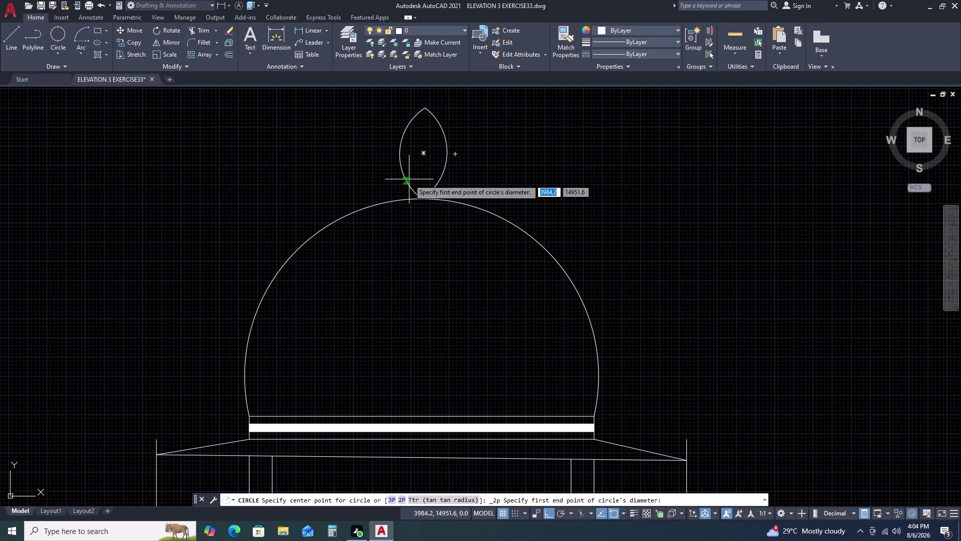
Draw a small circle from the finial base to the dome apex and move it onto the dome.
click(406, 180)
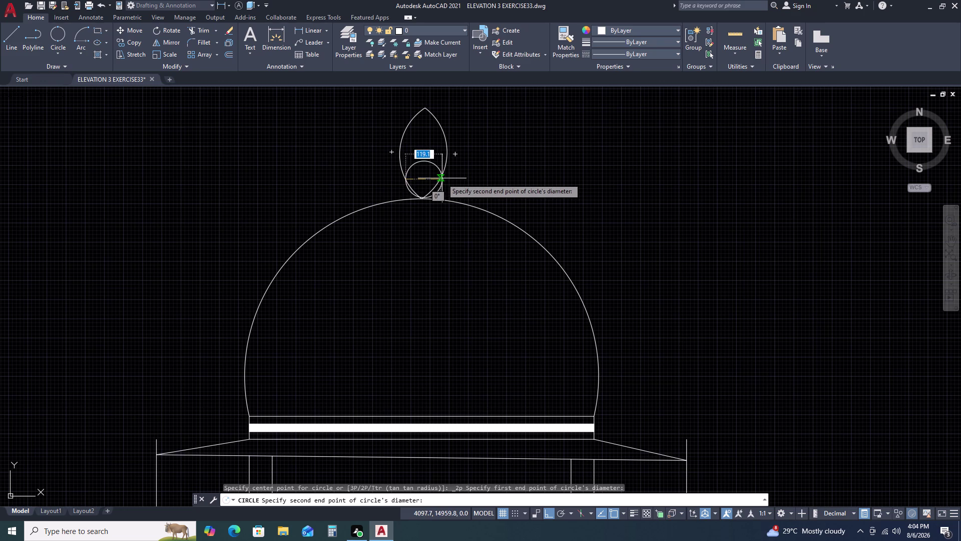
double_click(445, 177)
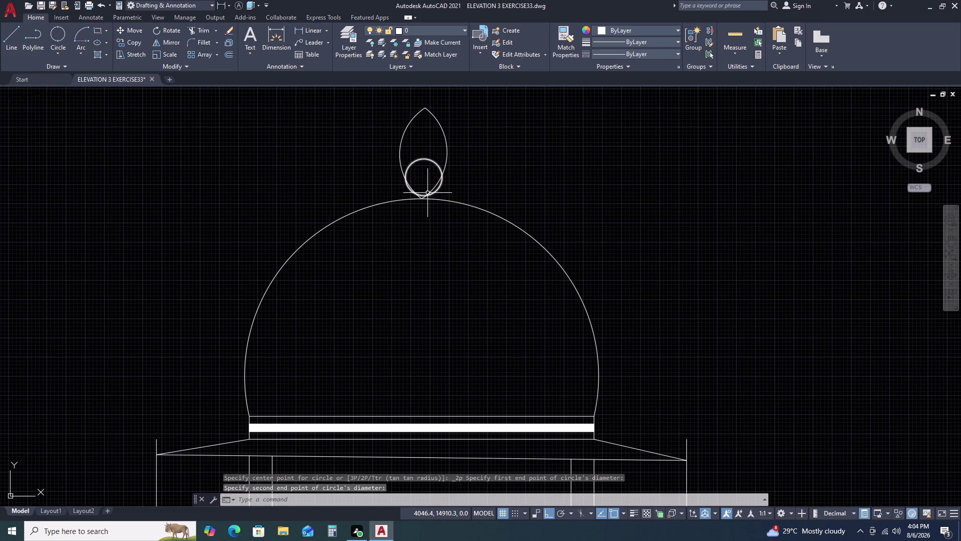
scroll(up, 3)
click(445, 136)
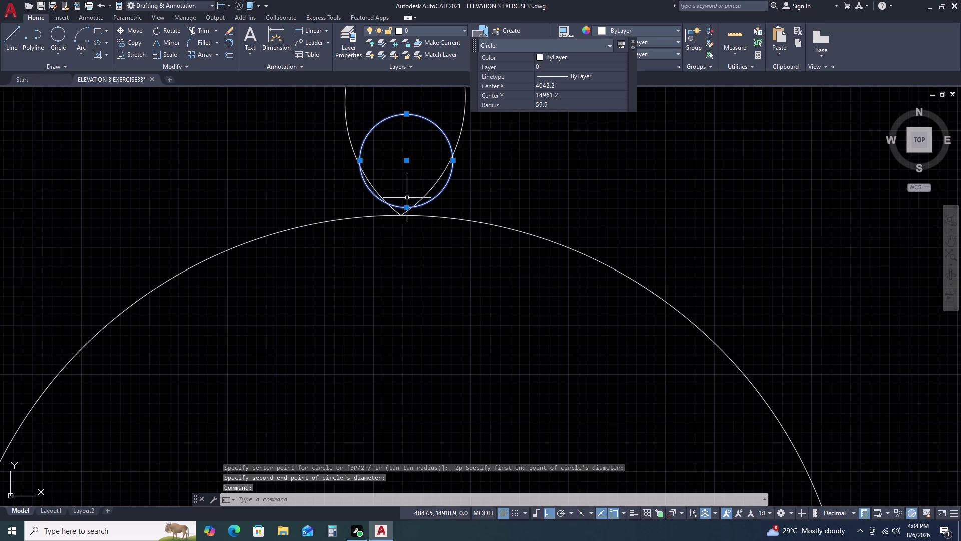
text(M)
key(space)
double_click(407, 207)
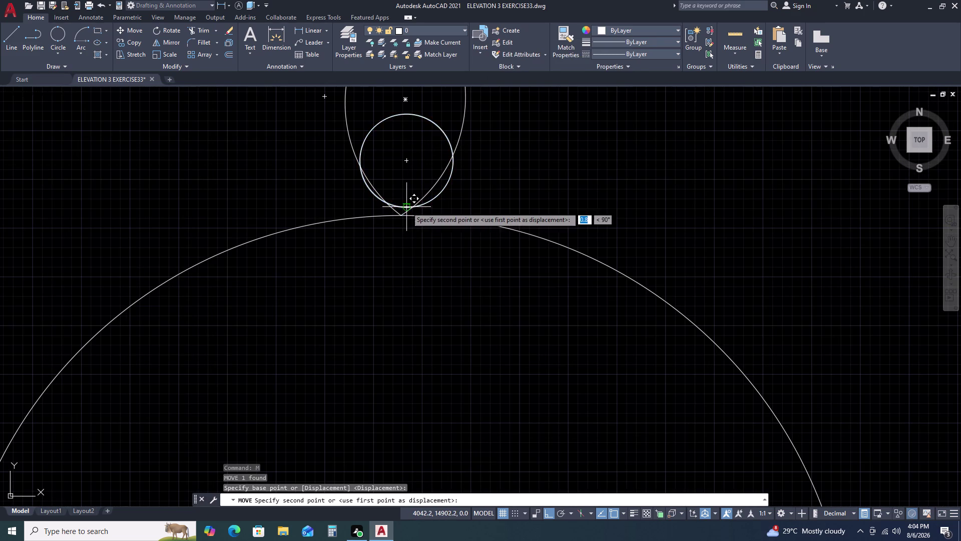
double_click(401, 212)
Grip-stretch the small circle near the finial to a radius of 94.9.
scroll(down, 3)
middle_drag(426, 196, 429, 220)
scroll(up, 3)
click(424, 192)
double_click(406, 206)
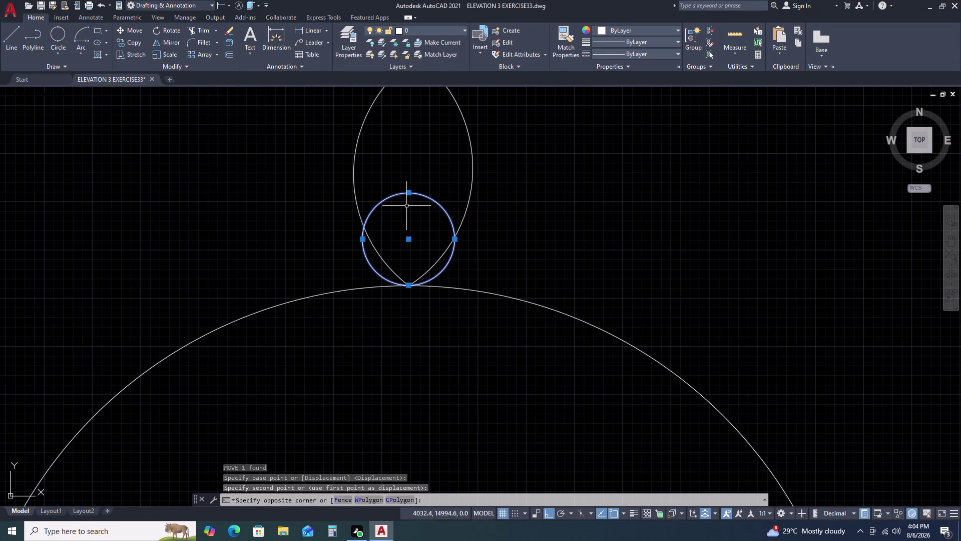
double_click(457, 240)
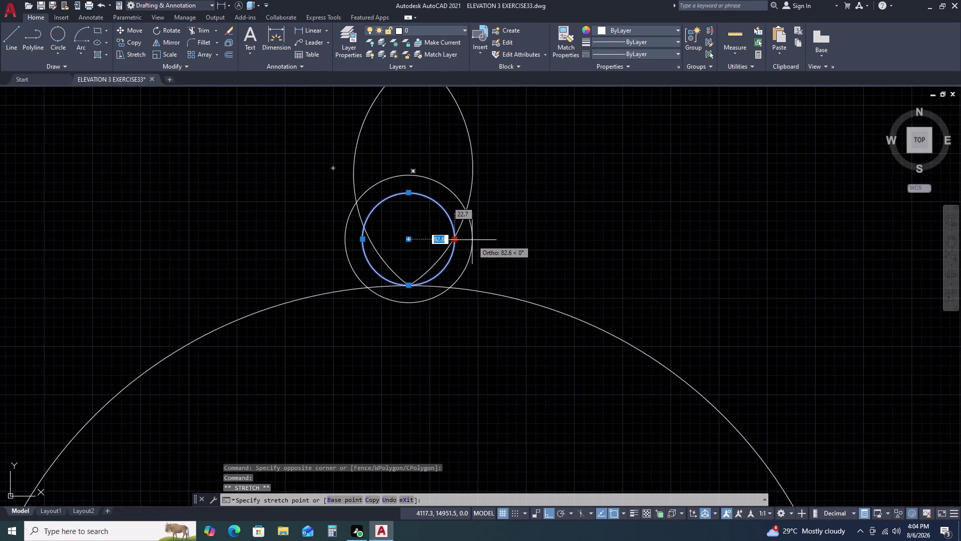
click(482, 240)
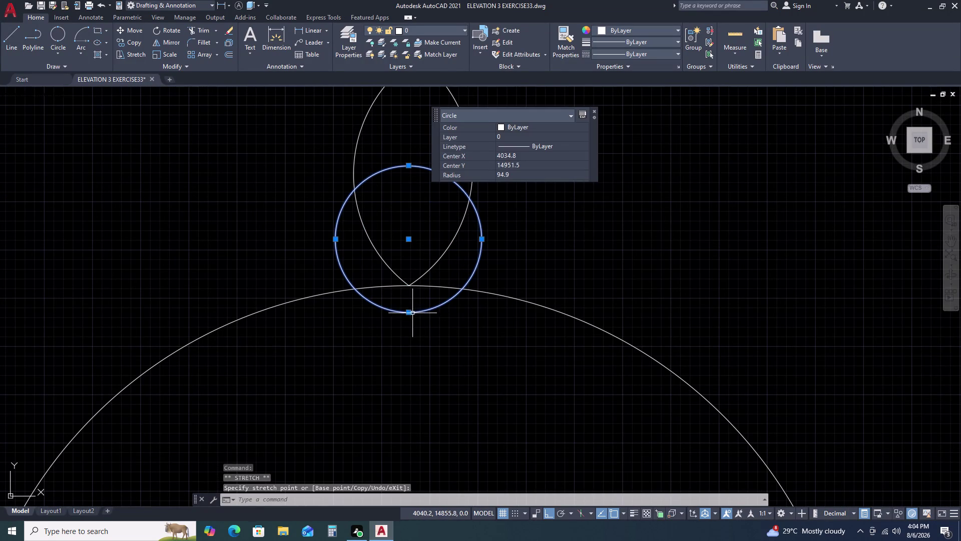
click(408, 312)
key(Escape)
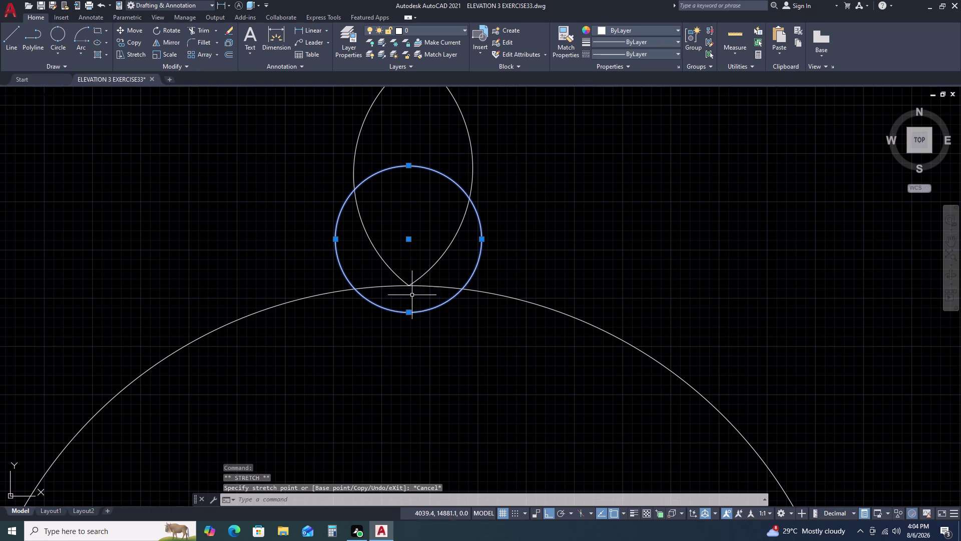
Move the enlarged circle so its bottom quadrant rests on the dome's apex.
text(M)
key(space)
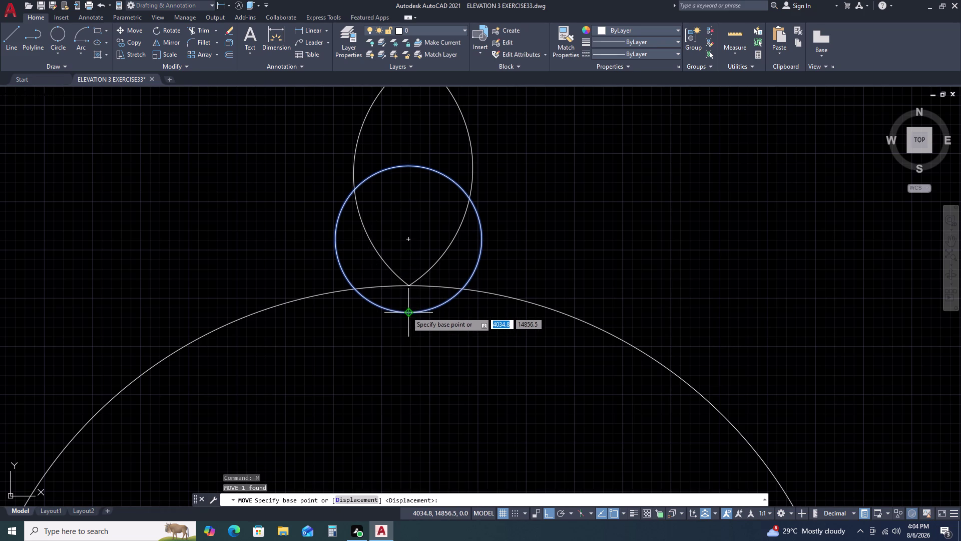
double_click(408, 312)
double_click(408, 282)
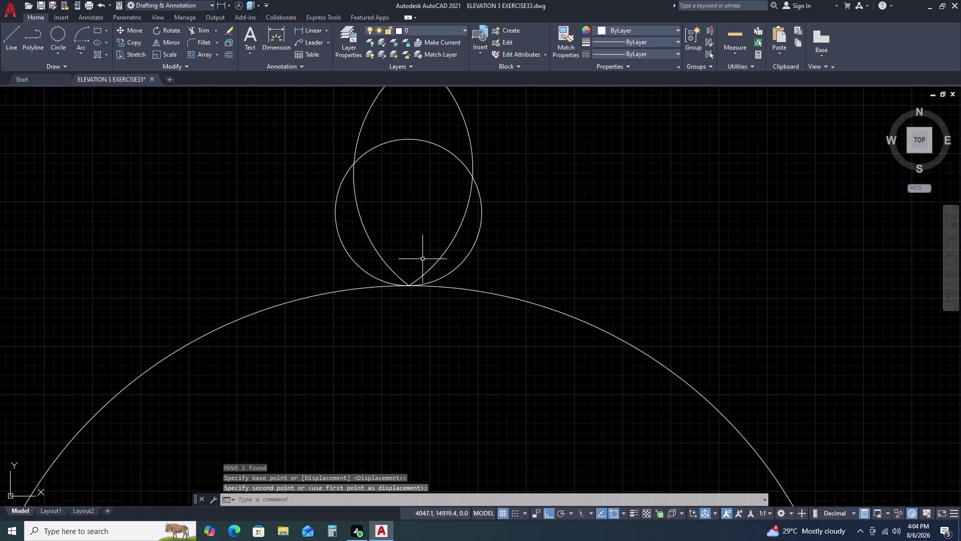
click(467, 237)
drag(466, 237, 461, 237)
key(Escape)
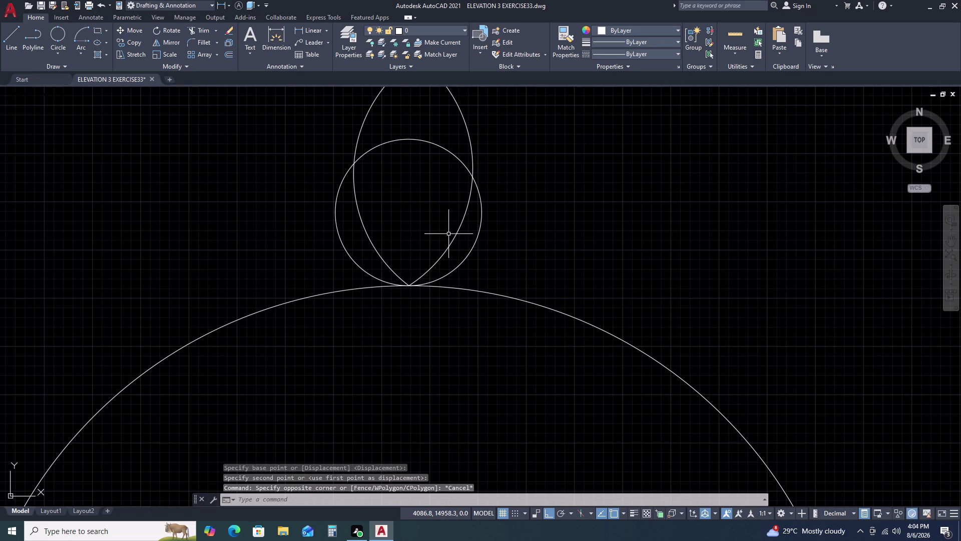
text(TR)
key(space)
Trim the circle with a cutting line drawn across its top.
double_click(455, 243)
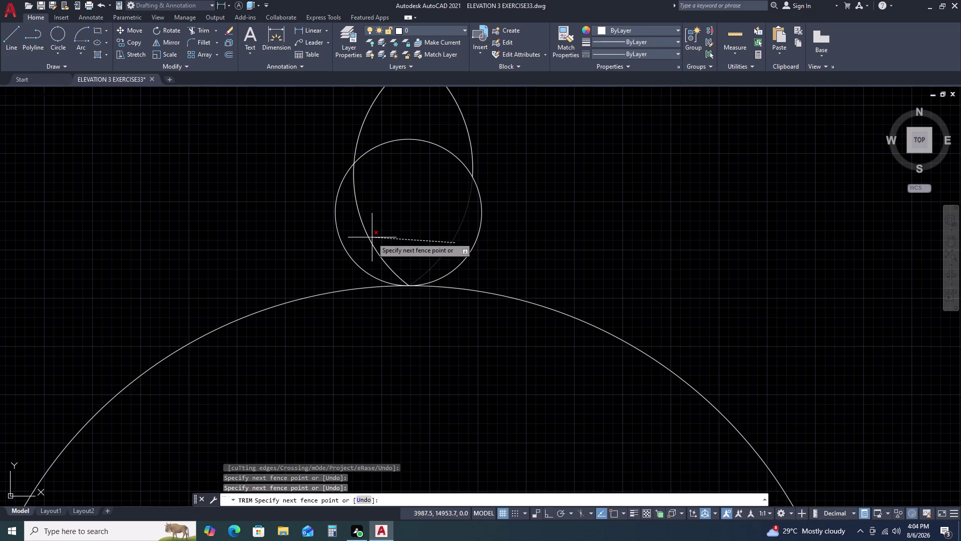
click(372, 237)
click(368, 237)
scroll(down, 3)
key(Escape)
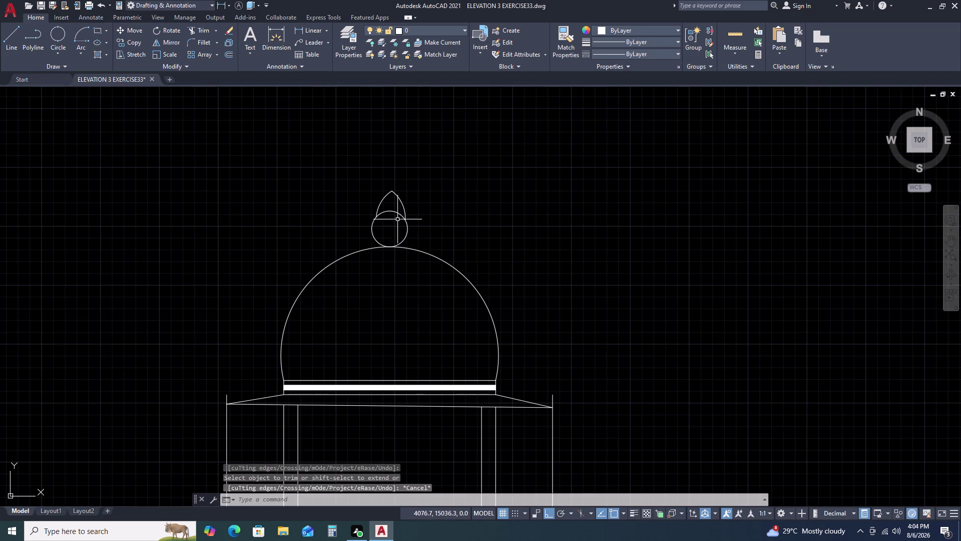
scroll(up, 3)
Trim away the remaining top part of the circle inside the finial.
key(t)
text(R)
key(space)
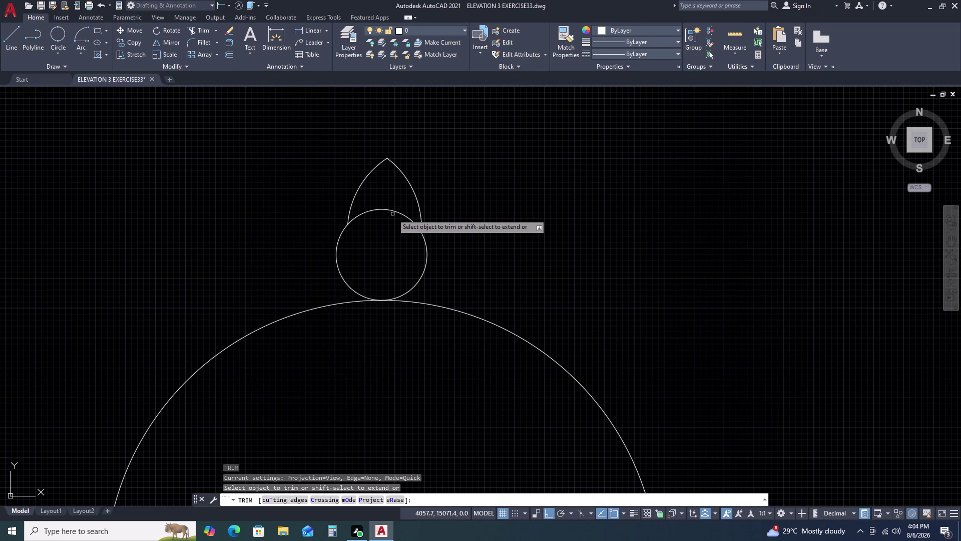
double_click(392, 210)
key(Escape)
scroll(down, 3)
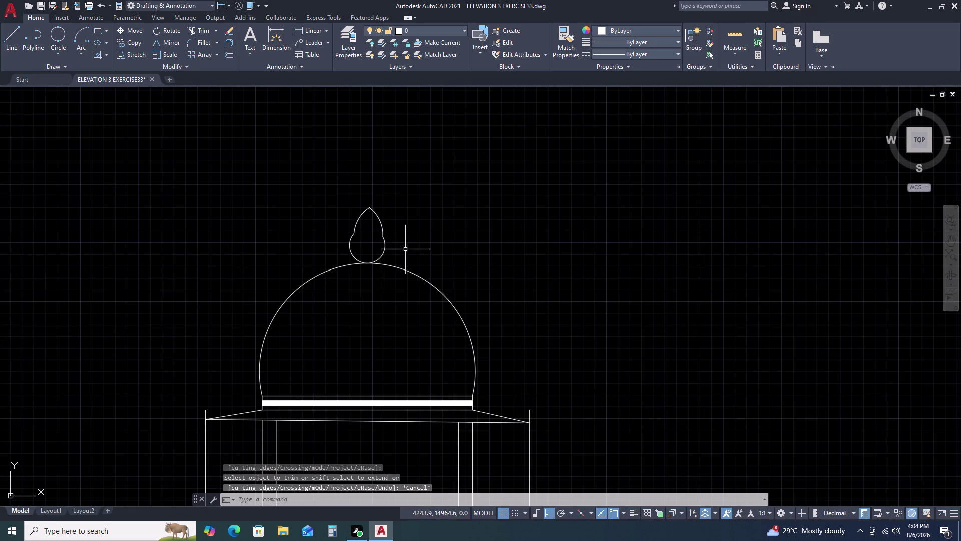
scroll(up, 3)
scroll(up, 3)
click(323, 200)
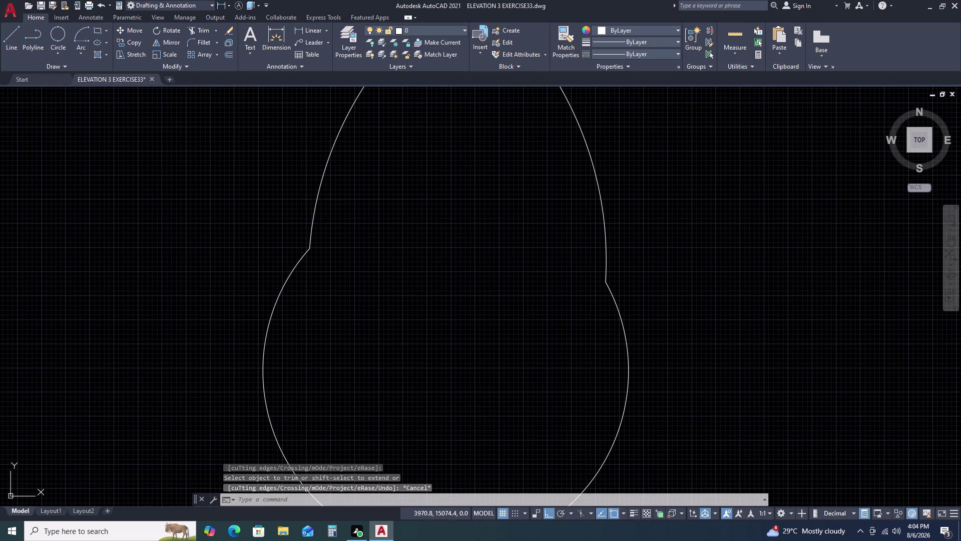
Stretch the lower ends of the finial's pointed arcs down onto the circle.
double_click(304, 222)
double_click(308, 248)
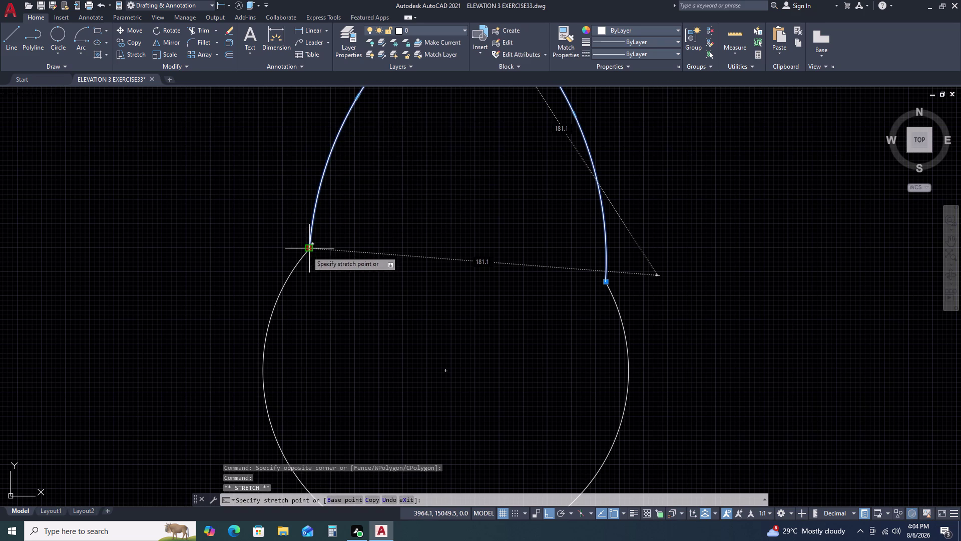
double_click(260, 352)
key(Escape)
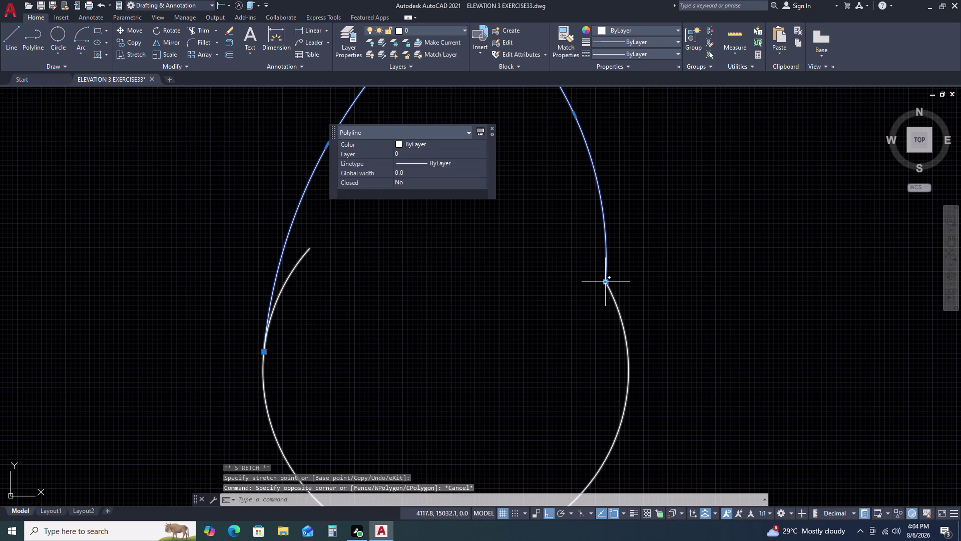
click(607, 284)
click(630, 363)
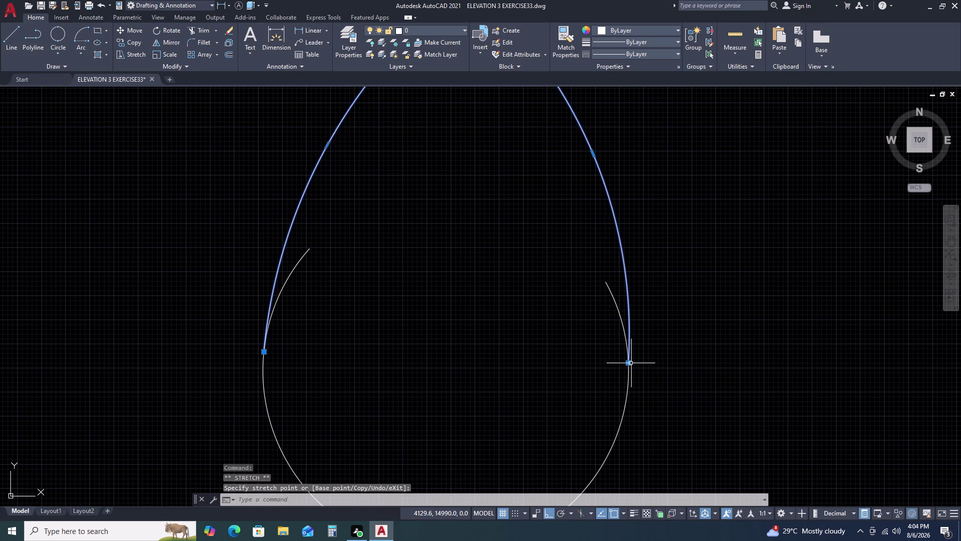
key(Escape)
Trim off the leftover left and right circle pieces to close the teardrop.
text(TR)
key(space)
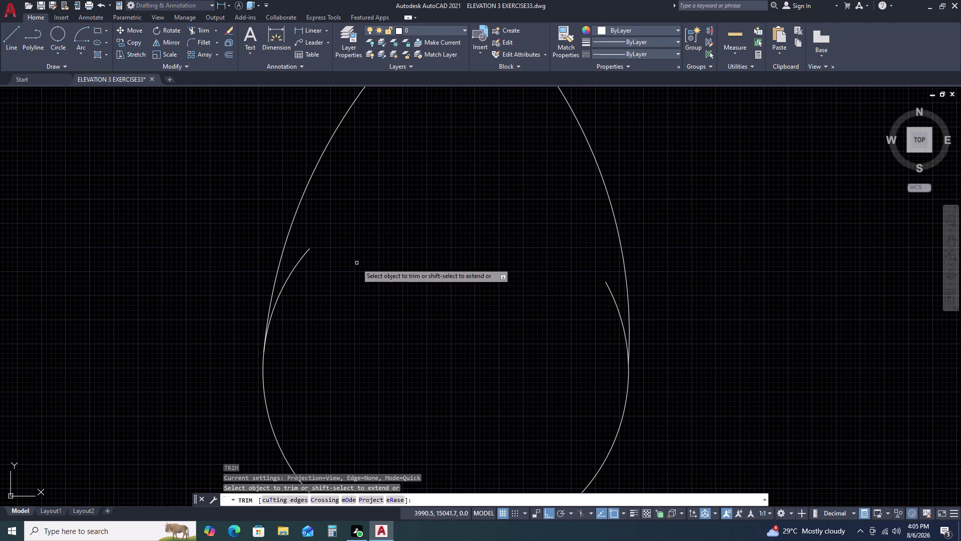
double_click(300, 254)
double_click(301, 271)
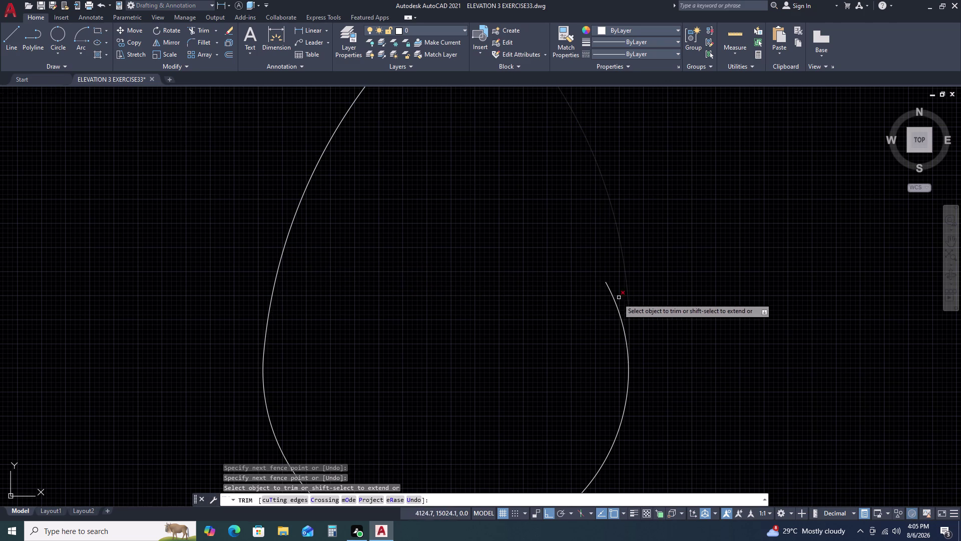
double_click(613, 296)
scroll(down, 3)
key(Escape)
scroll(down, 3)
middle_drag(657, 302, 612, 268)
scroll(down, 3)
scroll(up, 3)
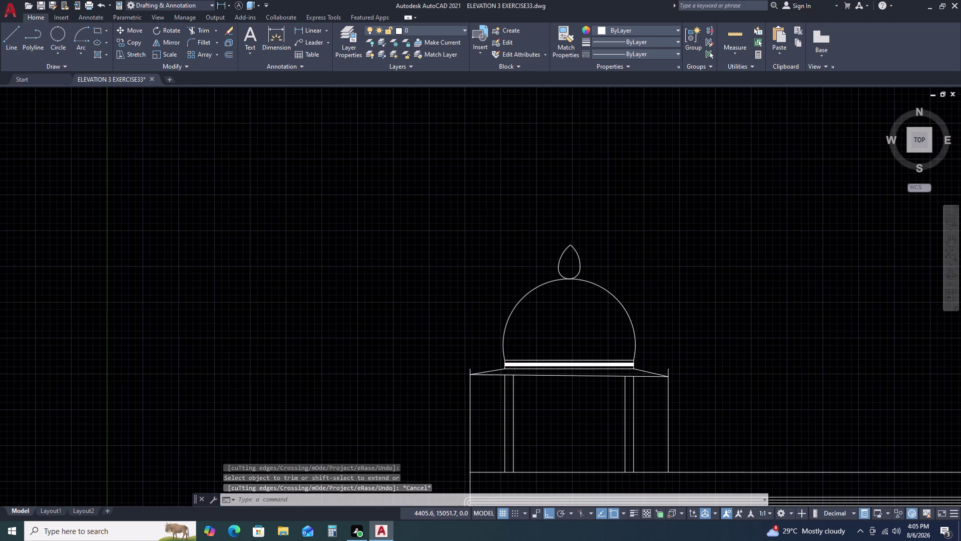
scroll(up, 3)
click(443, 192)
drag(442, 191, 452, 211)
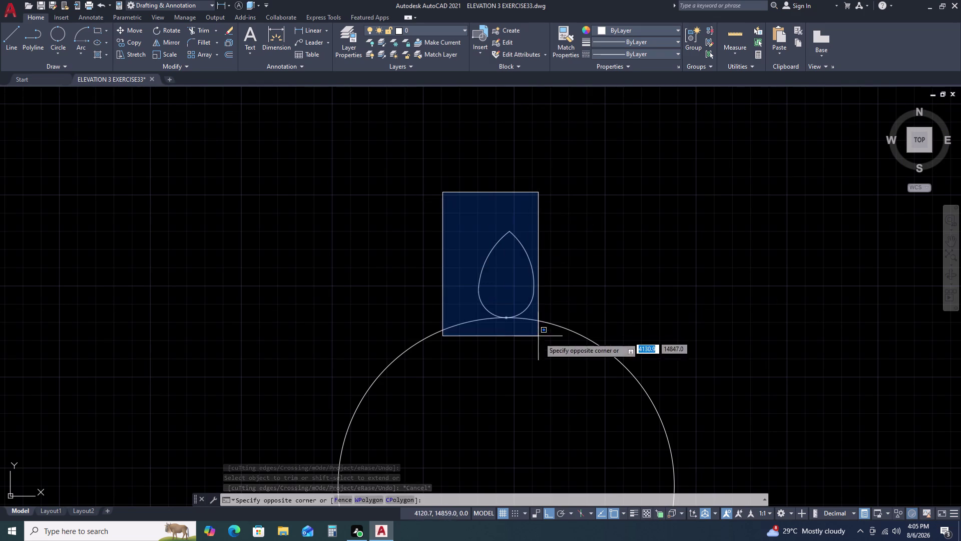
double_click(539, 340)
text(RO)
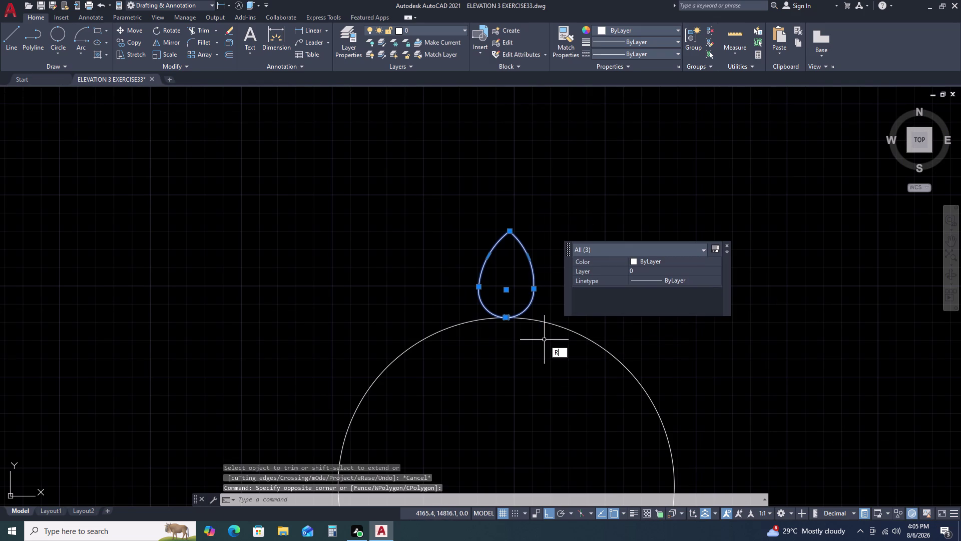
key(space)
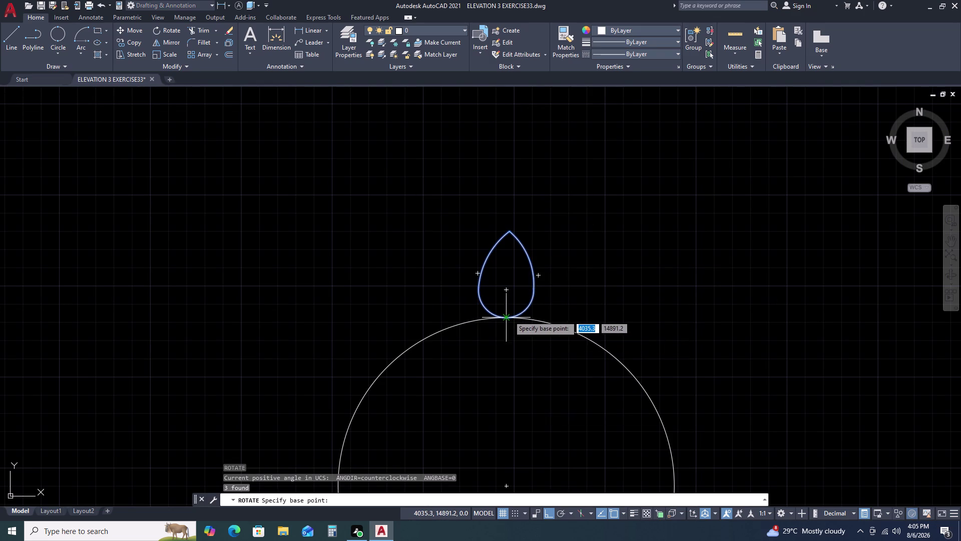
double_click(509, 316)
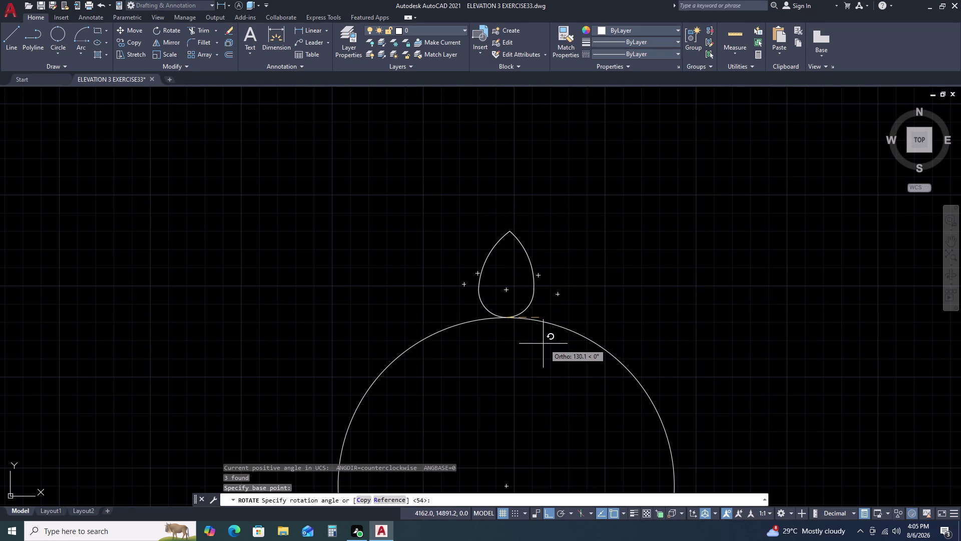
scroll(up, 3)
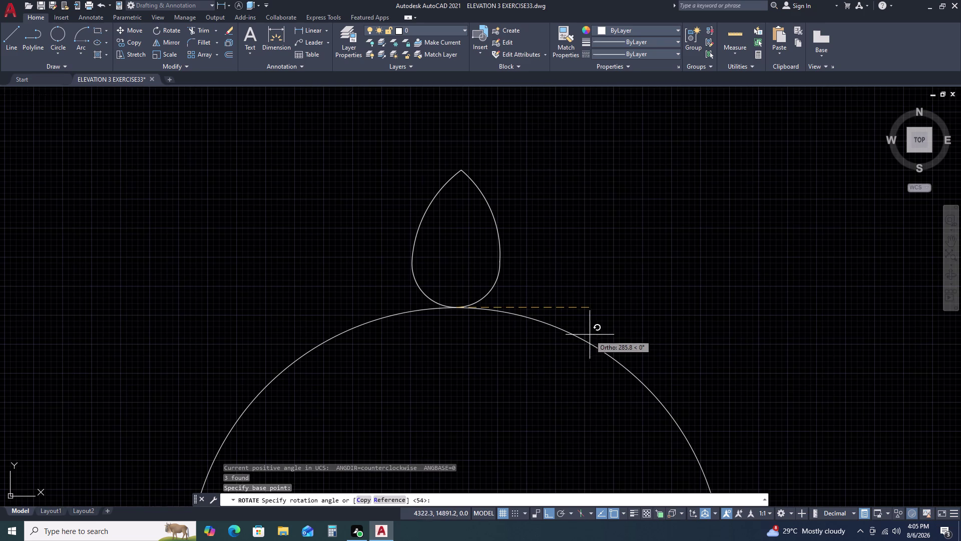
key(F8)
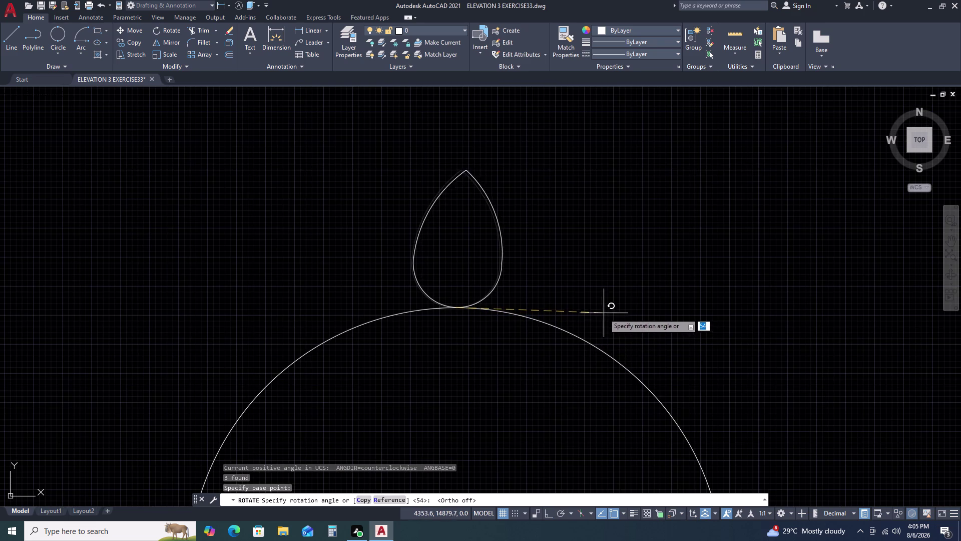
double_click(609, 300)
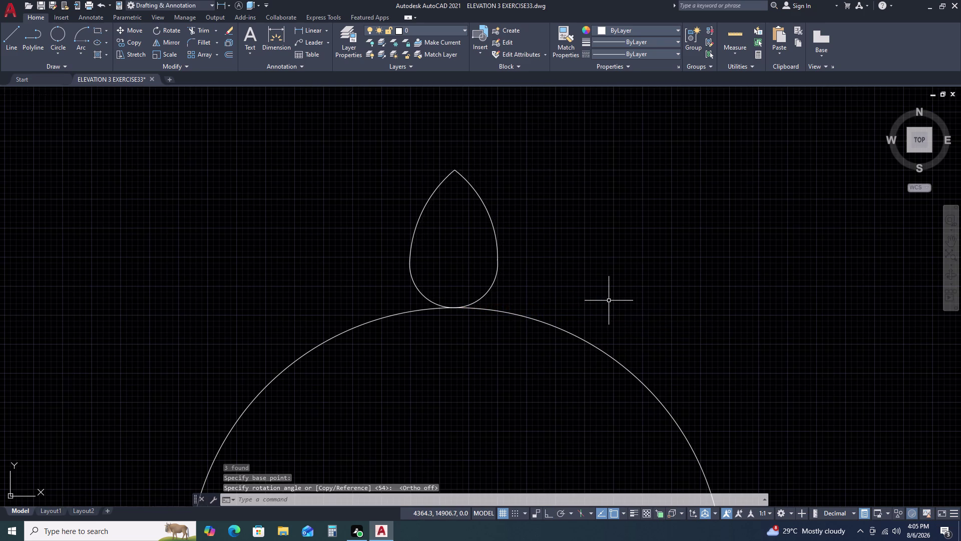
scroll(down, 3)
scroll(down, 3)
middle_drag(707, 311, 588, 259)
scroll(down, 3)
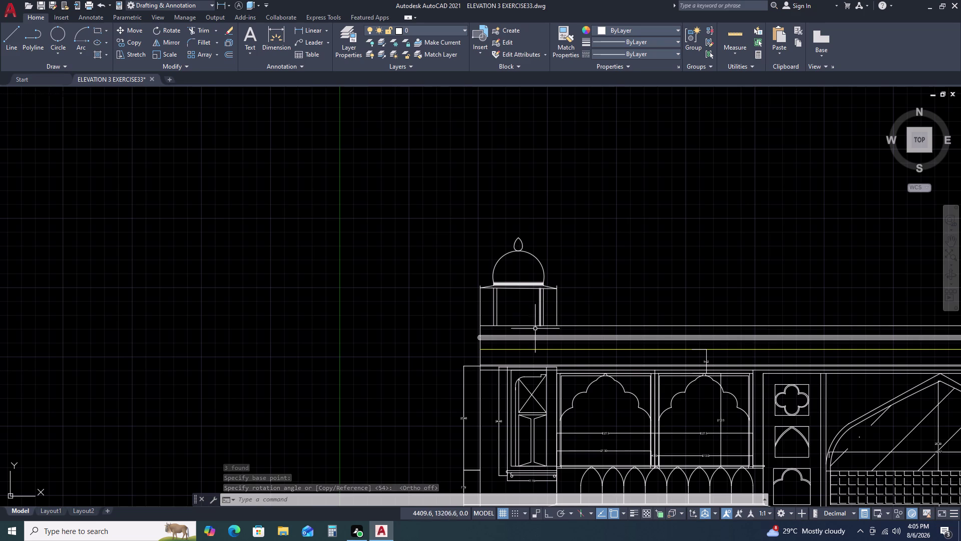
scroll(up, 3)
double_click(553, 291)
double_click(528, 294)
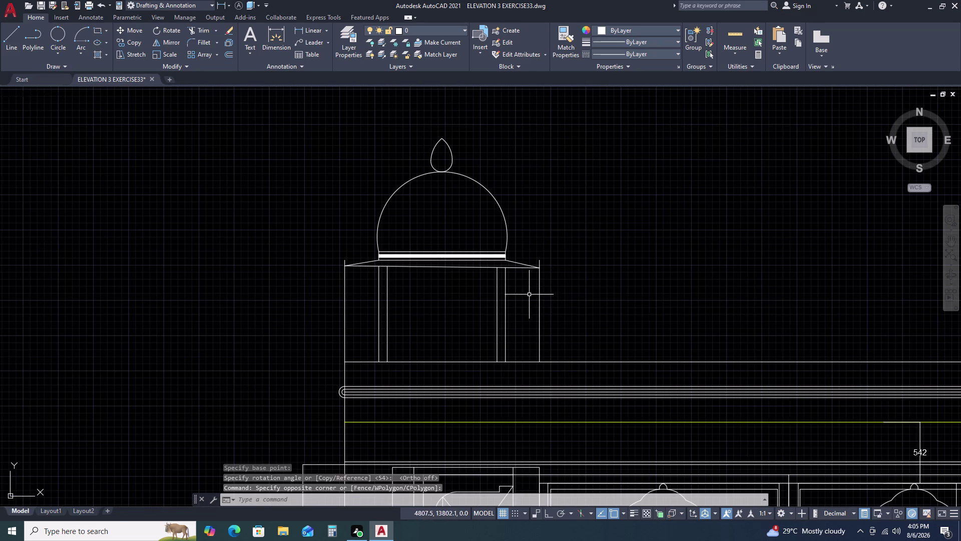
click(544, 282)
double_click(533, 291)
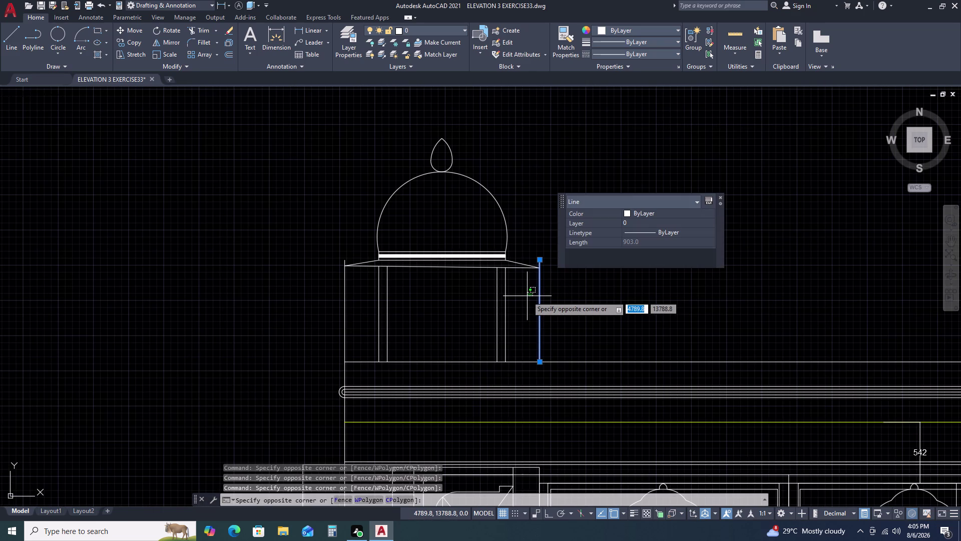
key(Delete)
key(Delete)
key(Escape)
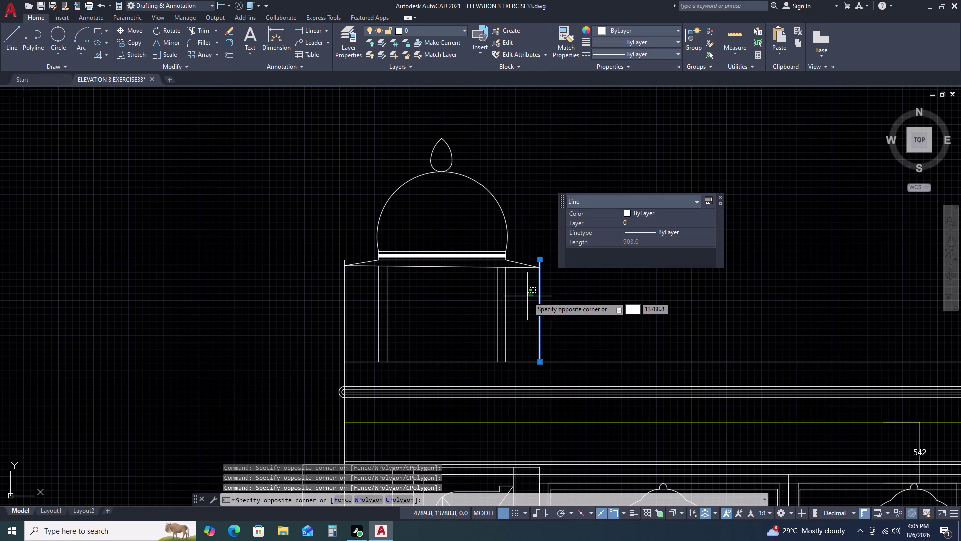
key(Delete)
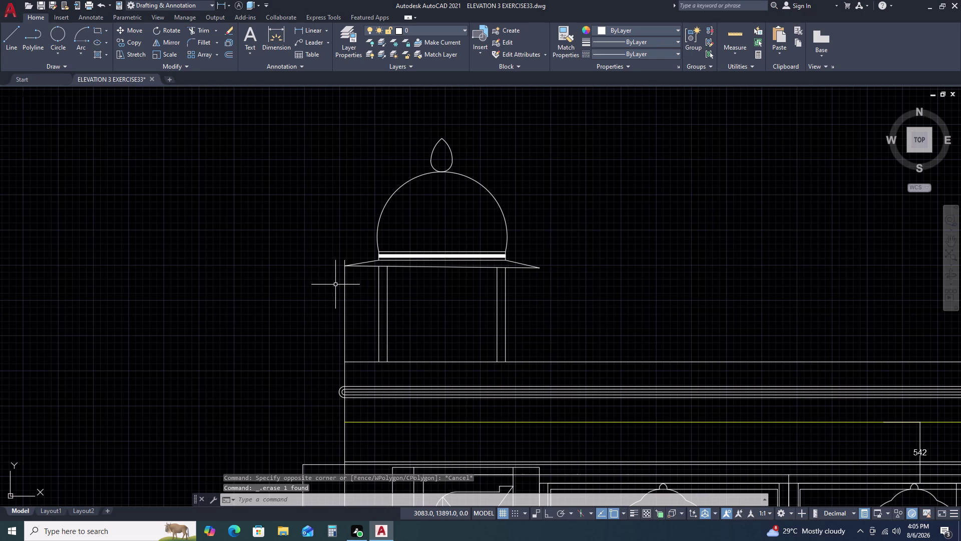
drag(353, 288, 345, 287)
click(321, 272)
key(Delete)
scroll(down, 3)
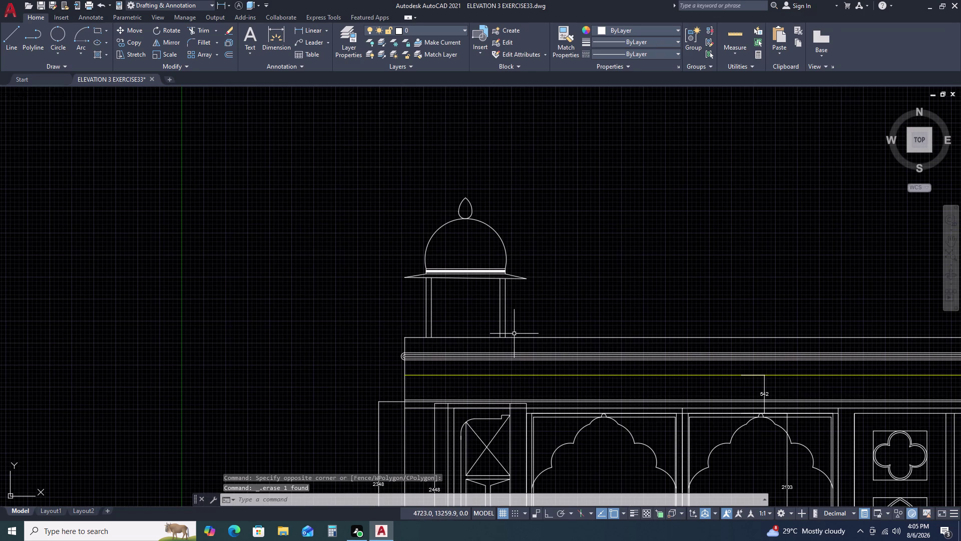
middle_drag(489, 349, 495, 309)
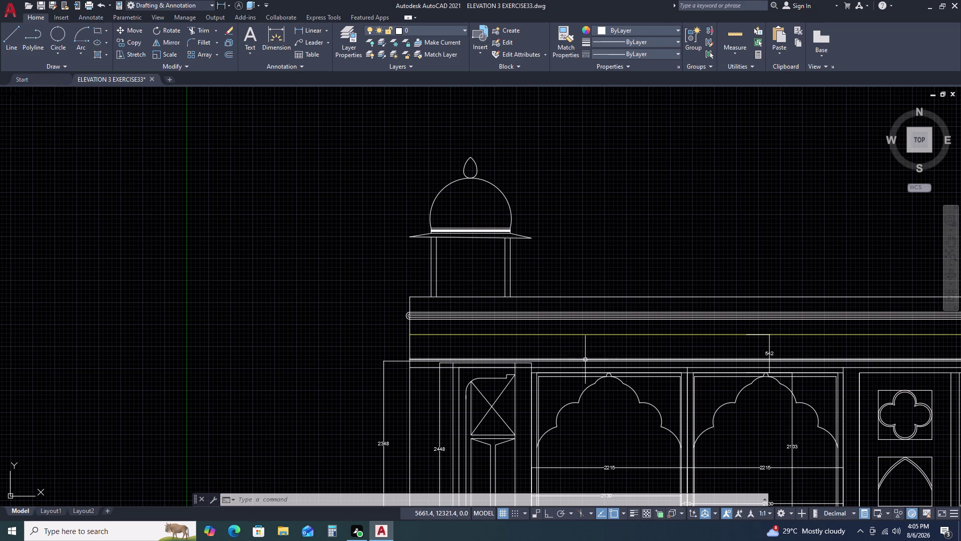
middle_click(577, 379)
middle_drag(578, 379, 535, 343)
scroll(down, 3)
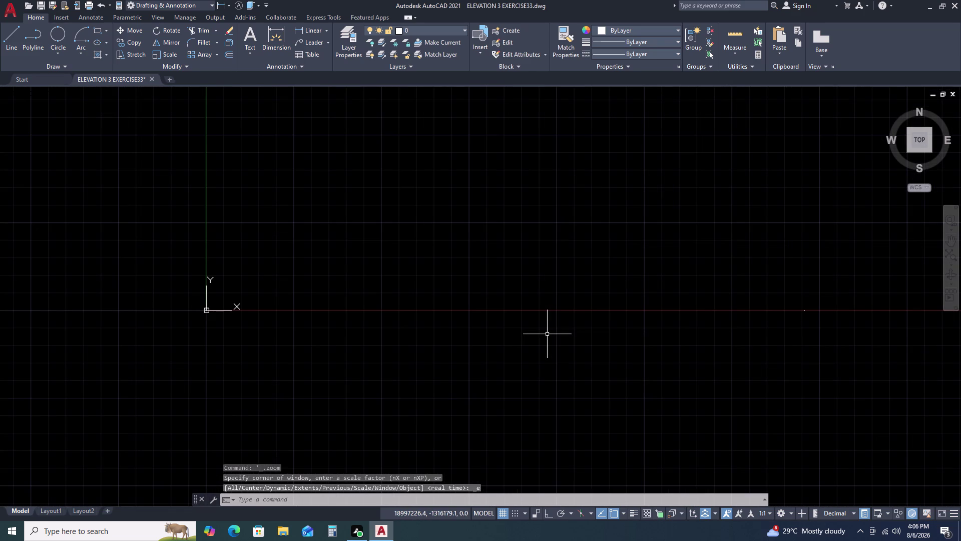
key(ctrl+z)
scroll(down, 3)
scroll(down, 3)
middle_drag(575, 378, 537, 314)
middle_drag(694, 346, 459, 278)
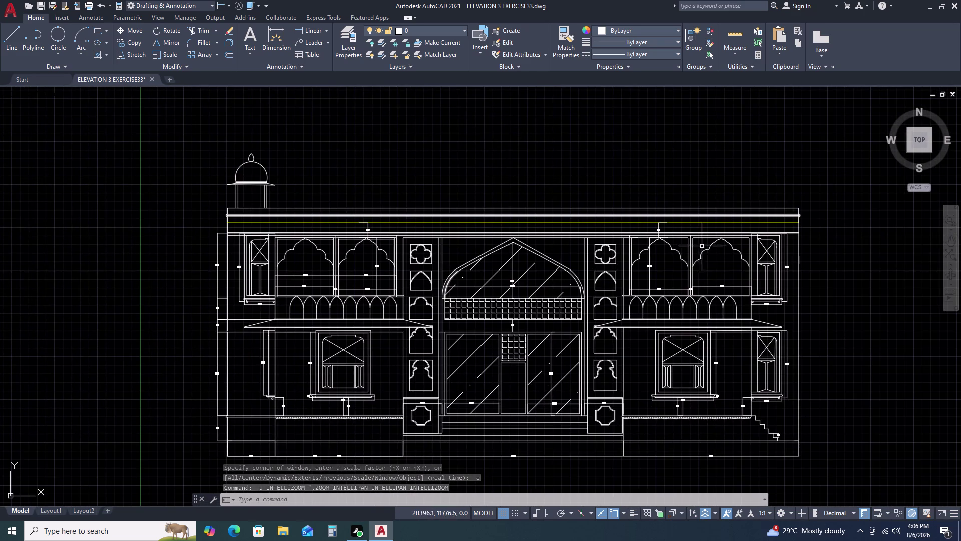
scroll(up, 3)
scroll(down, 3)
middle_click(190, 227)
middle_drag(198, 227, 234, 229)
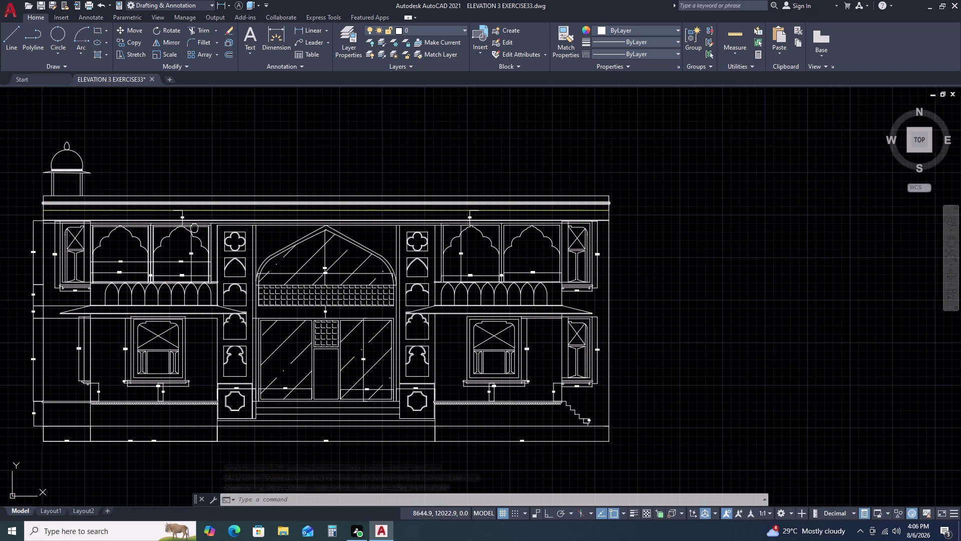
middle_drag(234, 229, 315, 233)
middle_drag(373, 239, 453, 249)
middle_click(453, 249)
scroll(up, 3)
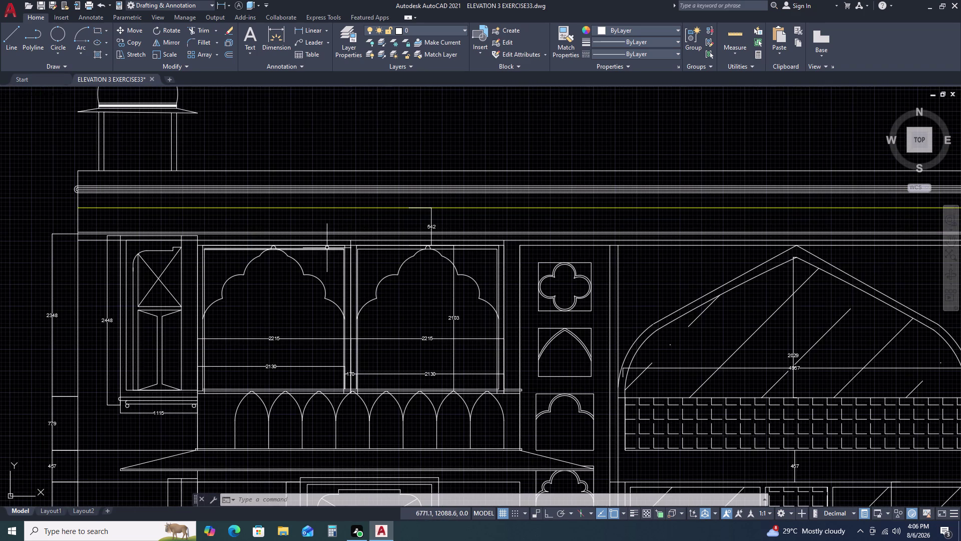
Erase the stray vertical line above the upper-left windows.
click(327, 248)
key(Delete)
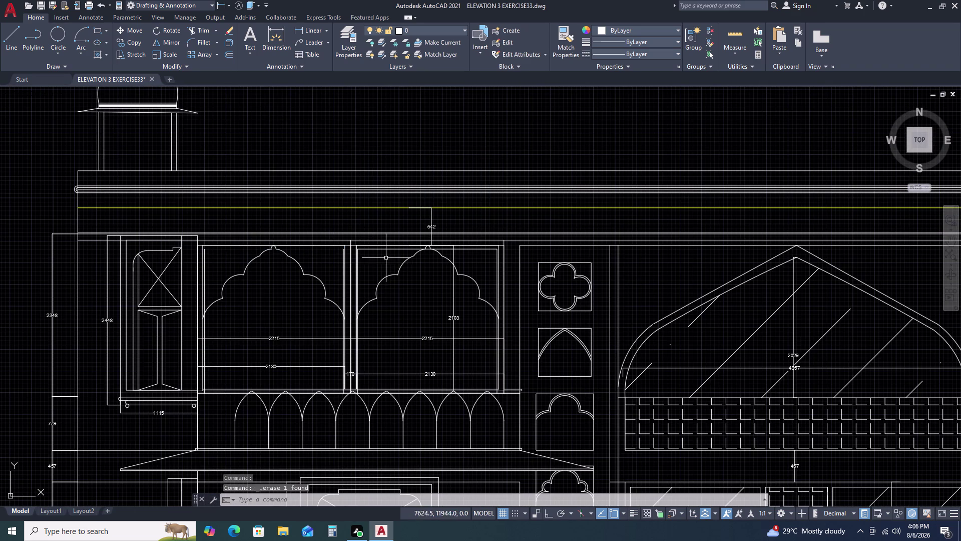
double_click(382, 250)
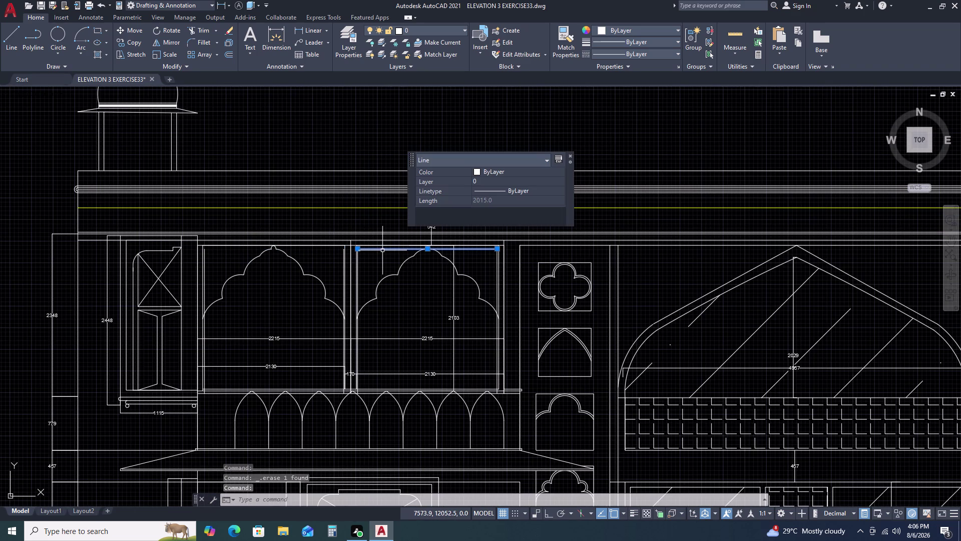
key(Delete)
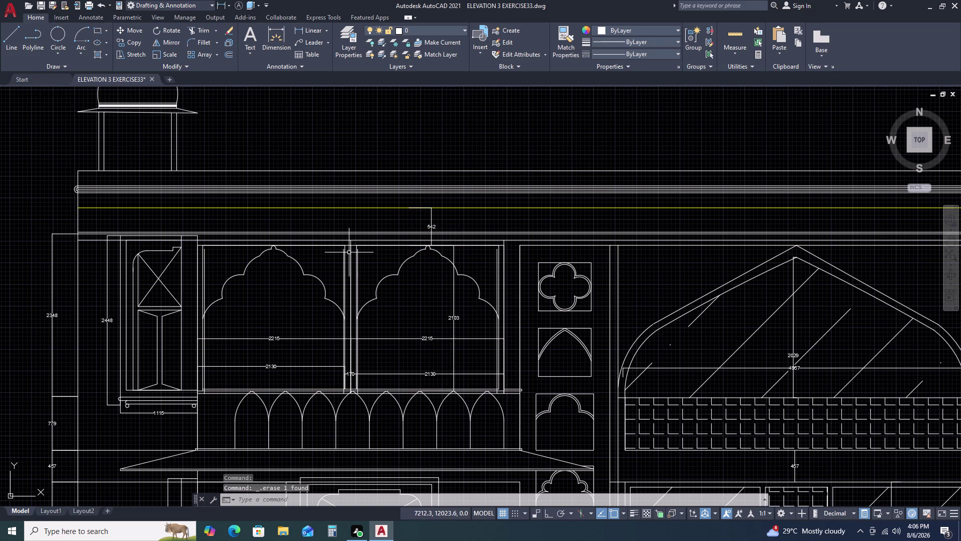
Box-select and delete the left window bay, side panel and arcade, removing 116 objects.
scroll(up, 3)
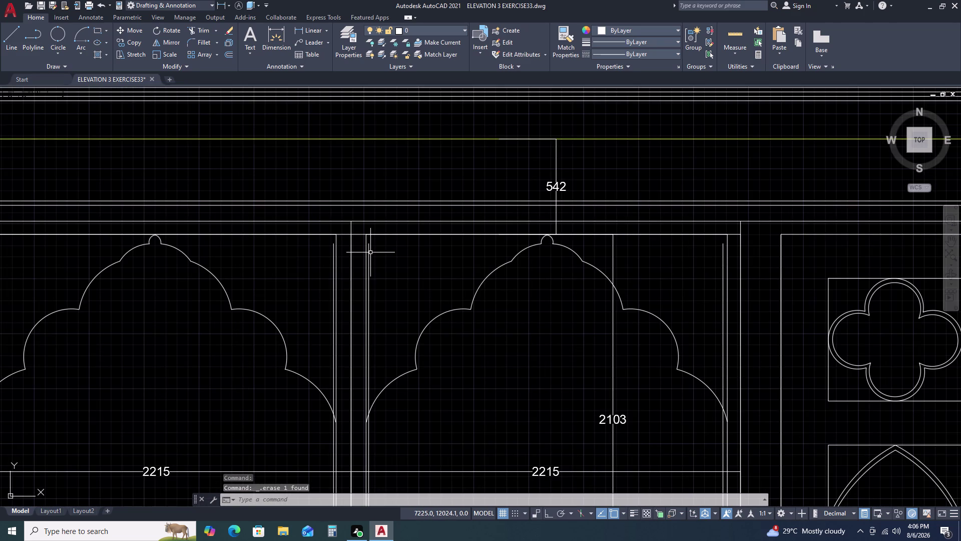
click(370, 252)
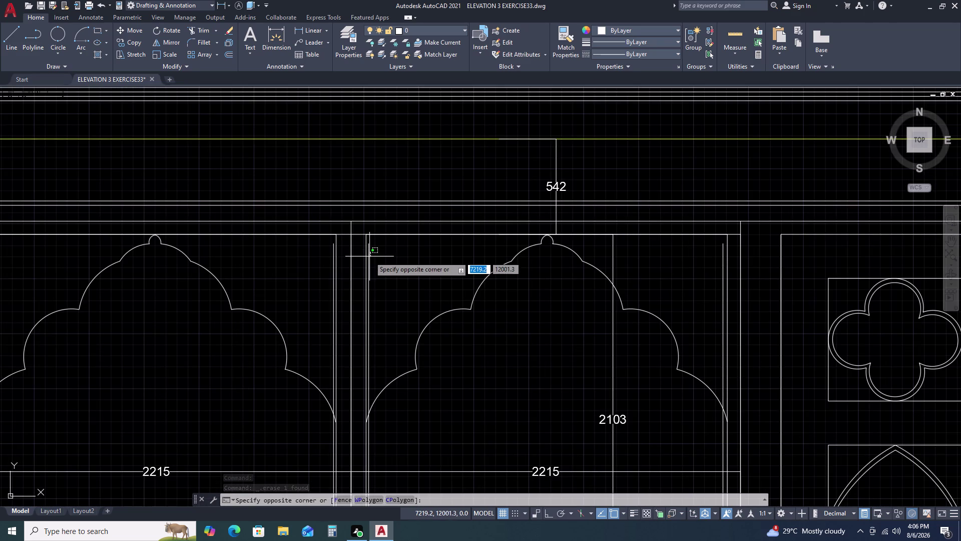
double_click(367, 261)
key(Delete)
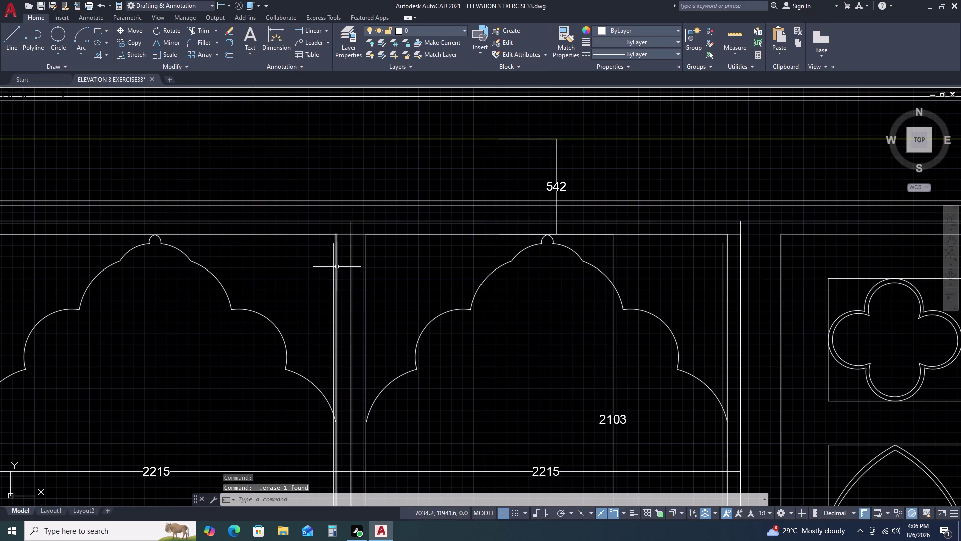
scroll(down, 3)
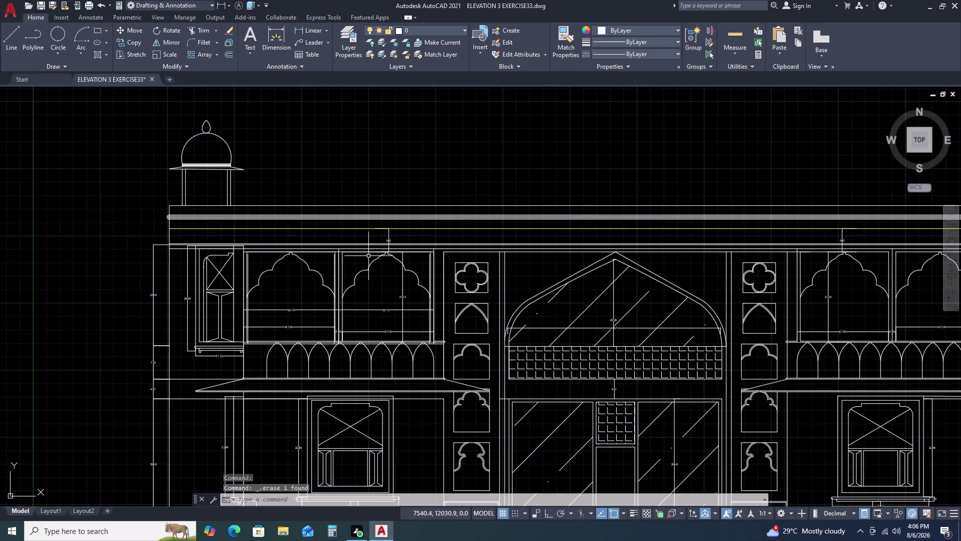
scroll(down, 3)
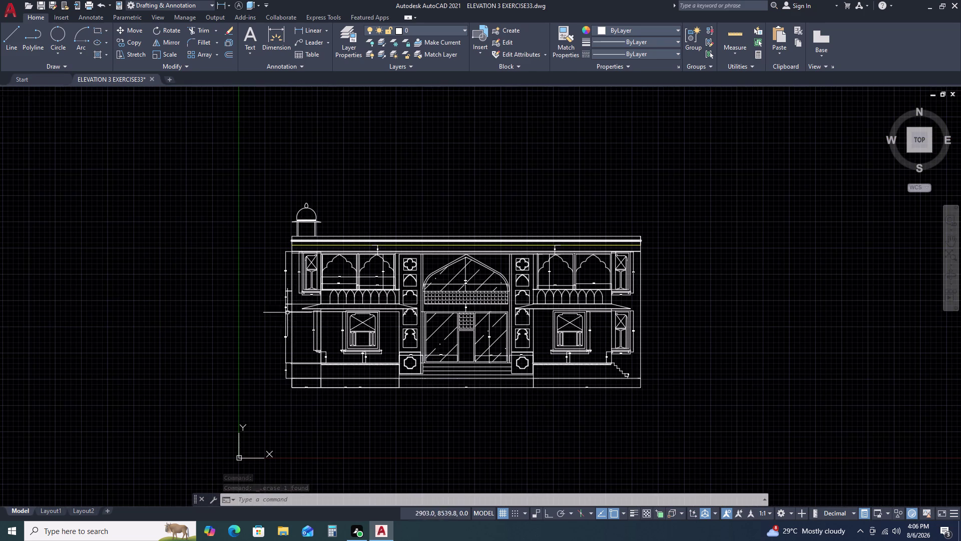
scroll(up, 3)
scroll(up, 3)
scroll(up, 3)
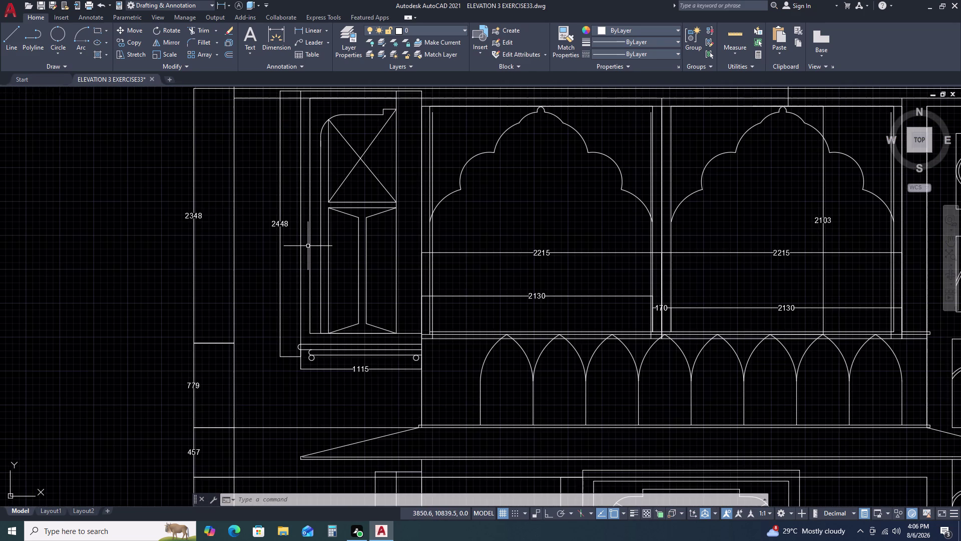
scroll(down, 3)
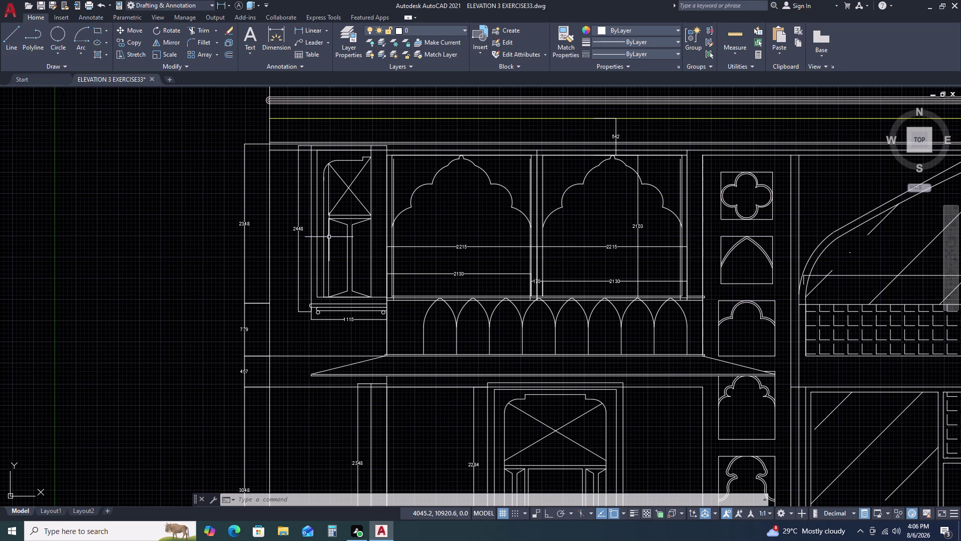
click(287, 132)
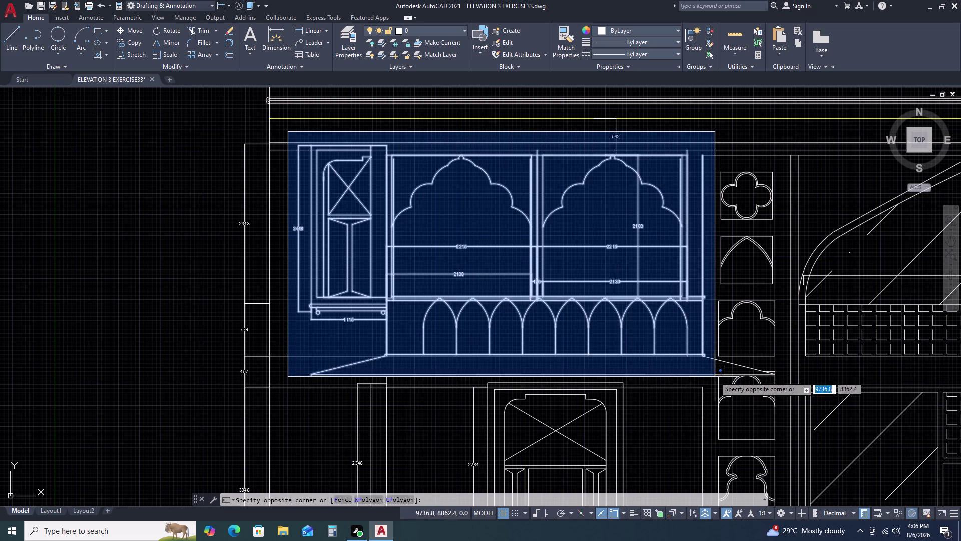
click(711, 358)
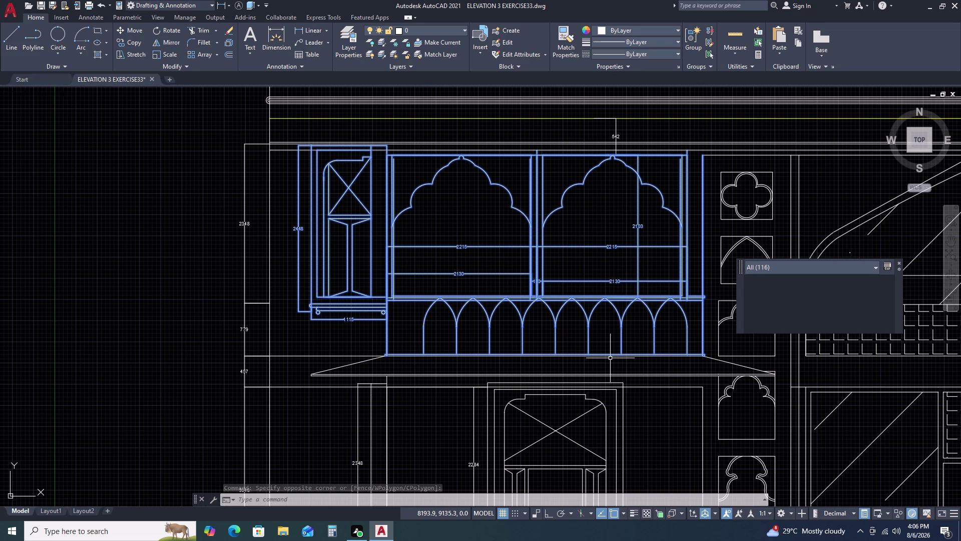
key(Delete)
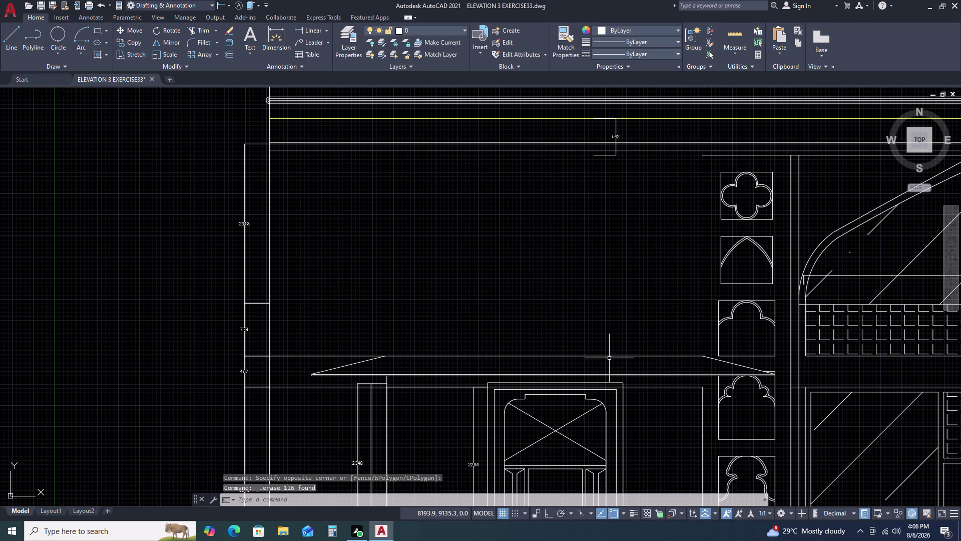
Select the right upper window bay together with its side panel.
scroll(down, 3)
middle_drag(662, 334, 592, 337)
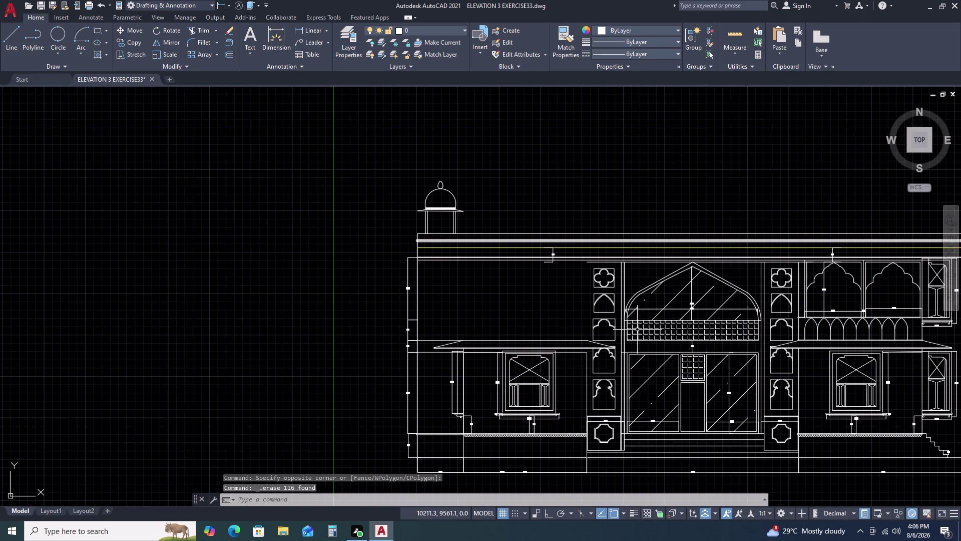
middle_drag(694, 352, 595, 341)
middle_click(593, 340)
scroll(up, 3)
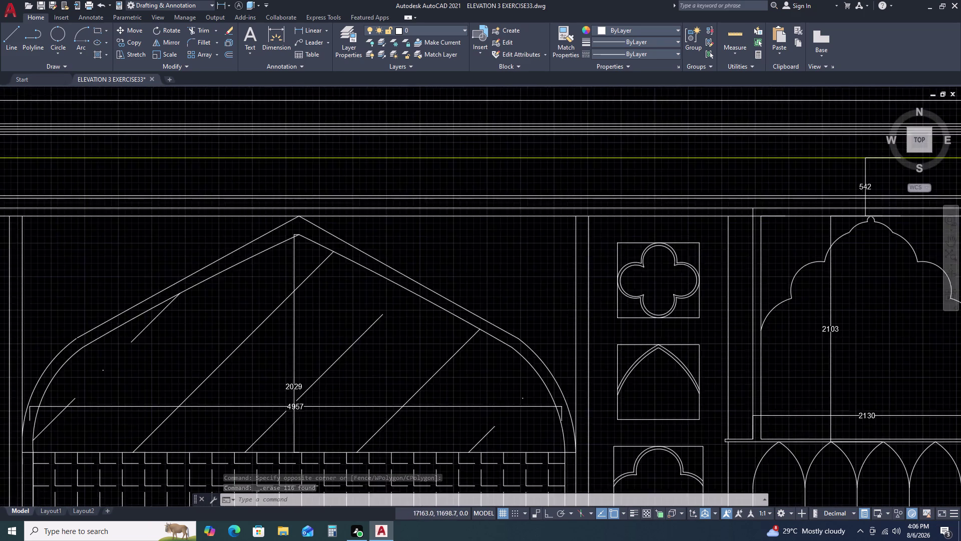
click(727, 141)
scroll(down, 3)
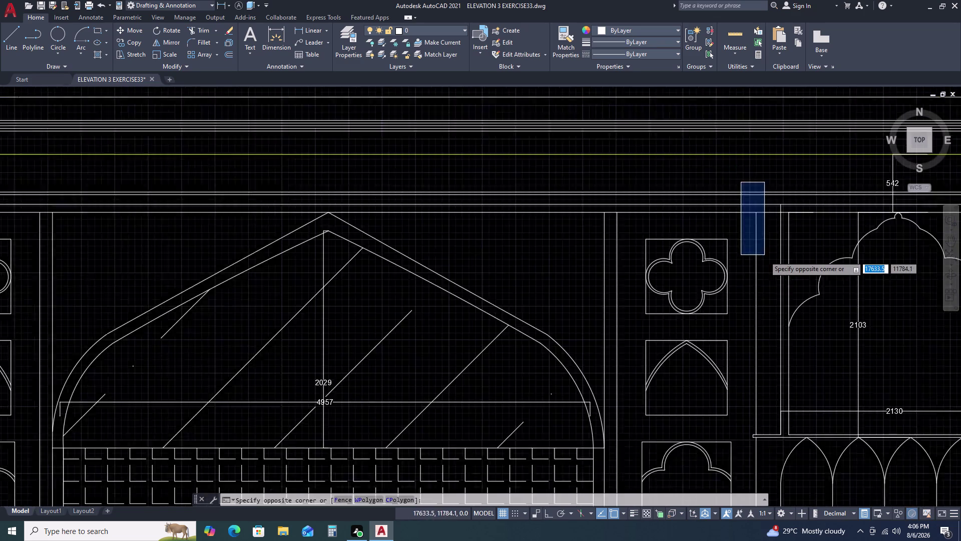
scroll(down, 3)
scroll(up, 3)
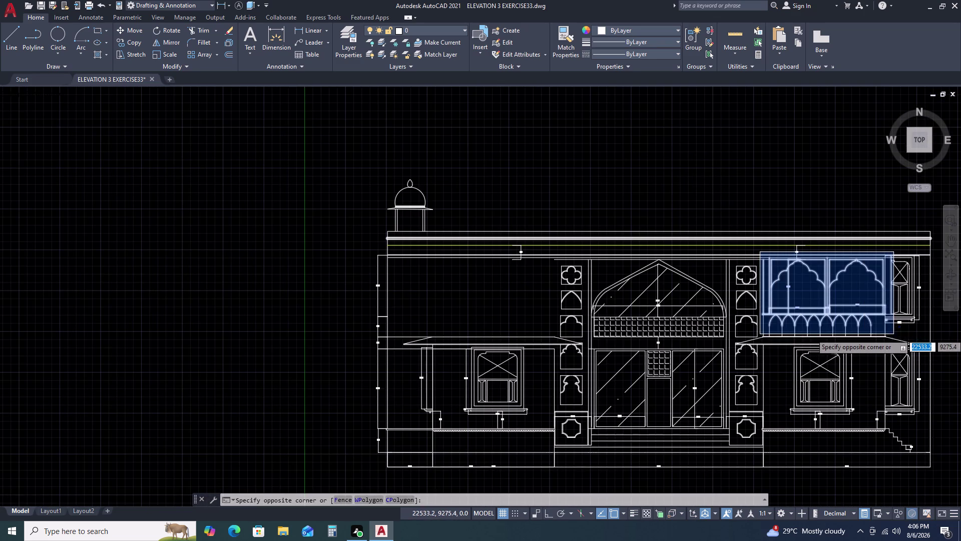
middle_drag(901, 333, 684, 346)
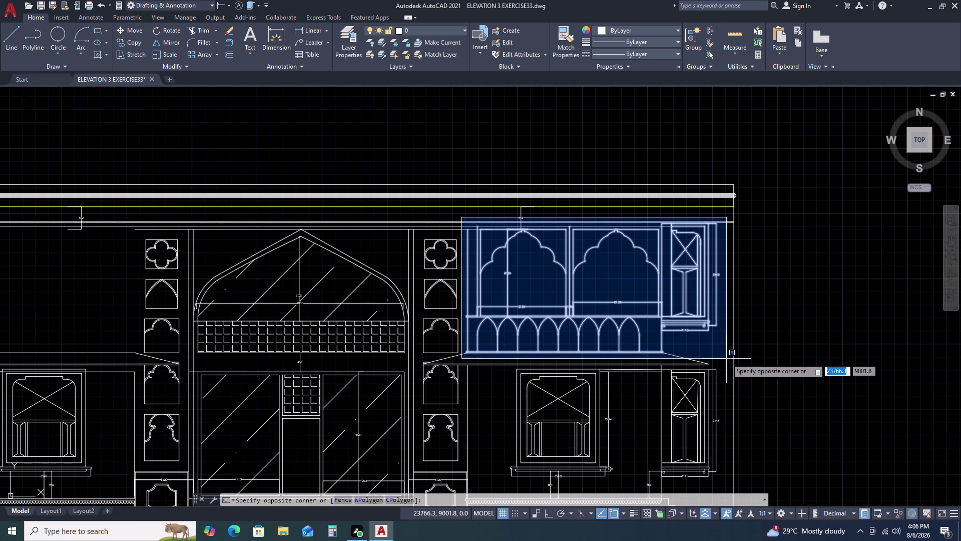
click(726, 356)
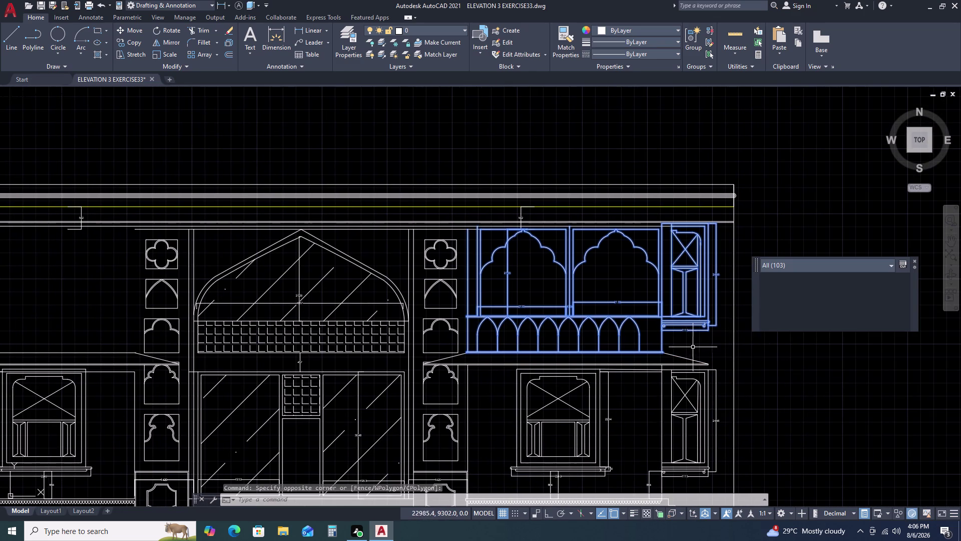
Launch MIRROR on the selected bay and zoom out to show the whole elevation.
text(MI)
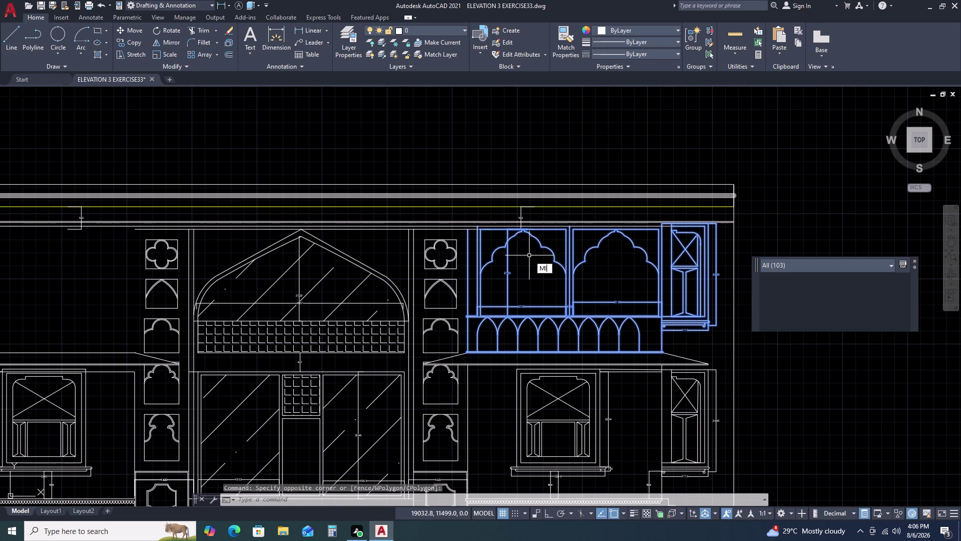
key(space)
middle_drag(281, 267, 687, 337)
middle_click(688, 337)
middle_click(688, 337)
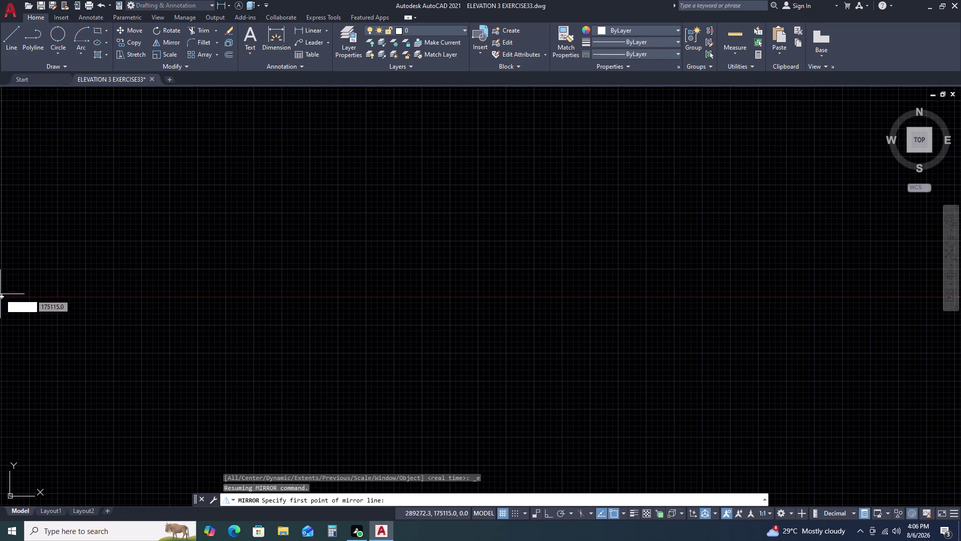
middle_click(0, 294)
middle_click(0, 294)
middle_drag(10, 293, 153, 279)
middle_drag(166, 279, 178, 278)
middle_click(179, 279)
scroll(up, 3)
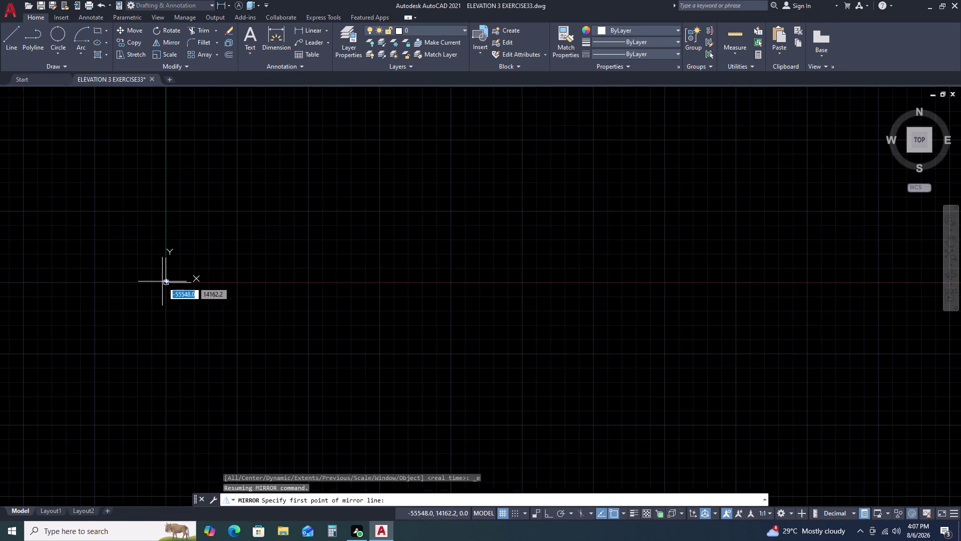
scroll(up, 3)
scroll(up, 3)
scroll(up, 3)
scroll(up, 3)
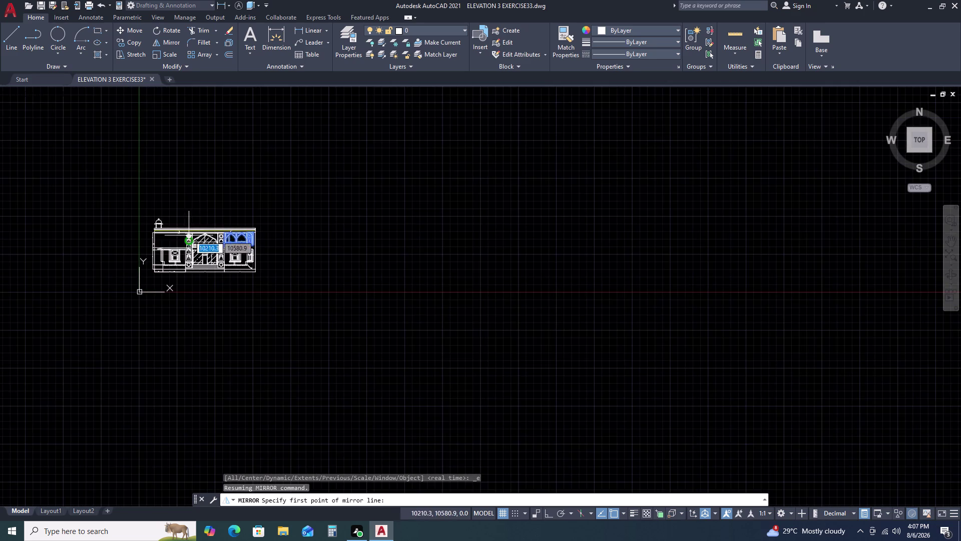
scroll(up, 3)
scroll(up, 3)
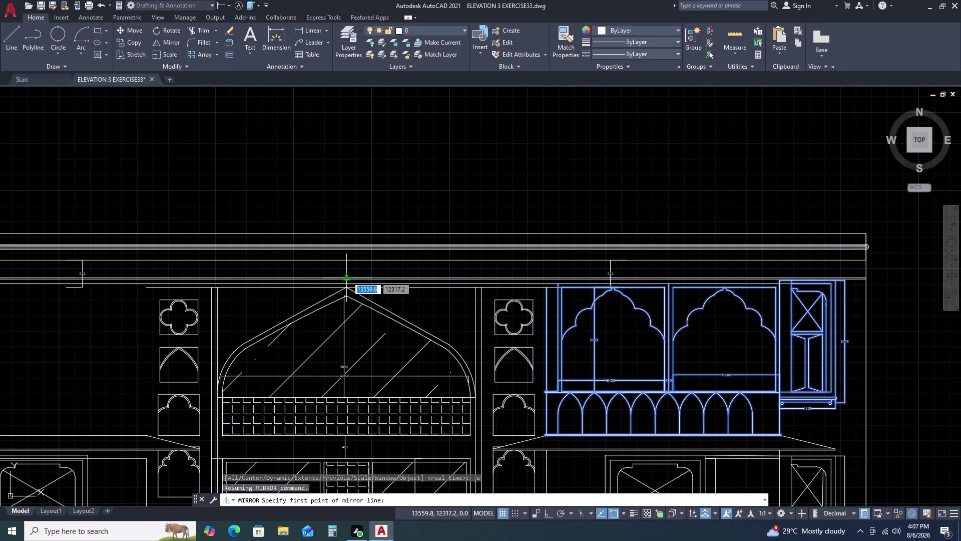
Mirror the bay about a vertical line through the central arch apex, keeping the original.
click(347, 277)
key(F8)
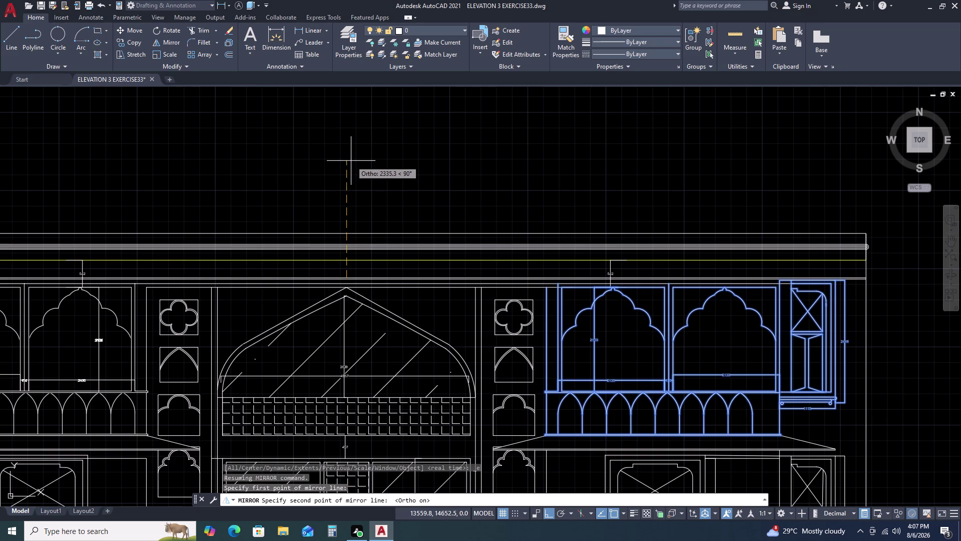
double_click(351, 161)
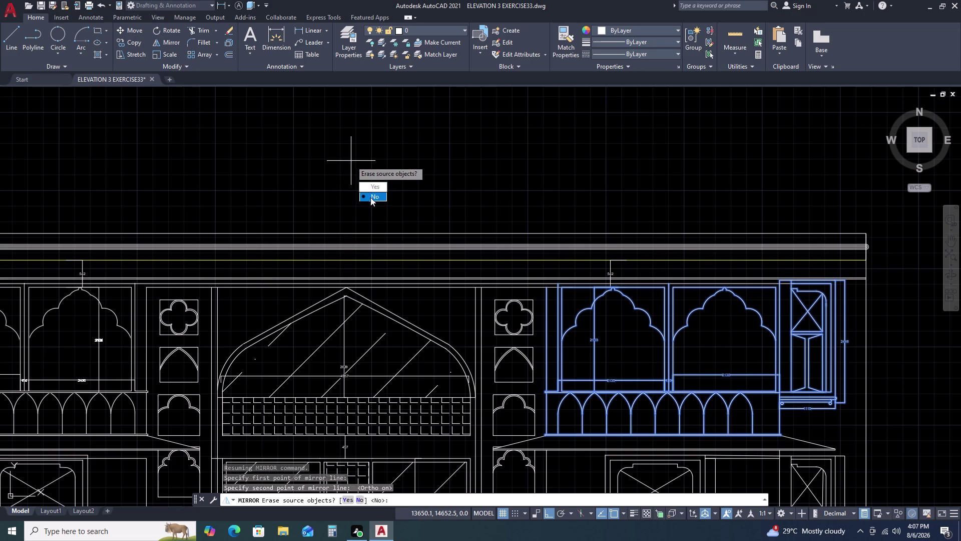
drag(370, 198, 351, 161)
click(351, 161)
scroll(down, 3)
key(Escape)
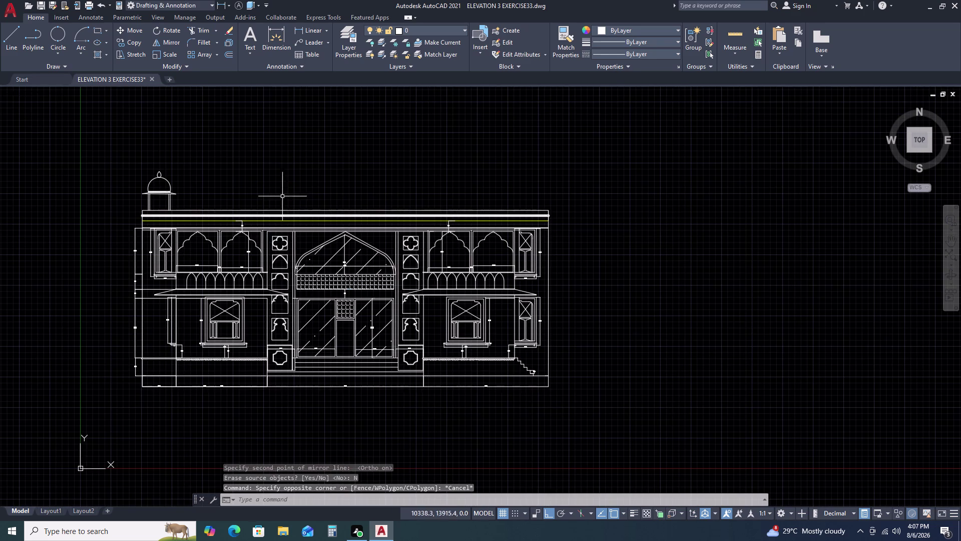
Zoom in on the left domed pavilion's column bay and start a polyline with PL.
scroll(up, 3)
scroll(down, 3)
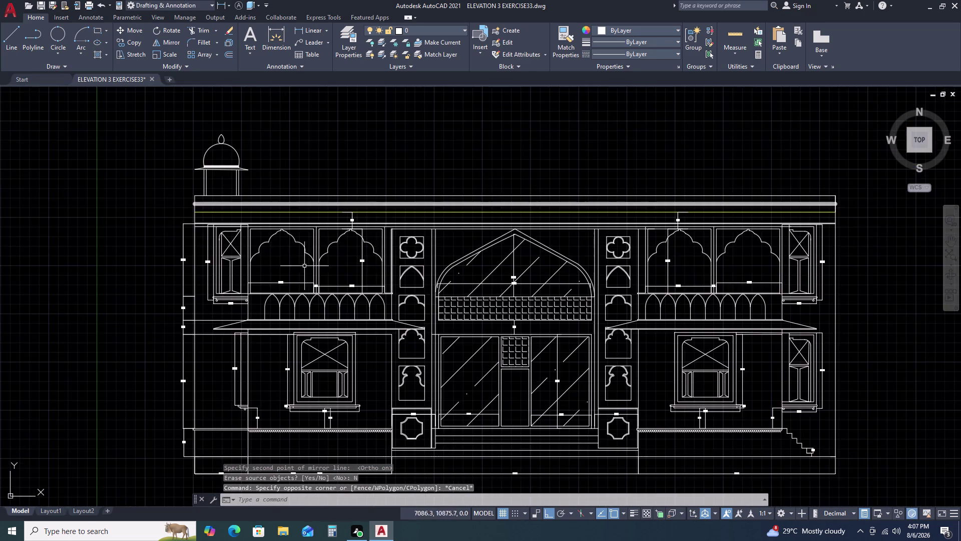
scroll(up, 3)
scroll(down, 3)
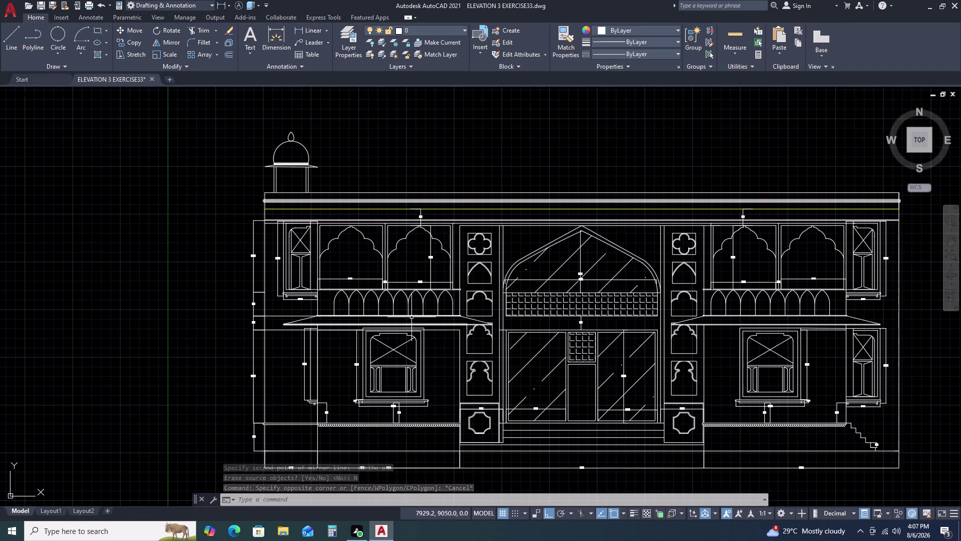
scroll(up, 3)
scroll(down, 3)
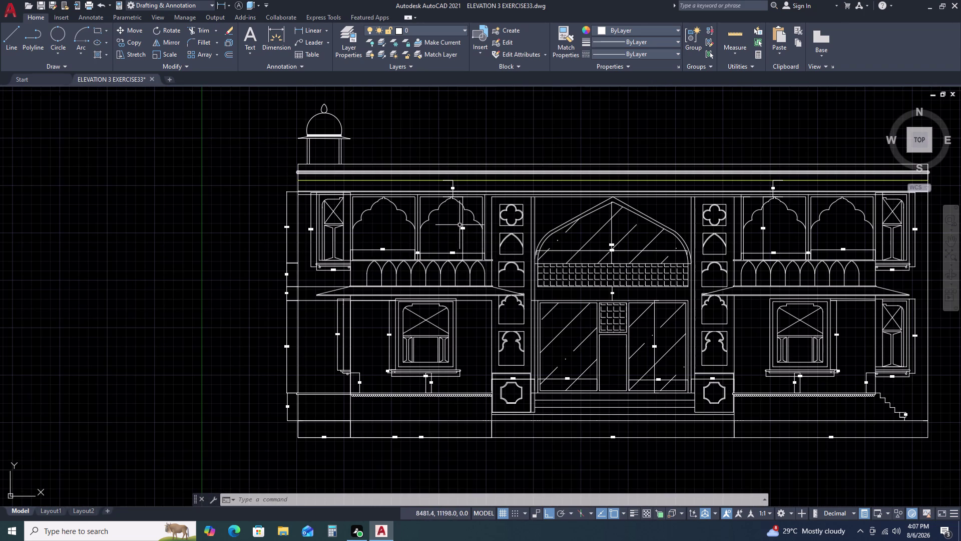
scroll(up, 3)
scroll(up, 3)
middle_drag(407, 152, 470, 187)
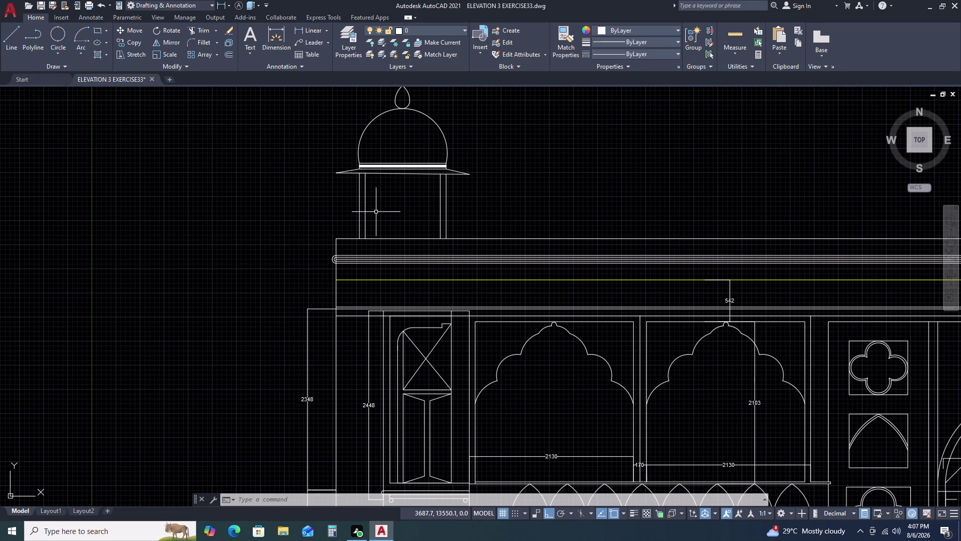
text(PL)
key(space)
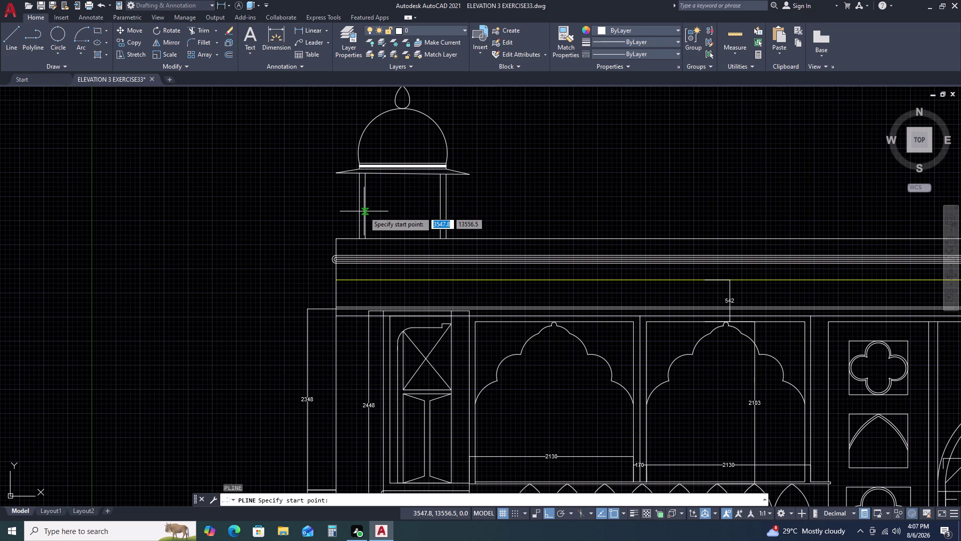
Draw a first polyline arc from the pavilion's left column with Ortho turned off.
click(364, 211)
scroll(up, 3)
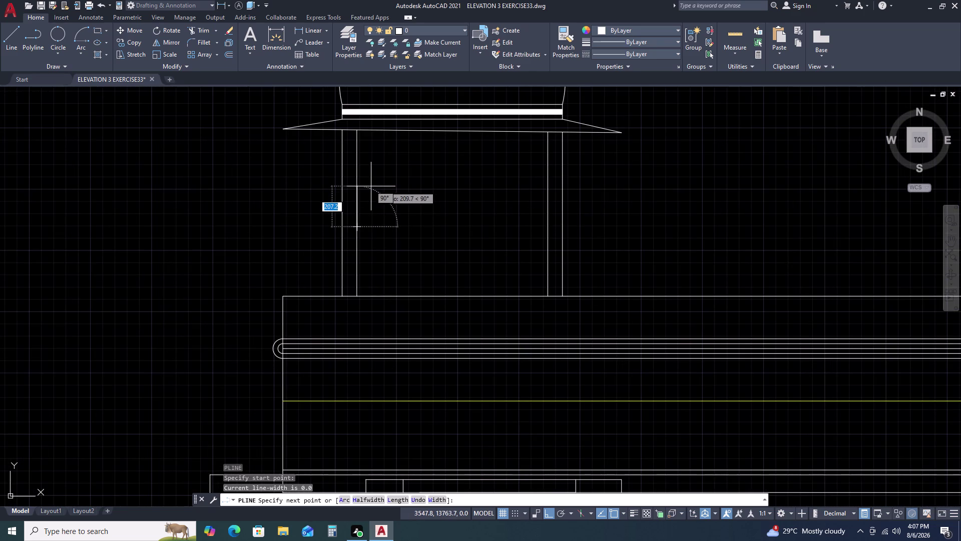
text(A)
key(space)
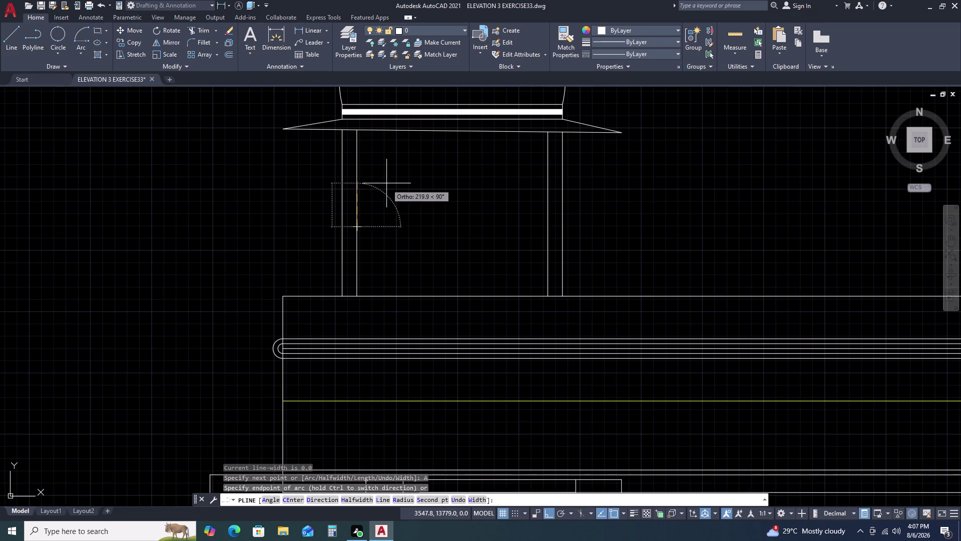
key(F8)
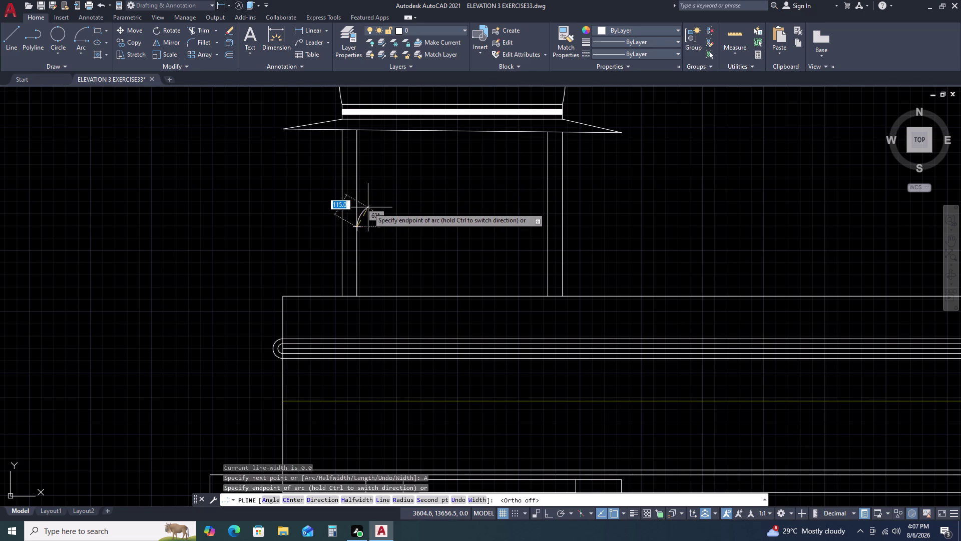
scroll(up, 3)
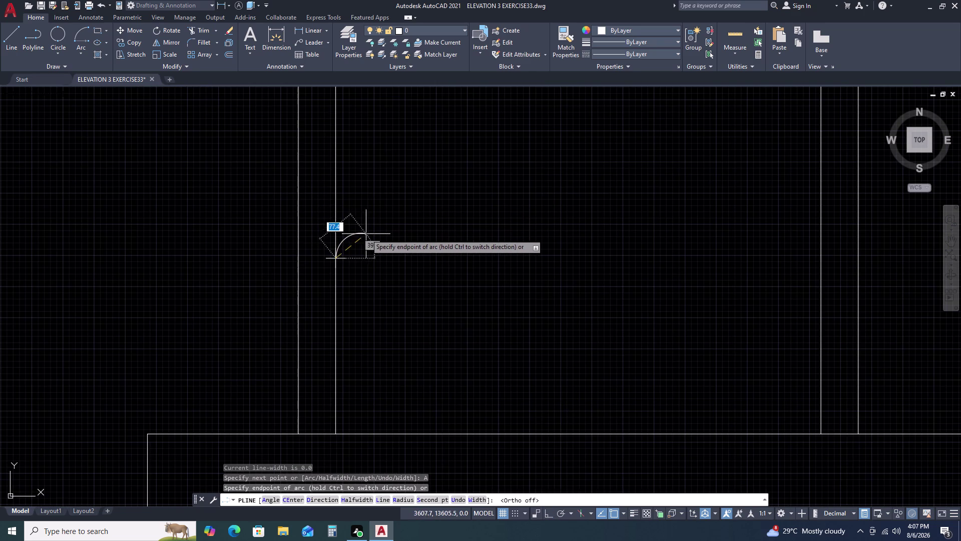
scroll(up, 3)
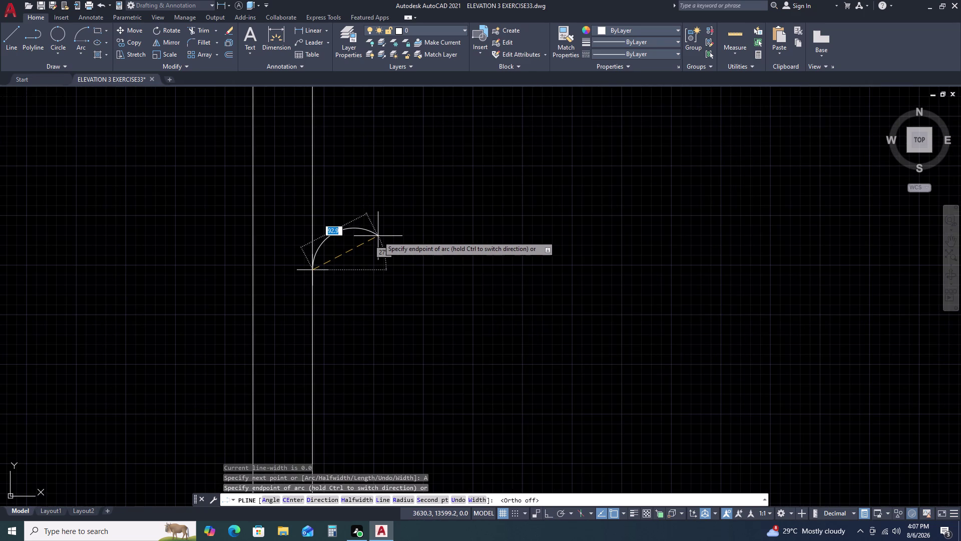
click(378, 235)
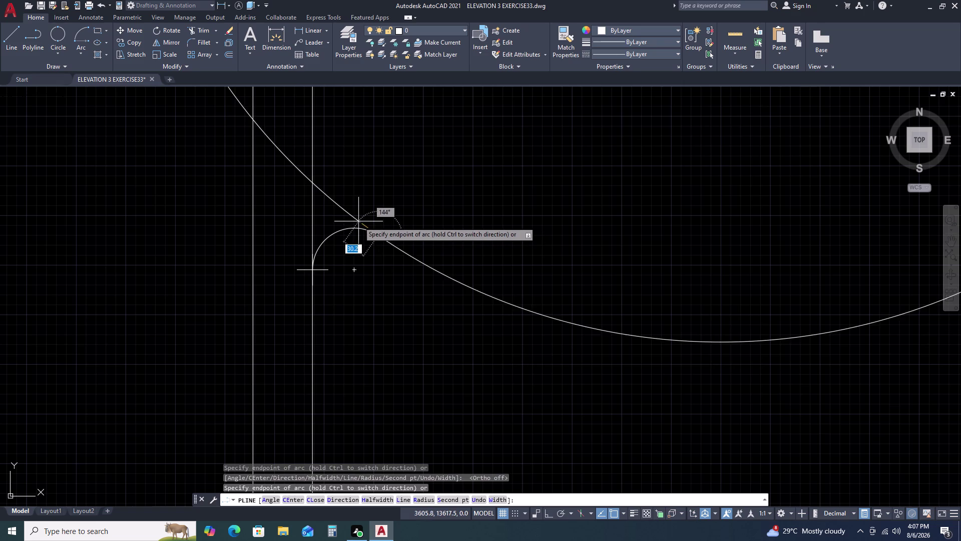
key(Escape)
Select the new arc and try reshaping its end with grips, then cancel and deselect.
click(352, 226)
click(344, 239)
click(336, 232)
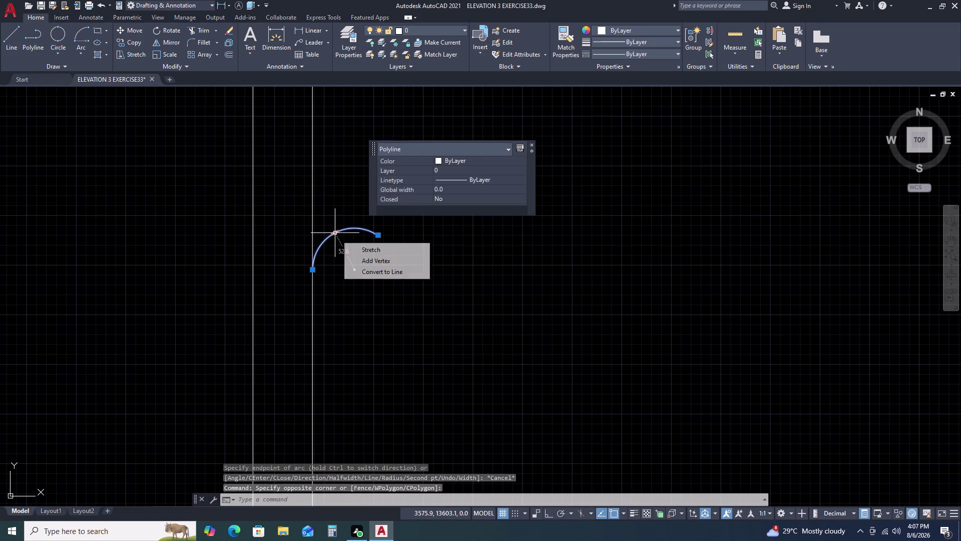
click(363, 254)
key(Escape)
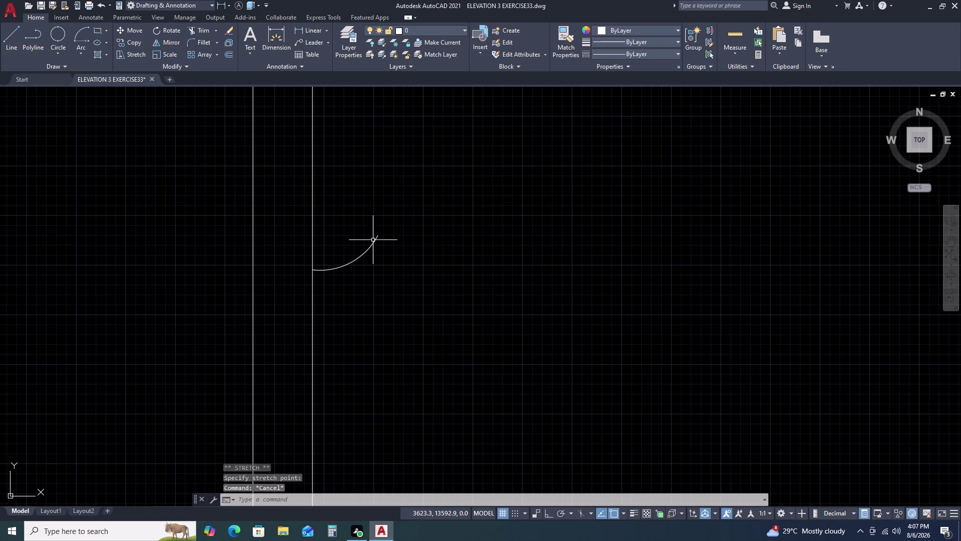
click(376, 238)
click(377, 236)
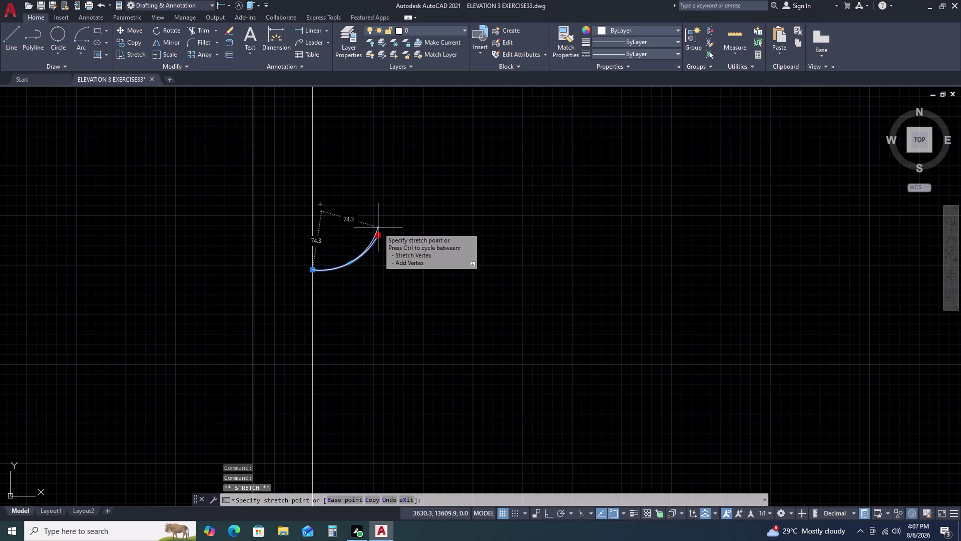
key(Escape)
click(378, 228)
key(Escape)
scroll(down, 3)
scroll(down, 3)
key(Escape)
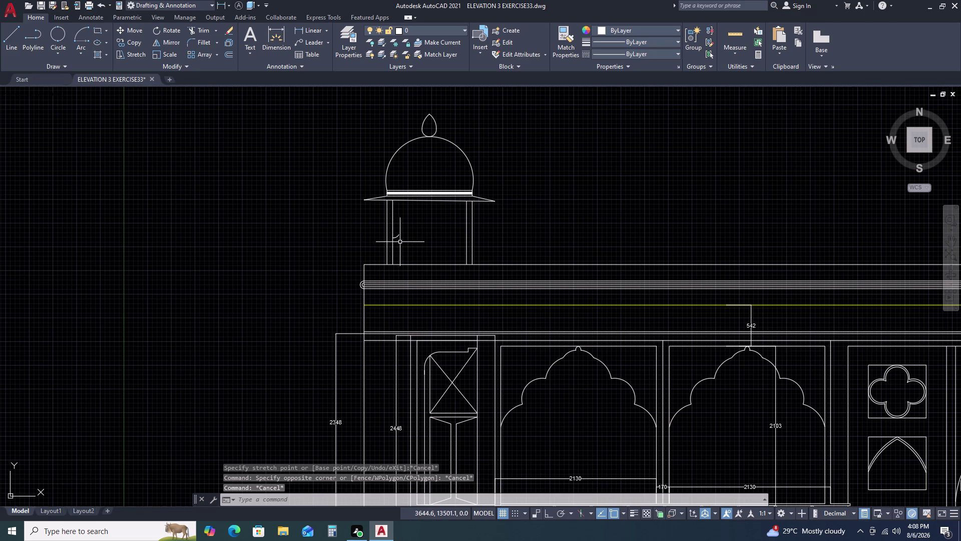
Draw the second three-point scallop arc starting at the previous arc's end.
key(a)
key(space)
scroll(up, 3)
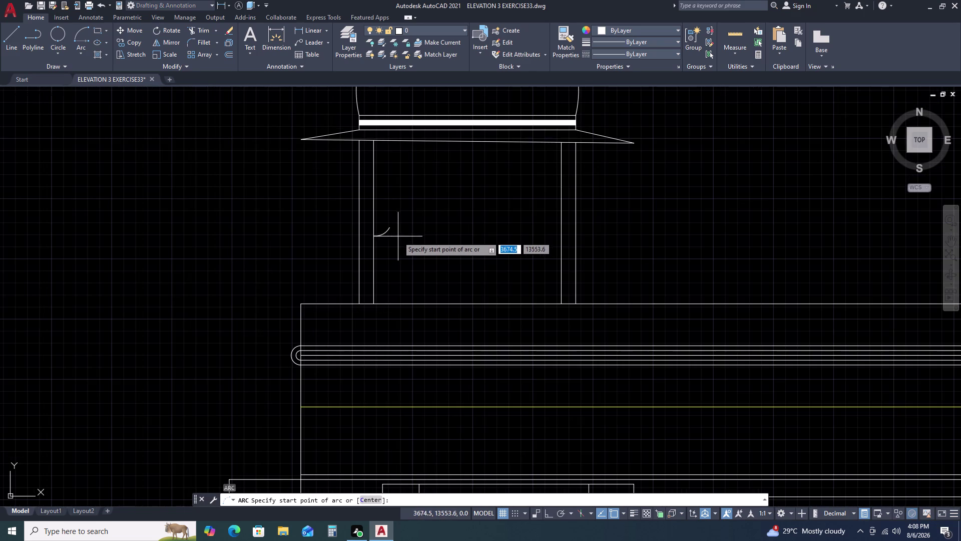
click(390, 227)
click(389, 211)
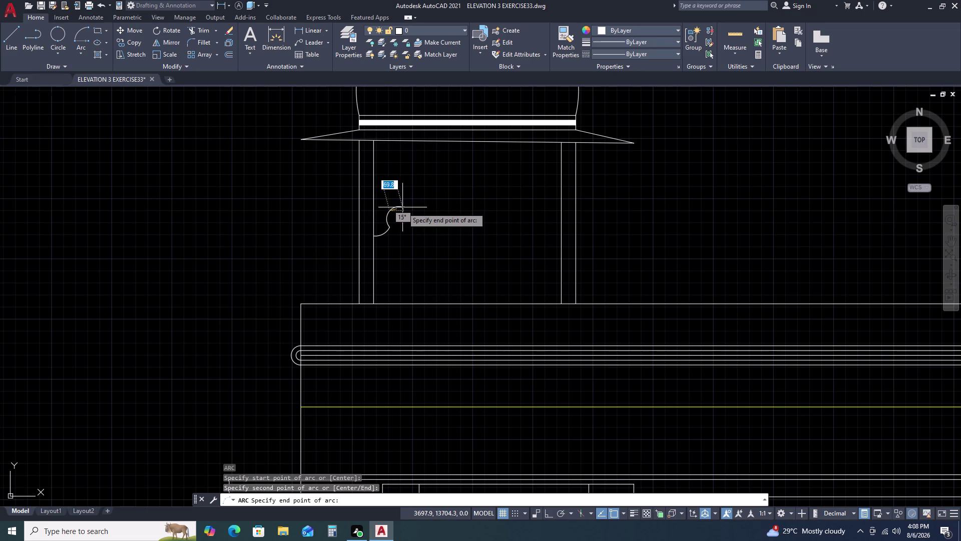
click(402, 207)
key(space)
click(402, 207)
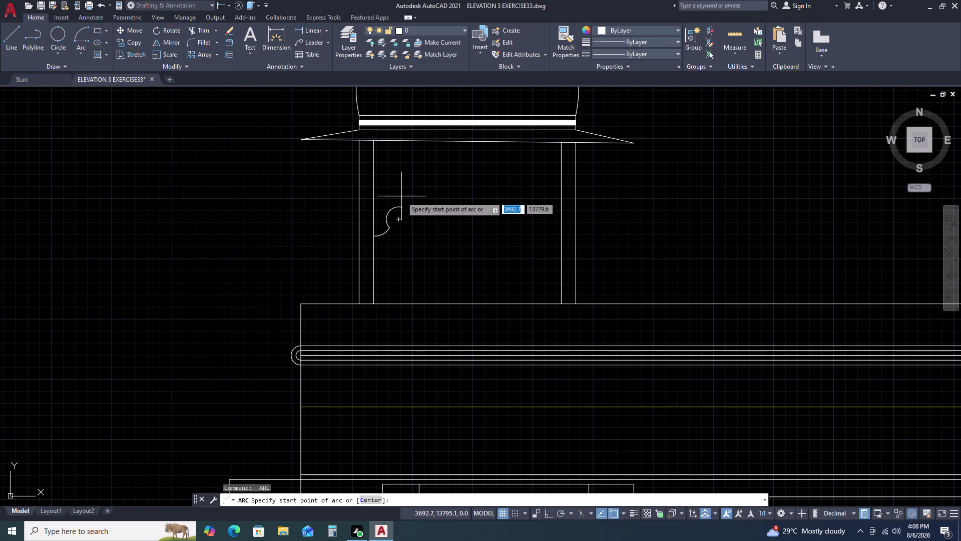
Add the next two scallop arcs, including a small one, continuing up the column.
click(401, 207)
scroll(up, 3)
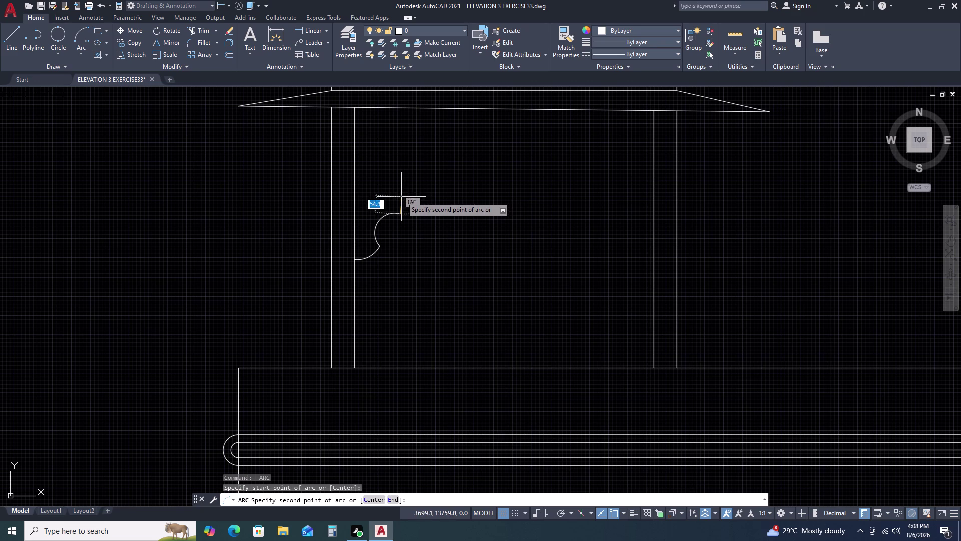
click(402, 196)
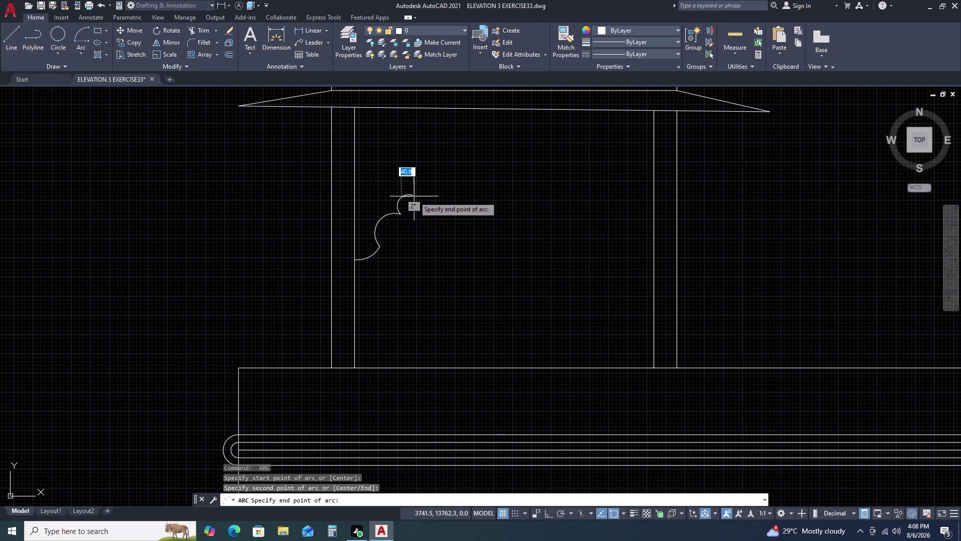
click(414, 196)
key(space)
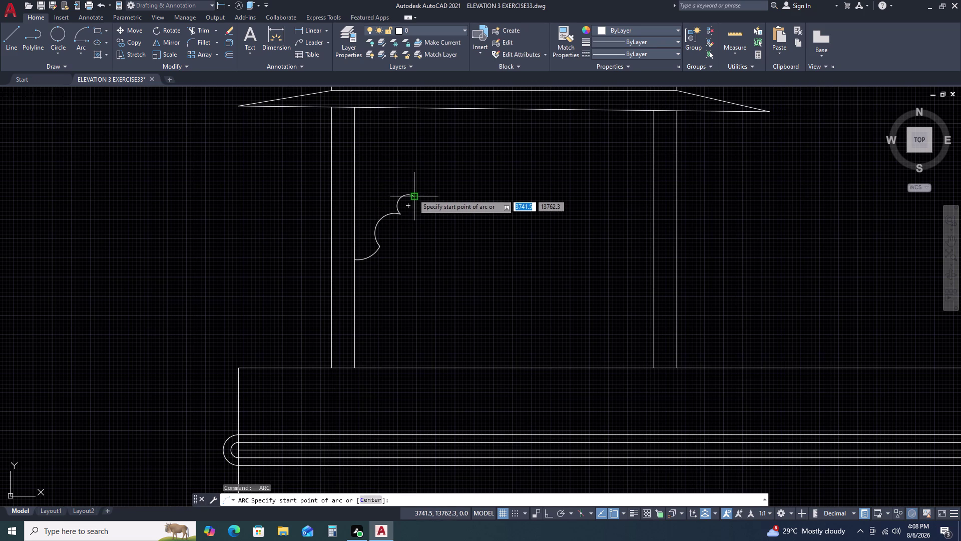
click(413, 196)
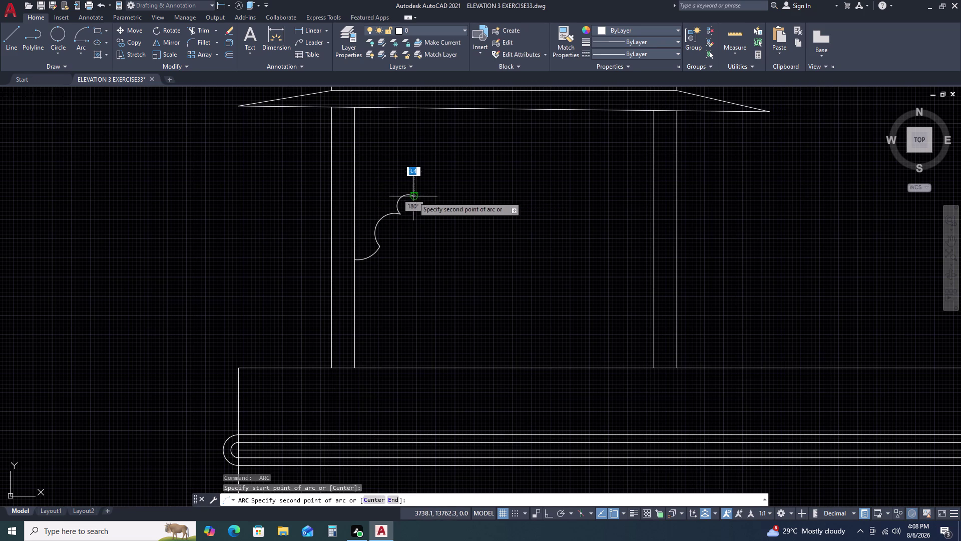
click(414, 182)
click(420, 184)
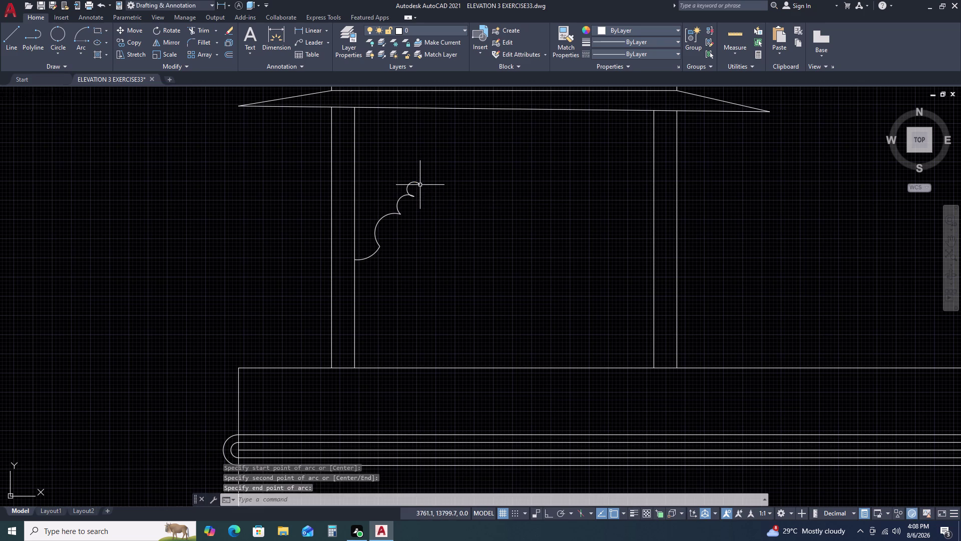
key(space)
click(420, 185)
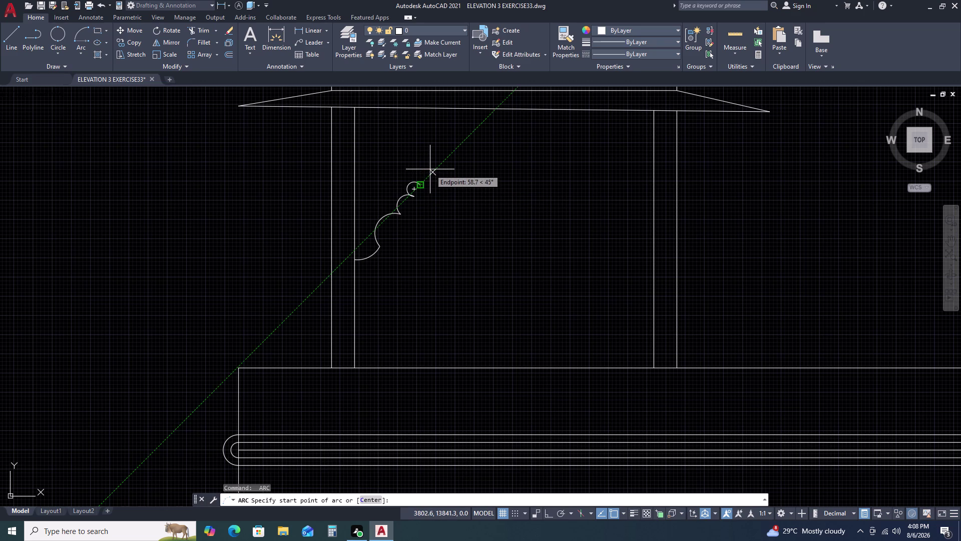
Abandon a misplaced arc and draw a larger scallop arc from the scallop's end.
click(430, 169)
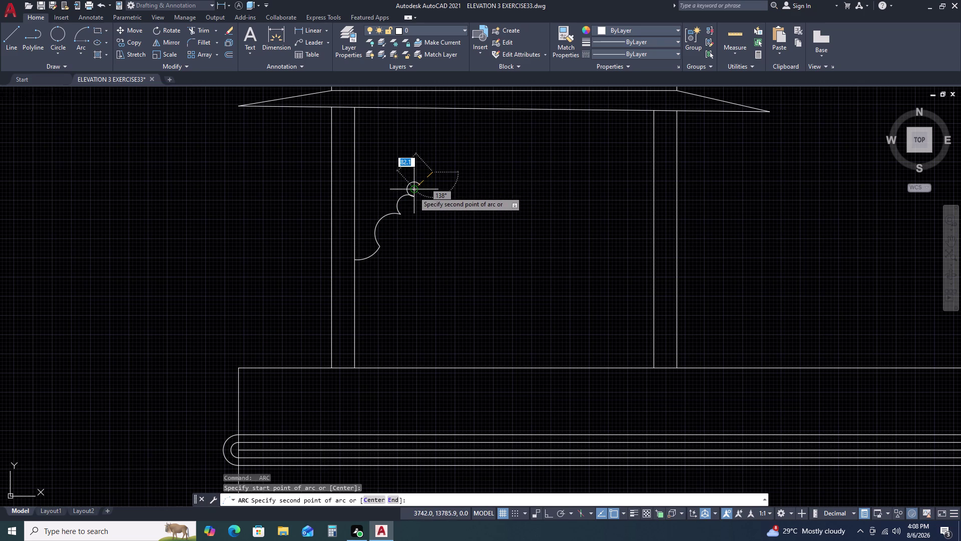
click(420, 185)
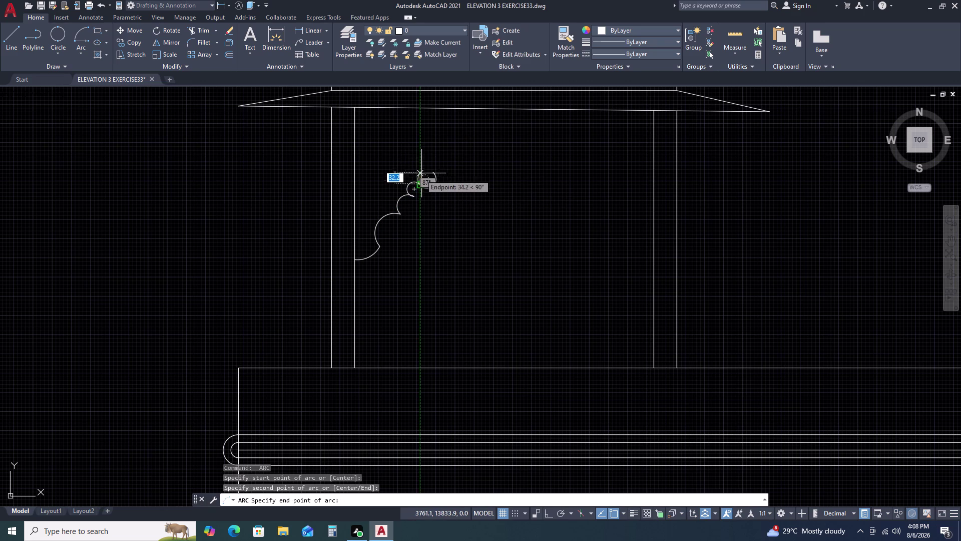
key(Escape)
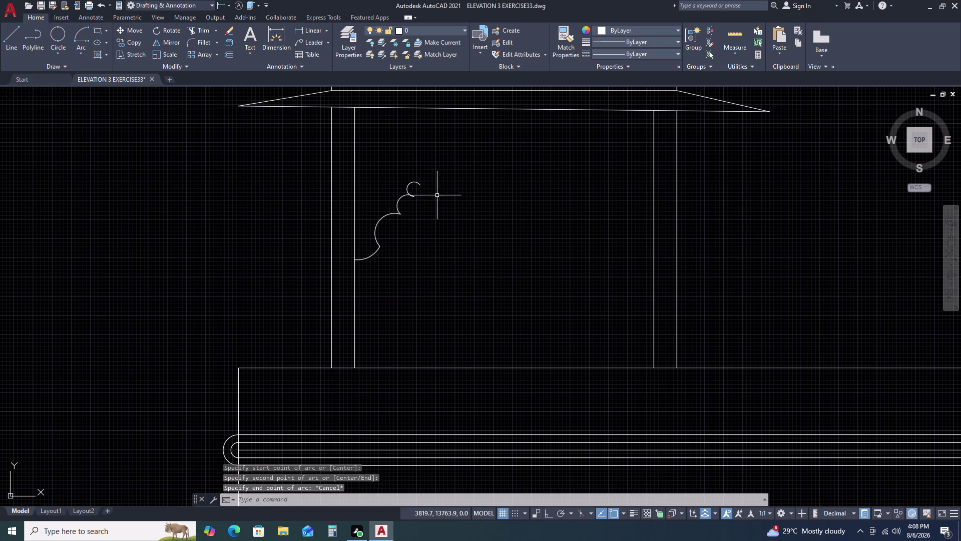
key(space)
click(421, 185)
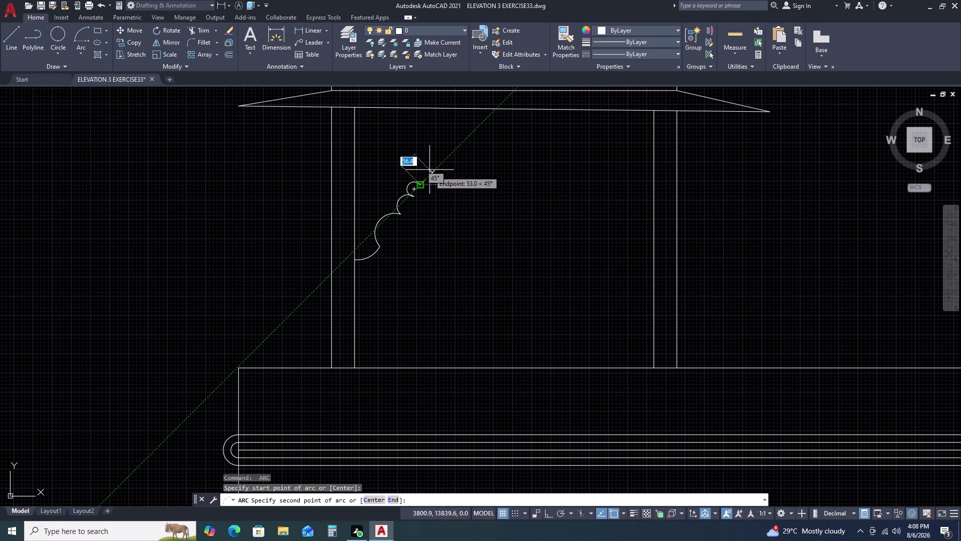
click(438, 166)
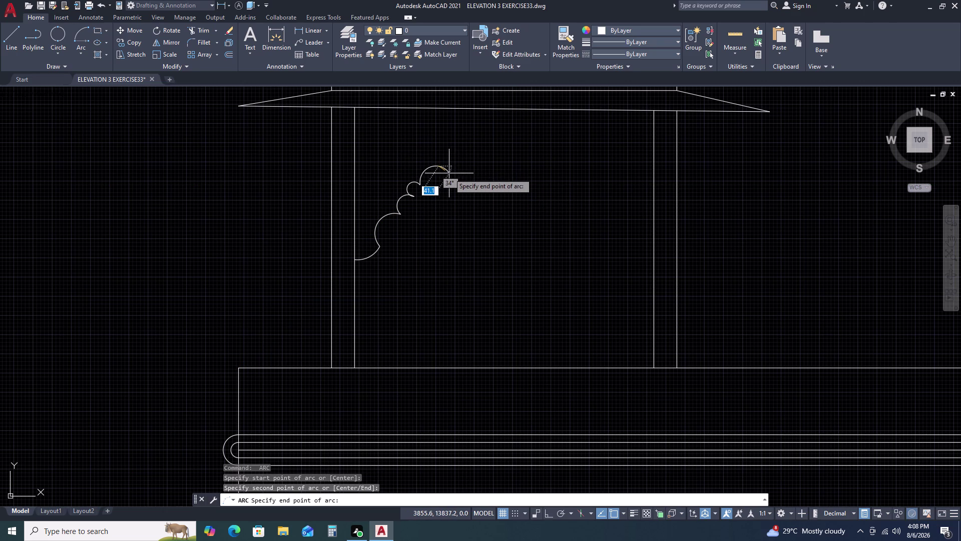
click(449, 173)
key(space)
double_click(450, 171)
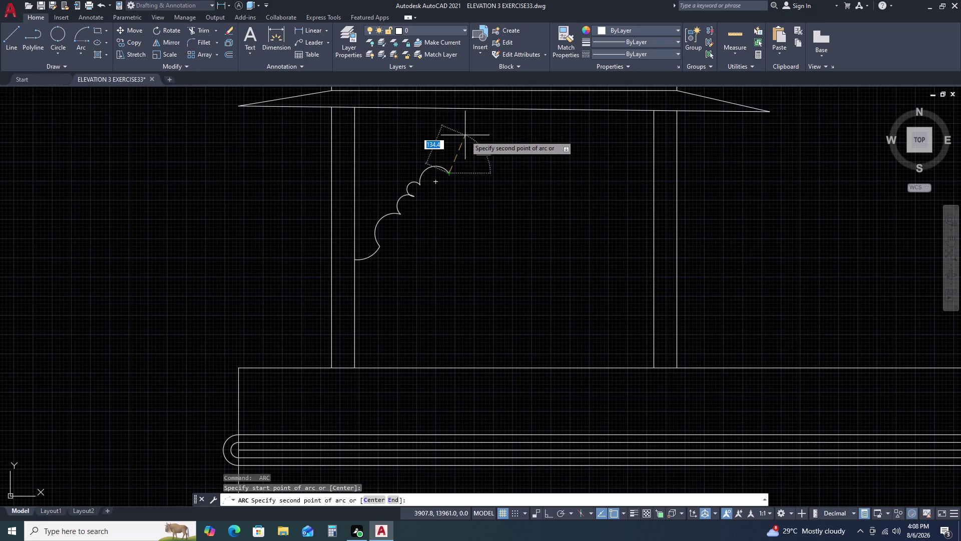
Add a small scallop arc and the large arc reaching up to the cornice.
click(463, 151)
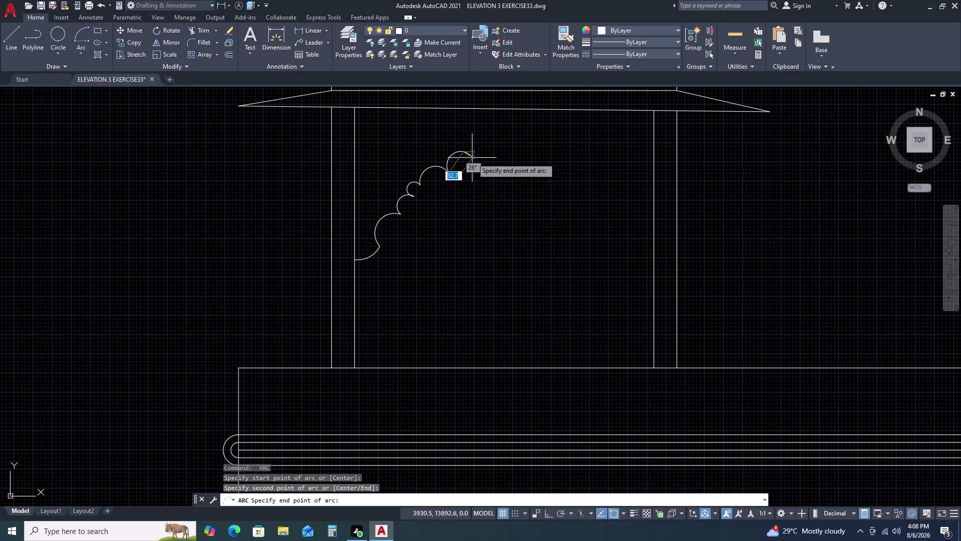
click(473, 160)
key(space)
drag(474, 158, 472, 148)
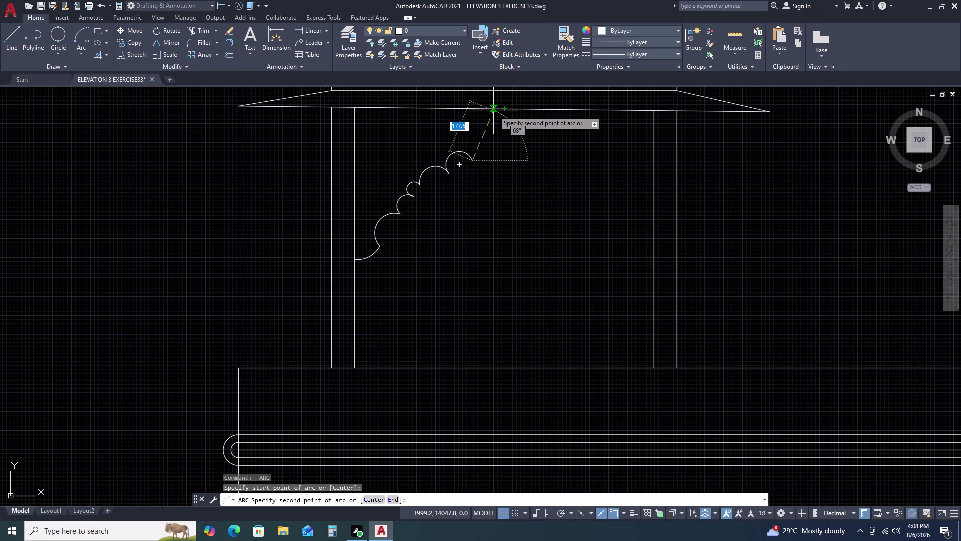
click(493, 111)
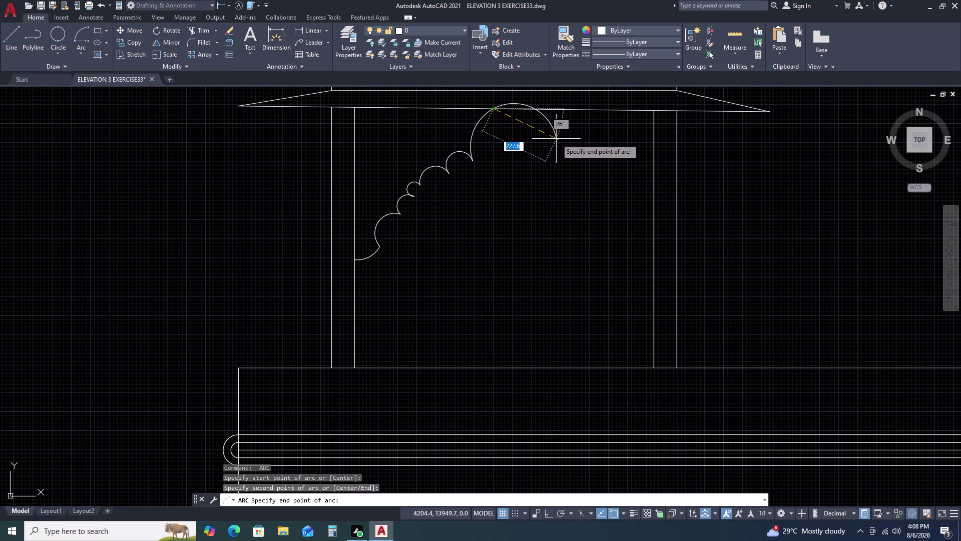
click(560, 143)
text(TR)
key(space)
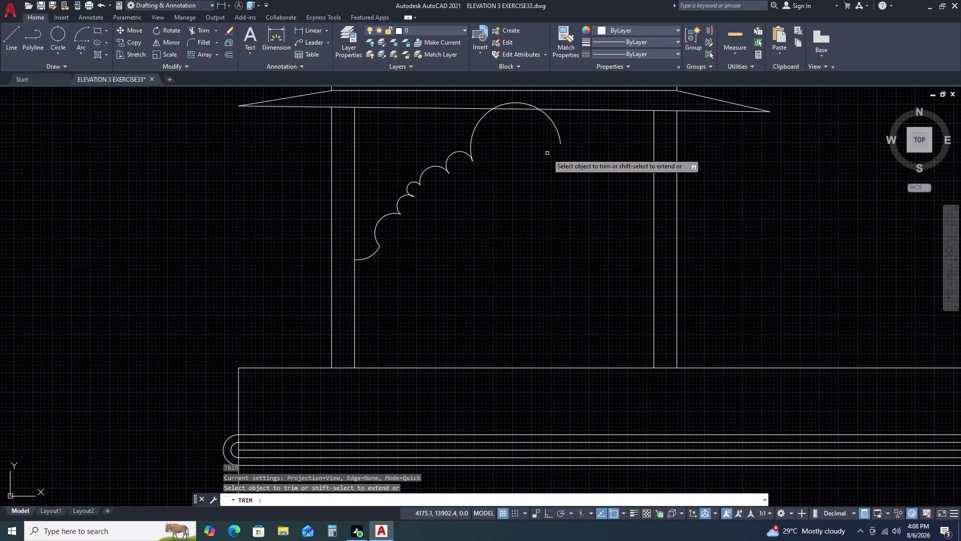
Trim away the excess of the large arc and its overlapping piece.
click(525, 105)
click(523, 102)
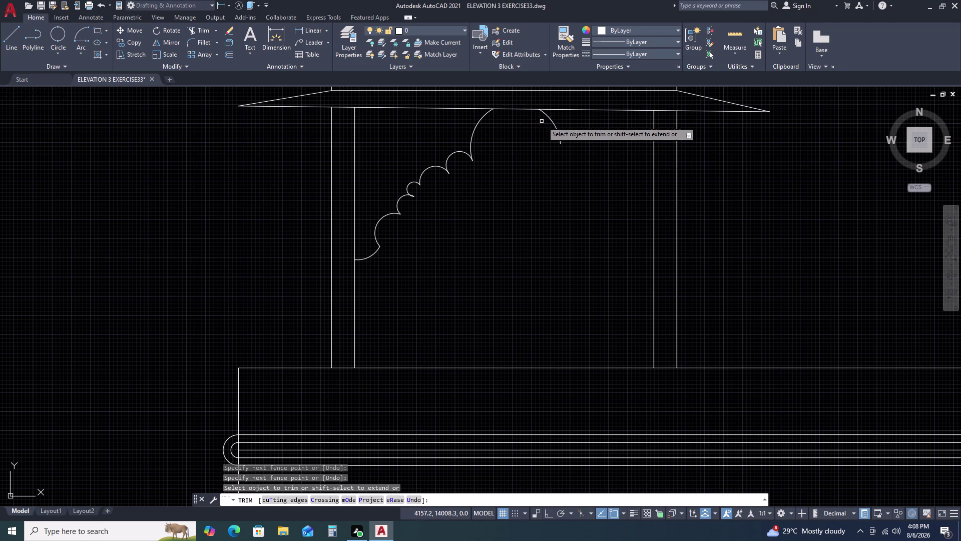
double_click(552, 124)
key(Escape)
Select the small overlapping arcs and try stretching an endpoint, then cancel.
scroll(up, 3)
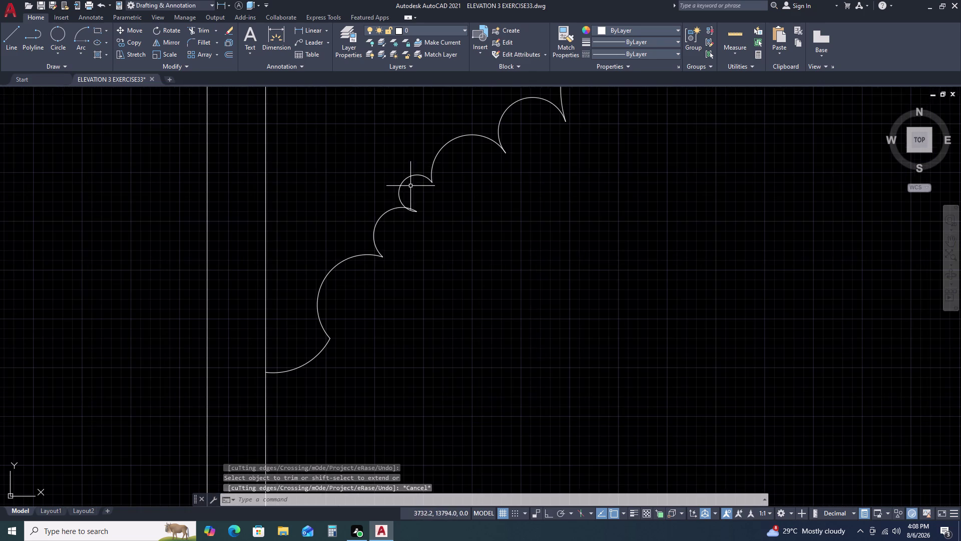
double_click(404, 203)
click(395, 208)
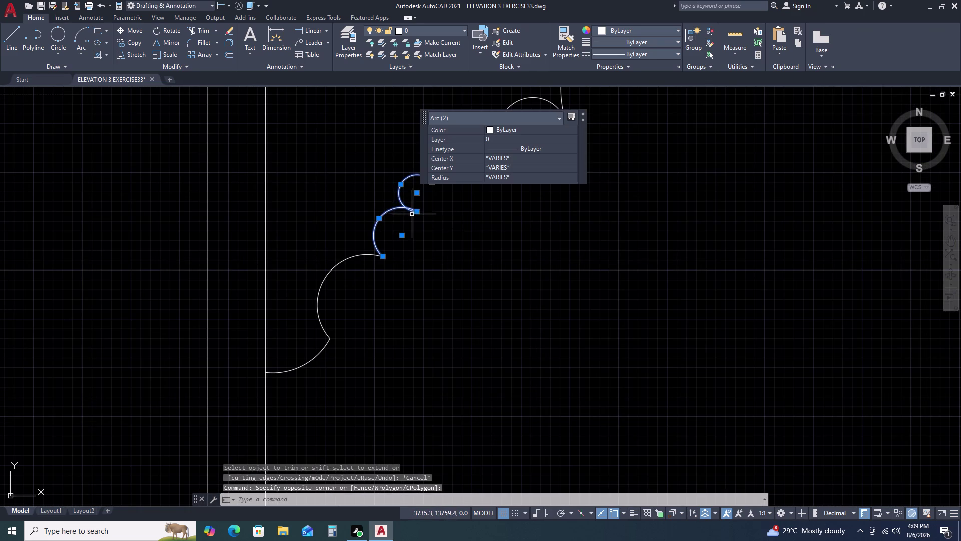
scroll(up, 3)
key(Escape)
click(390, 171)
click(366, 172)
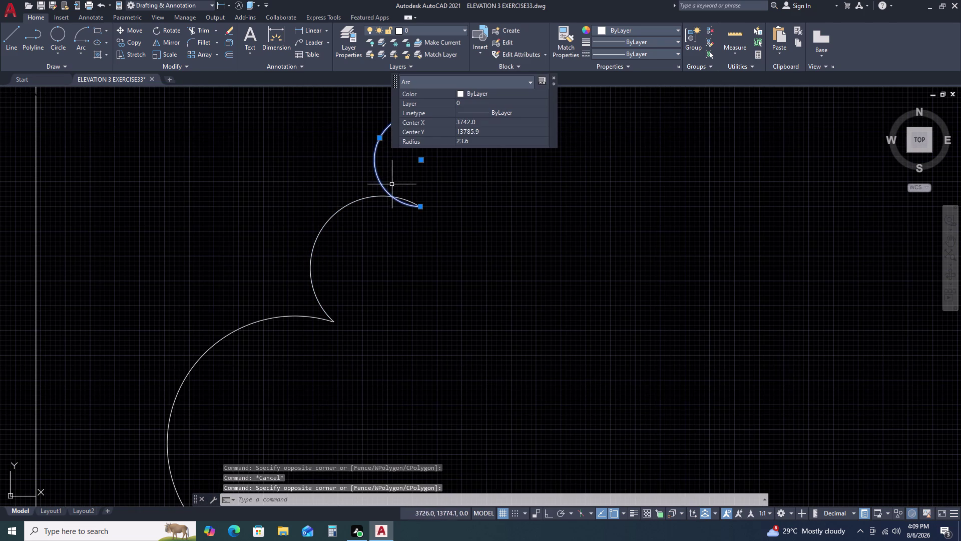
double_click(420, 206)
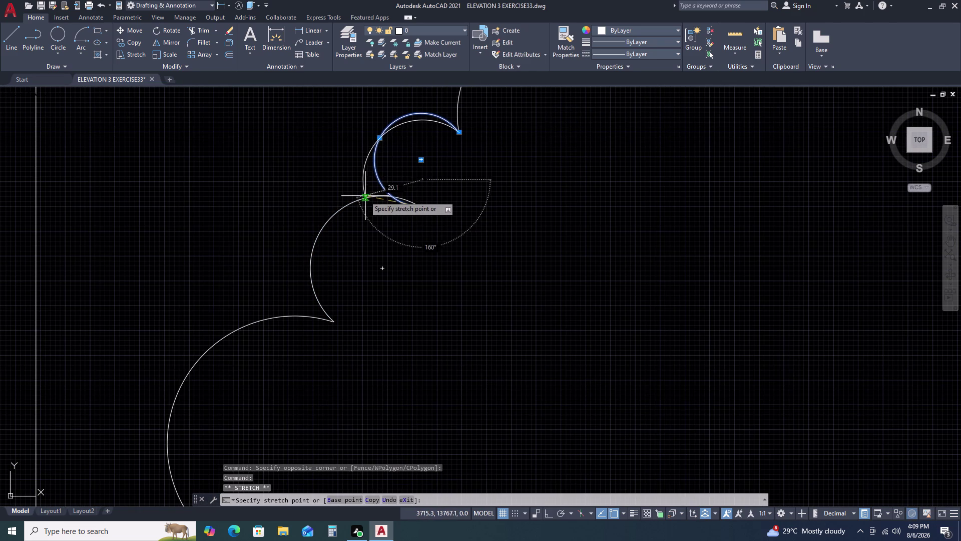
click(361, 196)
key(Escape)
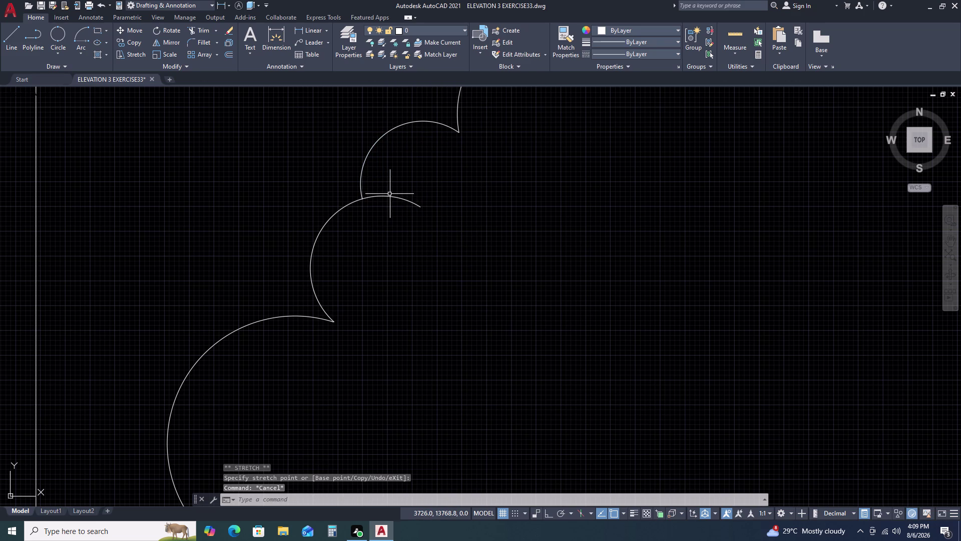
Trim the overlapping small arc ends with a fence and a pick, then zoom out.
text(TR)
key(space)
drag(396, 194, 395, 201)
click(386, 223)
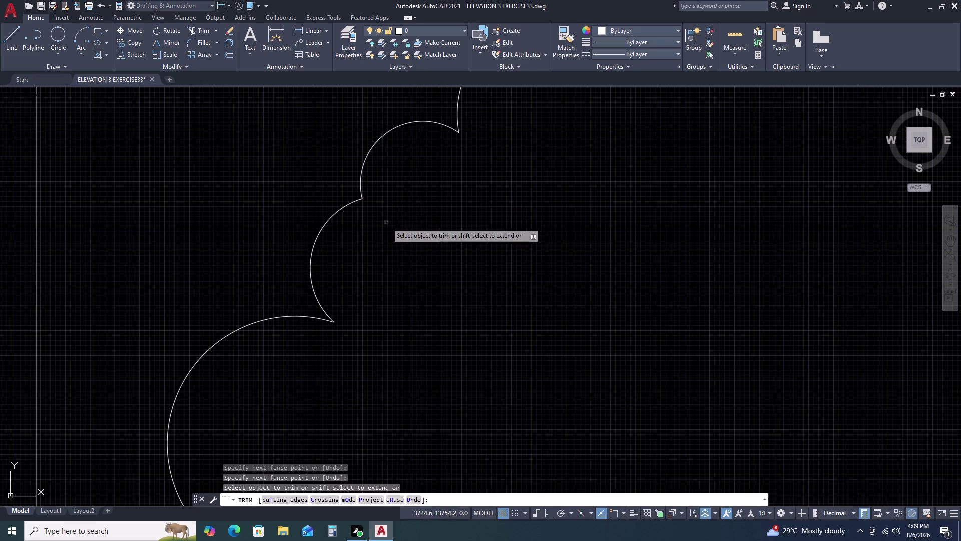
scroll(down, 3)
scroll(down, 3)
key(Escape)
scroll(down, 3)
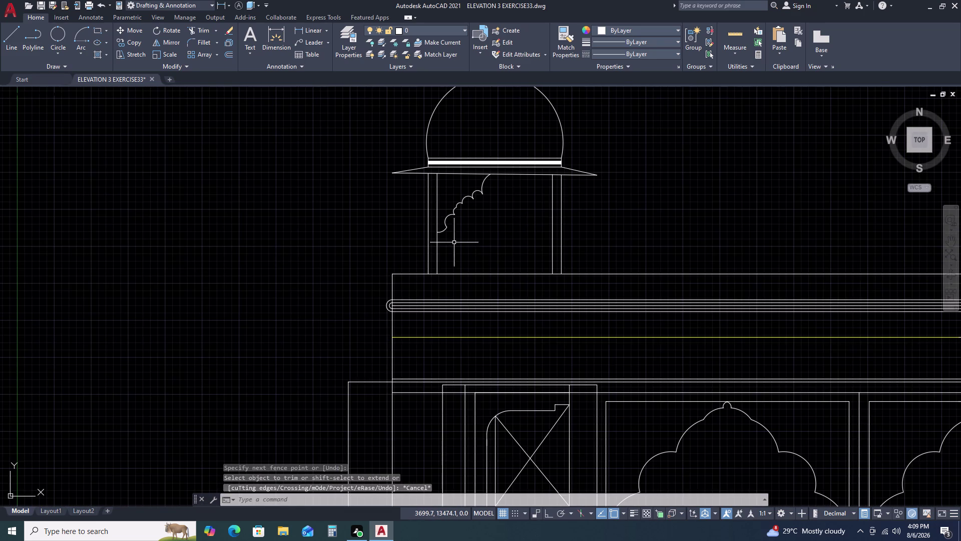
drag(415, 162, 428, 176)
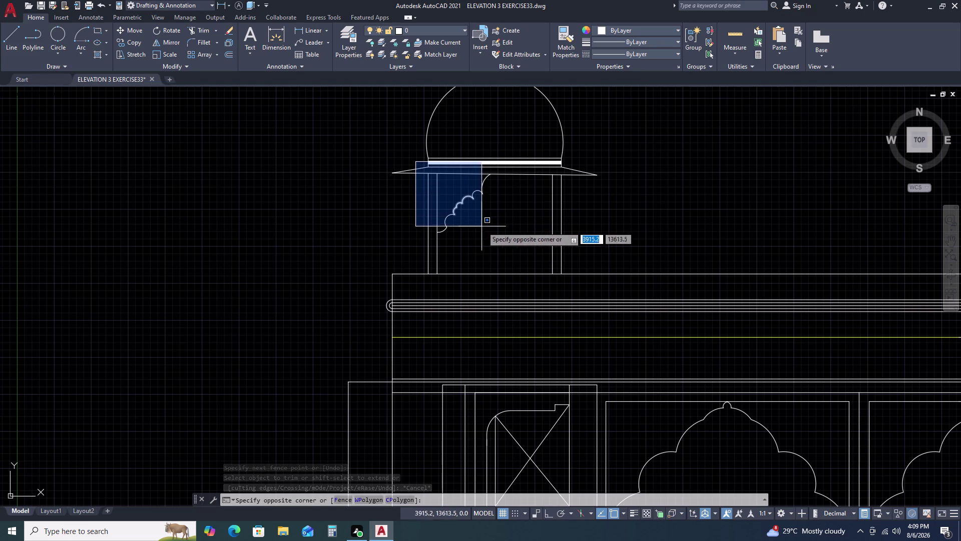
Mirror the scalloped half-arch about a vertical line through its top, keeping the original.
click(501, 252)
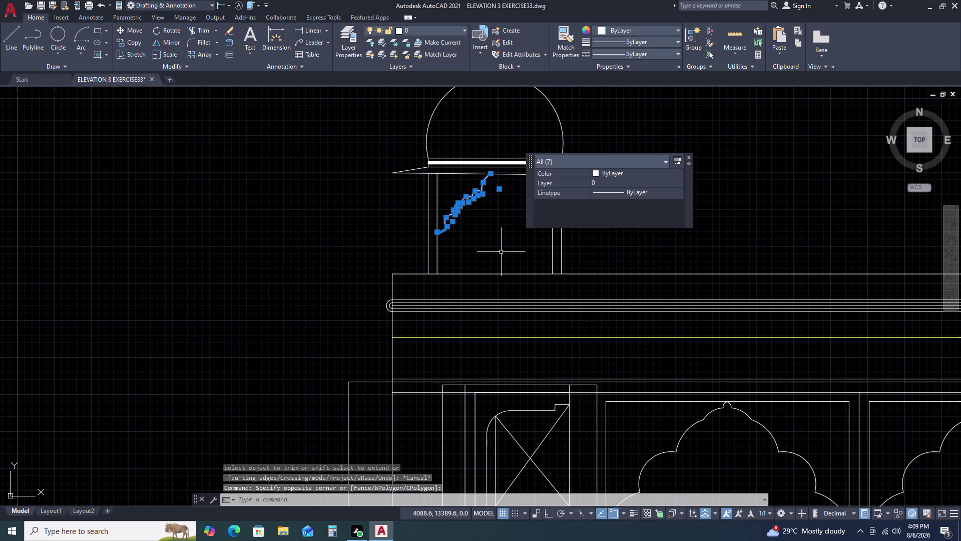
text(MI)
key(space)
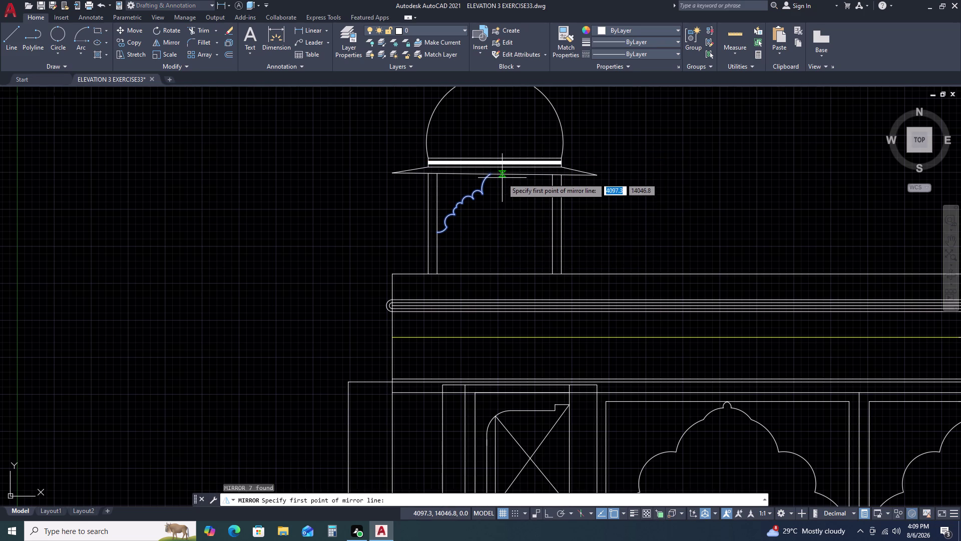
click(496, 174)
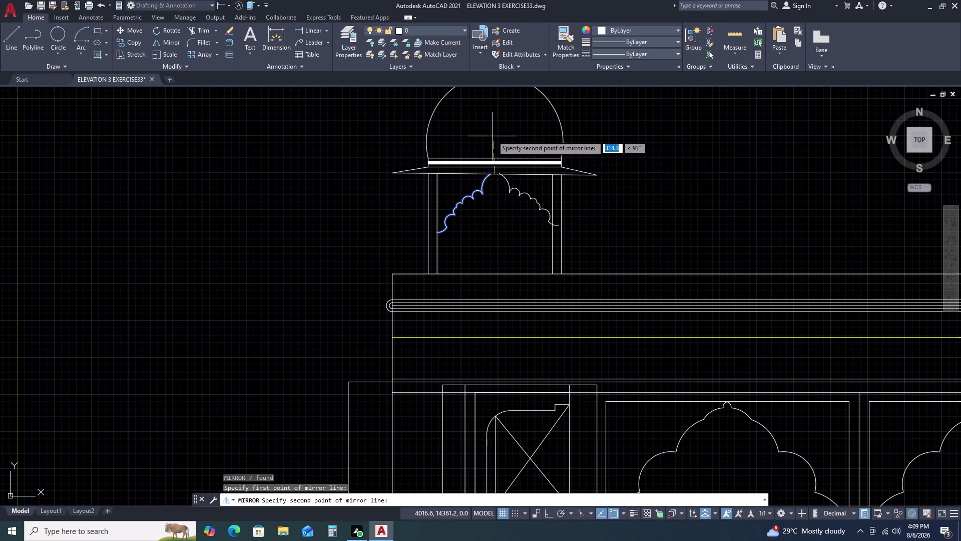
key(F8)
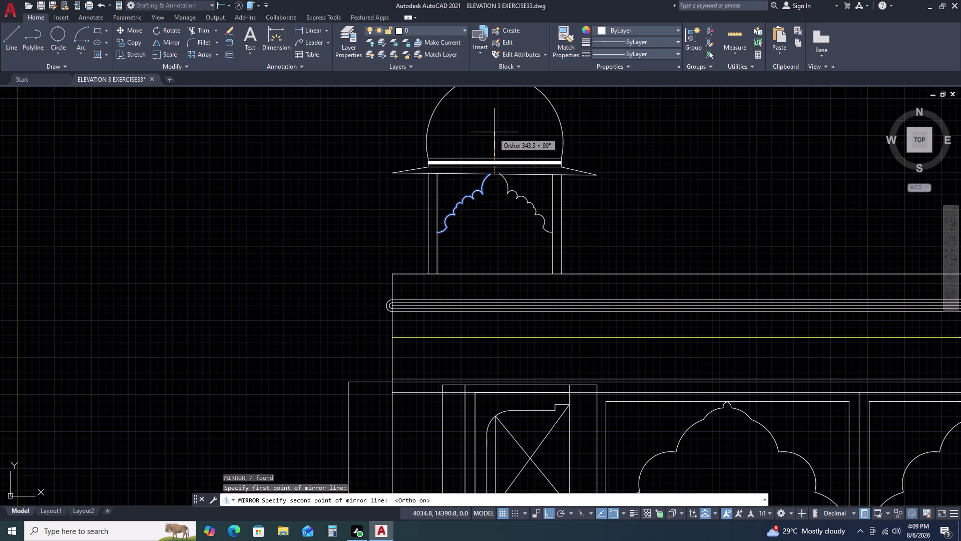
click(495, 132)
drag(516, 170, 495, 132)
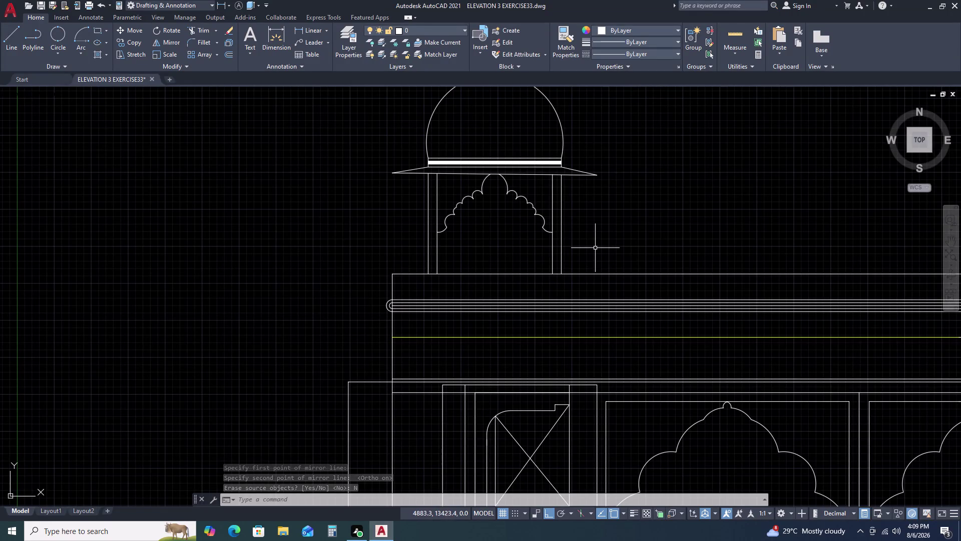
scroll(down, 3)
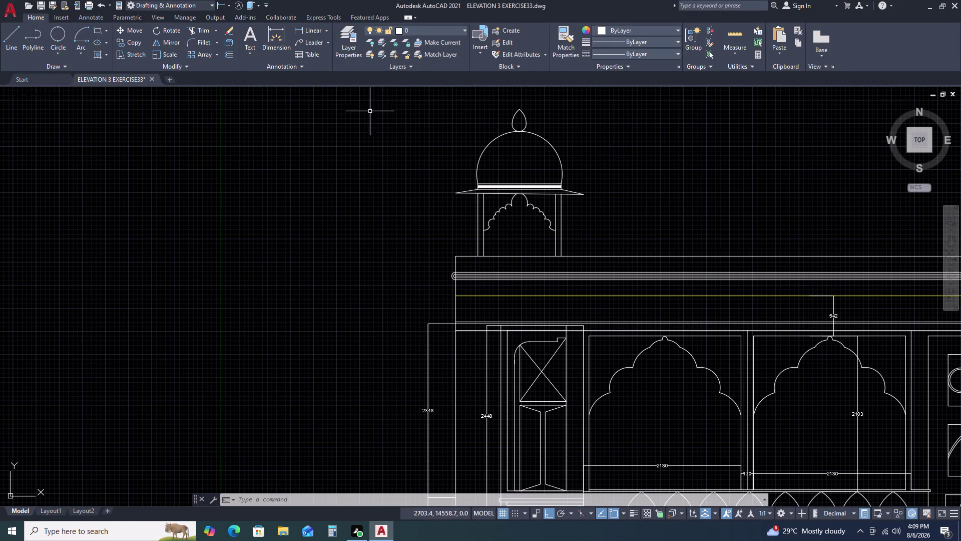
Attempt a width dimension between the pavilion's column bases, cancelling the misplaced tries.
click(305, 32)
scroll(up, 3)
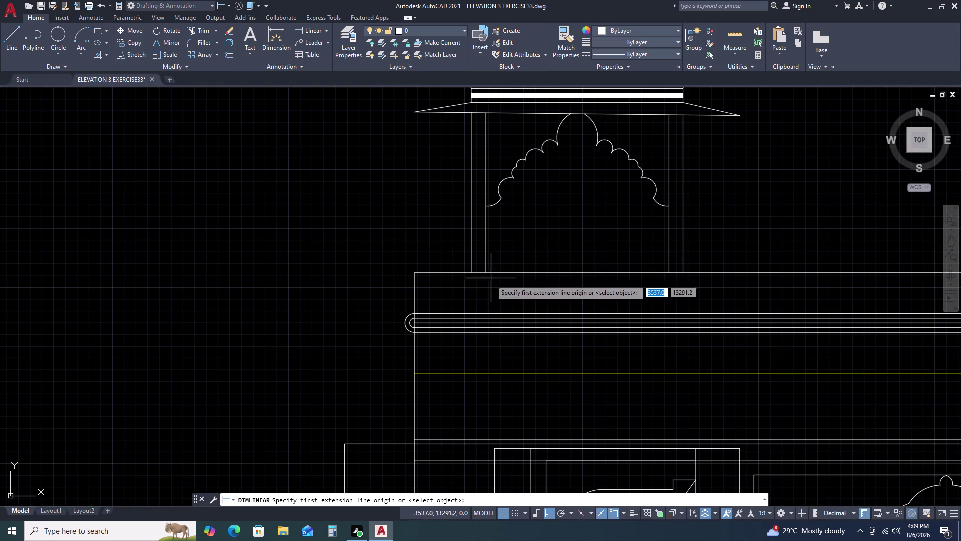
click(487, 273)
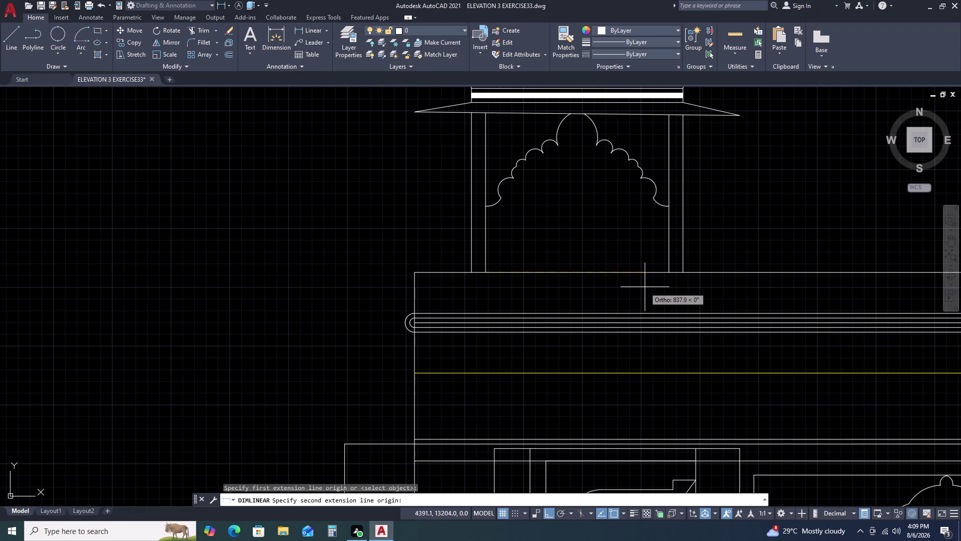
click(669, 274)
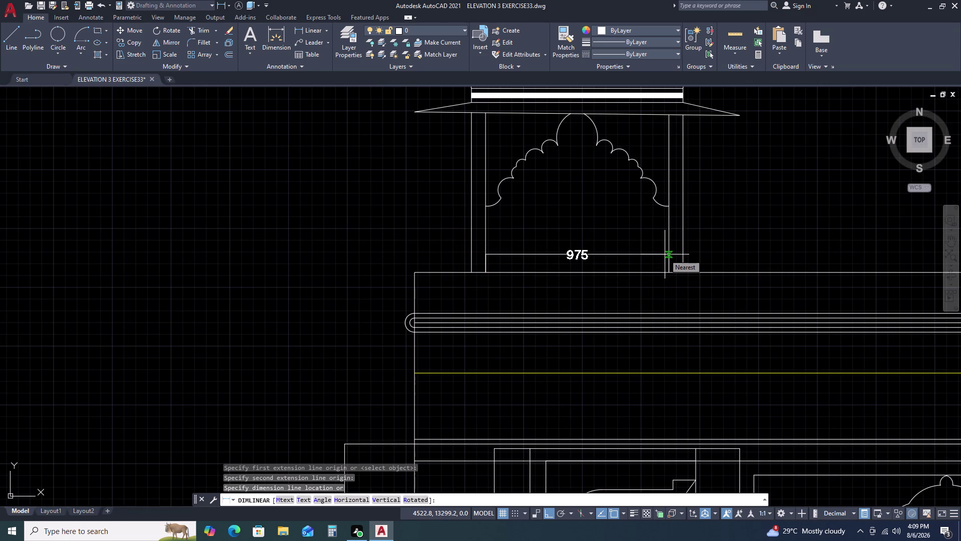
key(space)
key(space)
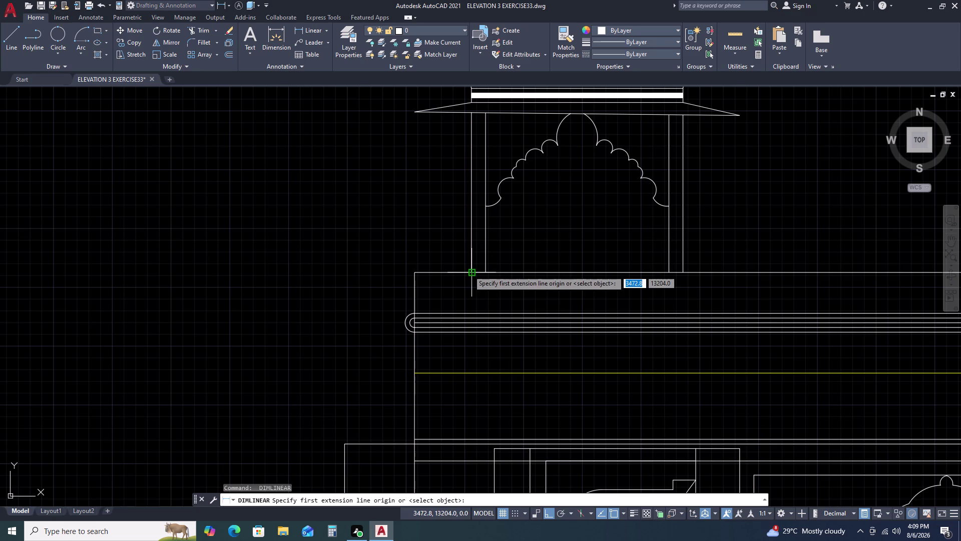
drag(471, 271, 485, 275)
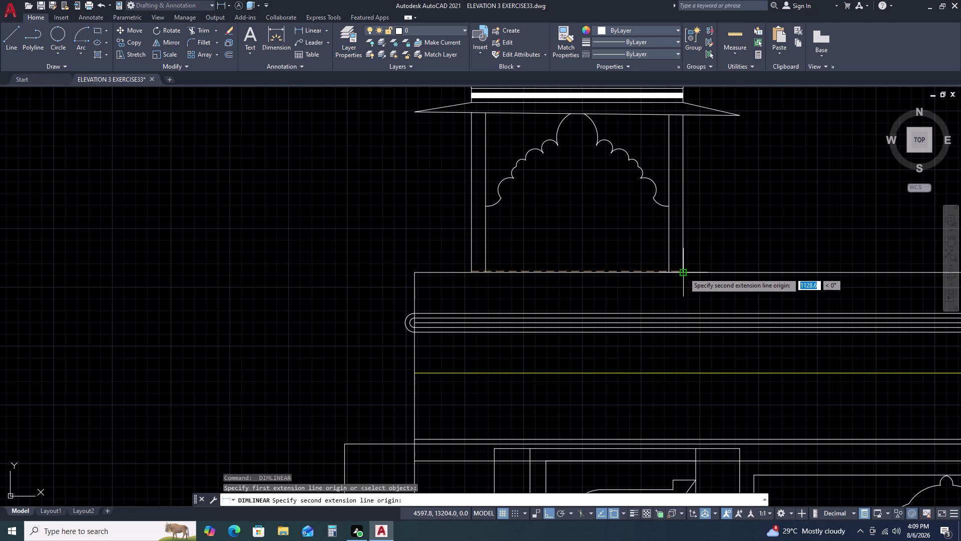
click(684, 272)
key(Escape)
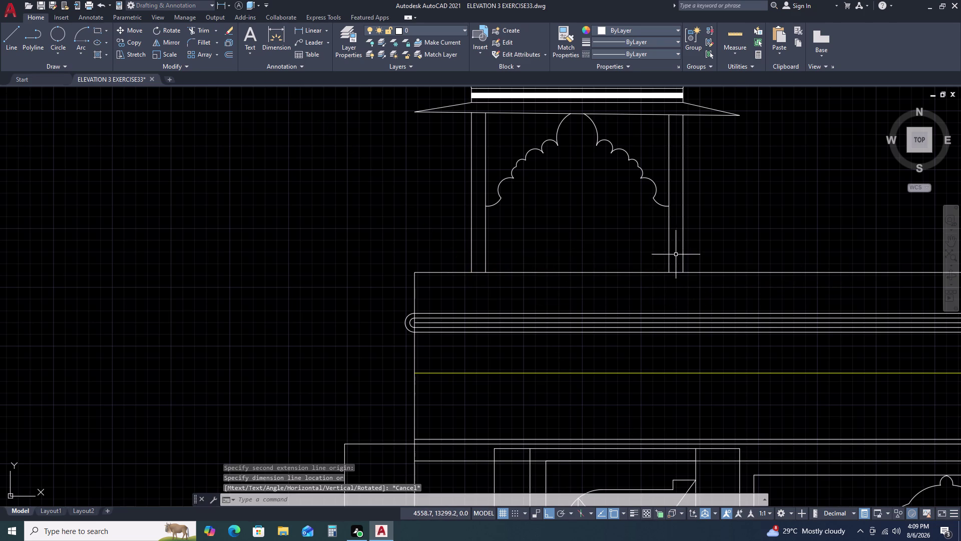
Dimension the pavilion's 1125 width between its left and right column bases.
key(space)
click(474, 274)
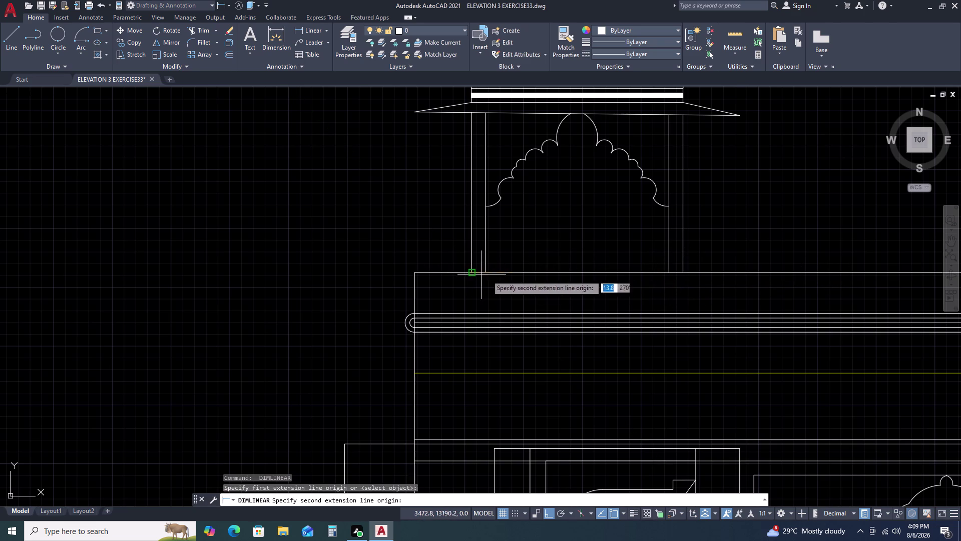
click(684, 272)
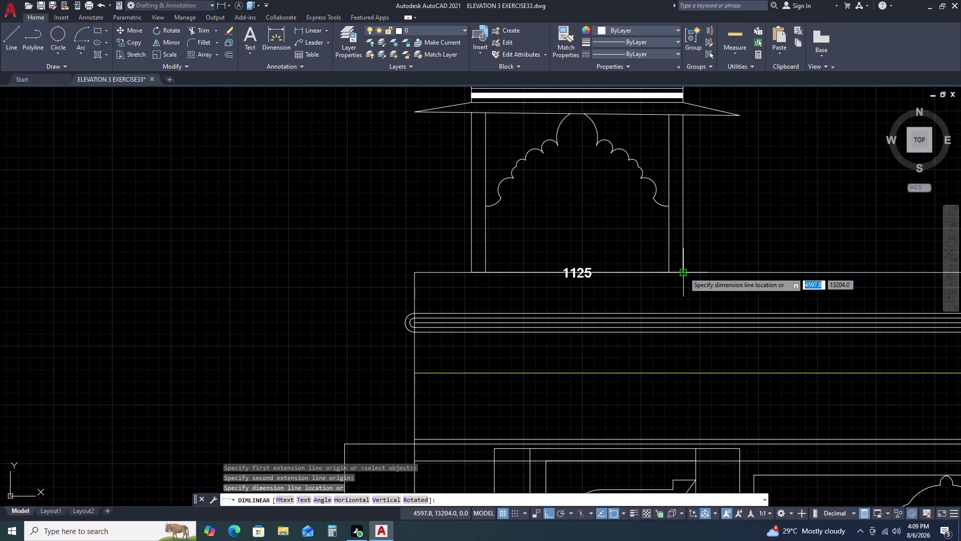
click(676, 240)
middle_drag(699, 238, 526, 248)
middle_click(525, 248)
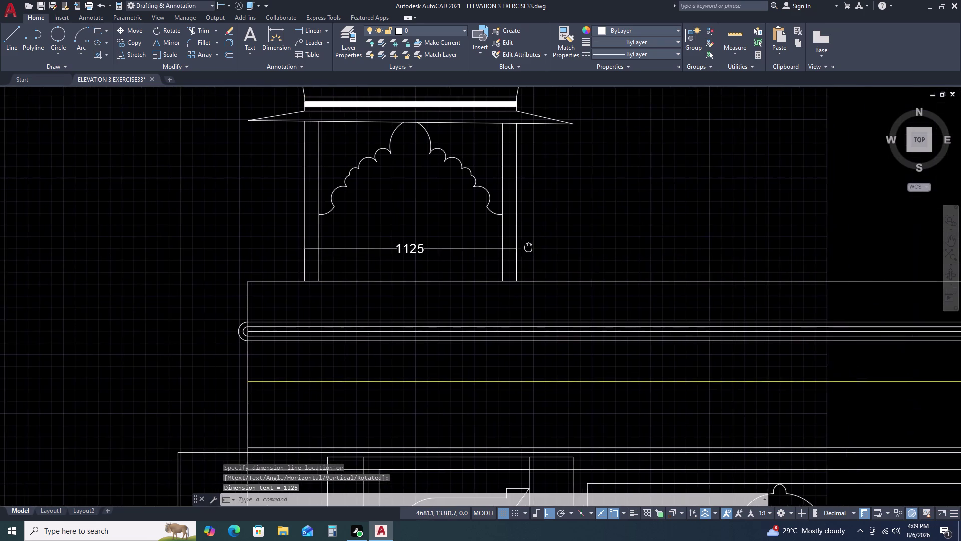
scroll(down, 3)
key(Escape)
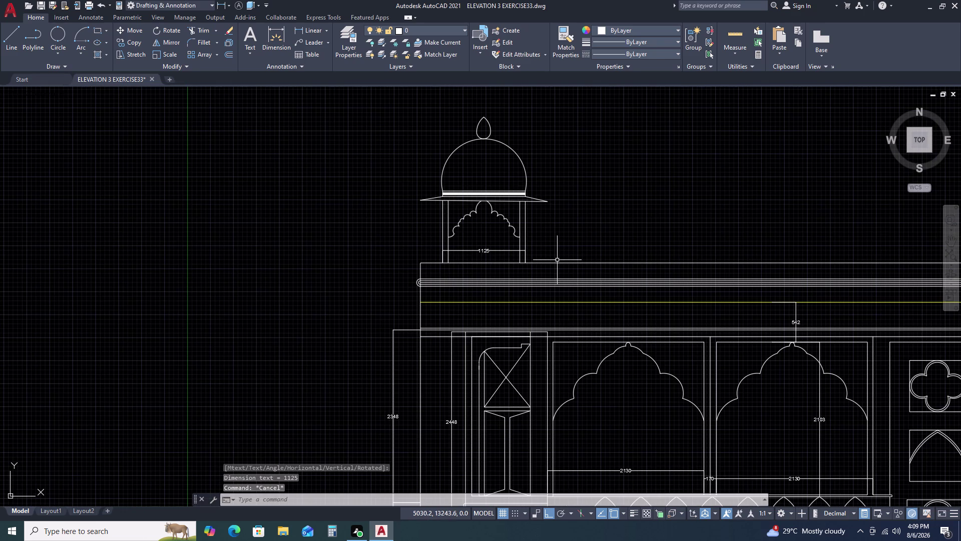
Try a 605 linear dimension with DLI, then cancel the misplaced result.
text(DI)
key(space)
key(Escape)
key(Escape)
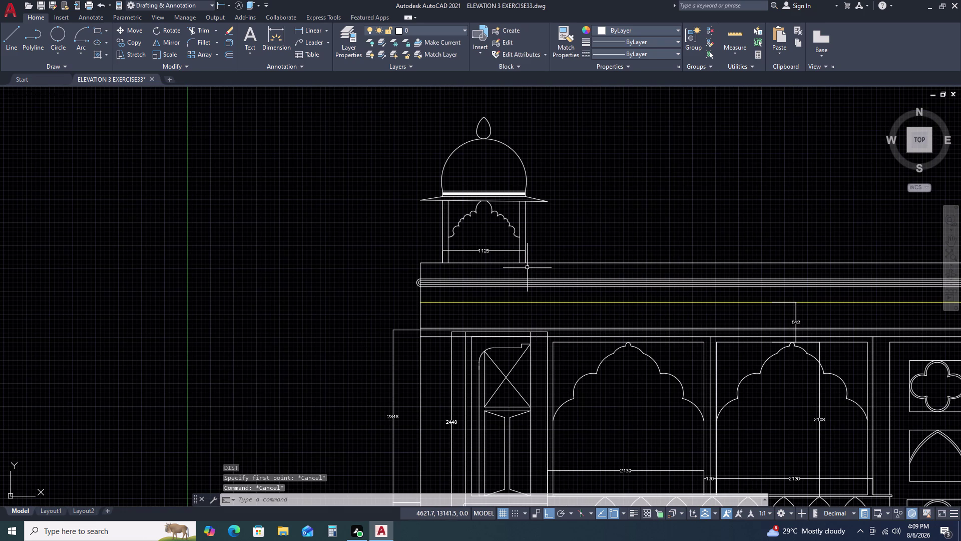
text(DLI)
key(space)
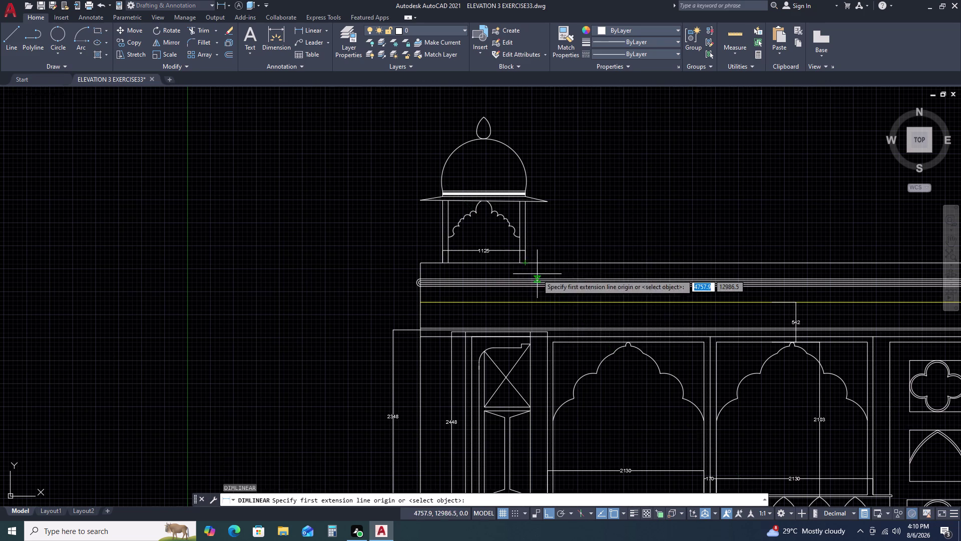
scroll(up, 3)
click(542, 267)
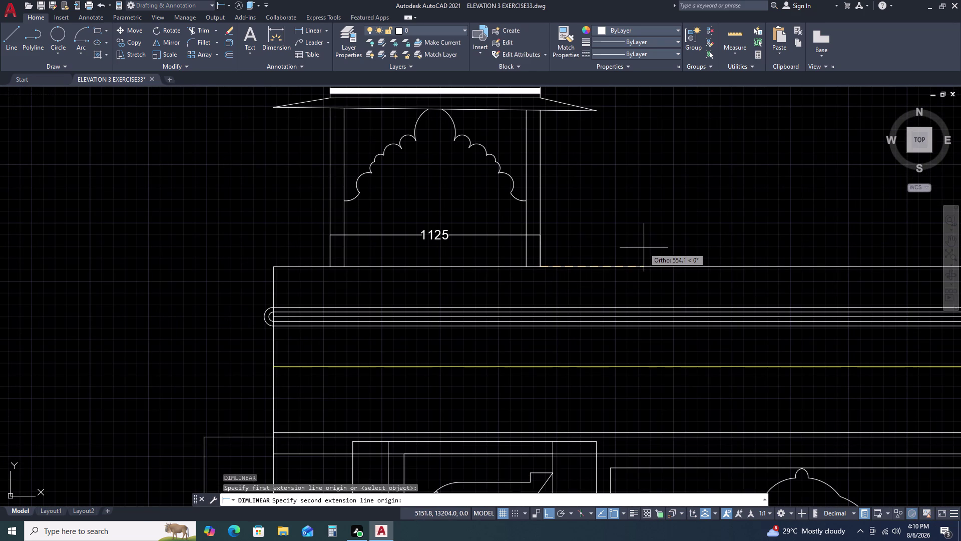
text(60)
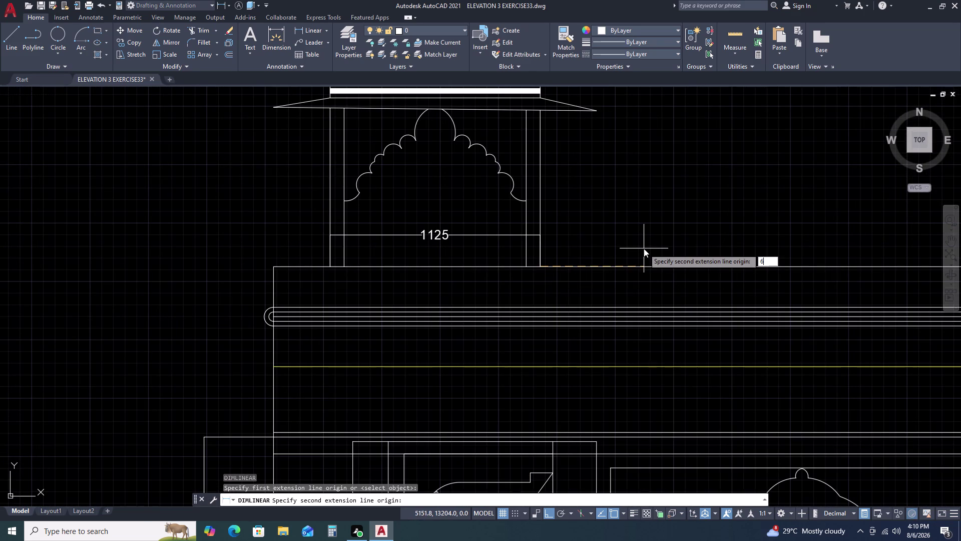
text(5)
key(space)
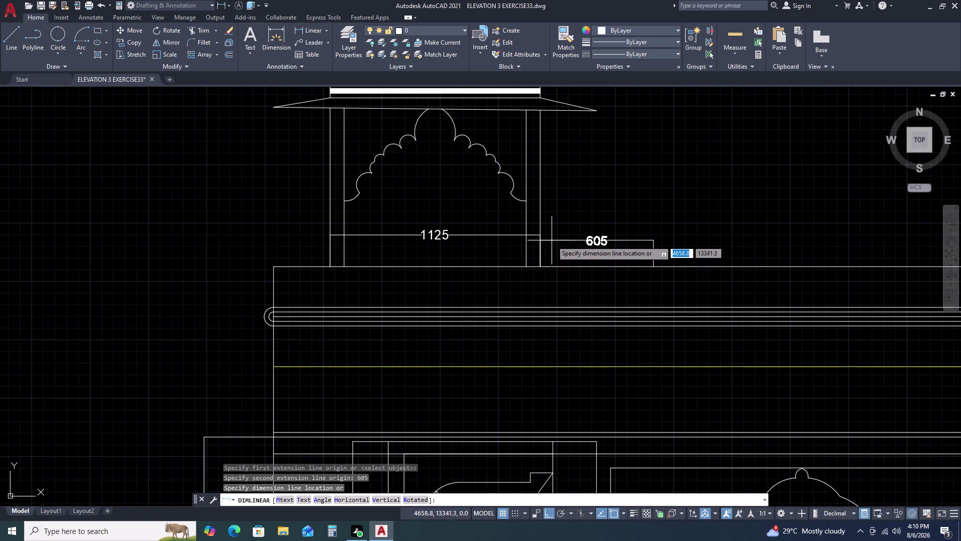
key(Escape)
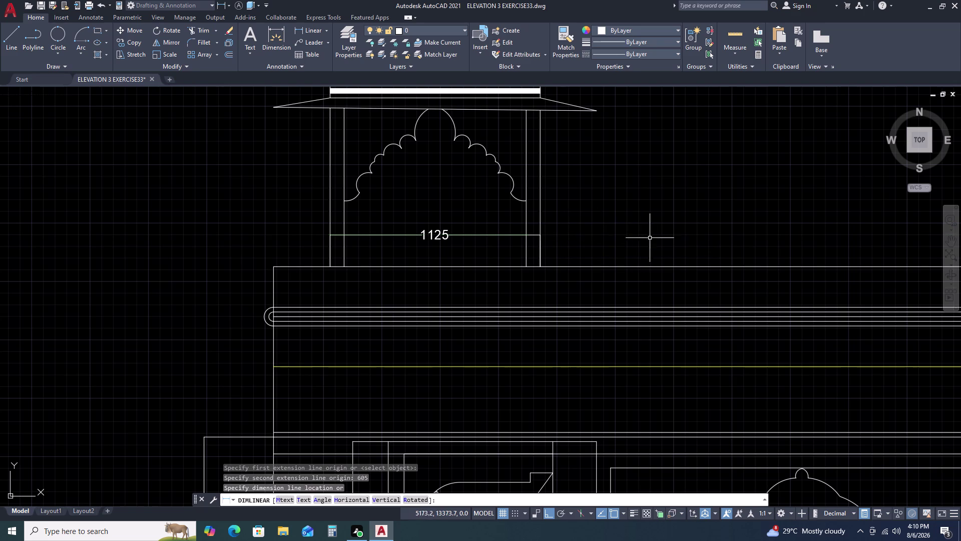
Place the 605 dimension from the pavilion's right base corner beside the 1125 one.
key(space)
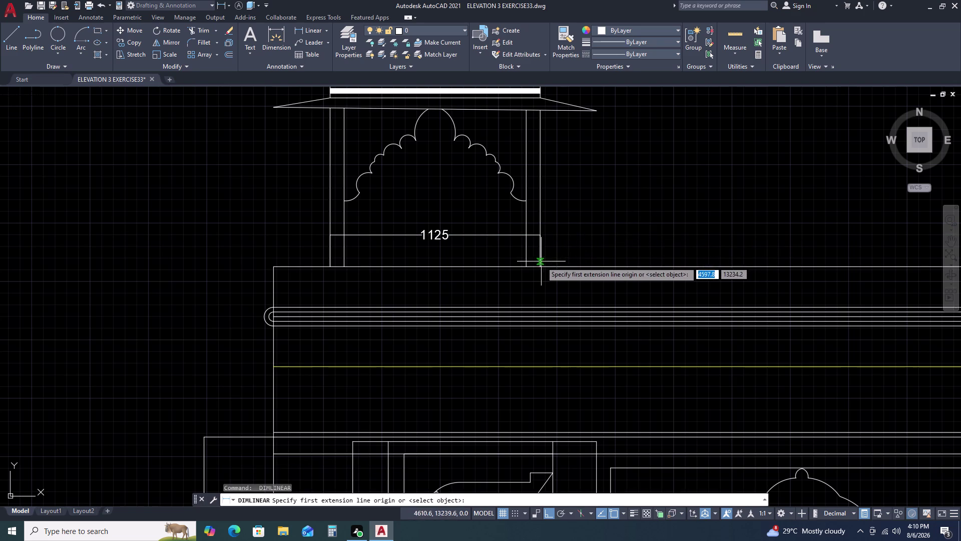
click(541, 265)
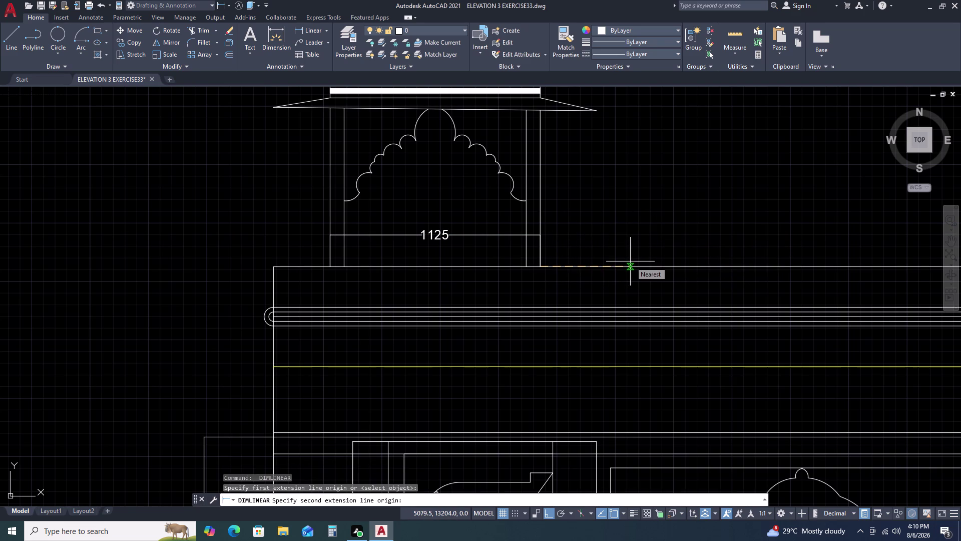
text(605)
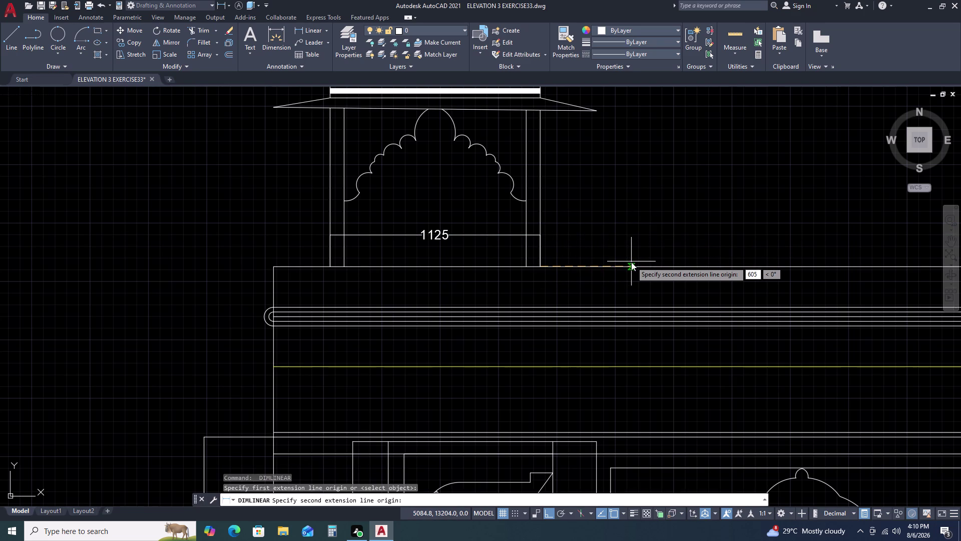
key(space)
click(538, 234)
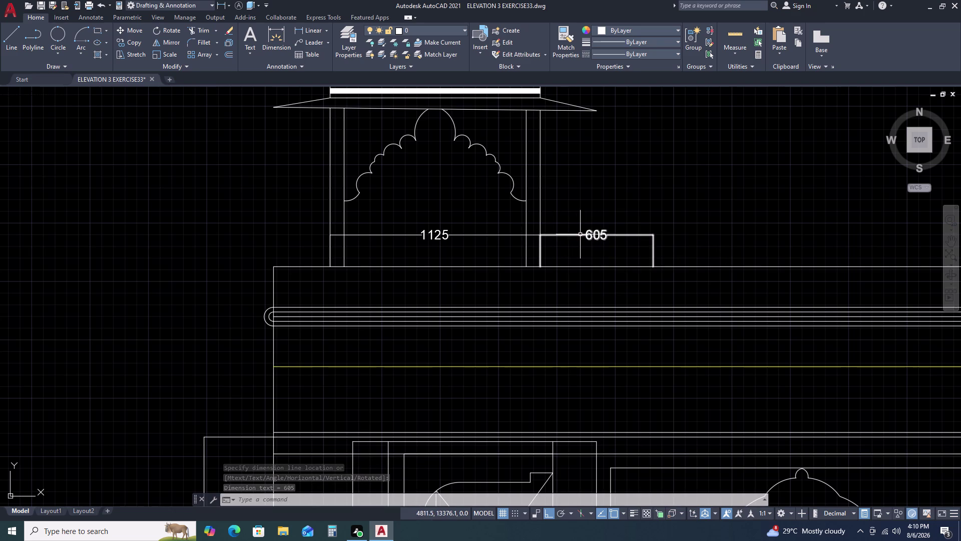
scroll(down, 3)
drag(478, 155, 491, 171)
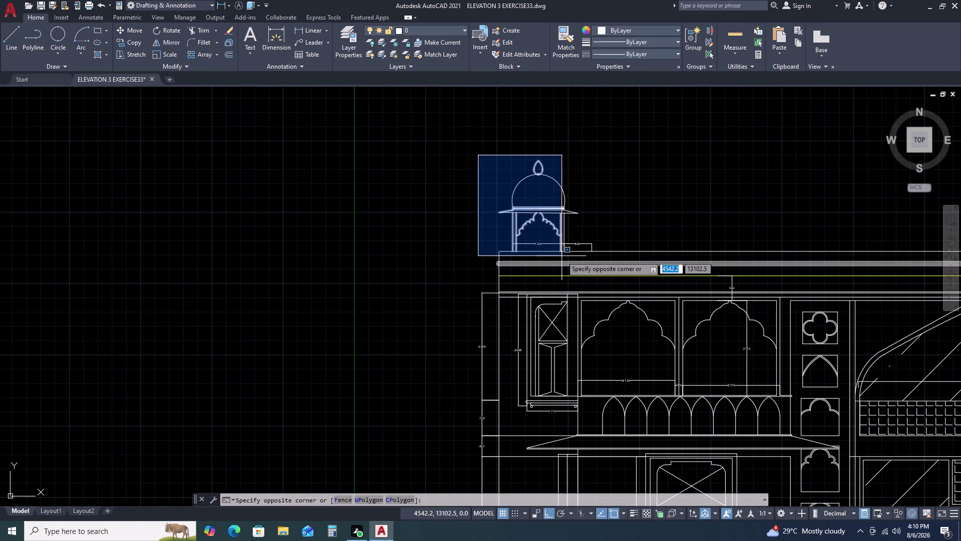
click(569, 254)
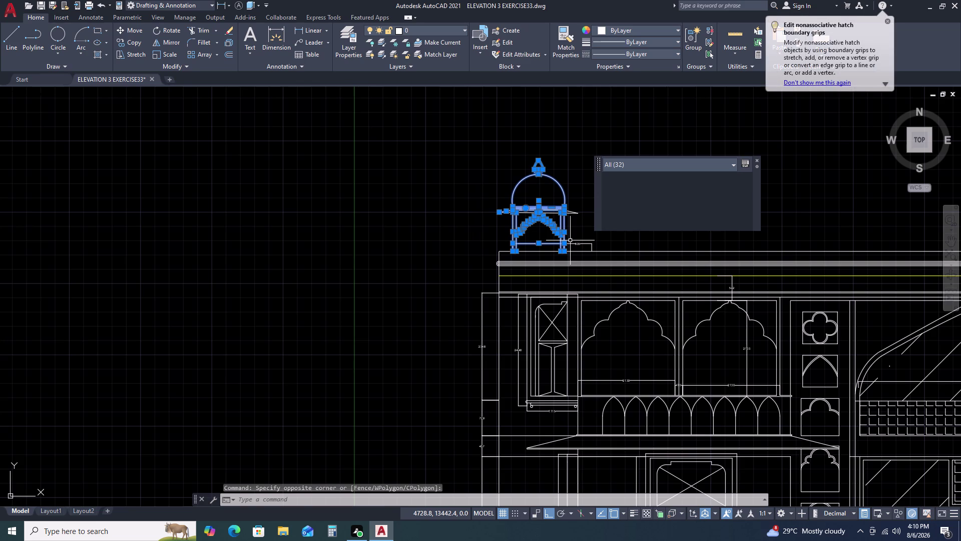
key(c)
text(O)
key(space)
scroll(up, 3)
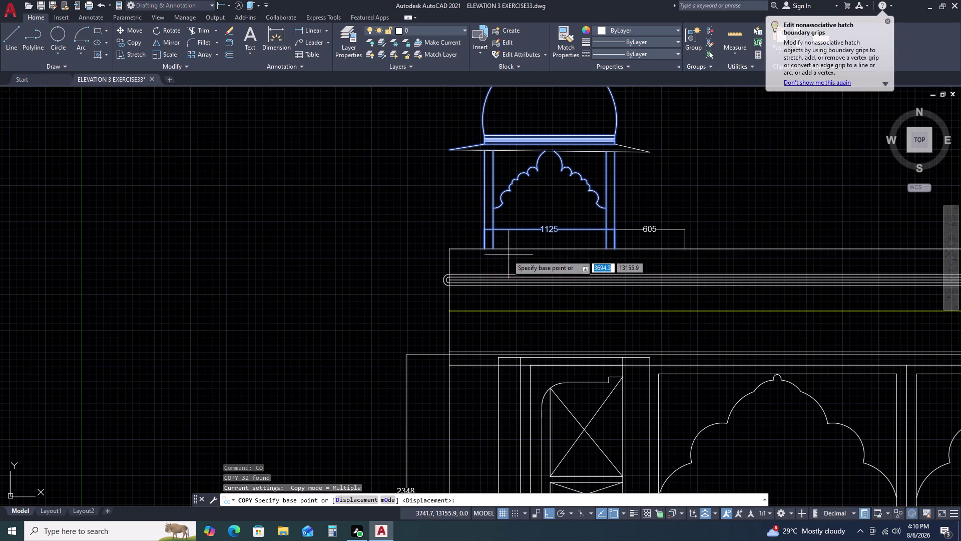
click(485, 249)
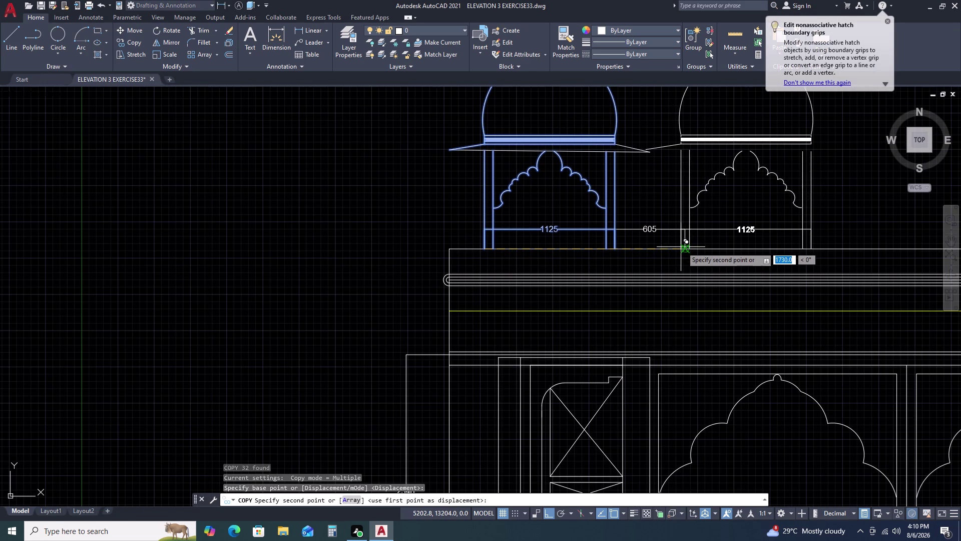
click(686, 247)
key(Escape)
scroll(down, 3)
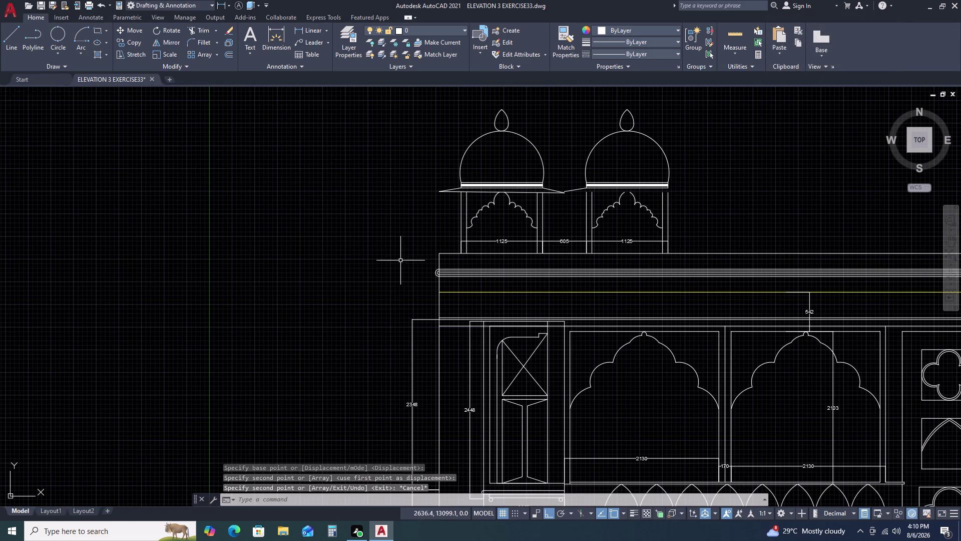
scroll(up, 3)
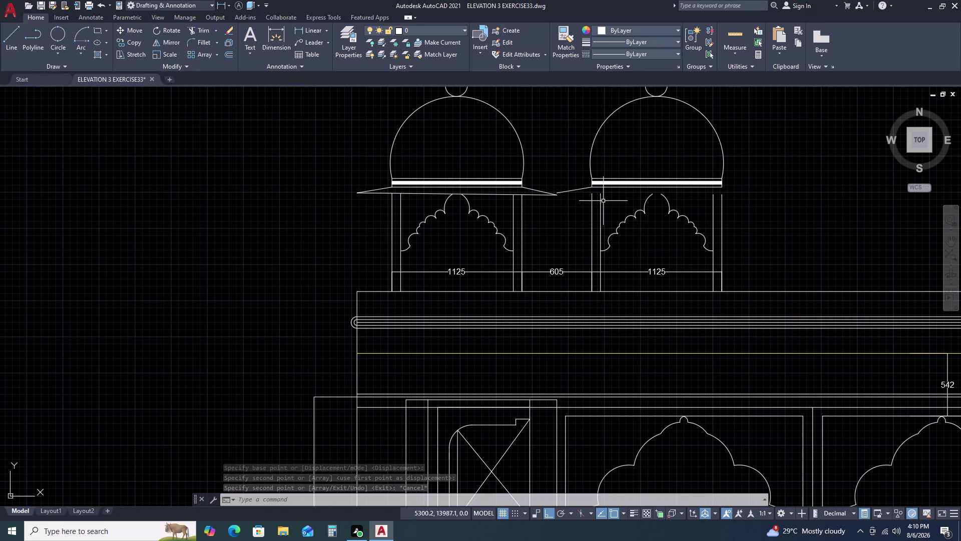
key(ctrl+z)
key(ctrl+z)
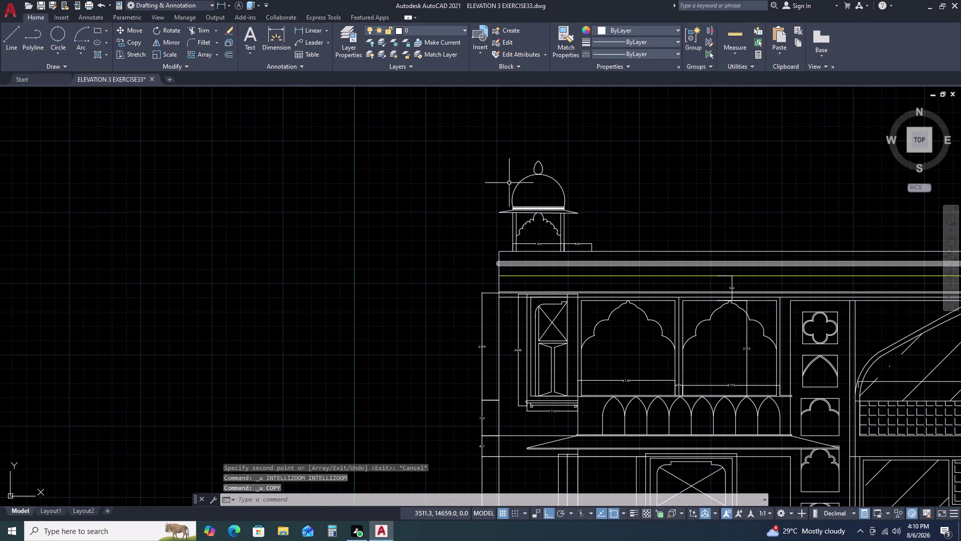
Window-select the first domed pavilion and its dimensions, excluding the 605 dimension.
click(469, 146)
click(595, 252)
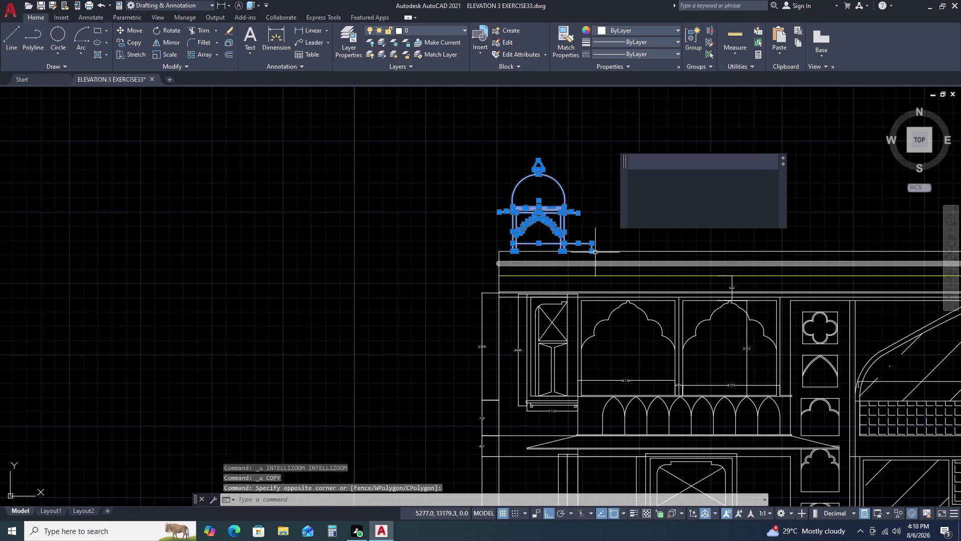
scroll(up, 3)
scroll(up, 3)
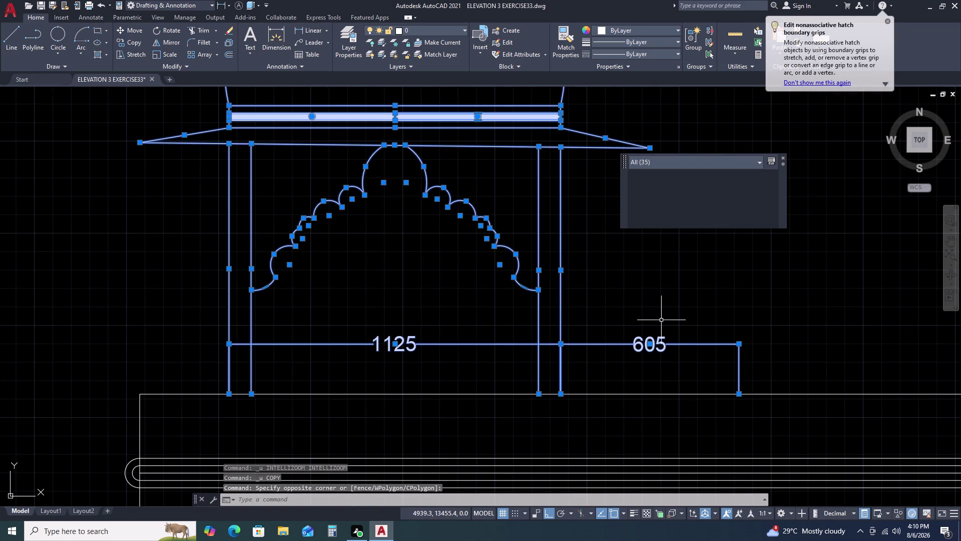
drag(681, 318, 649, 347)
click(633, 357)
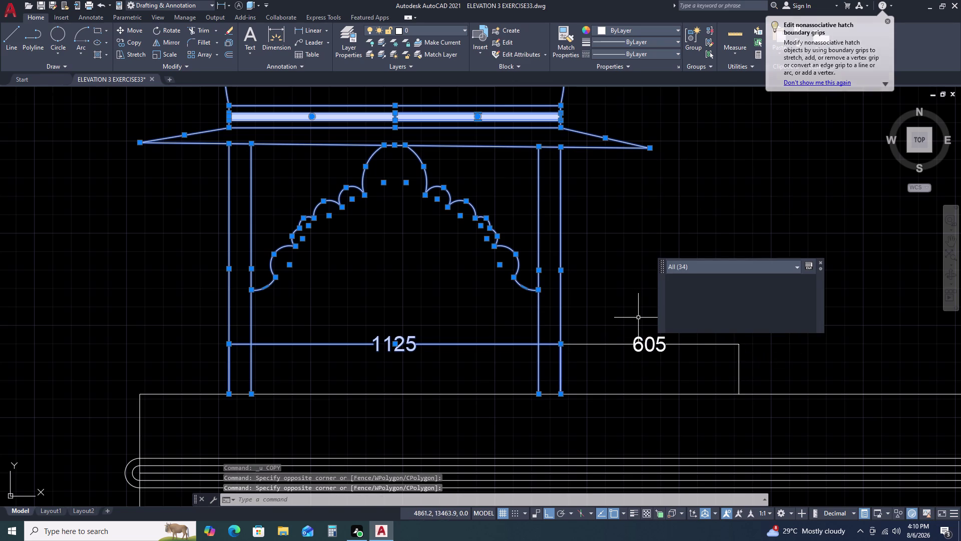
Copy the pavilion from its base corner to the far end of the 605 gap.
text(CO)
key(space)
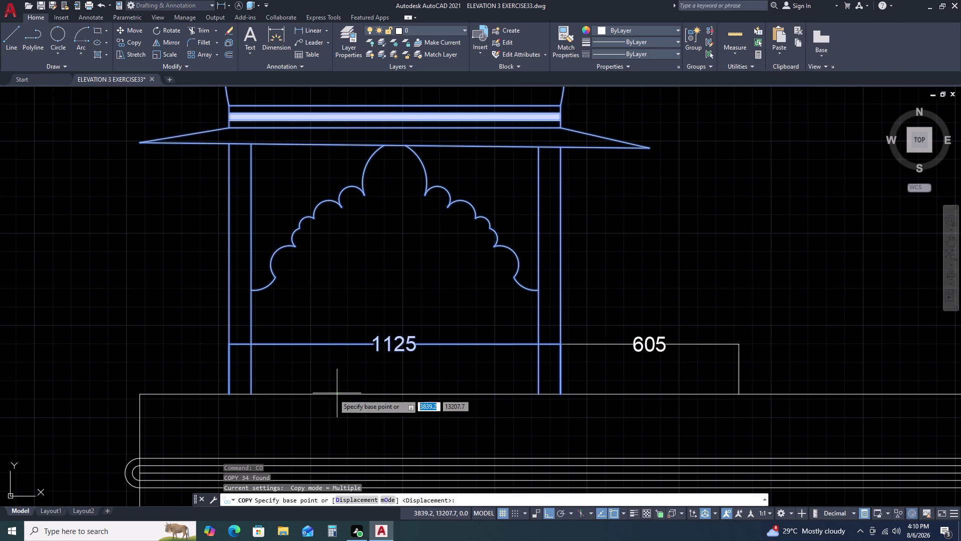
click(228, 393)
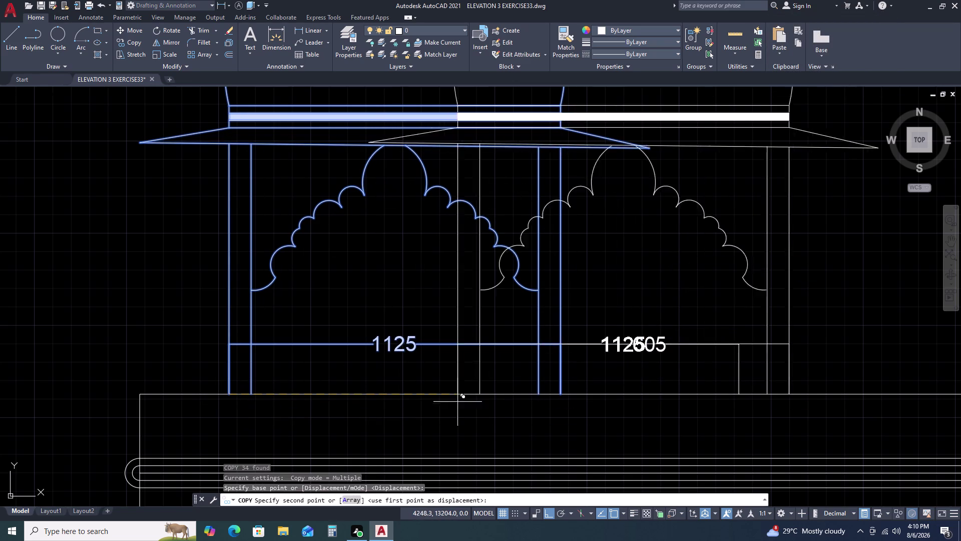
click(740, 395)
scroll(down, 3)
key(Escape)
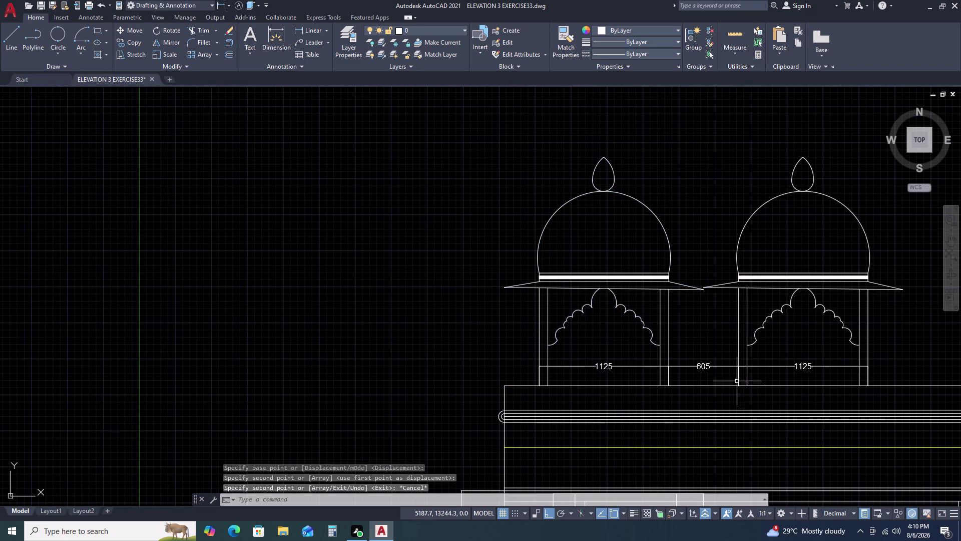
Bring both pavilions into view and pick the first adjoining roof eave line.
middle_drag(737, 349, 529, 352)
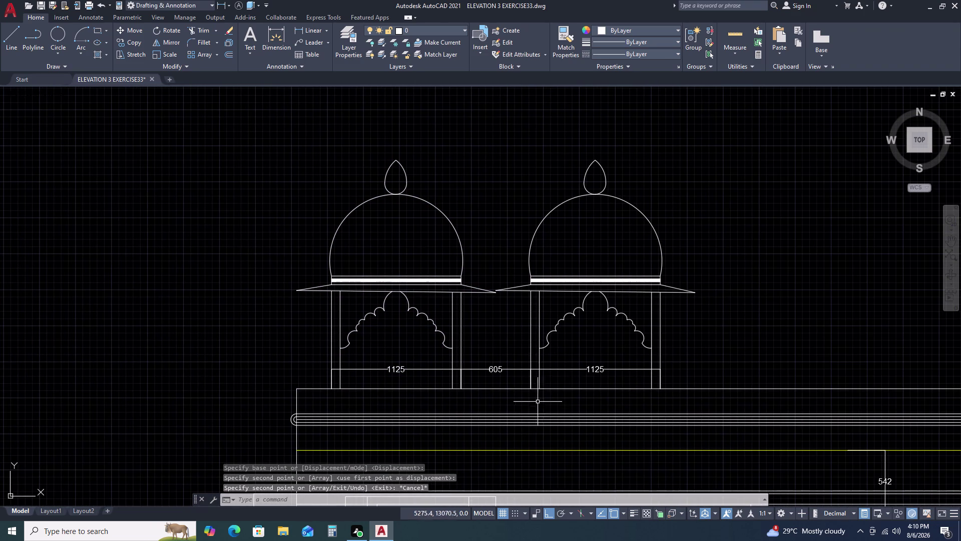
scroll(up, 3)
scroll(down, 3)
scroll(up, 3)
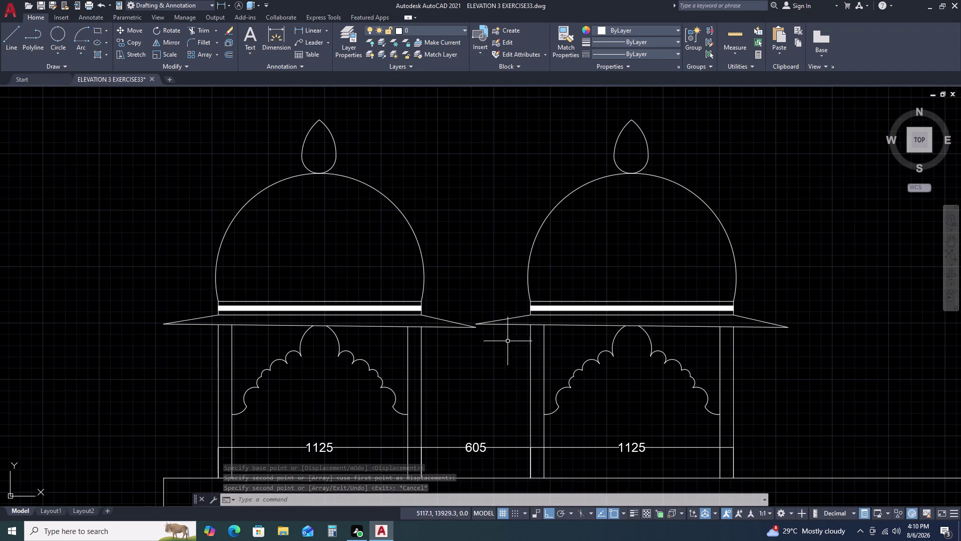
scroll(up, 3)
click(494, 316)
Stretch the inner eave end so it meets the neighbouring pavilion's eave.
click(485, 355)
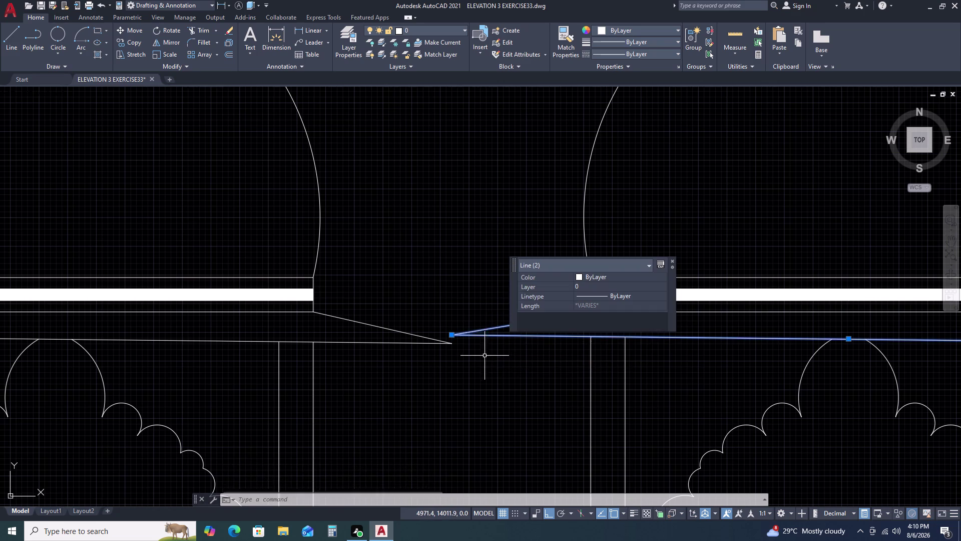
scroll(up, 3)
click(425, 336)
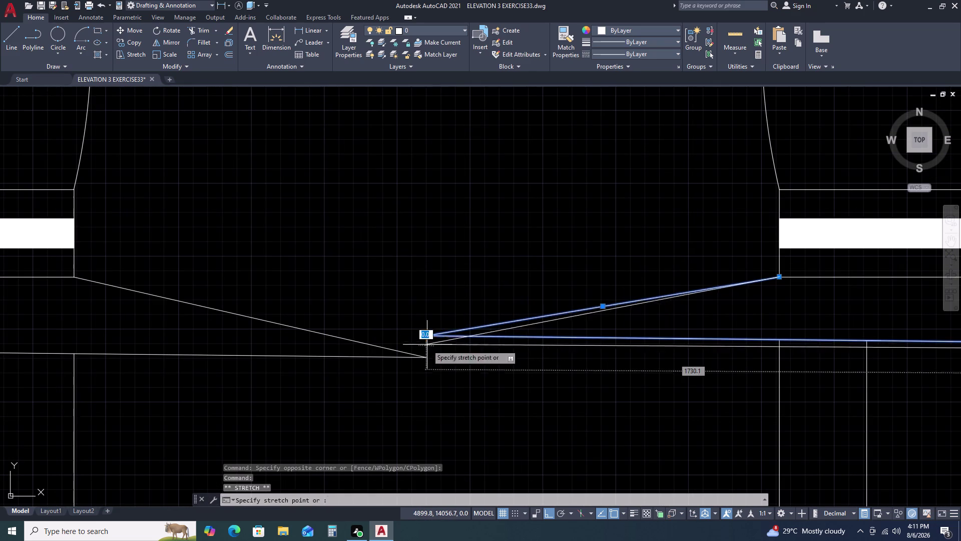
click(426, 354)
scroll(down, 3)
key(Escape)
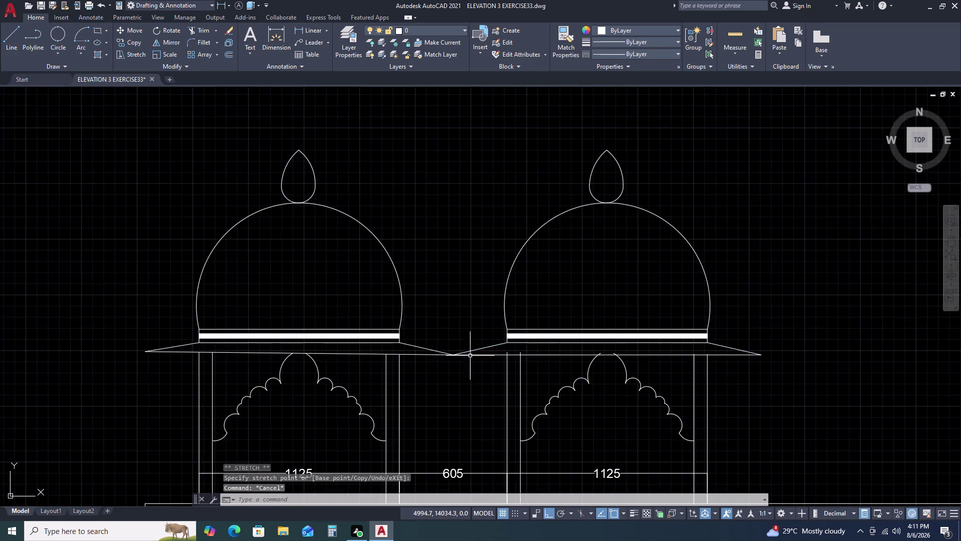
Select the left pavilion's outer and horizontal eave lines.
scroll(down, 3)
middle_drag(351, 367, 369, 352)
scroll(up, 3)
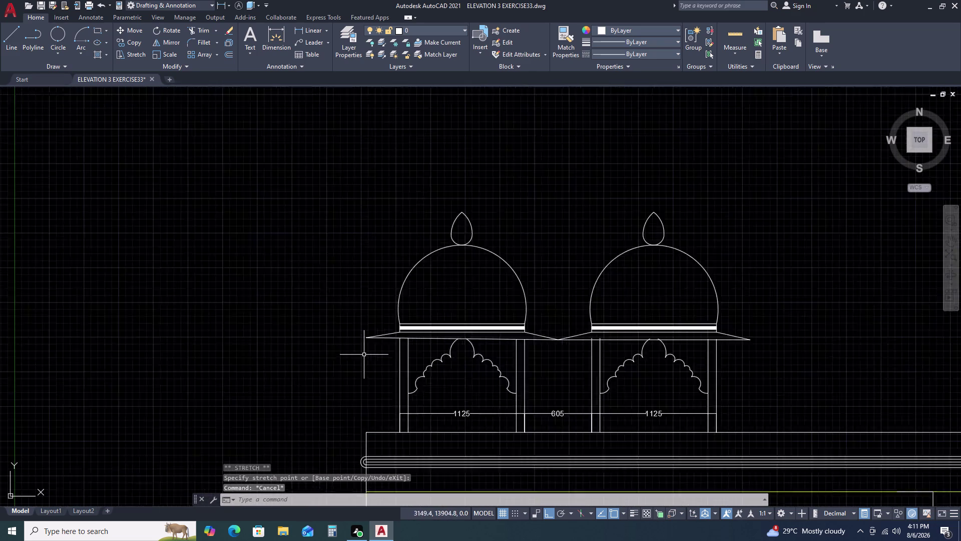
scroll(up, 3)
drag(385, 326, 382, 336)
click(375, 358)
scroll(up, 3)
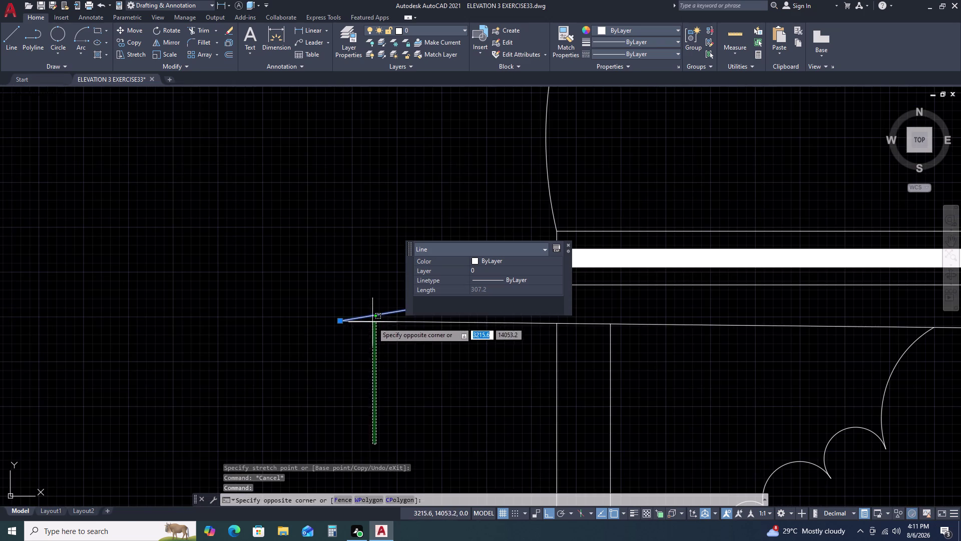
click(368, 313)
Stretch the outer end of the left pavilion's eave to its new point.
scroll(up, 3)
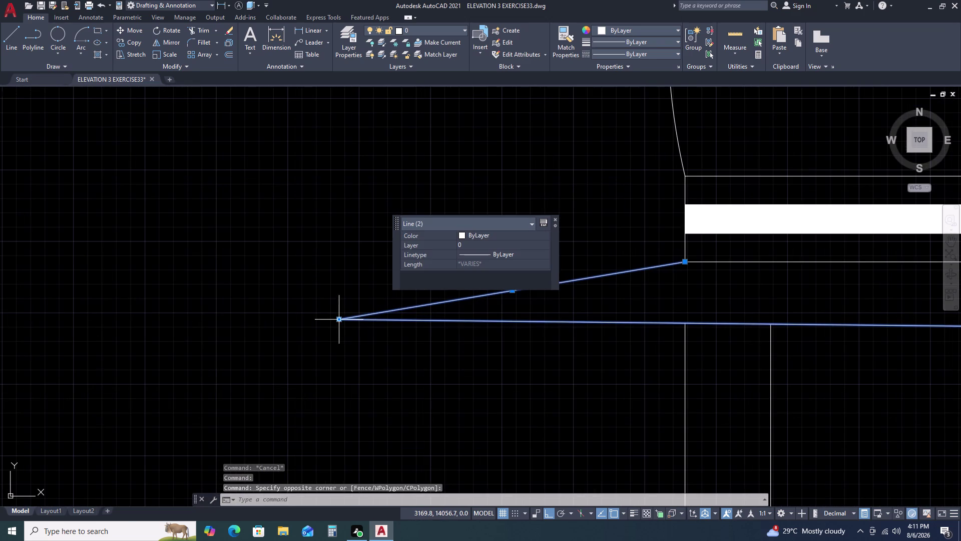
click(339, 319)
click(338, 327)
scroll(down, 3)
key(Escape)
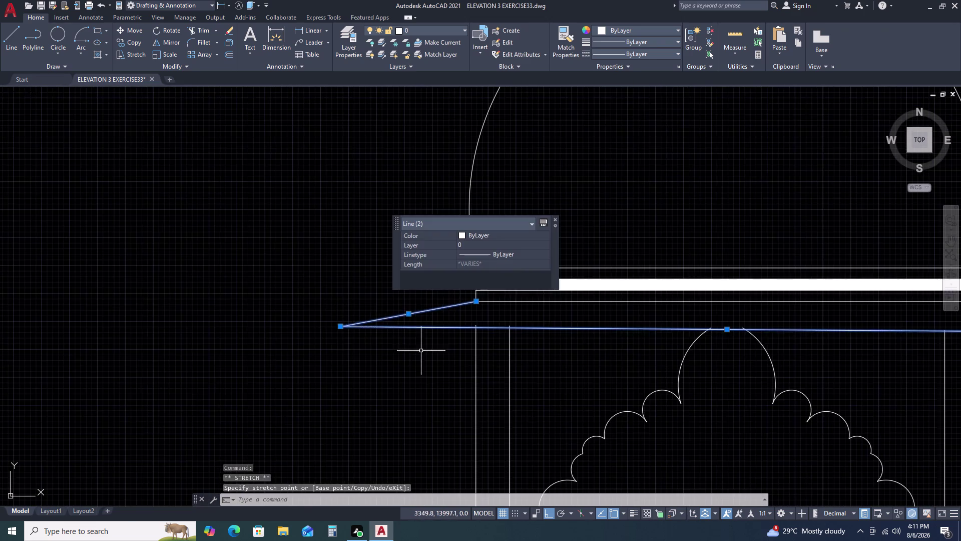
scroll(down, 3)
middle_drag(672, 395, 536, 379)
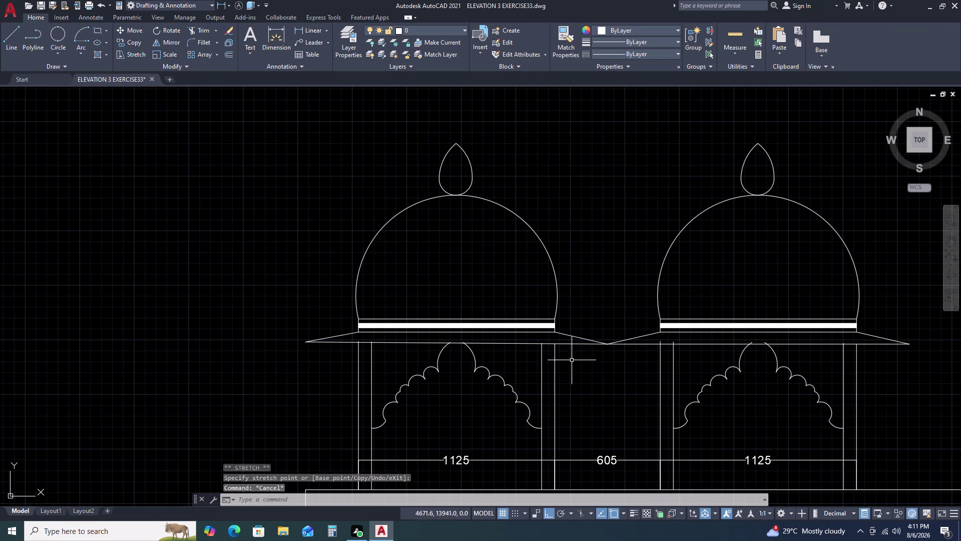
Trim the excess line ends below the roof and at the left pavilion post.
text(TR)
key(space)
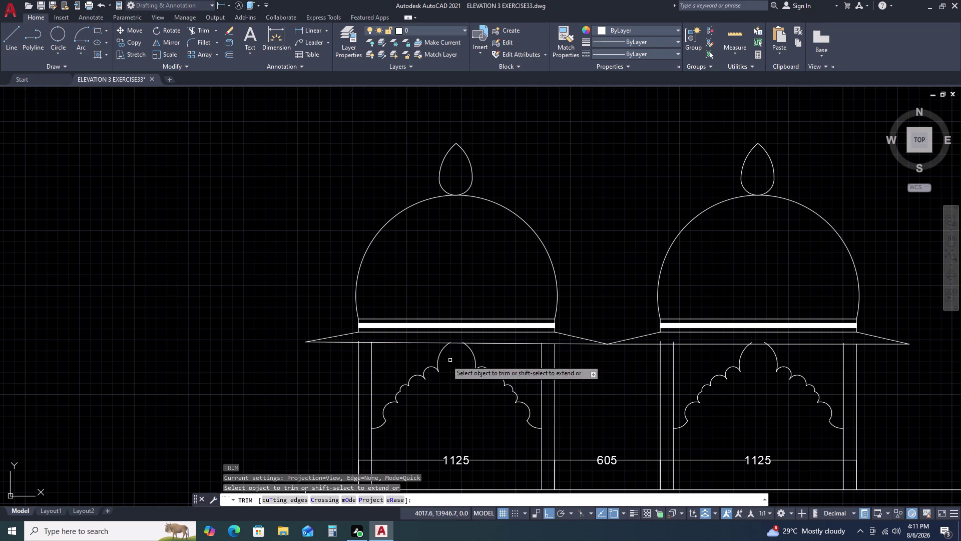
scroll(up, 3)
click(378, 342)
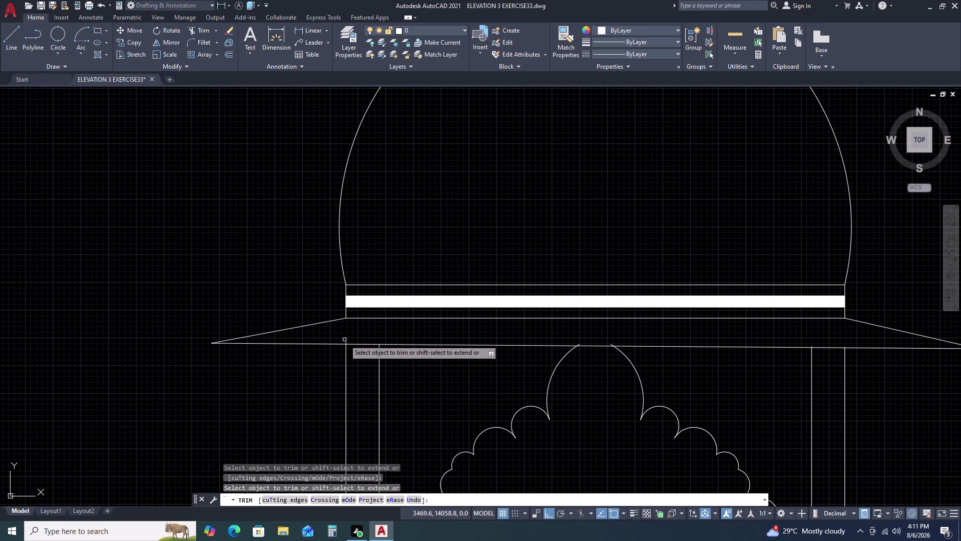
click(347, 340)
click(345, 342)
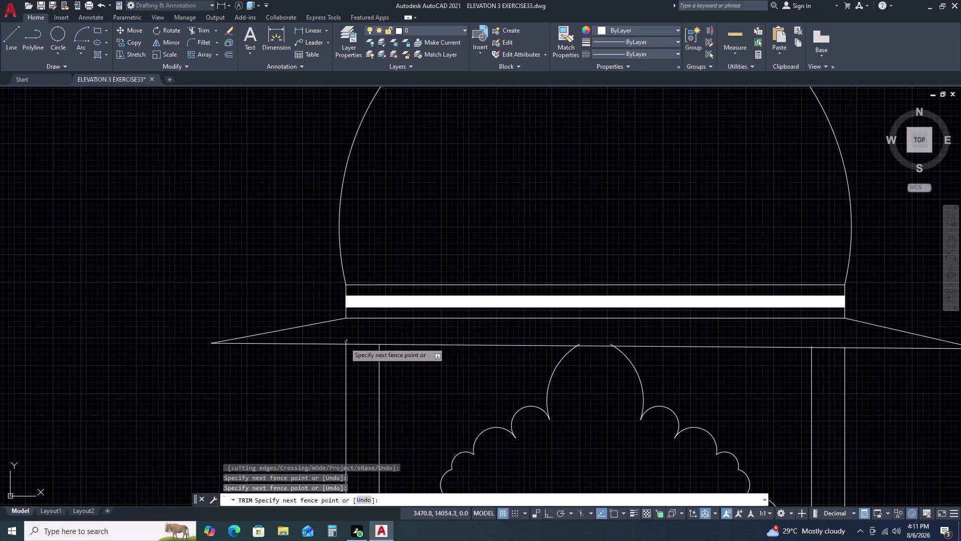
scroll(up, 3)
click(344, 345)
click(335, 348)
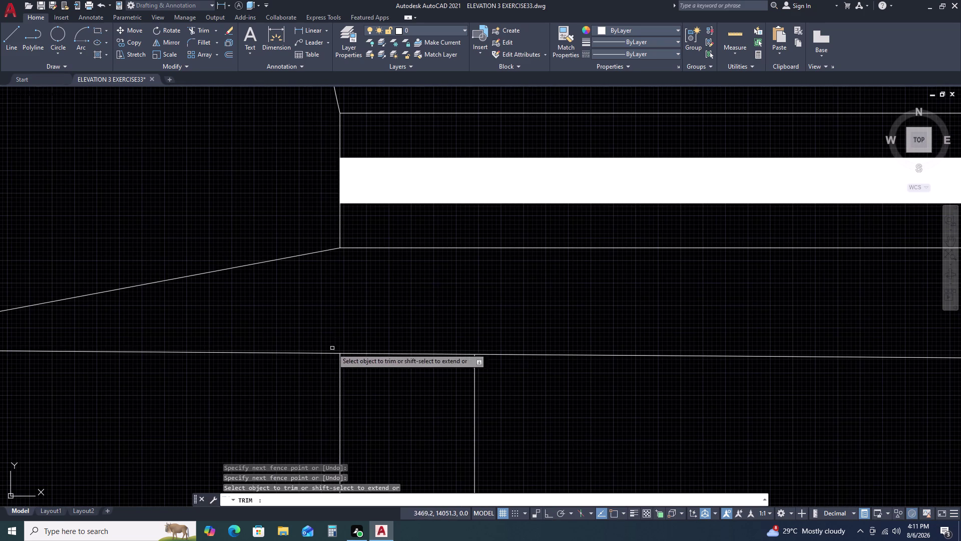
scroll(down, 3)
scroll(up, 3)
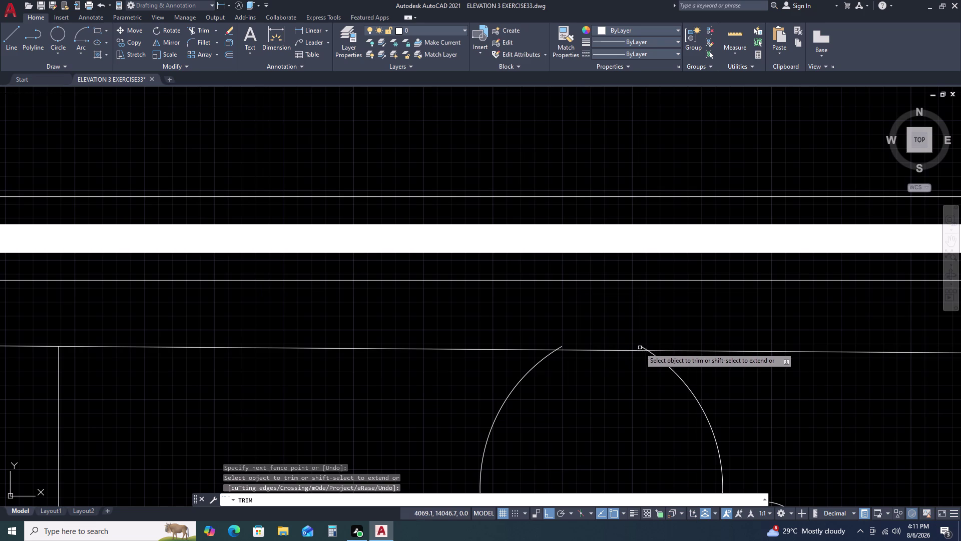
Trim the line pieces crossing above the first arch top.
click(641, 347)
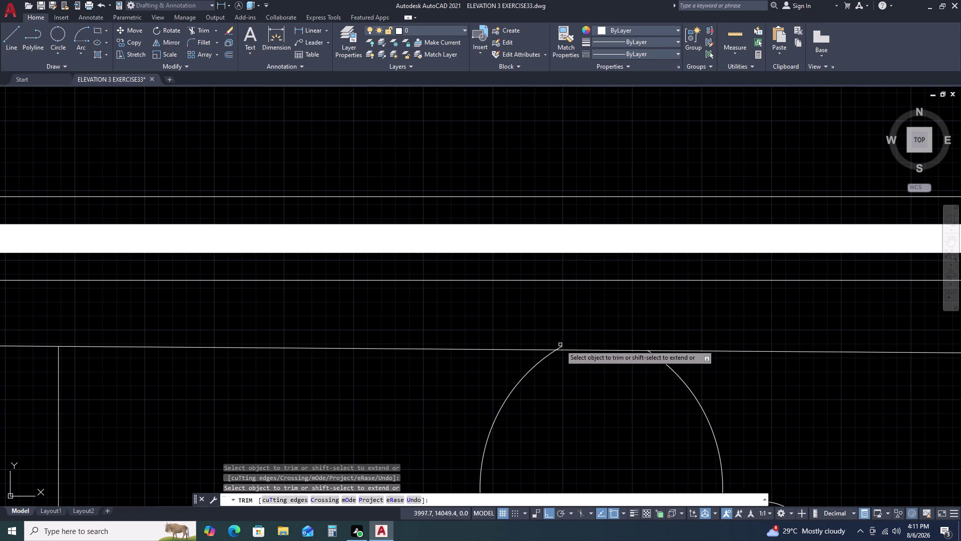
click(563, 345)
scroll(down, 3)
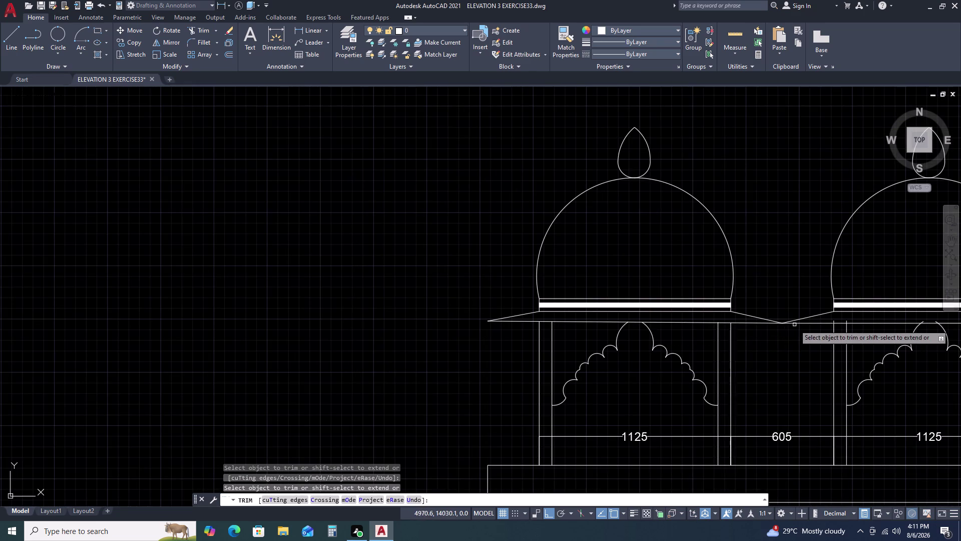
middle_drag(793, 326, 650, 347)
scroll(up, 3)
scroll(up, 3)
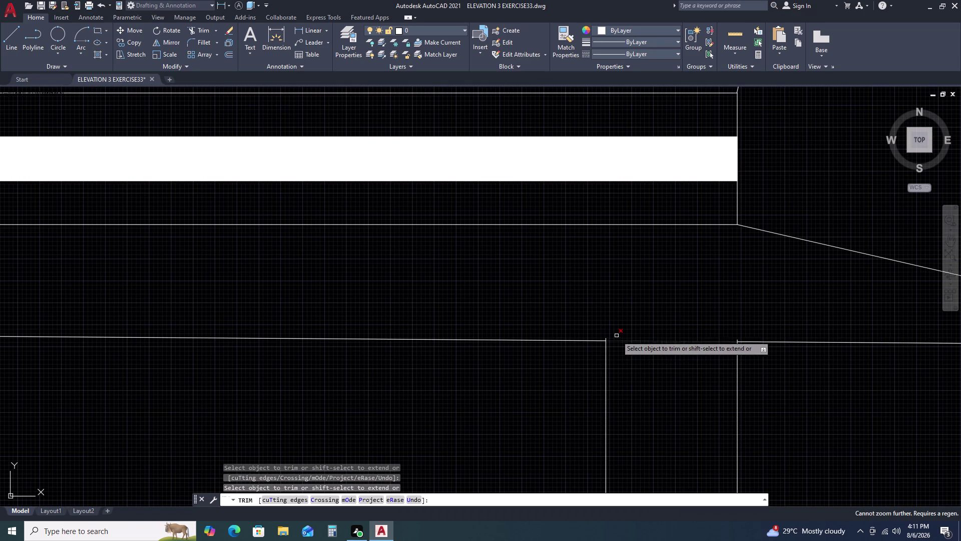
Trim the line ends past the other pavilion's post and at its corner.
click(605, 337)
scroll(up, 3)
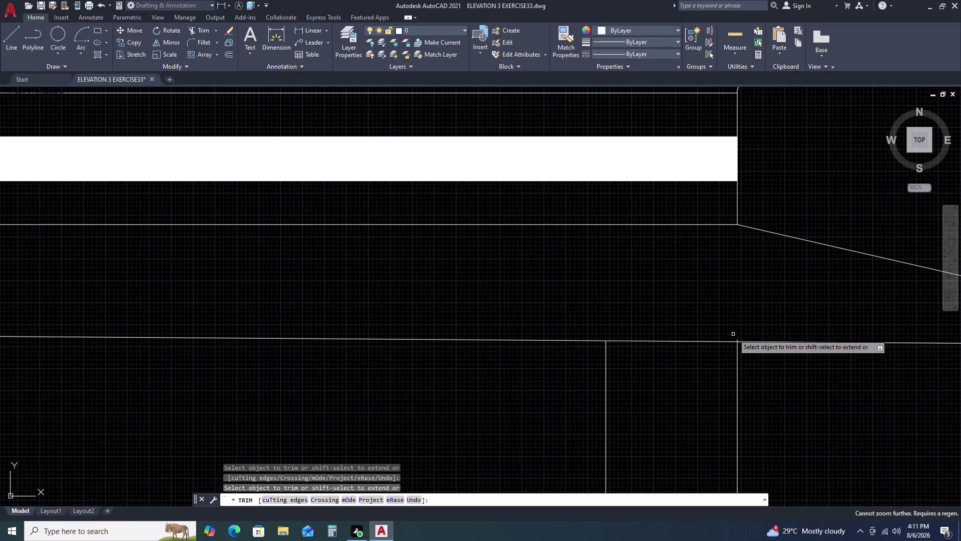
scroll(up, 3)
scroll(up, 3)
scroll(up, 3)
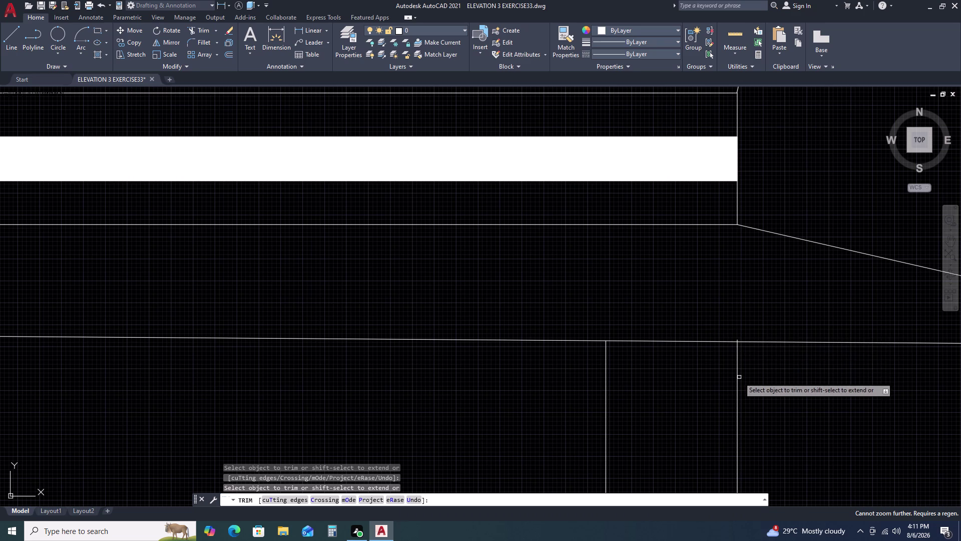
scroll(up, 3)
scroll(down, 3)
scroll(down, 3)
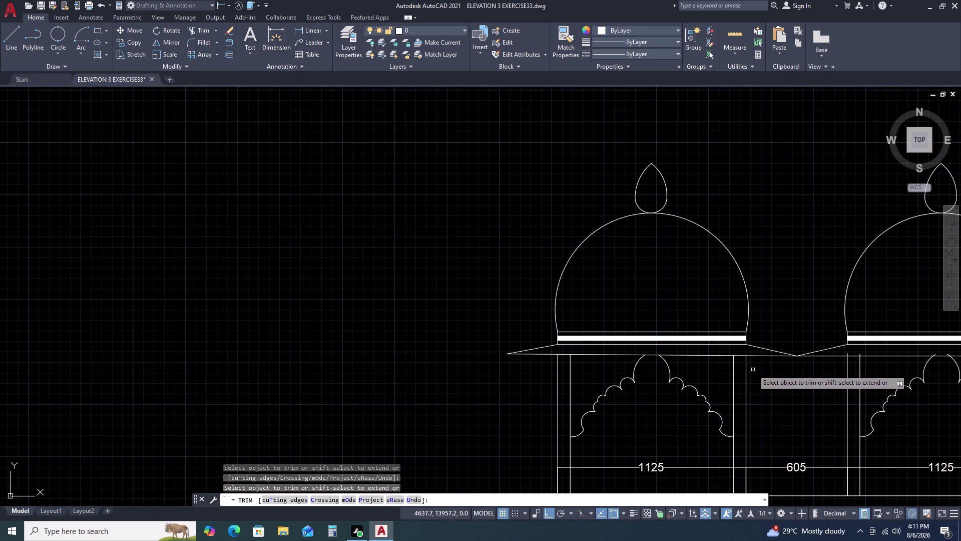
scroll(up, 3)
scroll(up, 3)
scroll(up, 3)
scroll(up, 3)
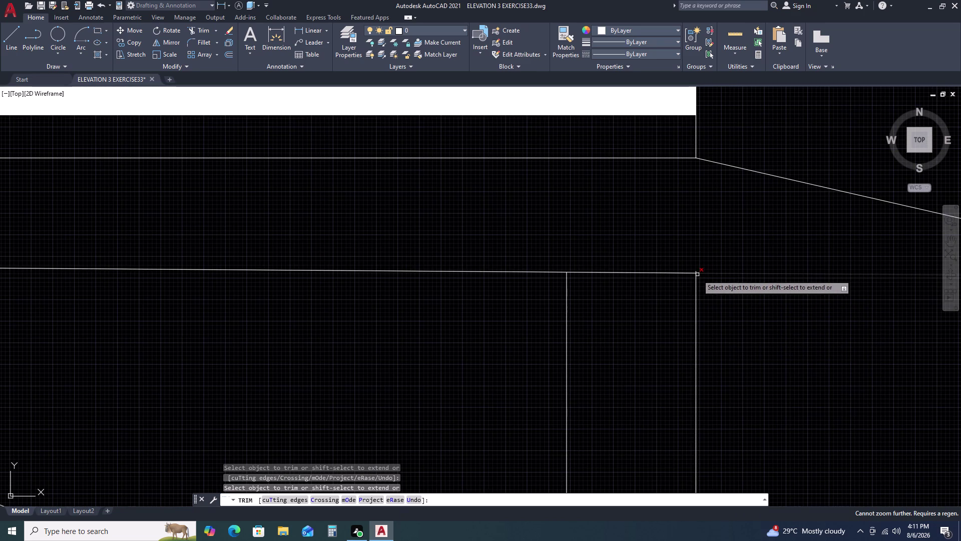
scroll(up, 3)
scroll(up, 3)
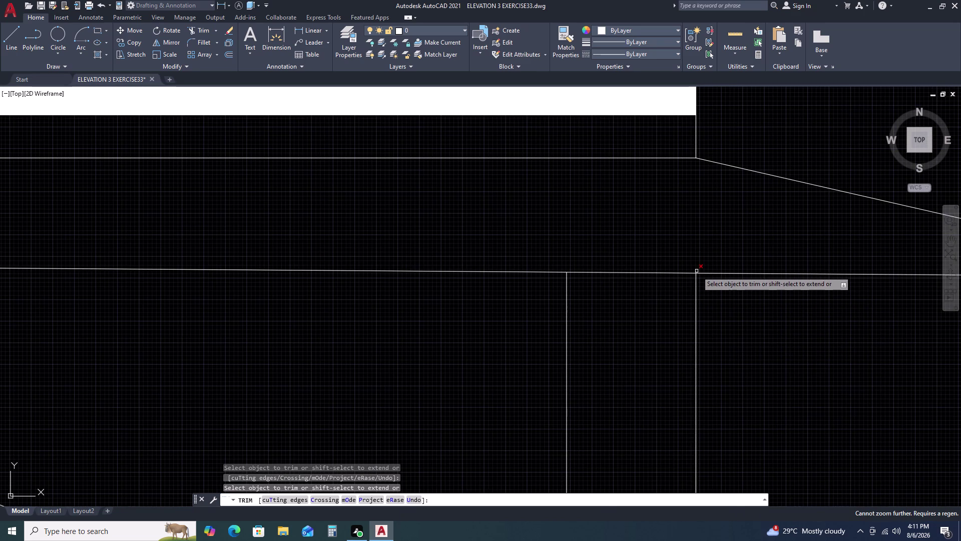
click(697, 271)
scroll(down, 3)
scroll(down, 3)
scroll(up, 3)
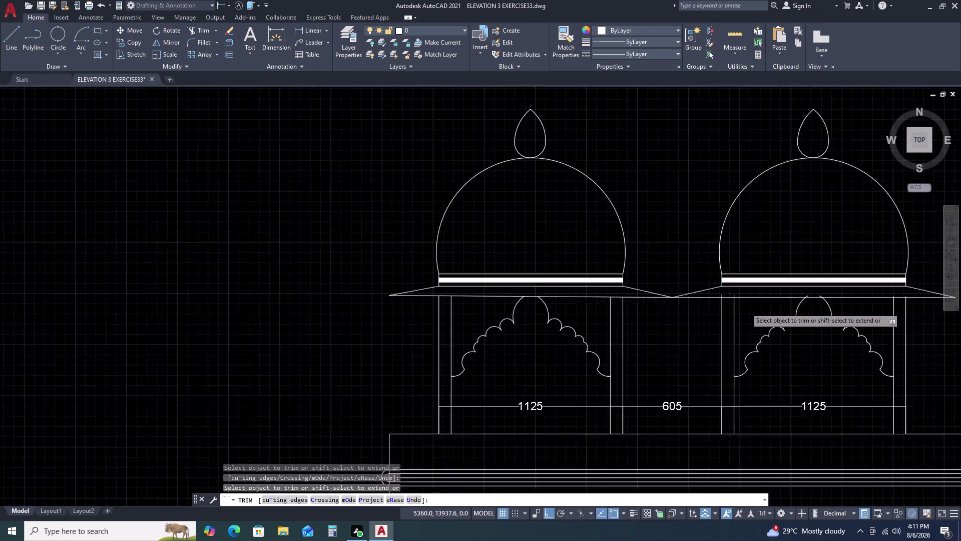
scroll(up, 3)
Fence-trim the lines crossing above the second arch top.
click(706, 292)
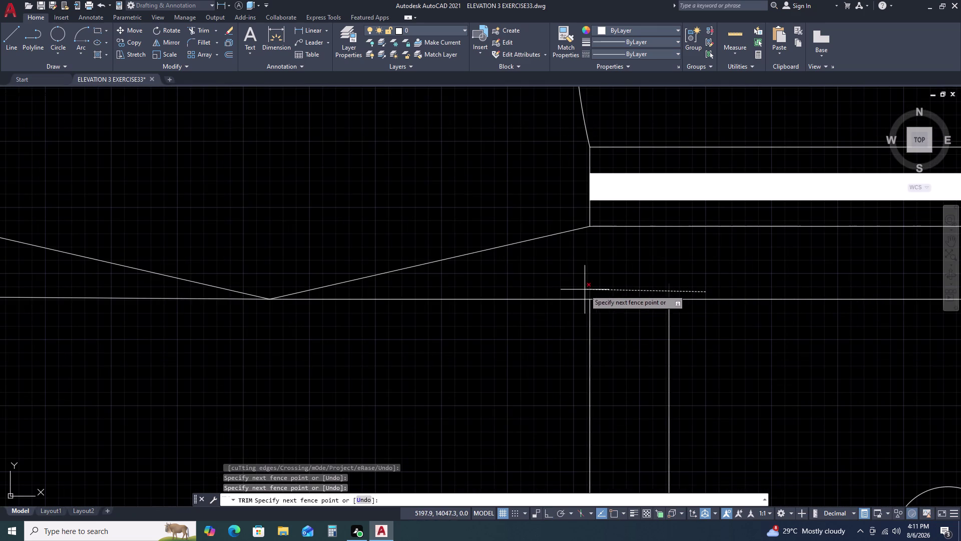
click(585, 289)
scroll(down, 3)
scroll(up, 3)
scroll(up, 3)
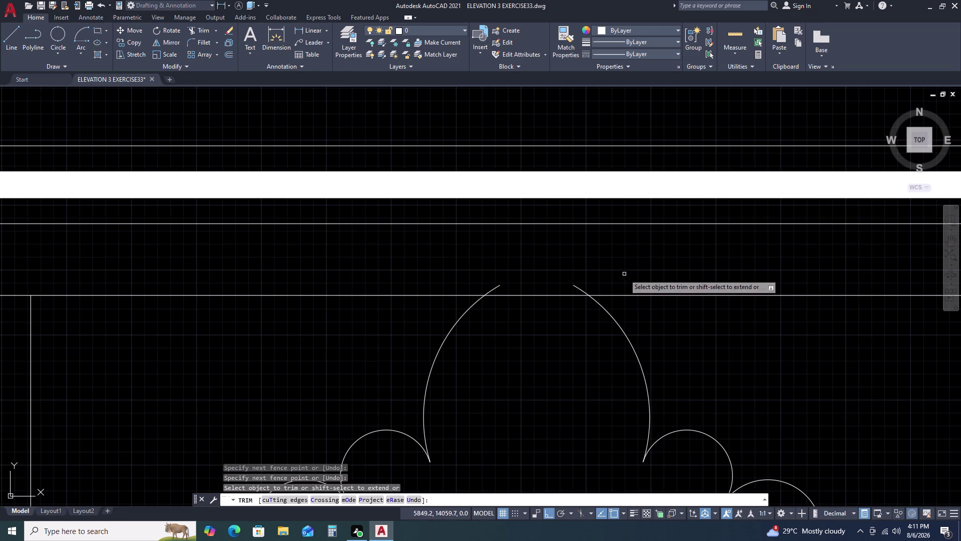
click(624, 283)
click(485, 291)
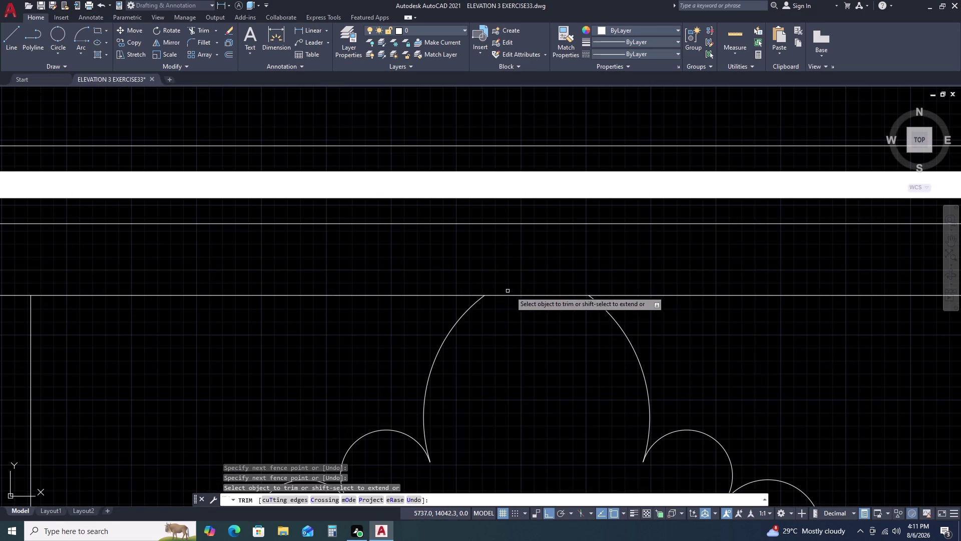
scroll(down, 3)
key(Escape)
Trim the two remaining leftover line ends near the post.
scroll(up, 3)
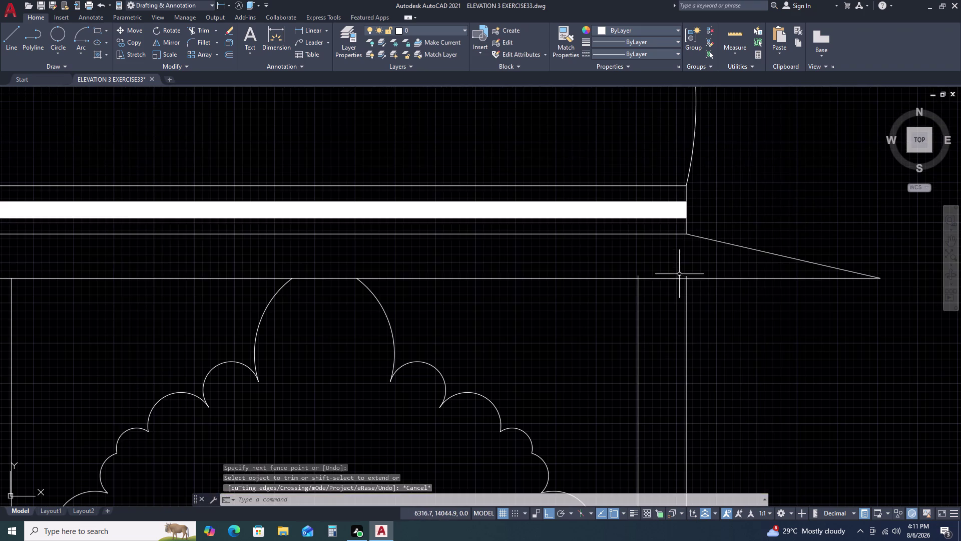
key(space)
scroll(up, 3)
click(627, 278)
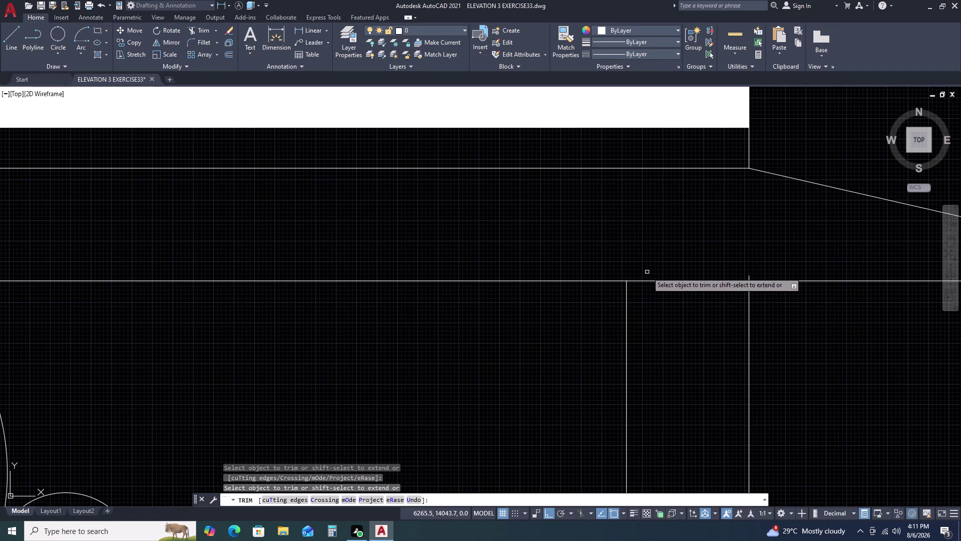
click(749, 276)
scroll(down, 3)
key(Escape)
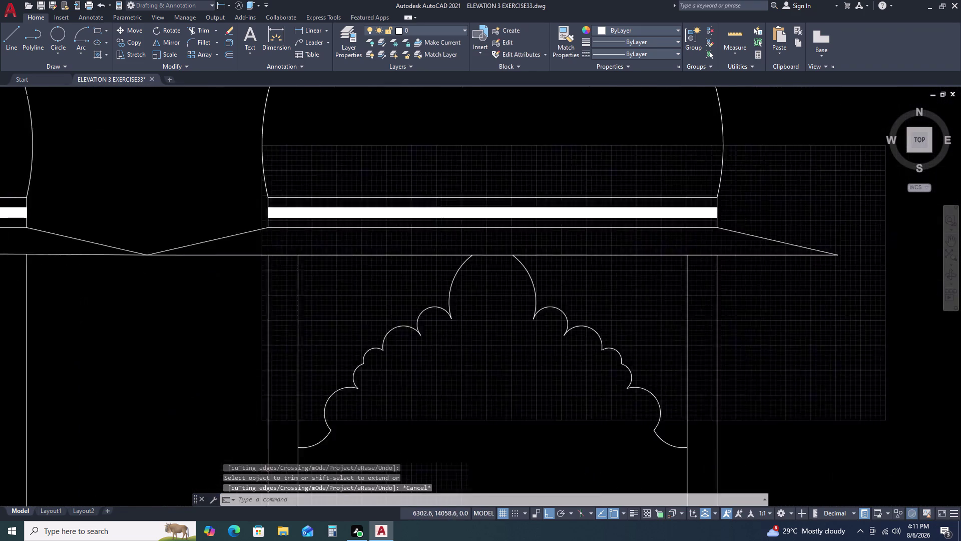
Save the drawing and center the whole elevation in view.
scroll(down, 3)
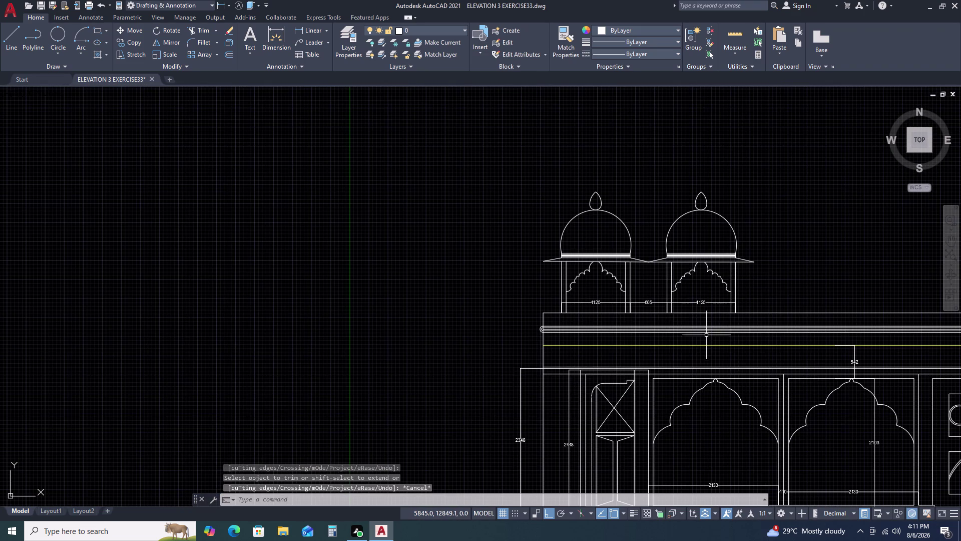
key(ctrl+s)
key(ctrl+s)
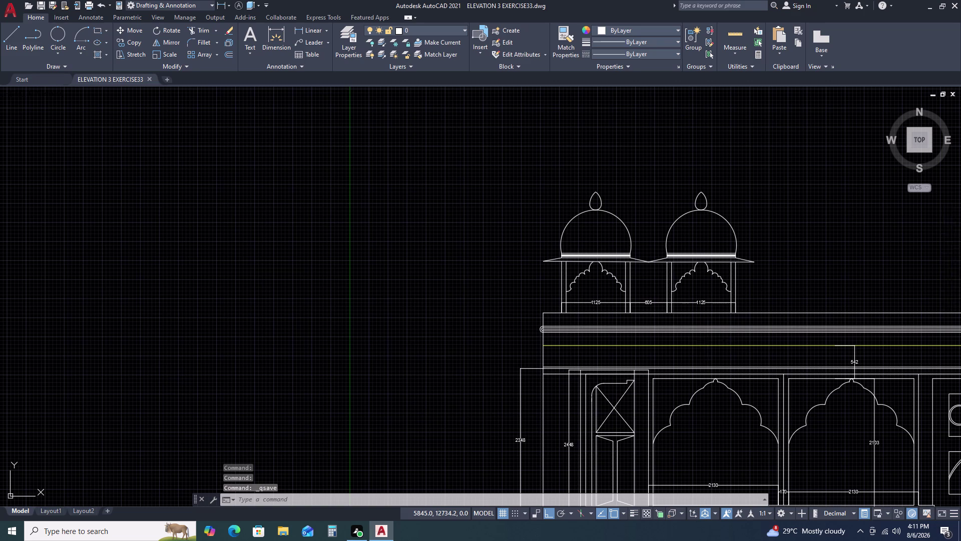
scroll(down, 3)
middle_drag(730, 347, 586, 294)
middle_click(584, 294)
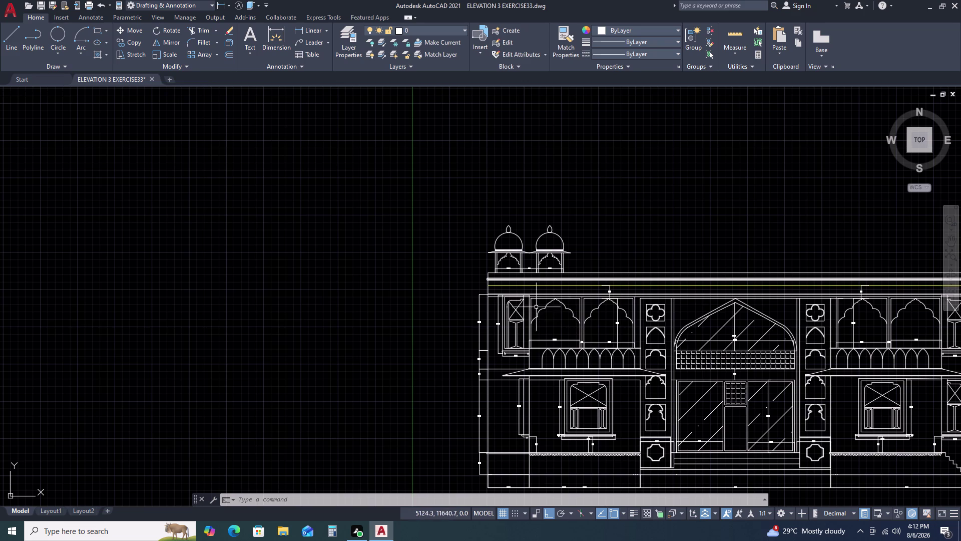
middle_drag(668, 258, 625, 265)
middle_click(615, 265)
middle_drag(602, 267, 583, 268)
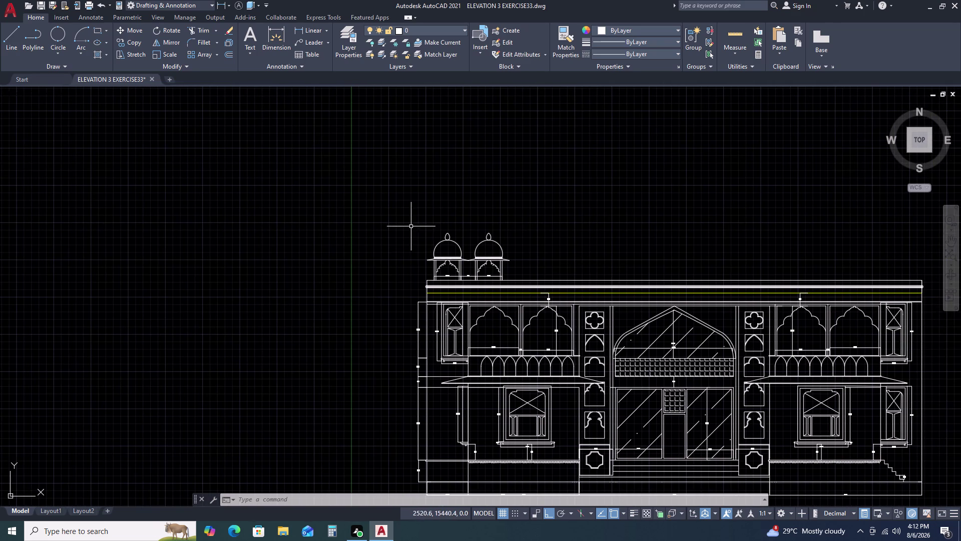
Select both domed pavilions, excluding the parapet line.
drag(413, 227, 421, 238)
click(516, 289)
scroll(up, 3)
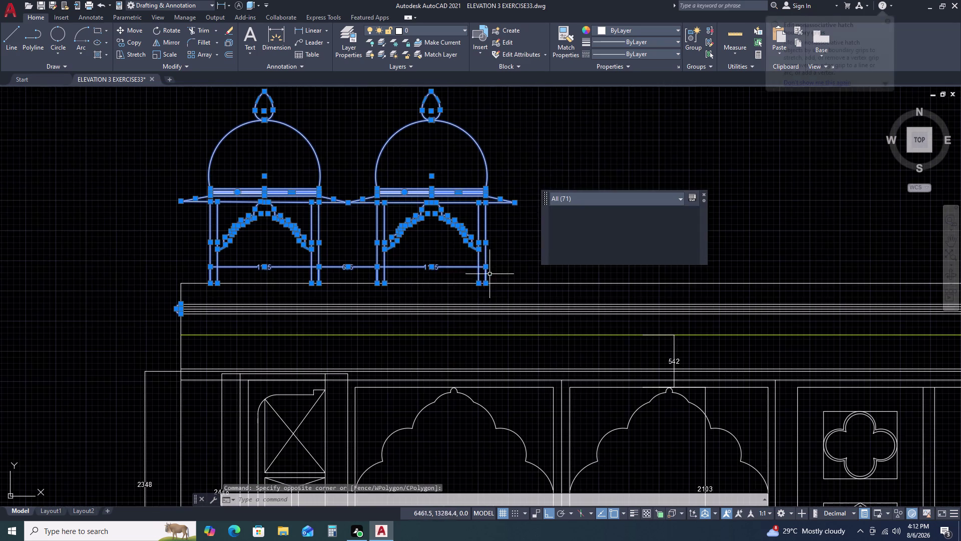
scroll(up, 3)
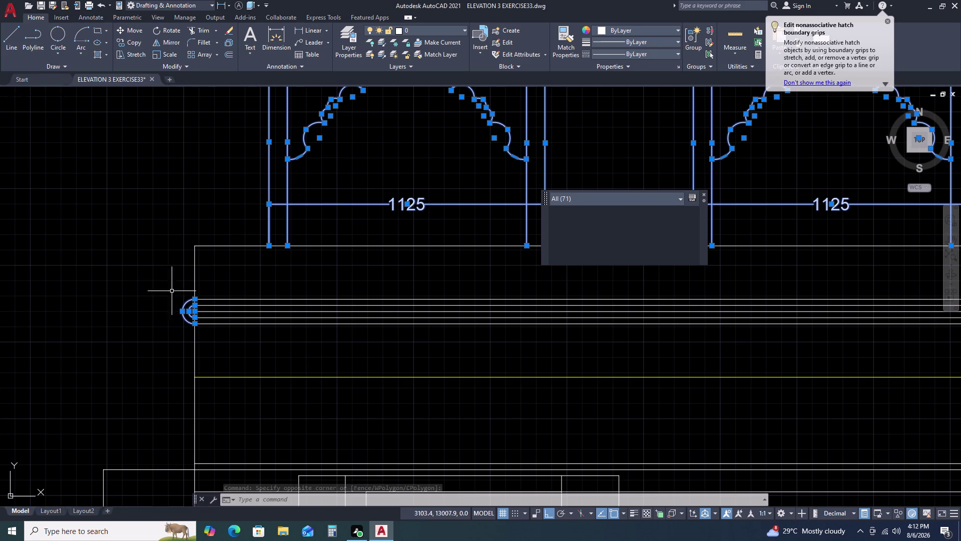
click(167, 279)
click(224, 347)
scroll(down, 3)
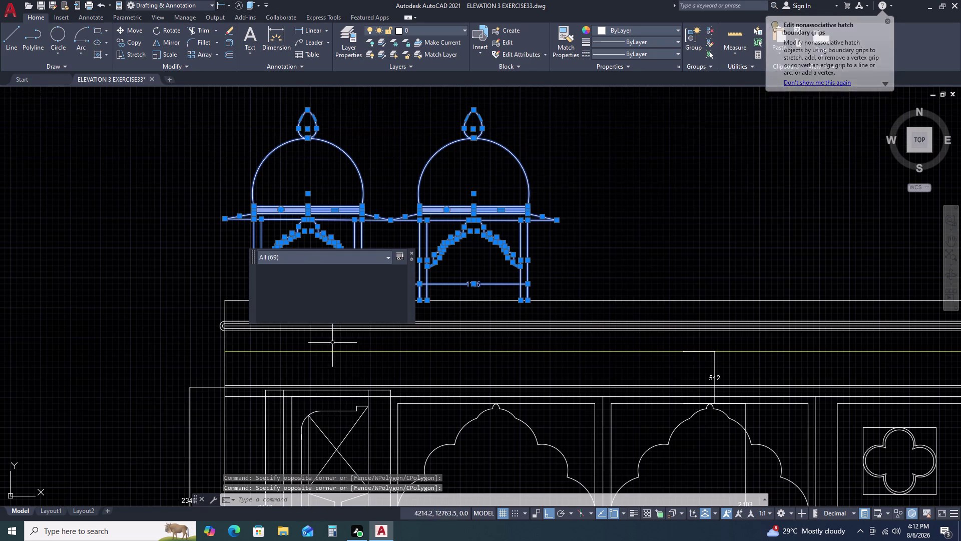
scroll(down, 3)
middle_drag(763, 287, 412, 318)
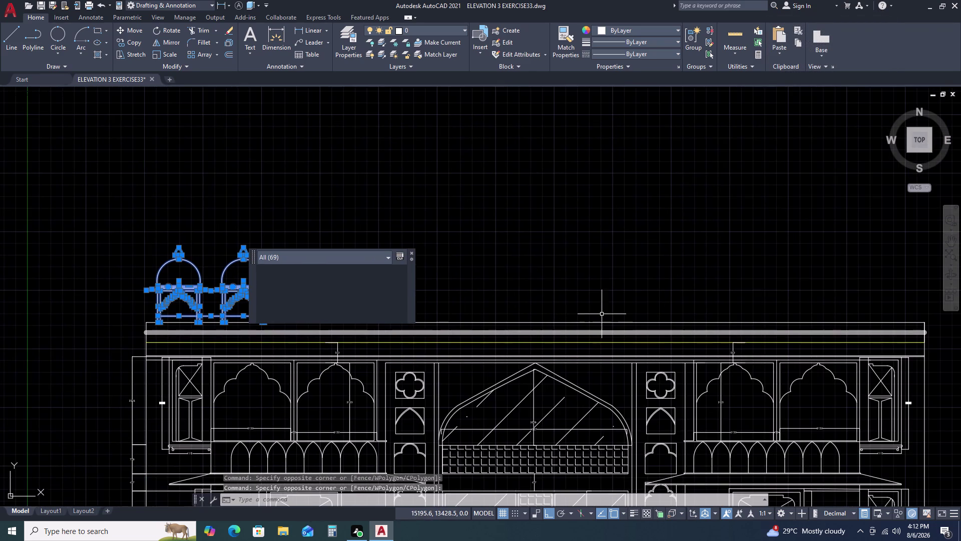
Mirror the pavilions about a vertical axis at the parapet centre, keeping the originals.
text(MI)
key(space)
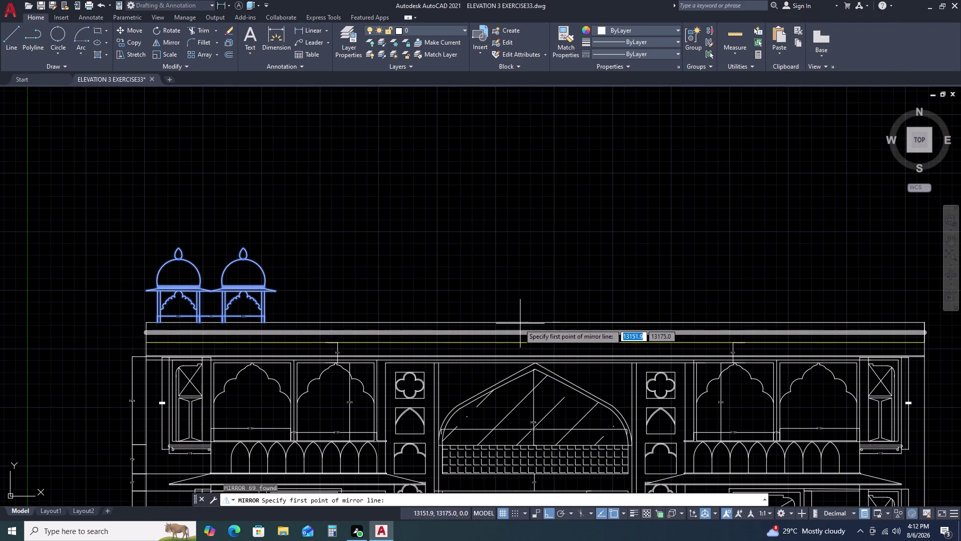
click(536, 323)
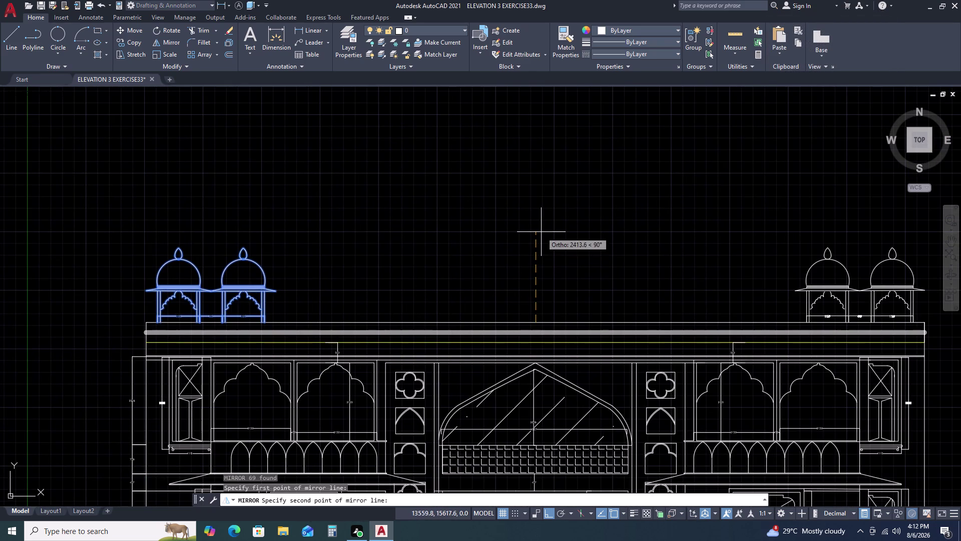
click(541, 232)
click(560, 270)
click(541, 230)
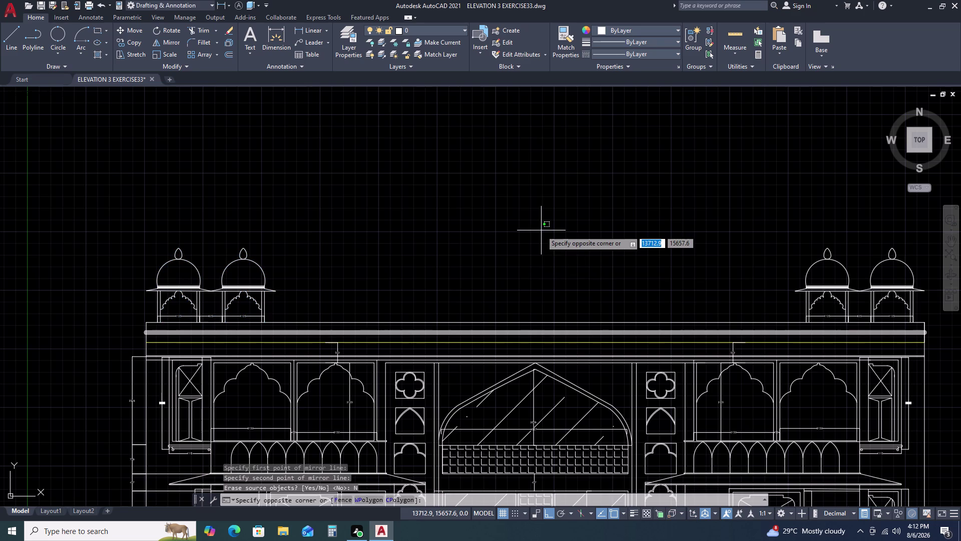
key(Escape)
Recenter the finished symmetrical elevation in view.
scroll(down, 3)
scroll(down, 3)
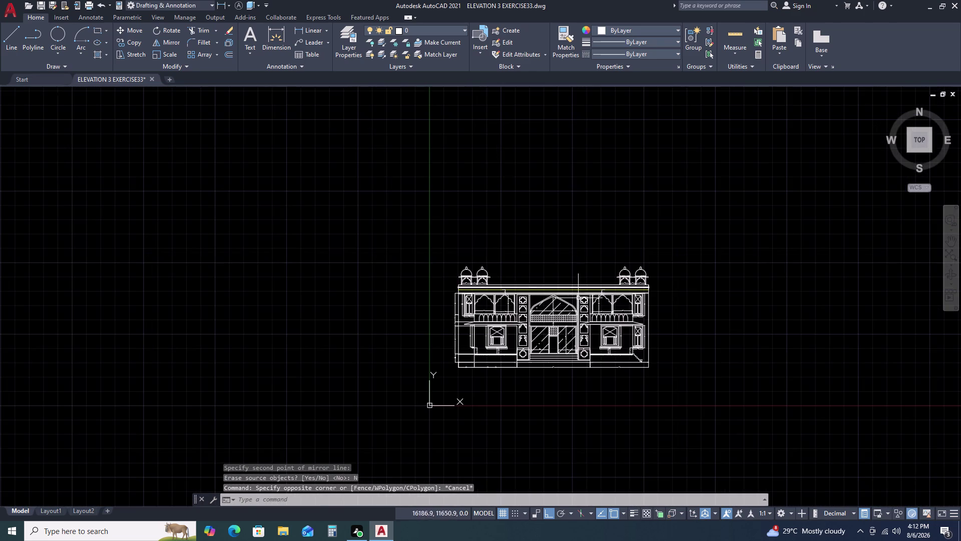
scroll(up, 3)
middle_drag(613, 295, 567, 236)
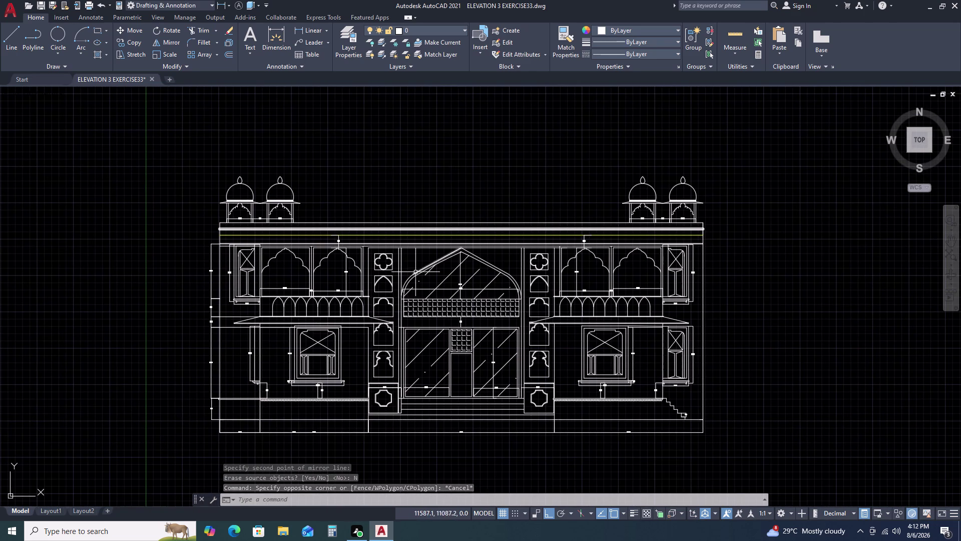
scroll(up, 3)
scroll(down, 3)
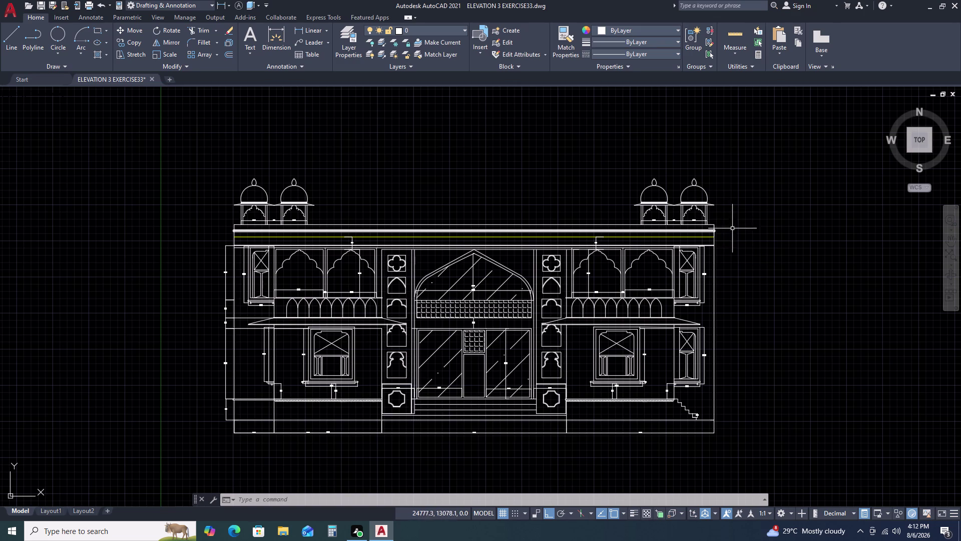
Dimension the parapet block's right-end height as 535 with DLI.
scroll(up, 3)
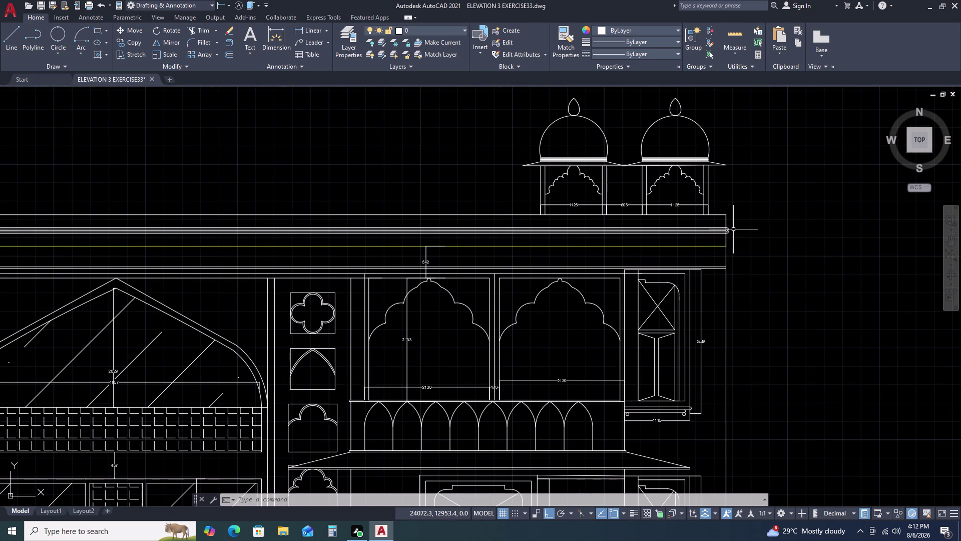
scroll(up, 3)
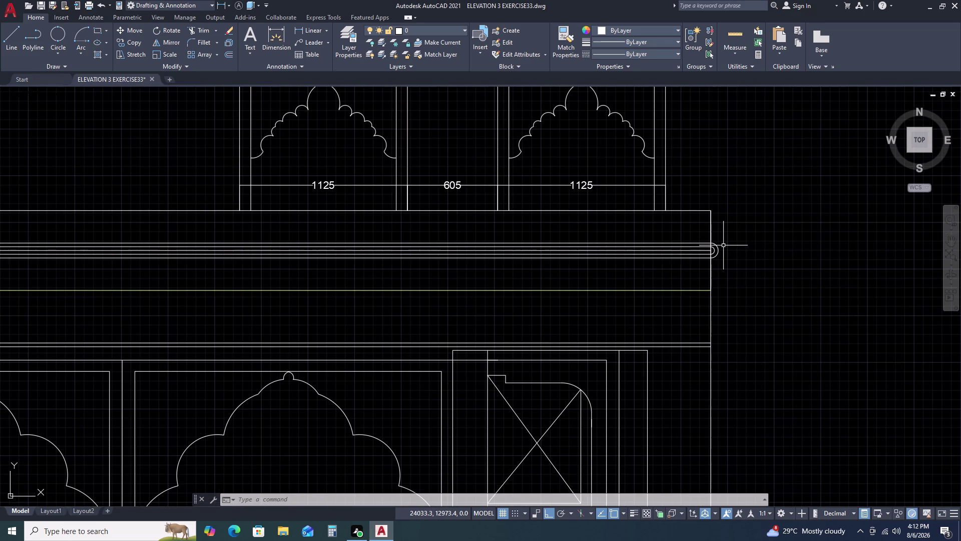
text(DLI)
key(space)
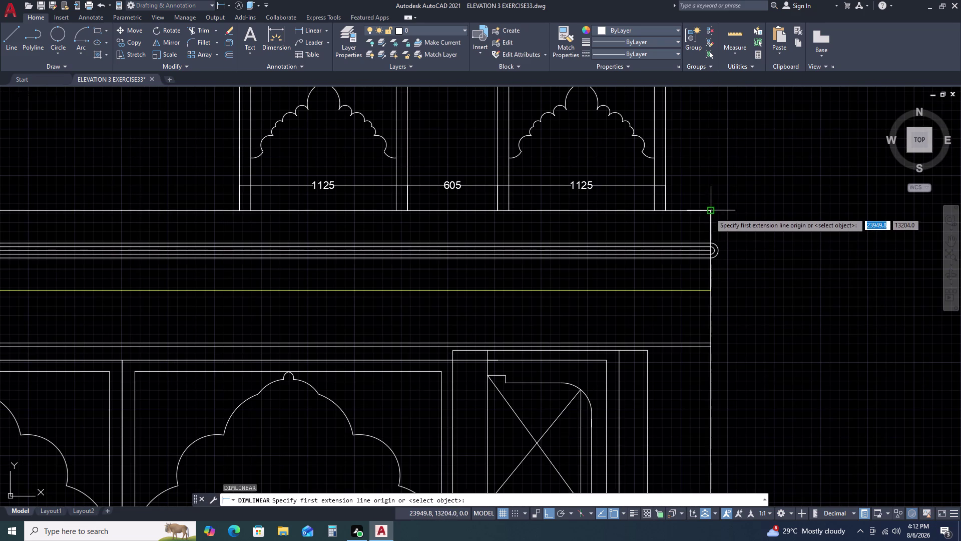
click(710, 212)
double_click(711, 289)
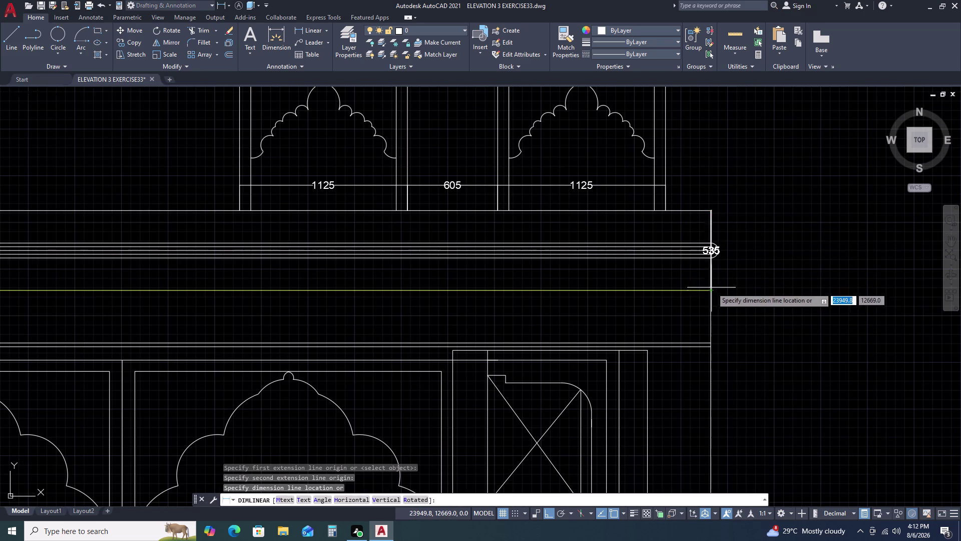
double_click(735, 287)
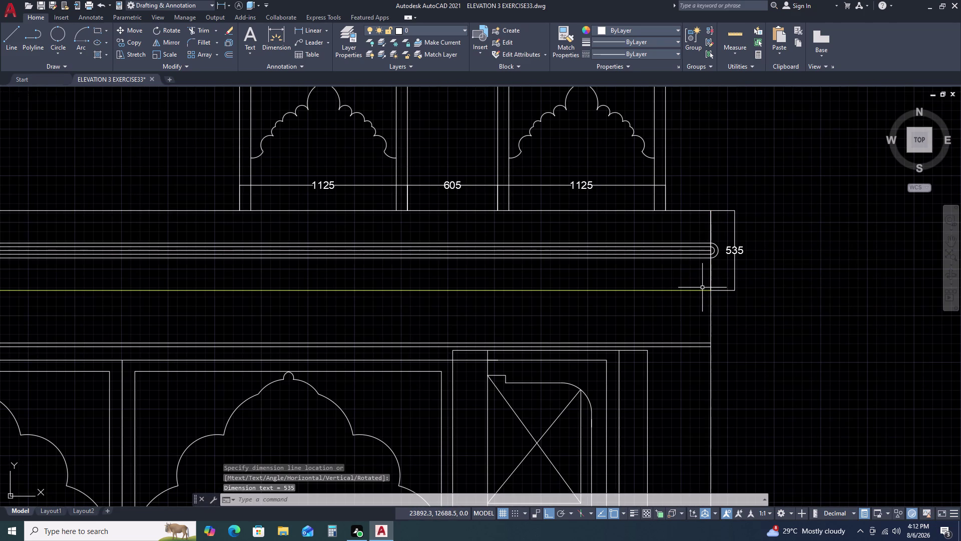
Draw a horizontal line rightward from the block's lower right corner.
text(L)
key(space)
click(709, 290)
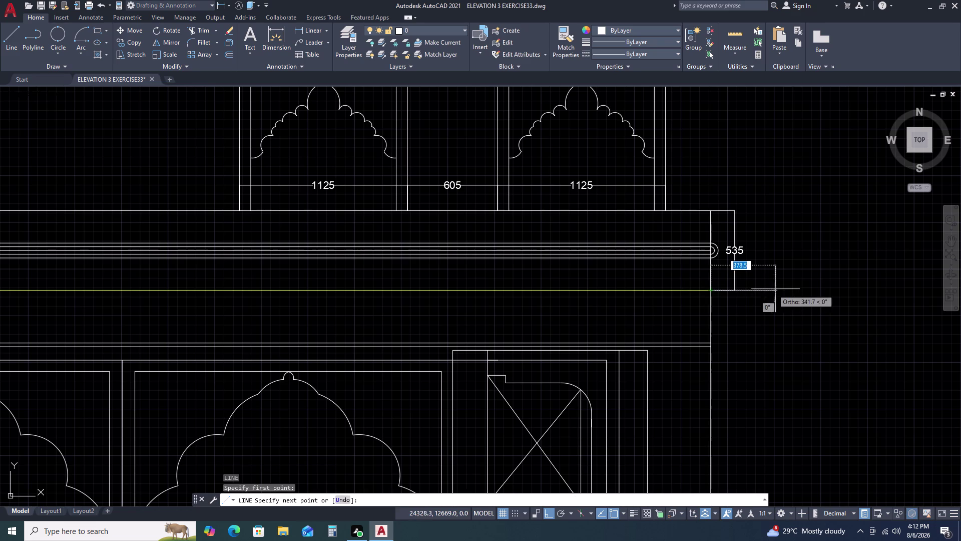
double_click(805, 286)
key(Escape)
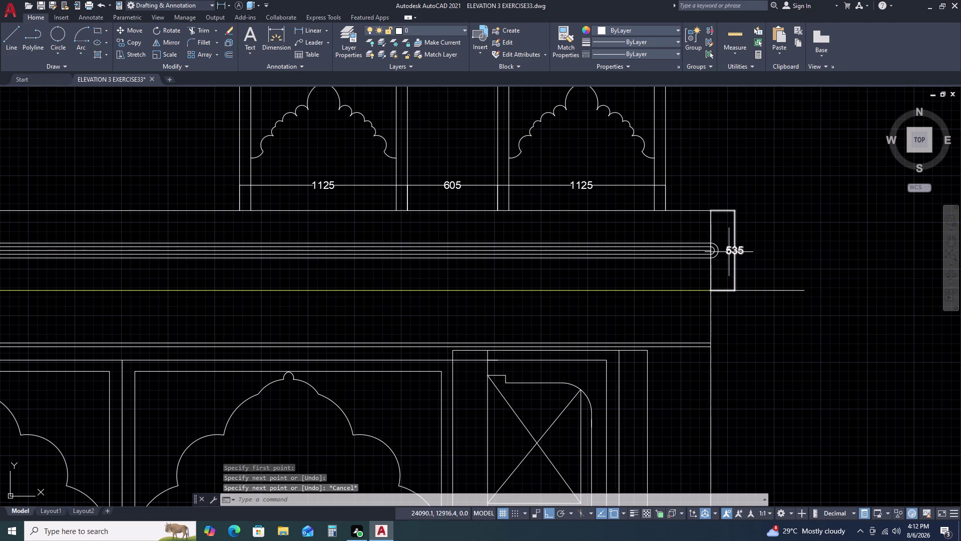
Draw a diagonal from the block's top right corner to the horizontal line's end.
key(l)
key(space)
click(711, 213)
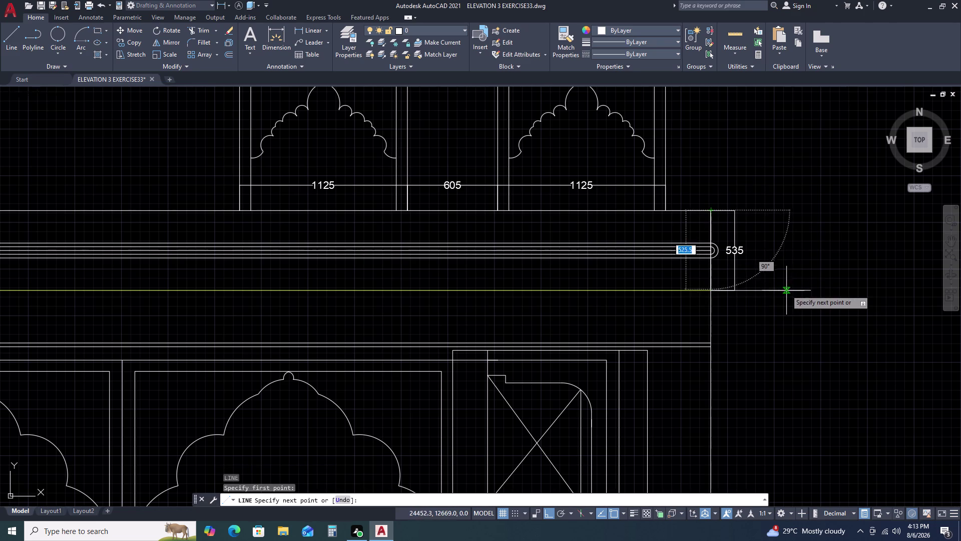
click(805, 290)
key(Escape)
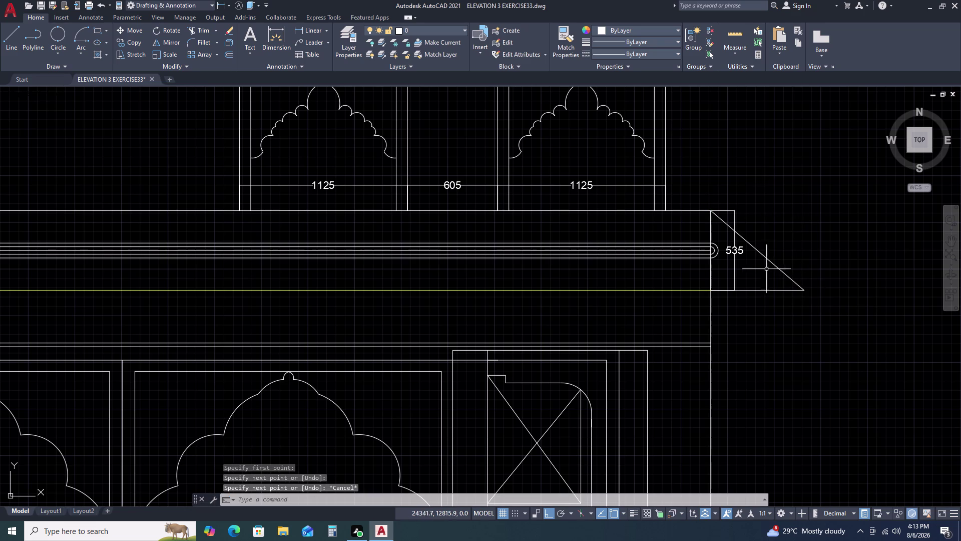
click(756, 270)
click(732, 265)
key(Escape)
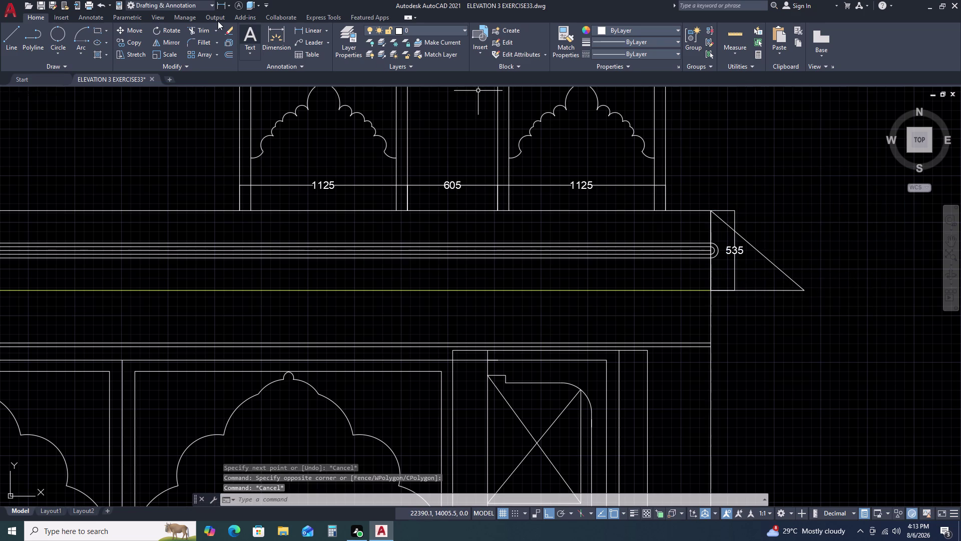
Add a 535 aligned dimension along the diagonal from the block's top corner.
click(303, 31)
click(329, 33)
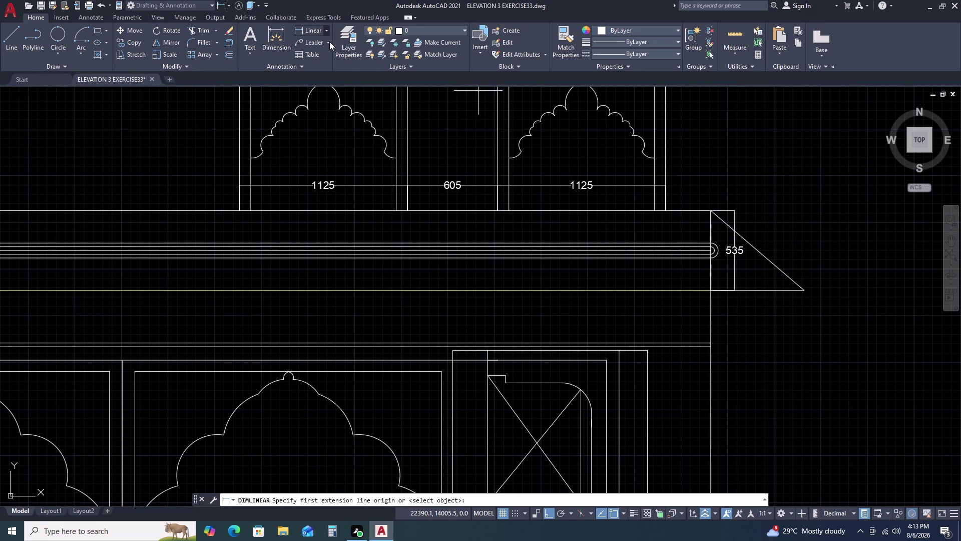
double_click(326, 62)
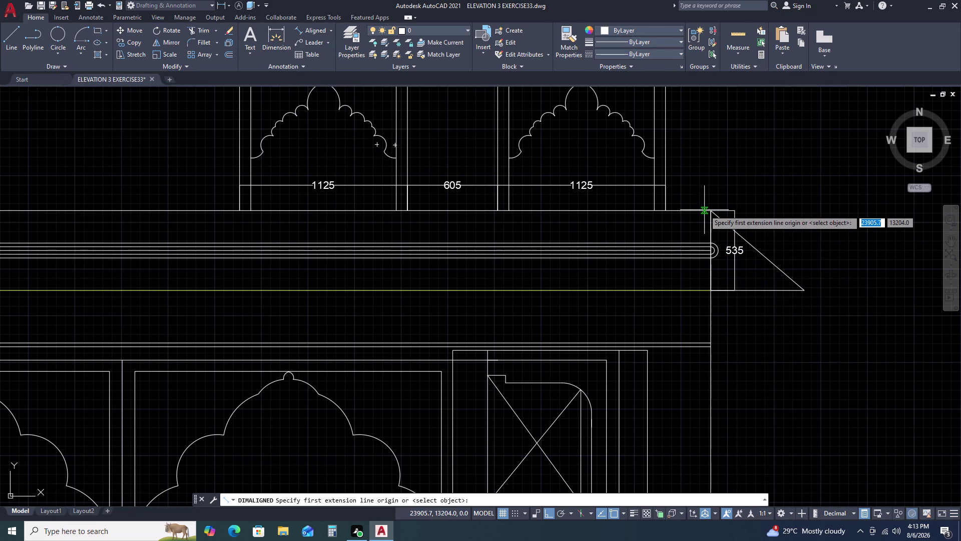
double_click(709, 213)
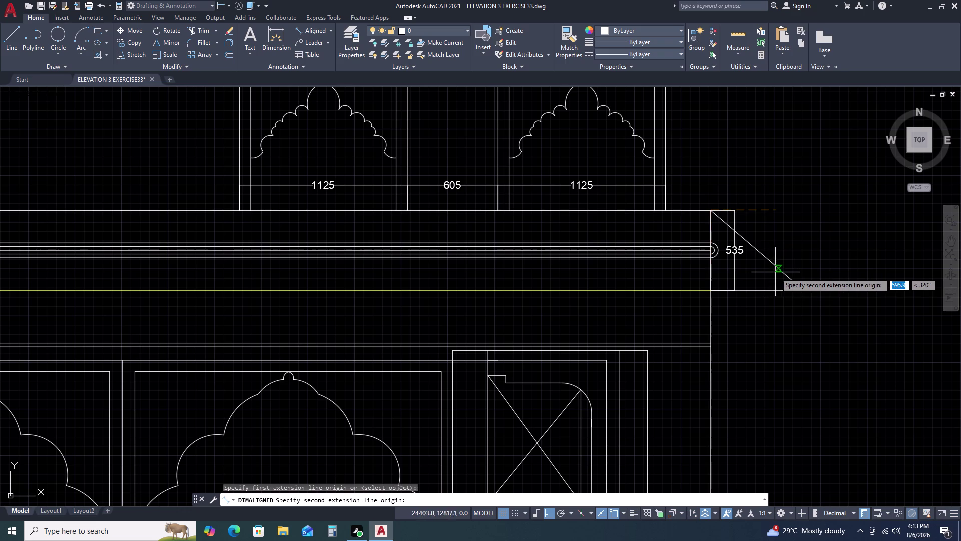
key(F8)
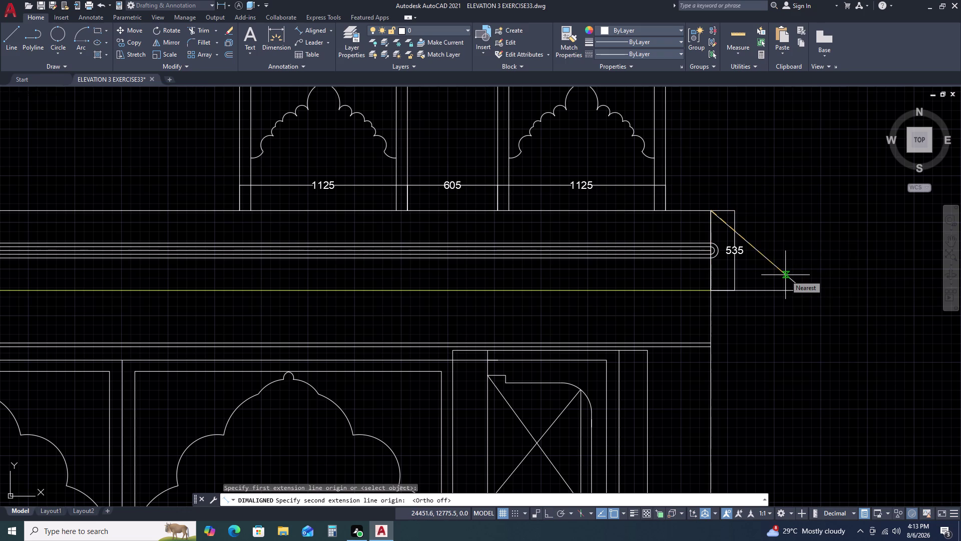
text(535)
key(space)
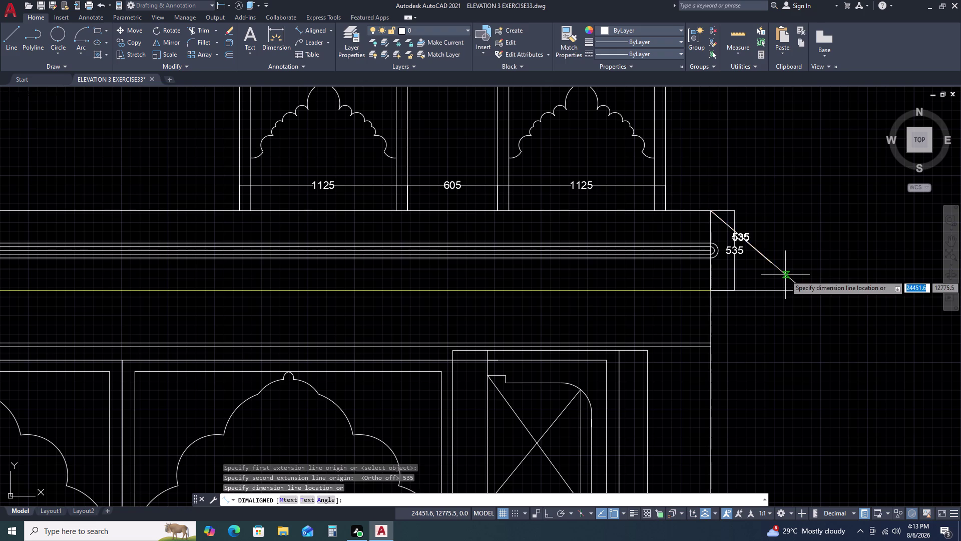
double_click(806, 270)
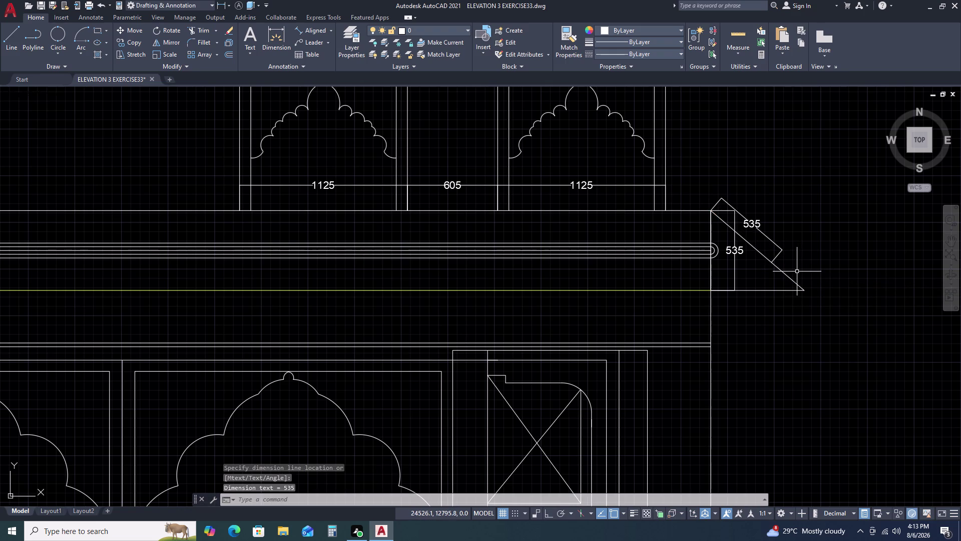
Check the diagonal's length and test the aligned dimension's endpoint grip.
double_click(779, 269)
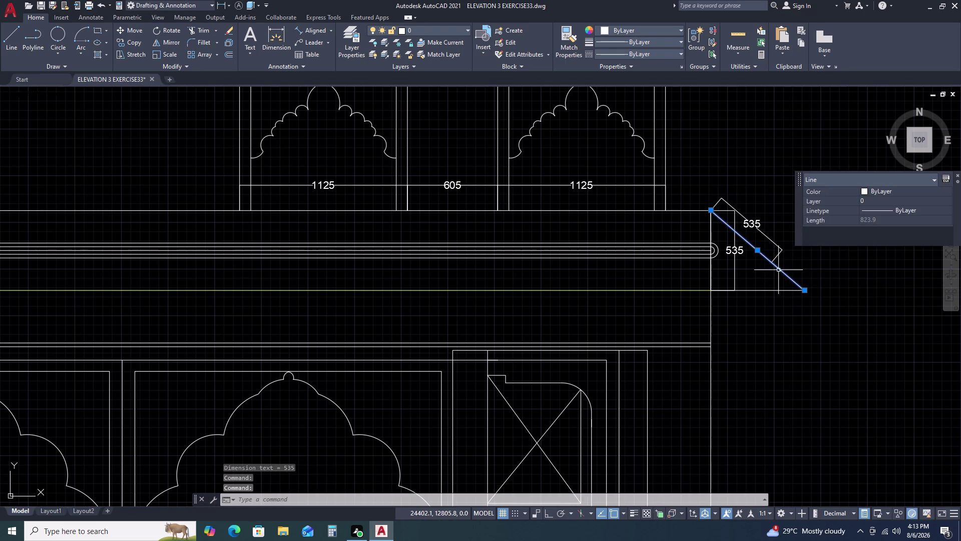
key(Escape)
click(777, 259)
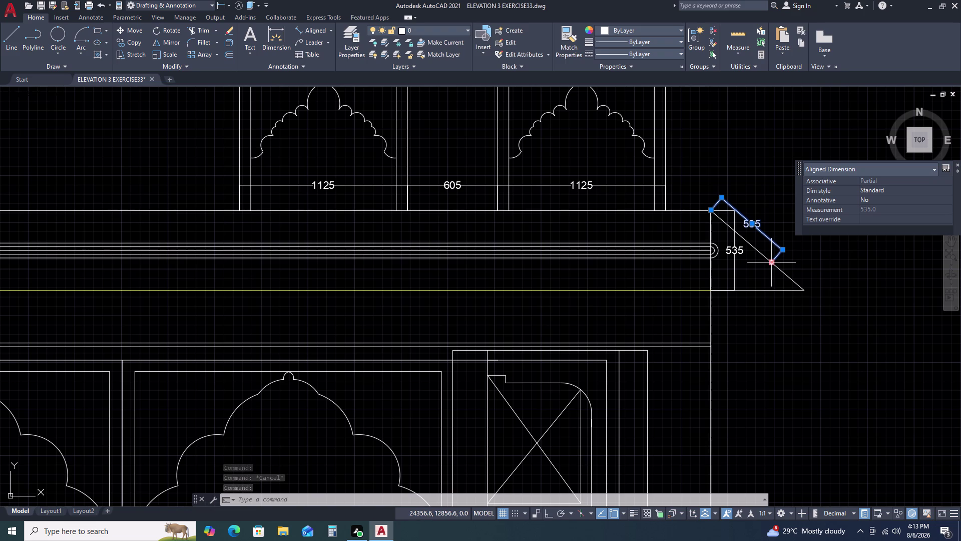
scroll(down, 3)
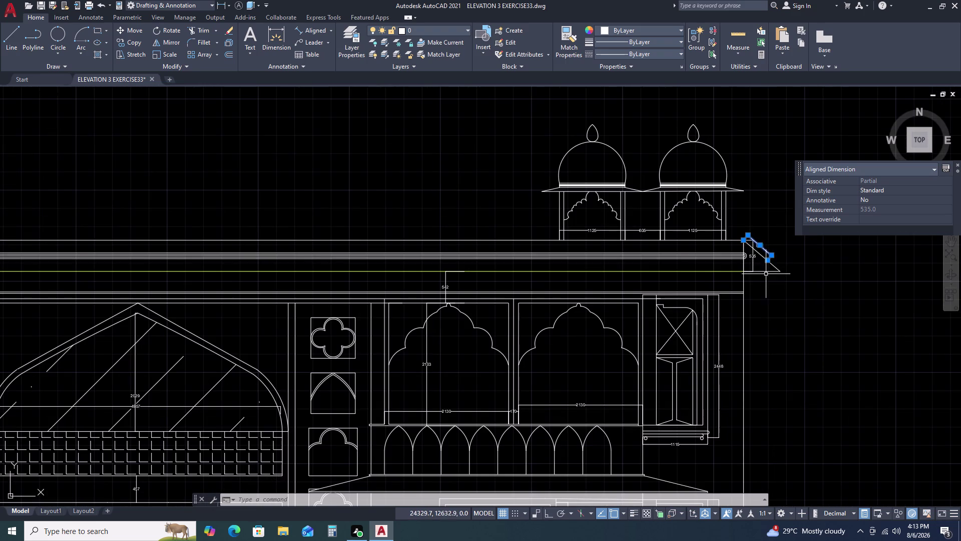
scroll(down, 3)
scroll(up, 3)
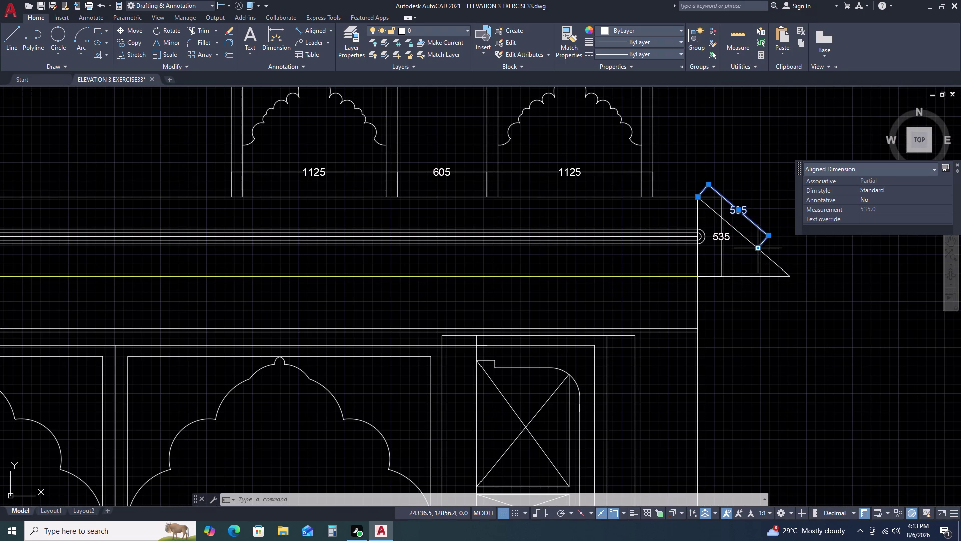
click(757, 247)
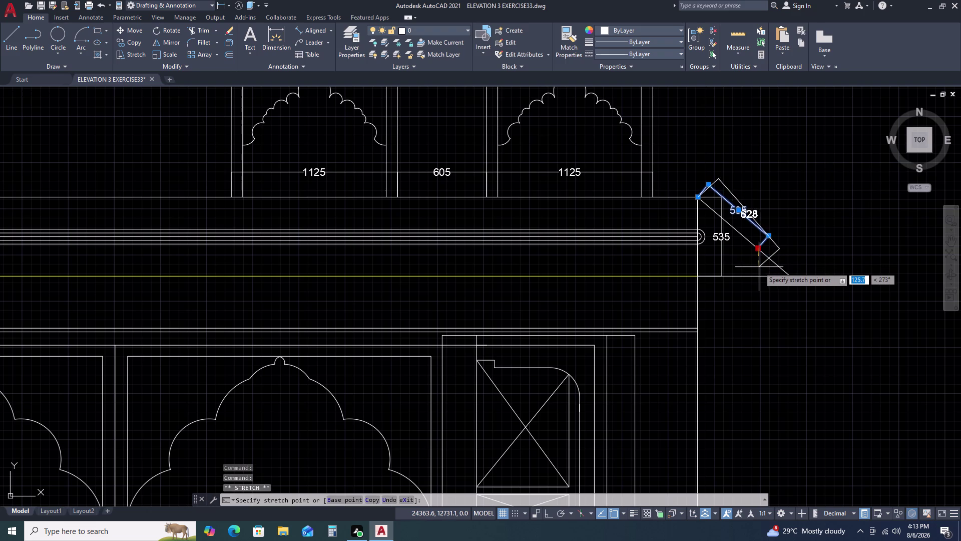
key(Escape)
Move the diagonal's lower end downward using its grip.
click(770, 259)
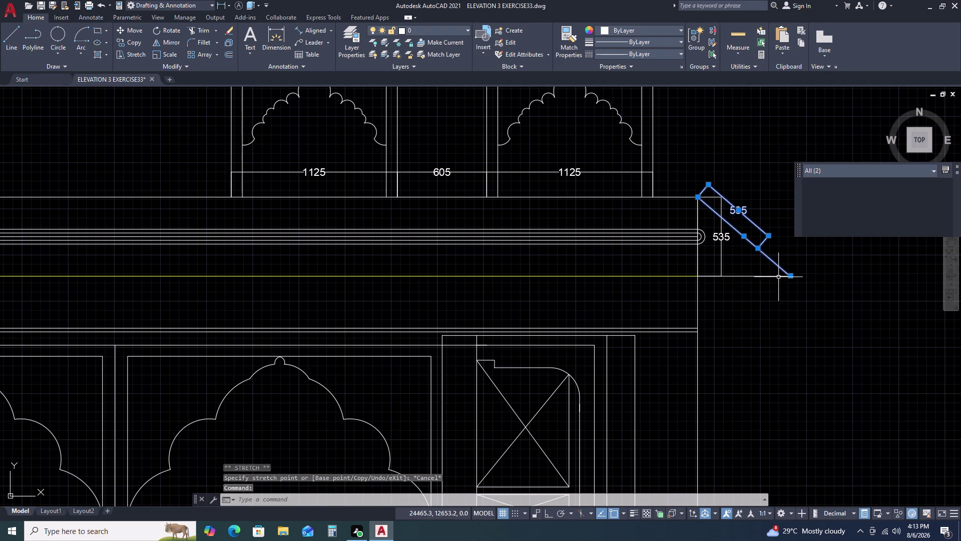
click(792, 276)
click(765, 282)
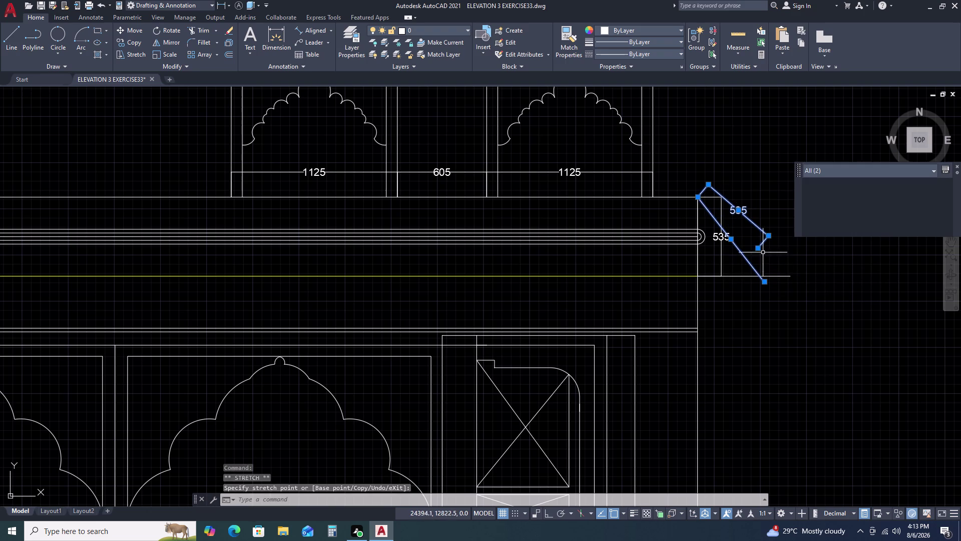
click(760, 248)
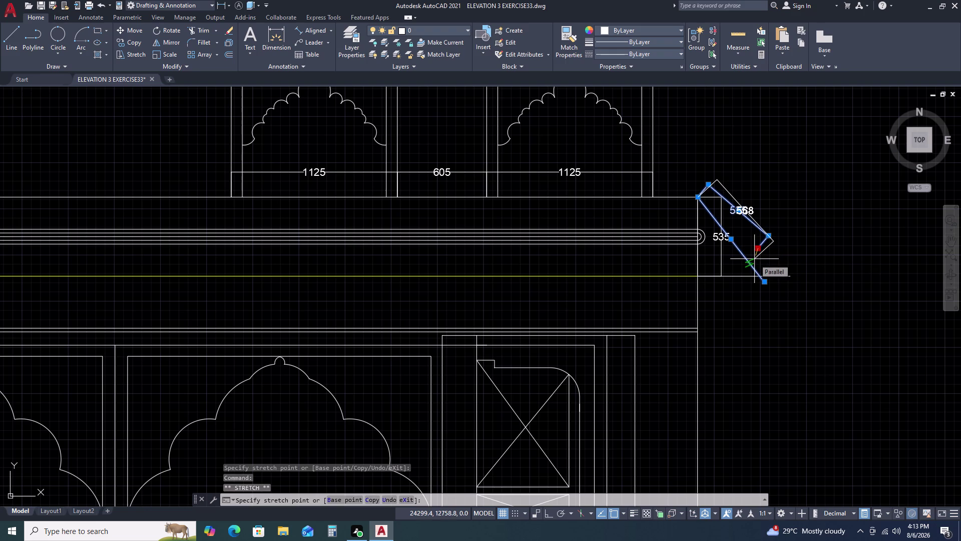
key(Escape)
key(Escape)
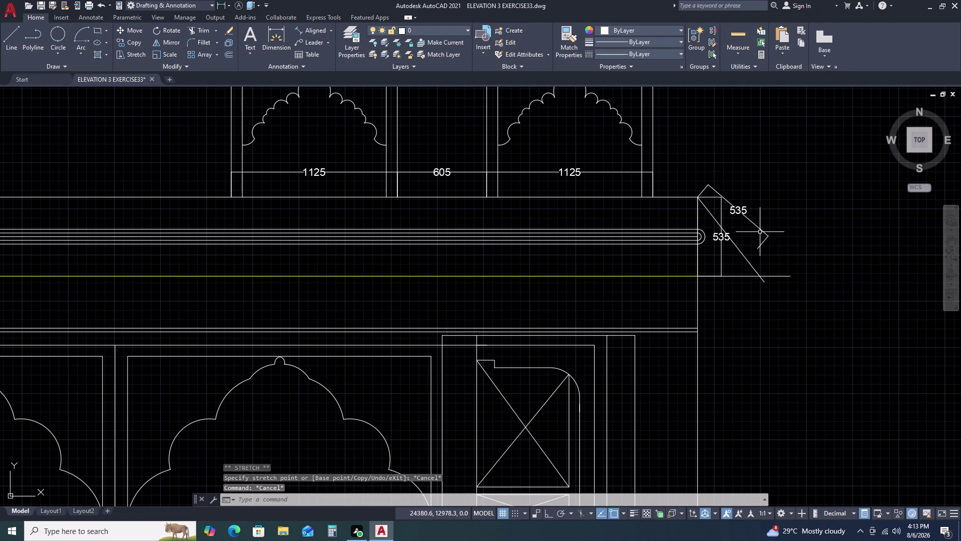
Erase the temporary 535 aligned dimension.
click(764, 229)
click(755, 246)
key(Delete)
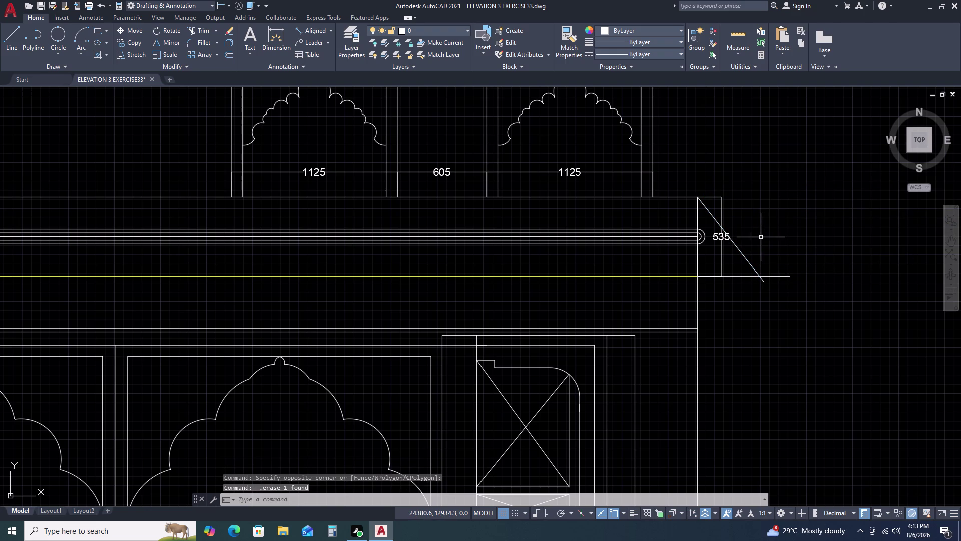
Start a leader note at the parapet top, then abandon it.
click(321, 37)
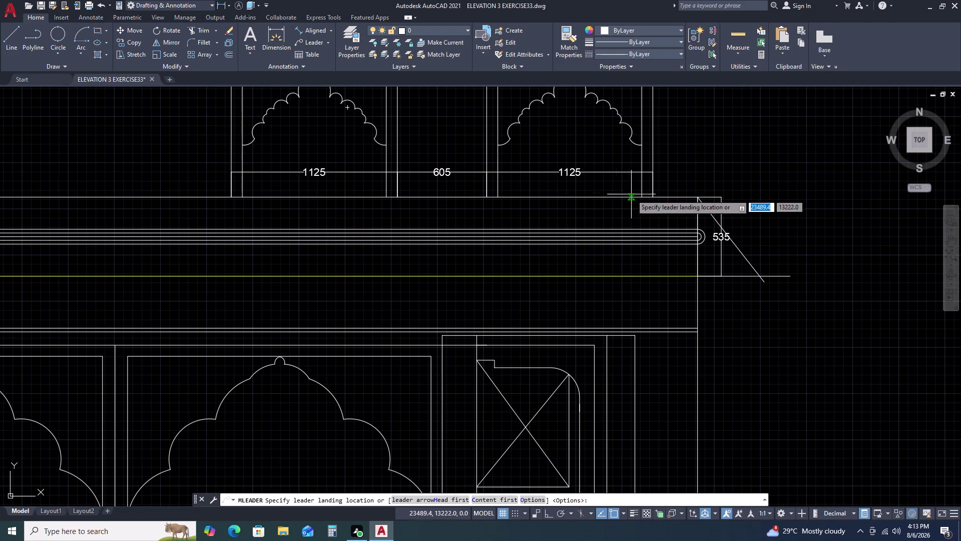
click(696, 198)
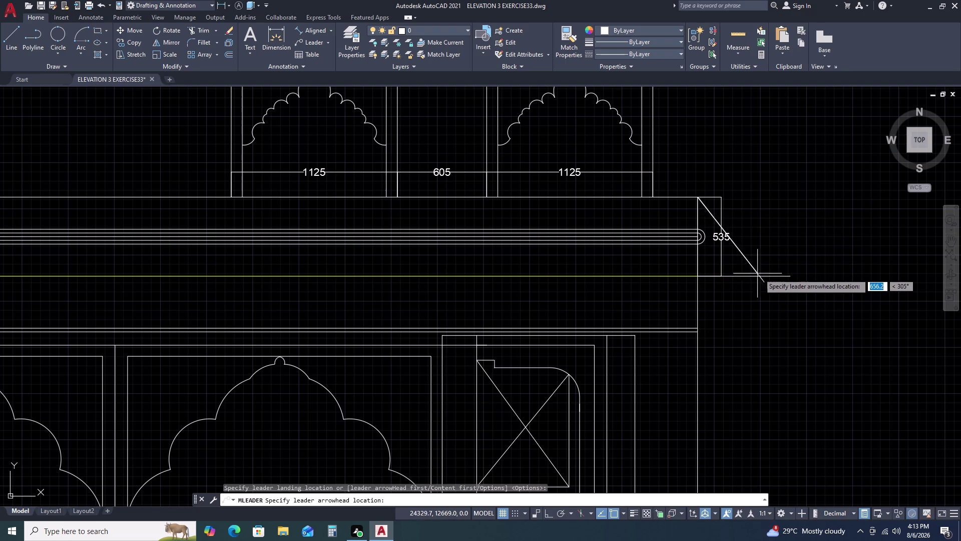
click(757, 276)
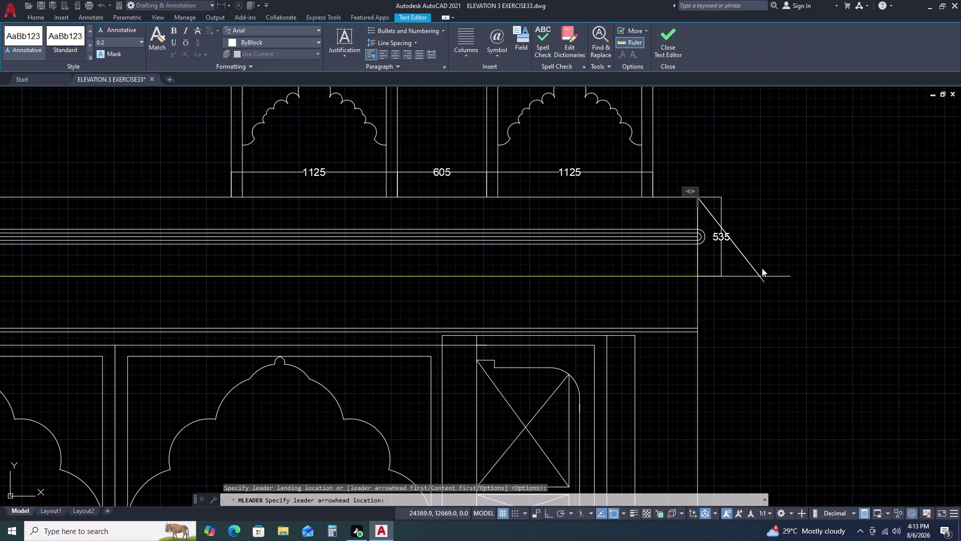
key(Escape)
key(Escape)
key(Escape)
key(Escape)
key(Escape)
key(Escape)
key(Escape)
key(Escape)
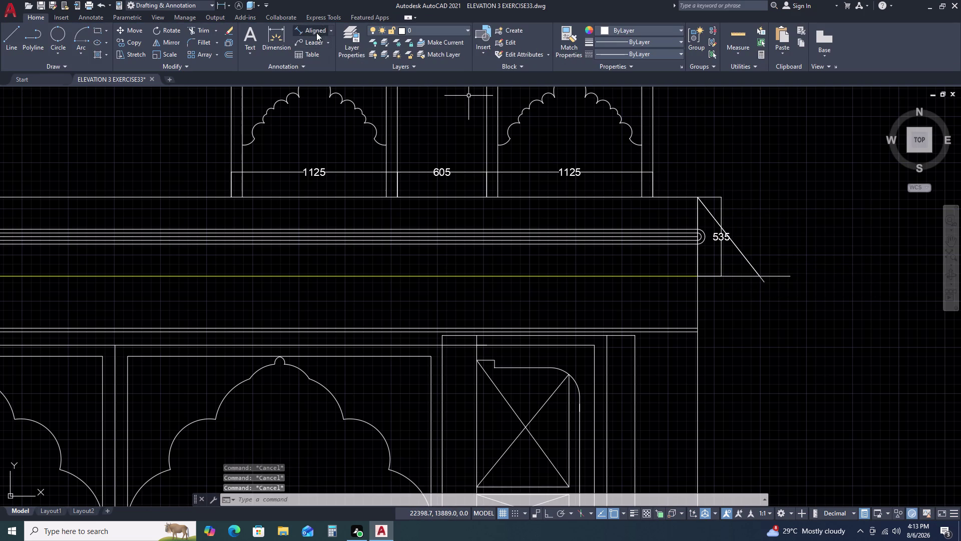
Try an aligned dimension from the parapet's top corner, then cancel it.
click(318, 34)
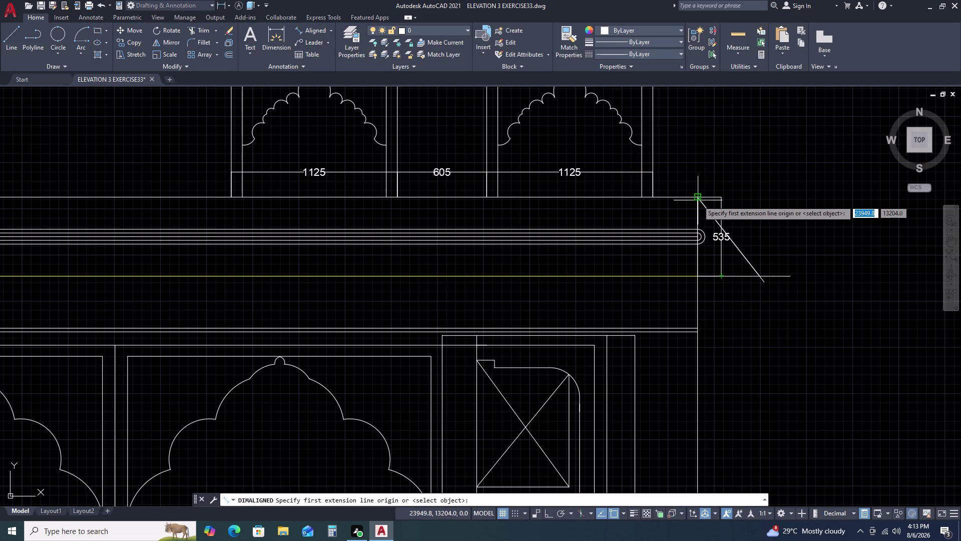
click(698, 196)
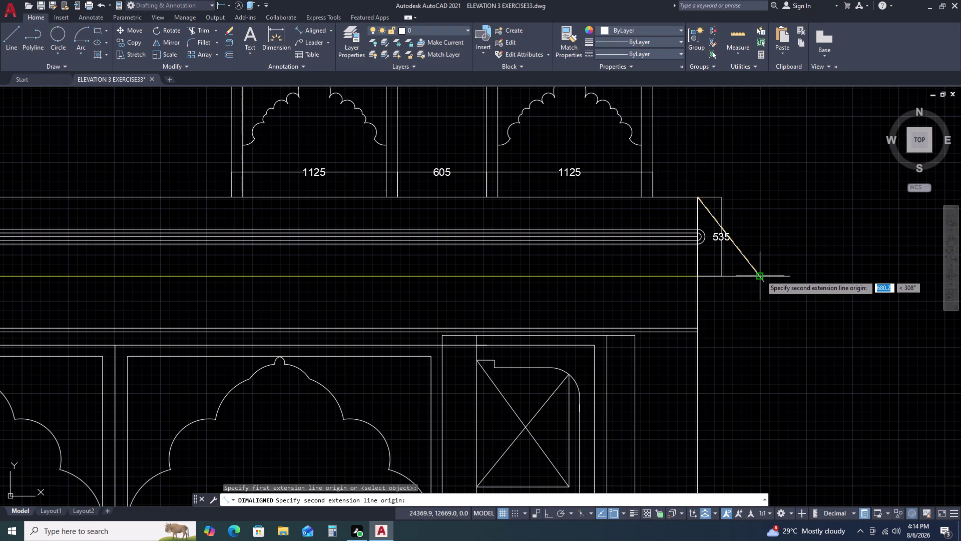
click(760, 275)
key(Escape)
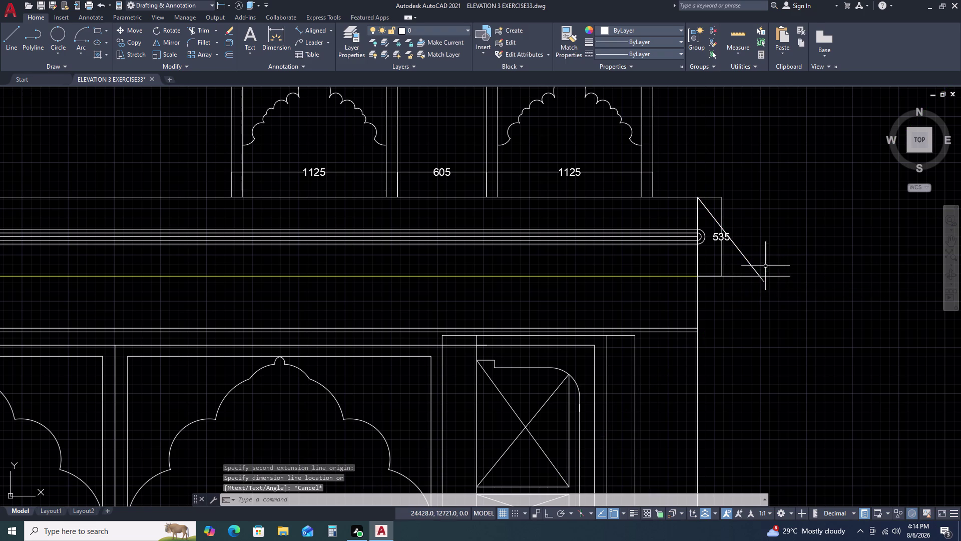
click(752, 264)
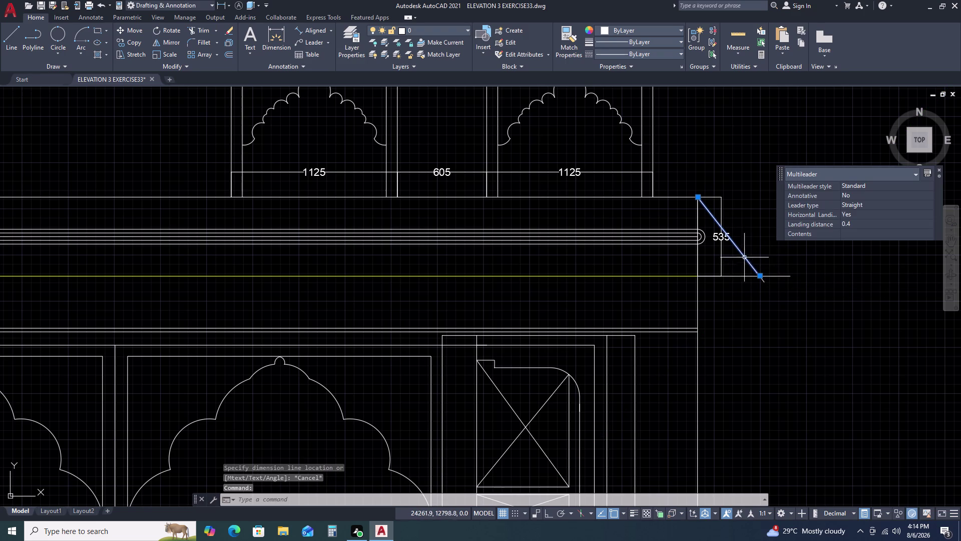
key(Escape)
scroll(down, 3)
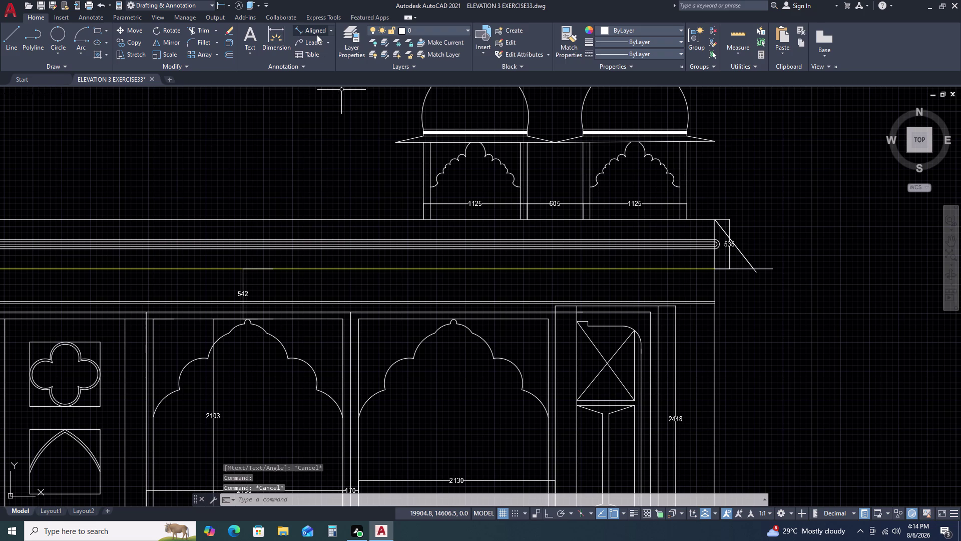
click(317, 35)
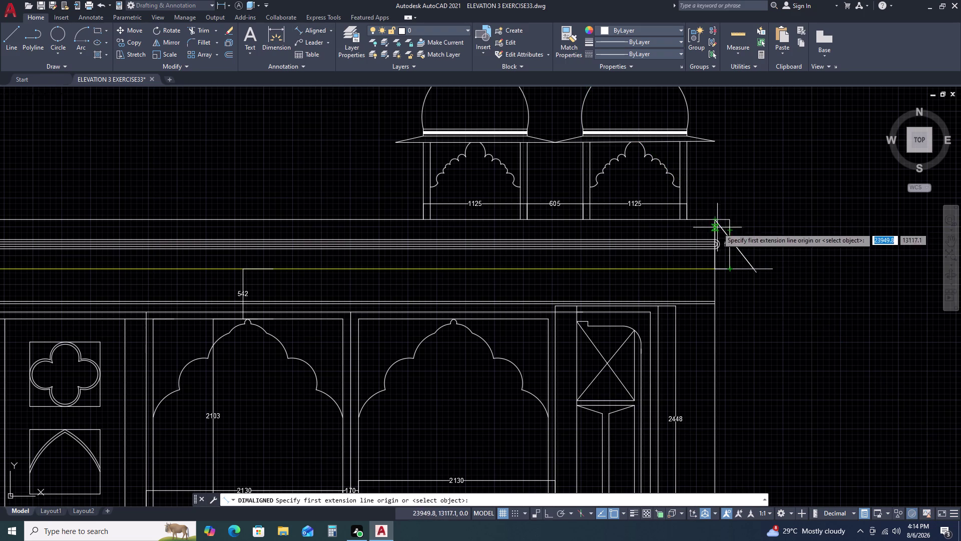
key(Escape)
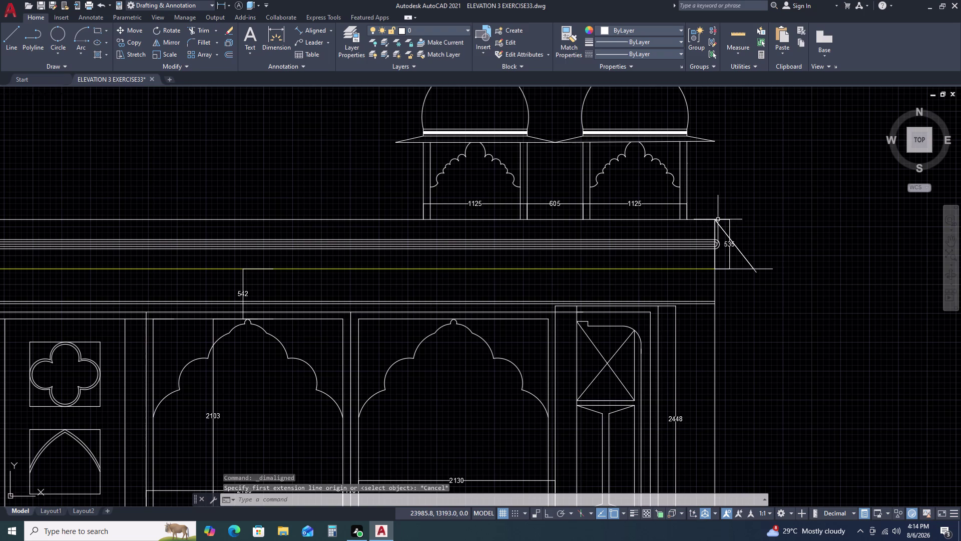
scroll(up, 3)
Delete the diagonal line and its horizontal guide beside the 535 dimension.
click(739, 220)
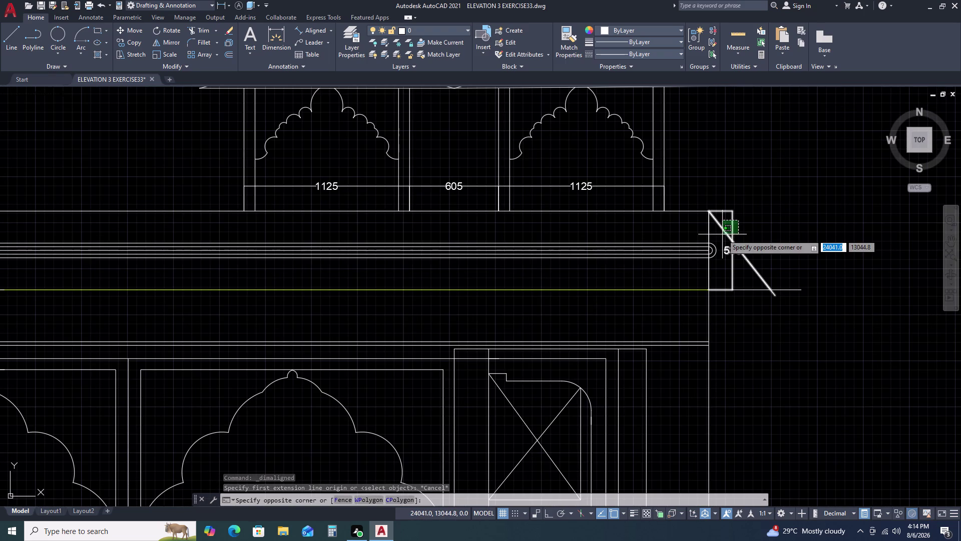
click(727, 224)
key(Escape)
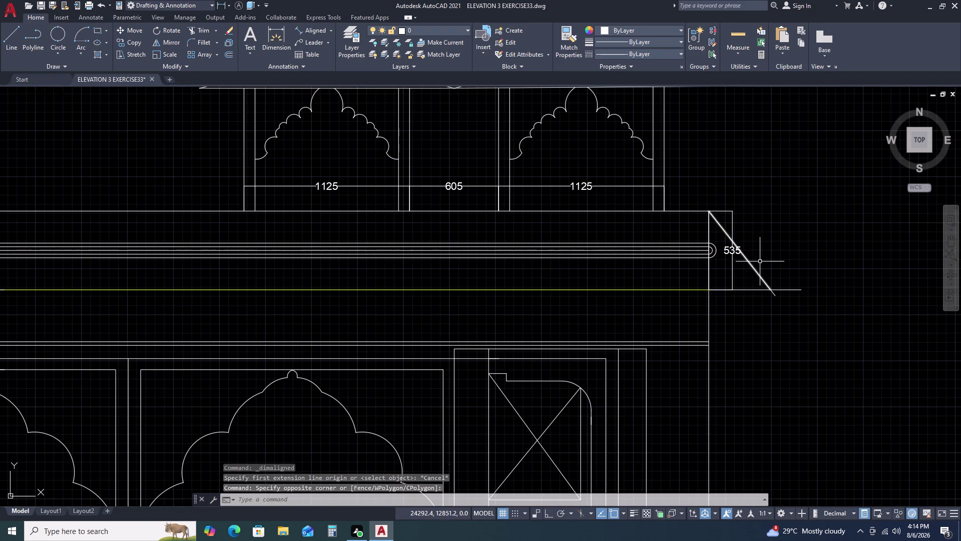
drag(758, 271, 754, 278)
click(751, 282)
key(Delete)
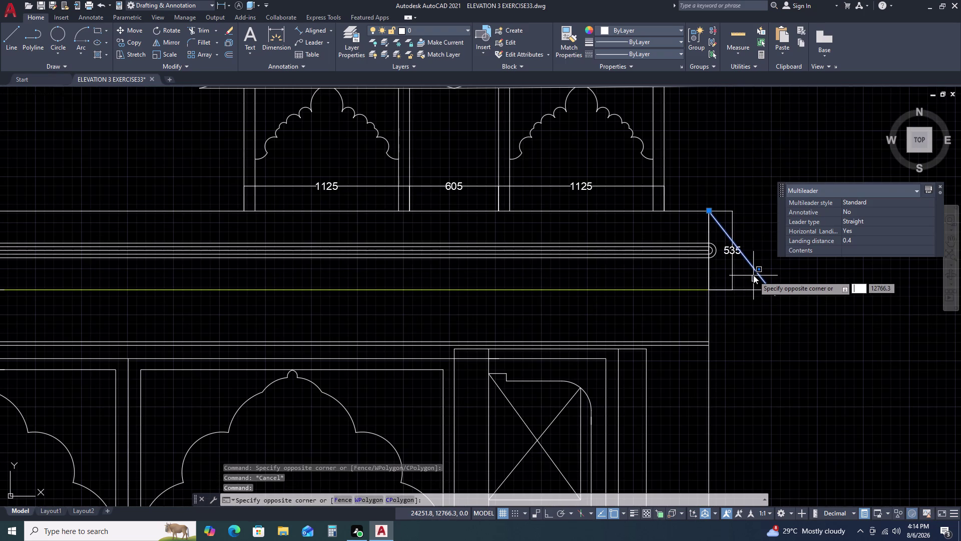
key(Delete)
key(Escape)
key(Escape)
double_click(759, 270)
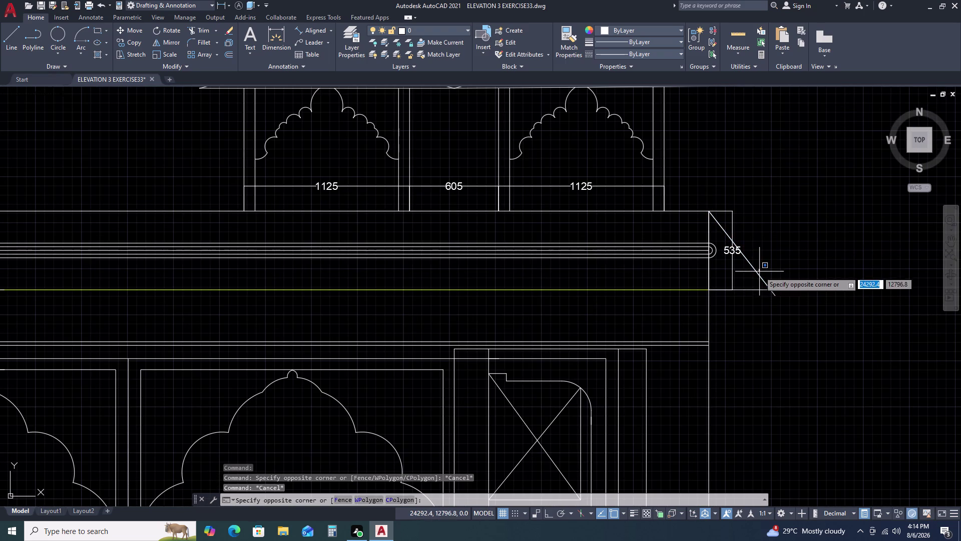
click(747, 277)
key(Delete)
Pan around the elevation and delete the leftover piece near the 535 dimension.
scroll(down, 3)
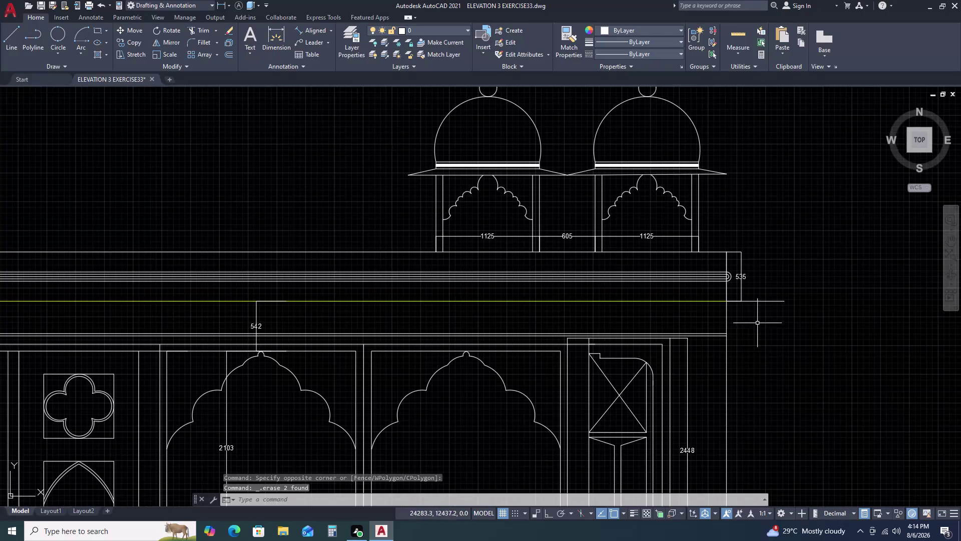
middle_drag(765, 338, 688, 260)
scroll(down, 3)
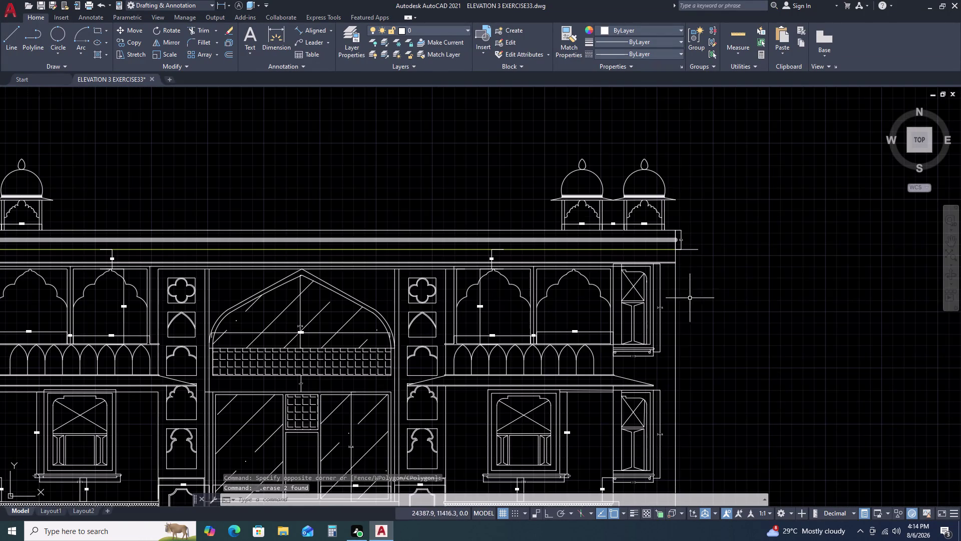
scroll(up, 3)
scroll(up, 3)
double_click(814, 153)
click(803, 181)
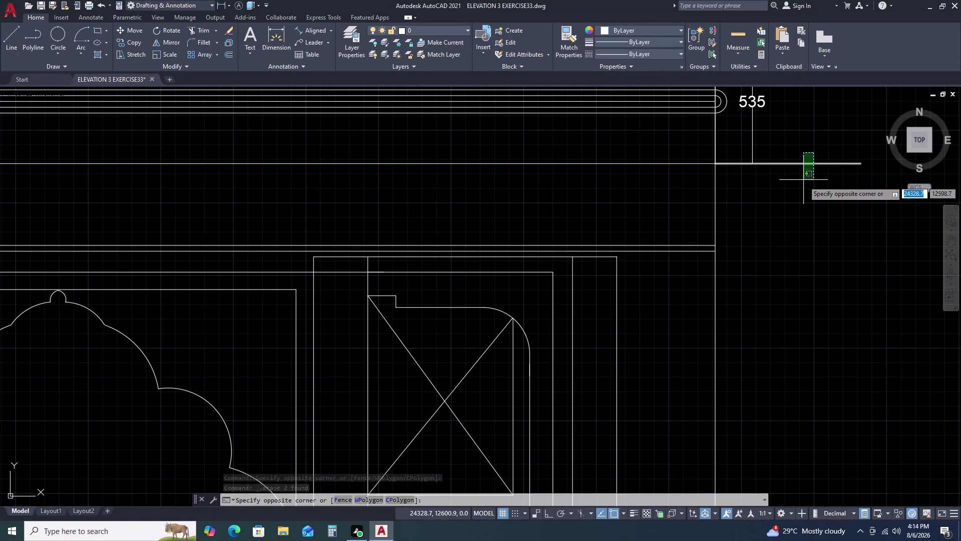
key(Delete)
scroll(down, 3)
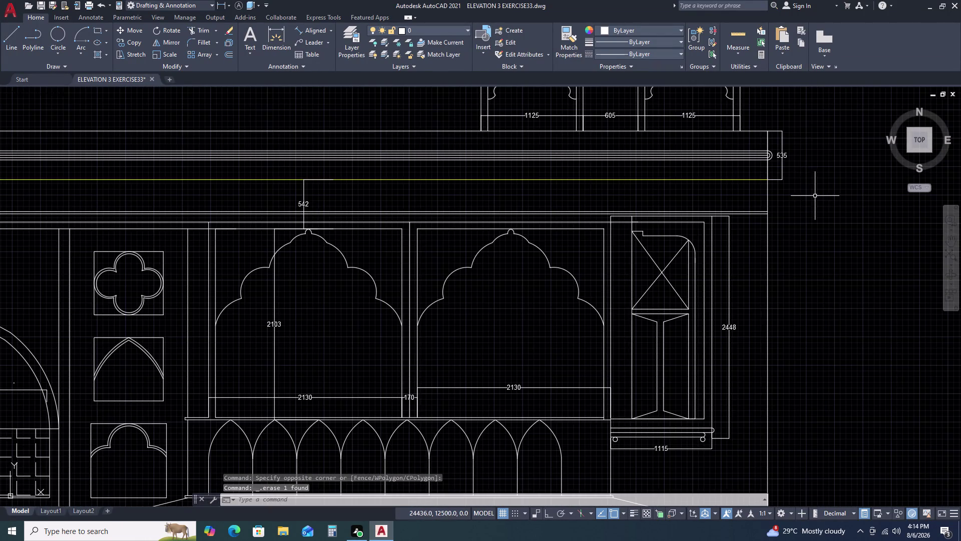
scroll(down, 3)
middle_drag(784, 207, 729, 209)
Select the upper and lower horizontal lines below the parapet.
scroll(up, 3)
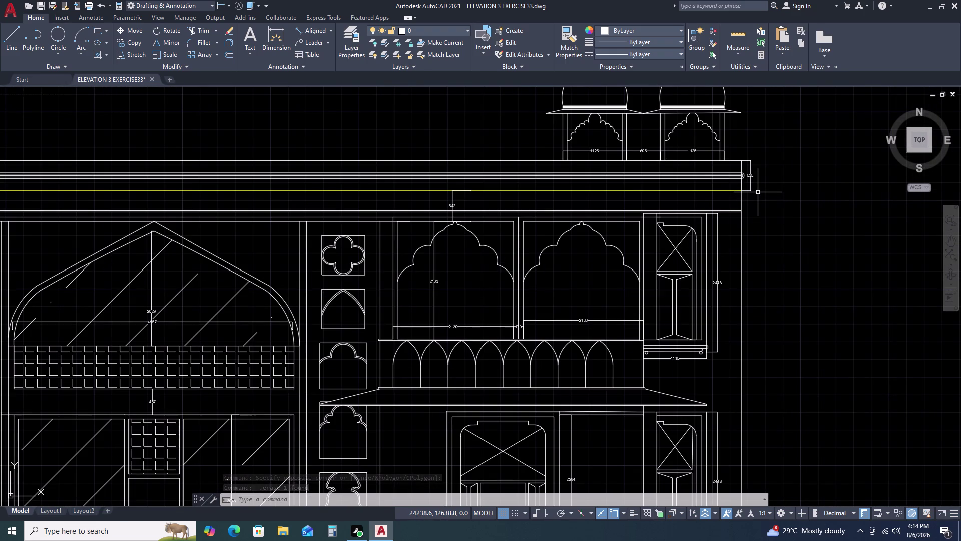
text(L)
key(space)
scroll(up, 3)
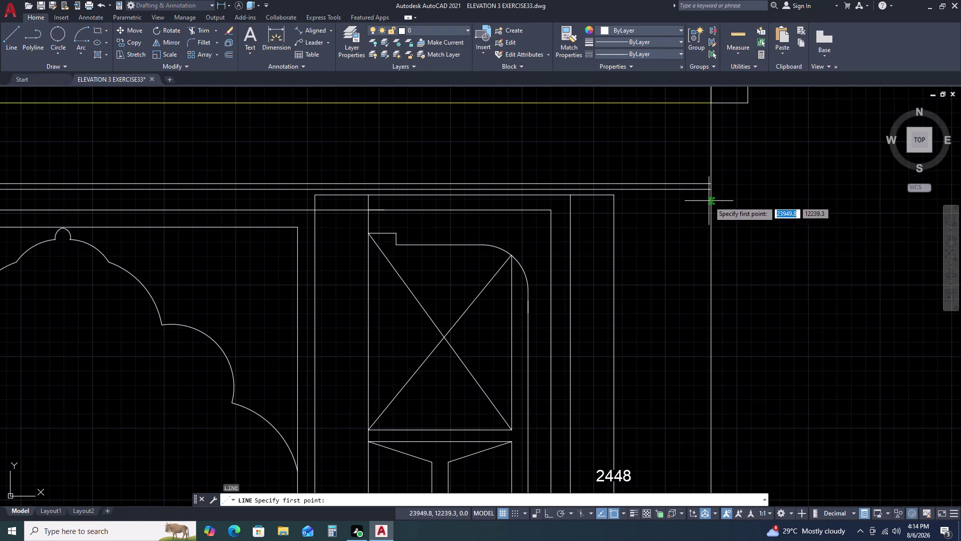
key(Escape)
click(700, 178)
click(688, 199)
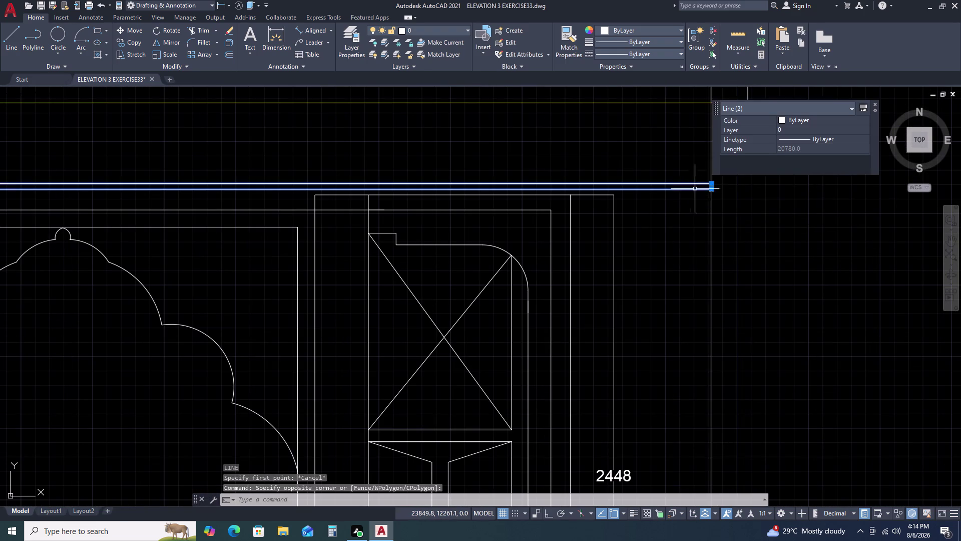
scroll(up, 3)
With Ortho on, stretch both lines' right ends past the building's right edge.
click(725, 178)
middle_drag(801, 184, 568, 211)
key(F8)
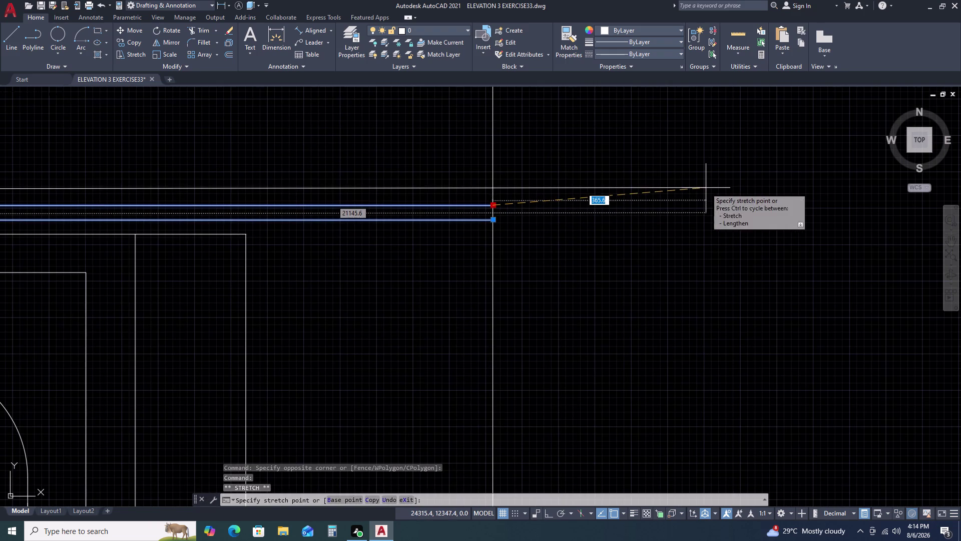
click(739, 190)
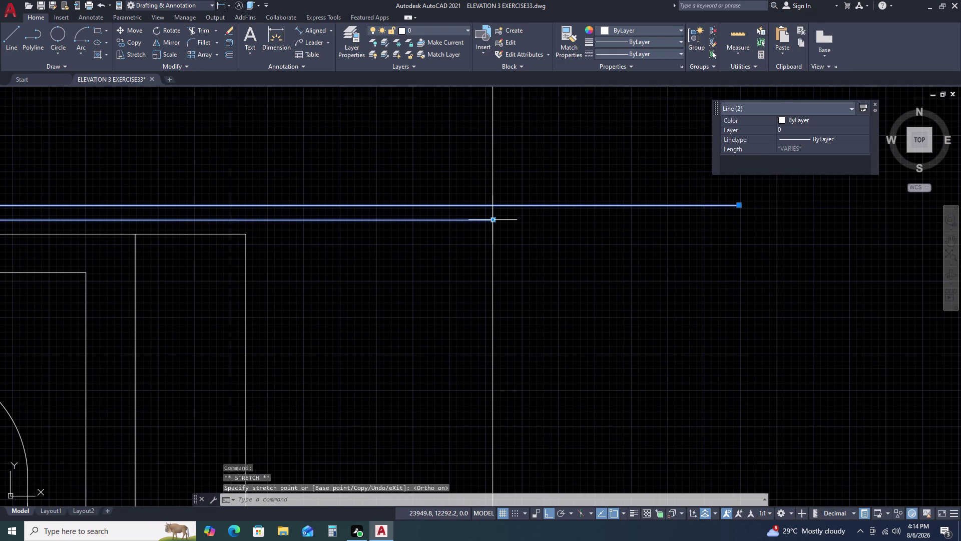
click(495, 220)
click(742, 219)
scroll(down, 3)
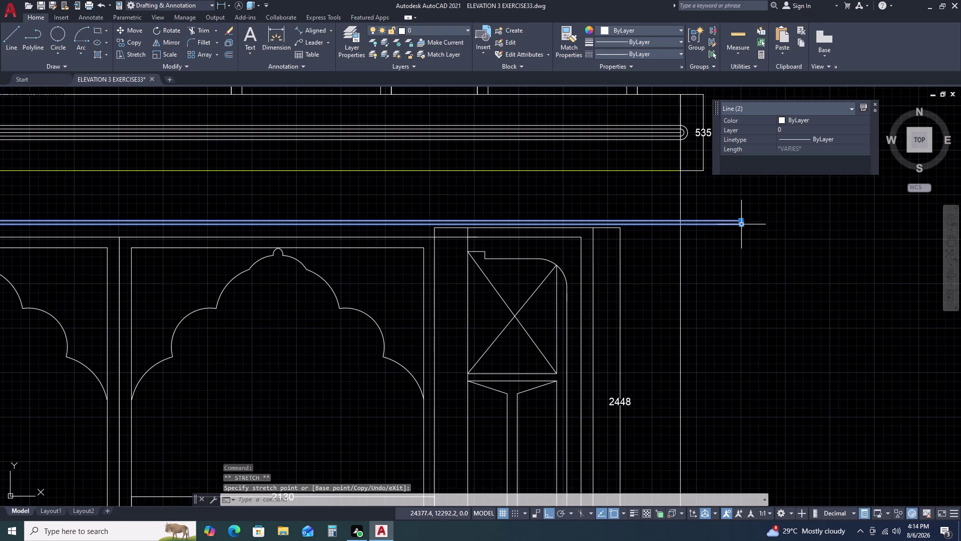
key(Escape)
scroll(down, 3)
scroll(up, 3)
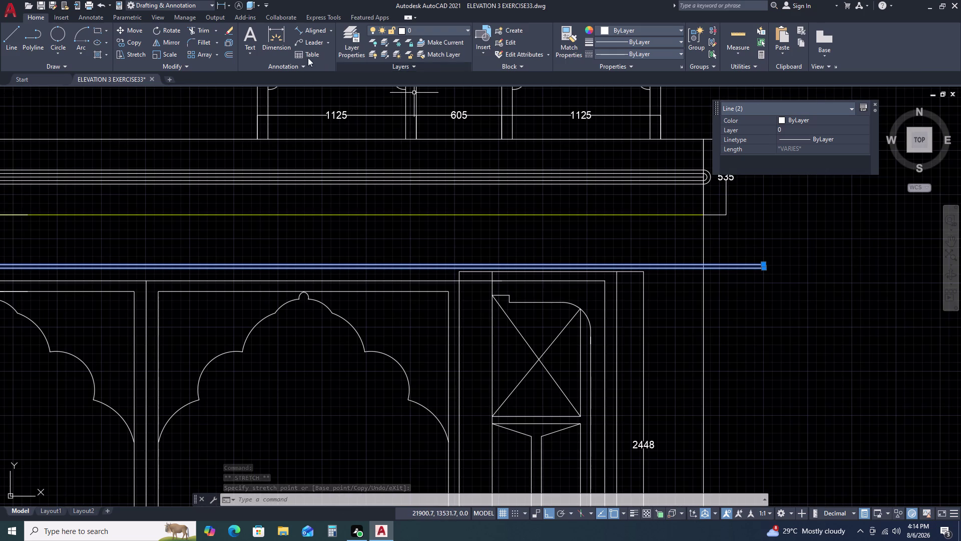
click(306, 35)
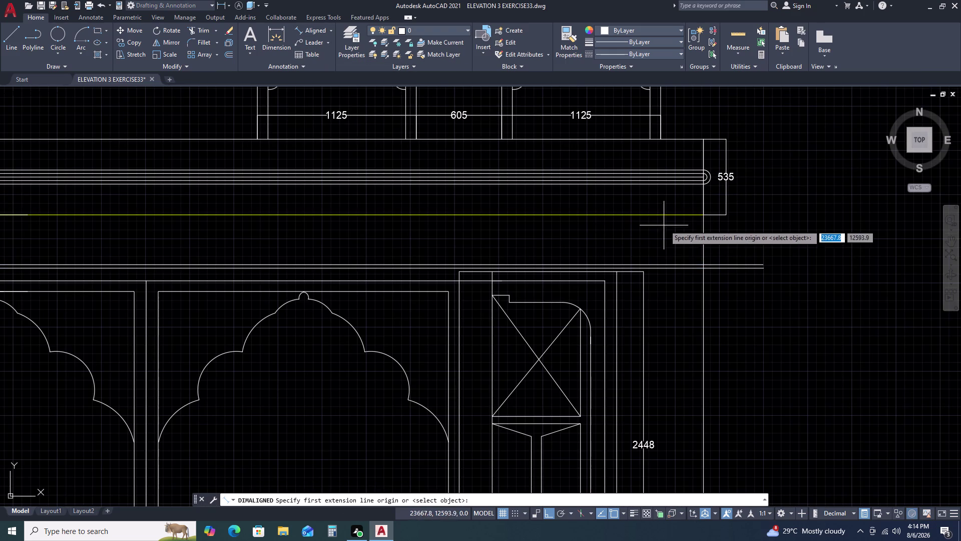
Start an aligned dimension at the parapet corner, then cancel the misplaced 1545 result.
click(705, 215)
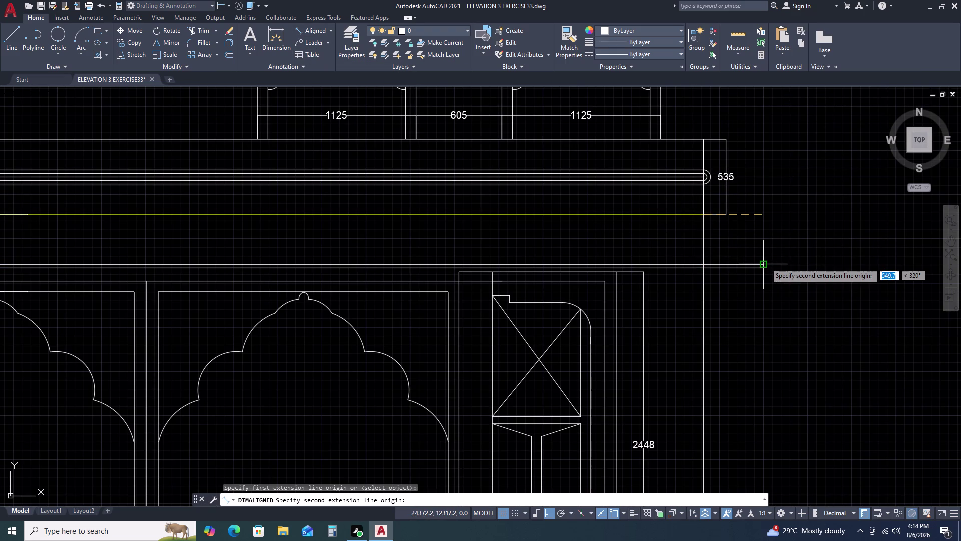
key(F8)
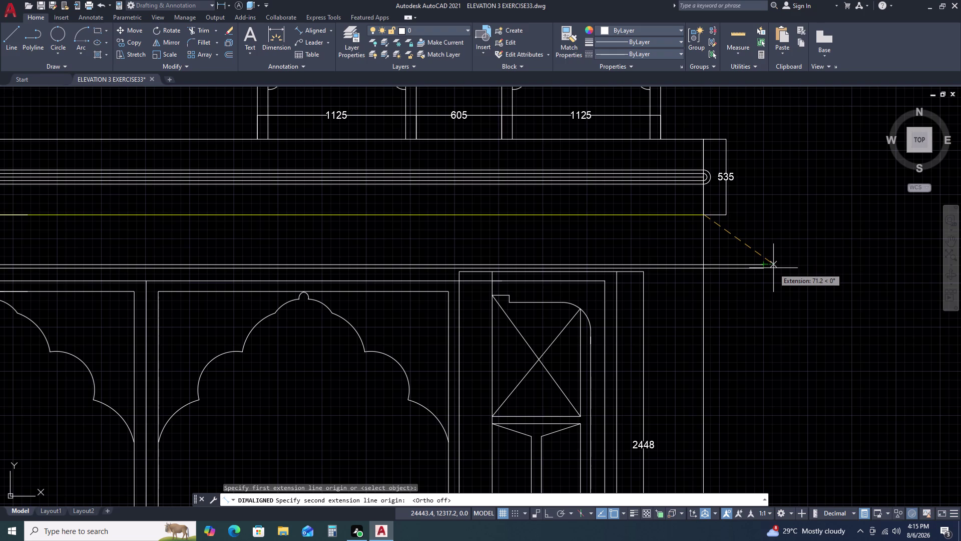
key(1)
text(08)
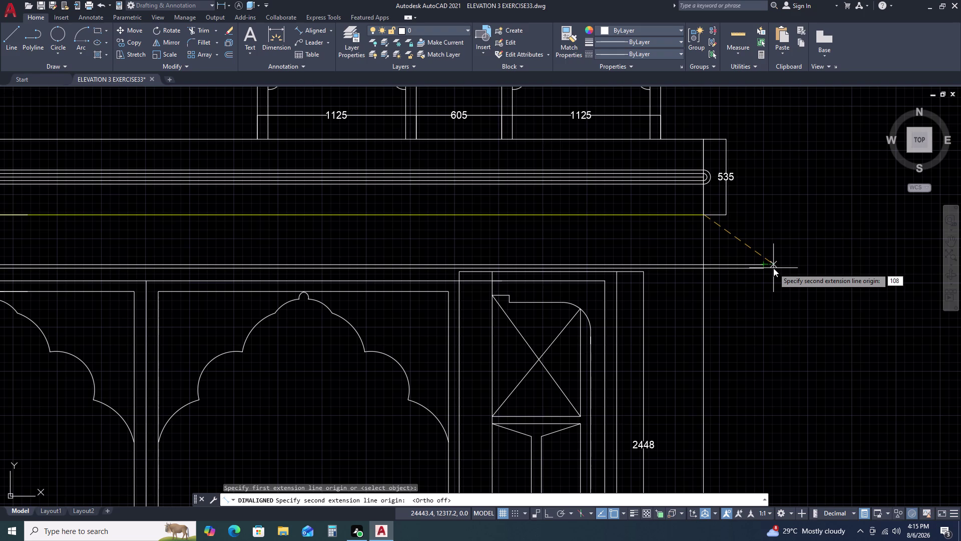
key(2)
key(space)
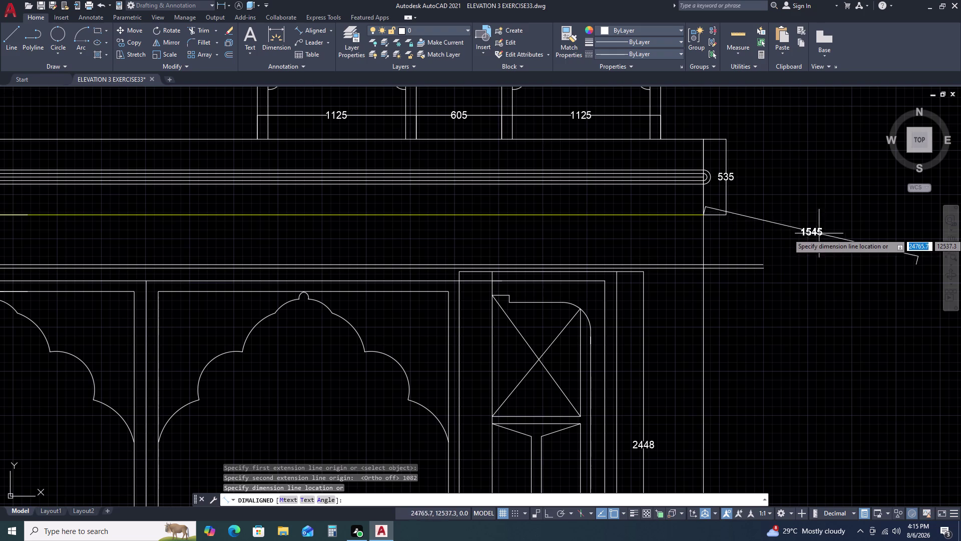
key(Escape)
Retry the aligned dimension from the ledge corner, then cancel the 462 result.
key(space)
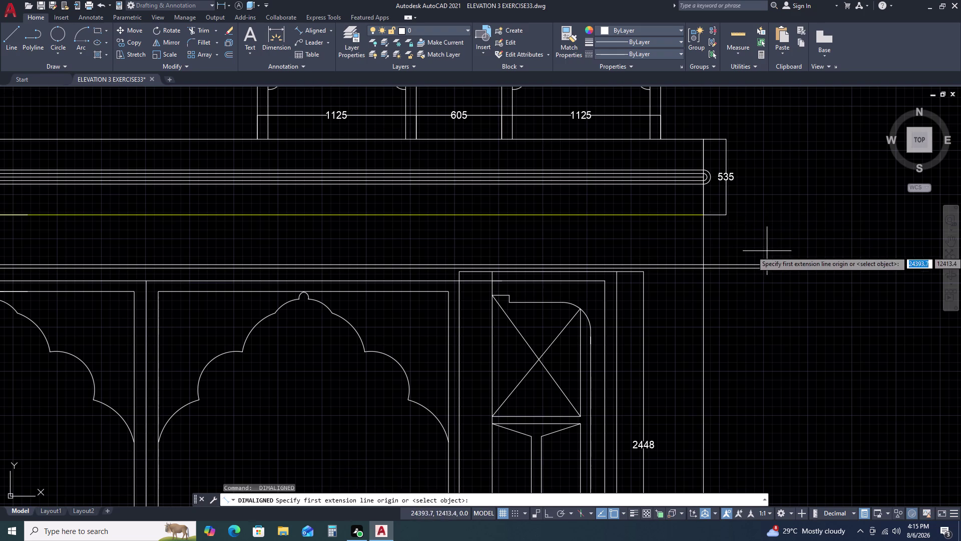
click(727, 216)
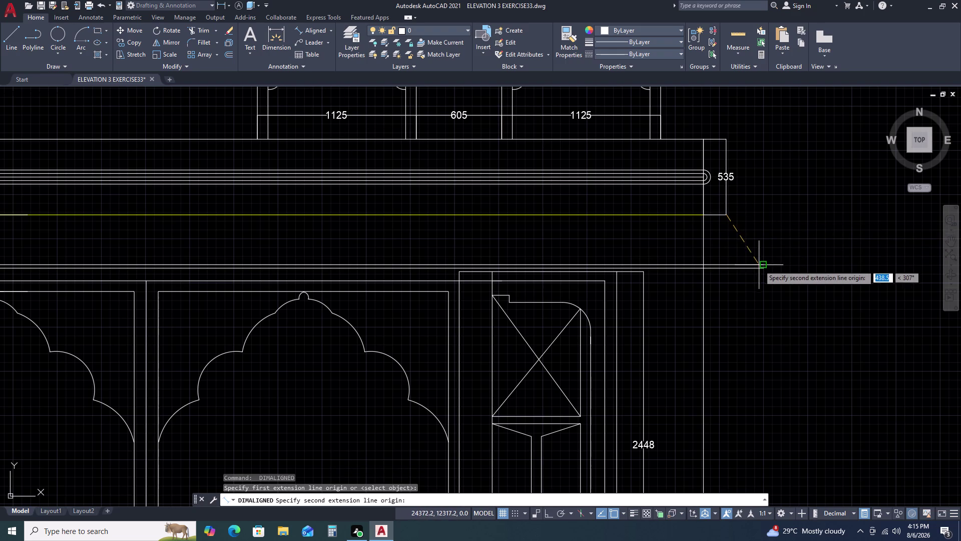
click(762, 269)
scroll(up, 3)
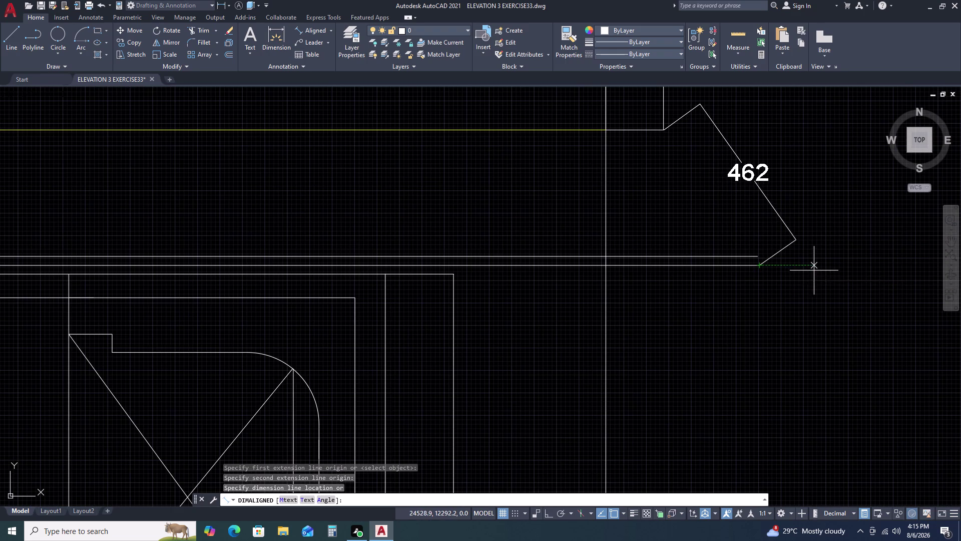
key(space)
key(space)
key(space)
key(space)
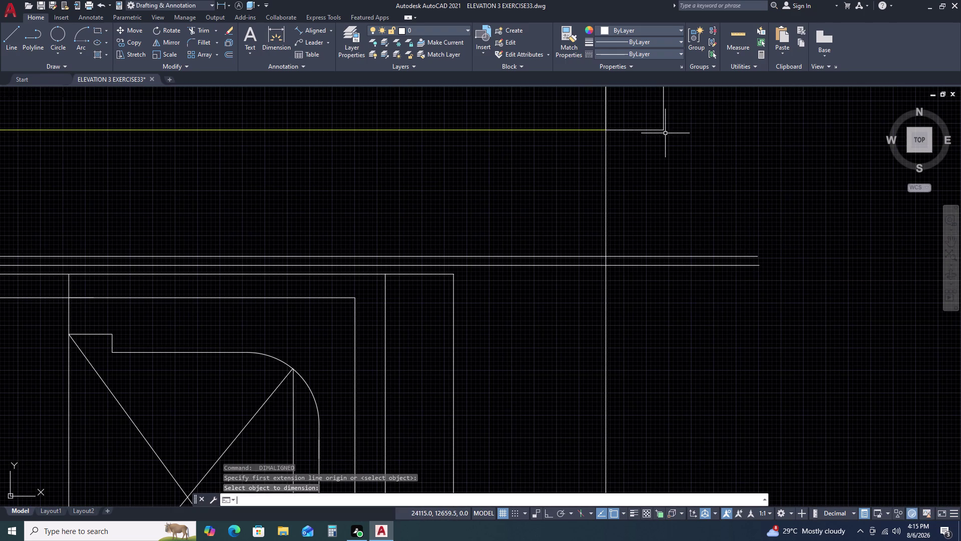
Place the 1001 aligned dimension beside the sloping edge.
click(666, 133)
middle_drag(800, 252, 789, 255)
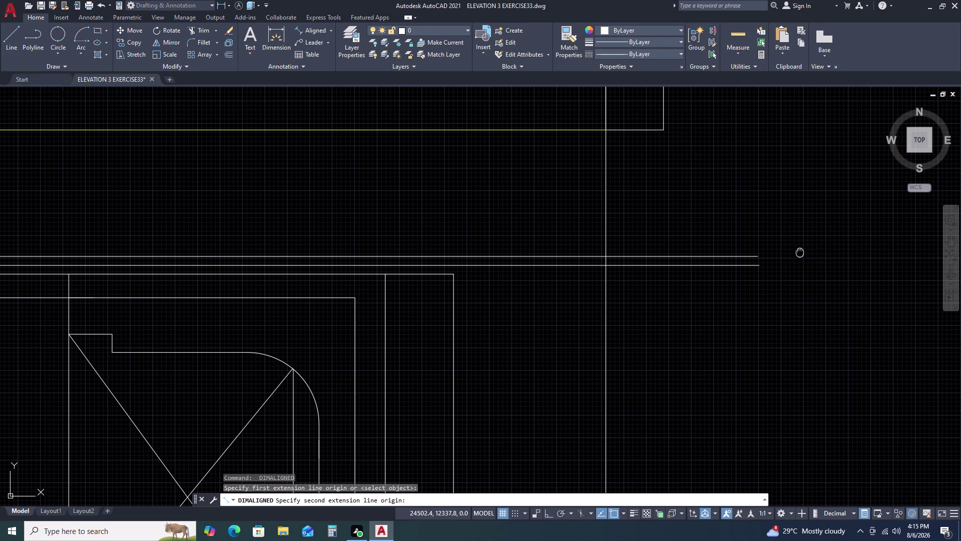
middle_drag(789, 255, 557, 231)
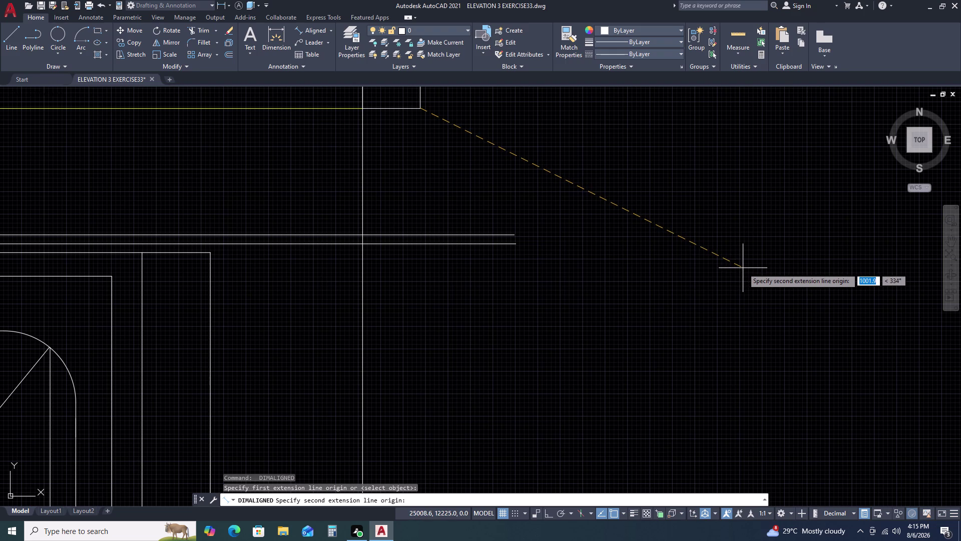
click(743, 268)
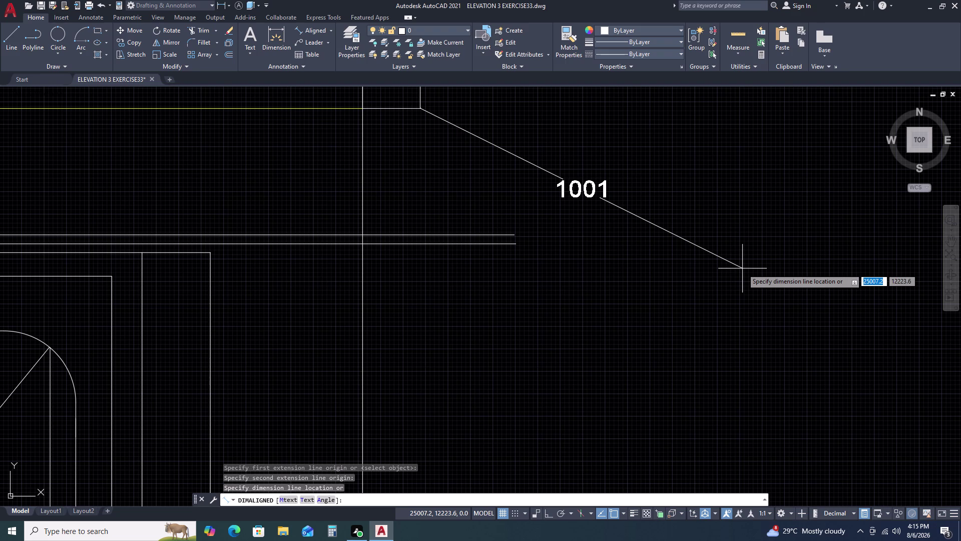
click(762, 259)
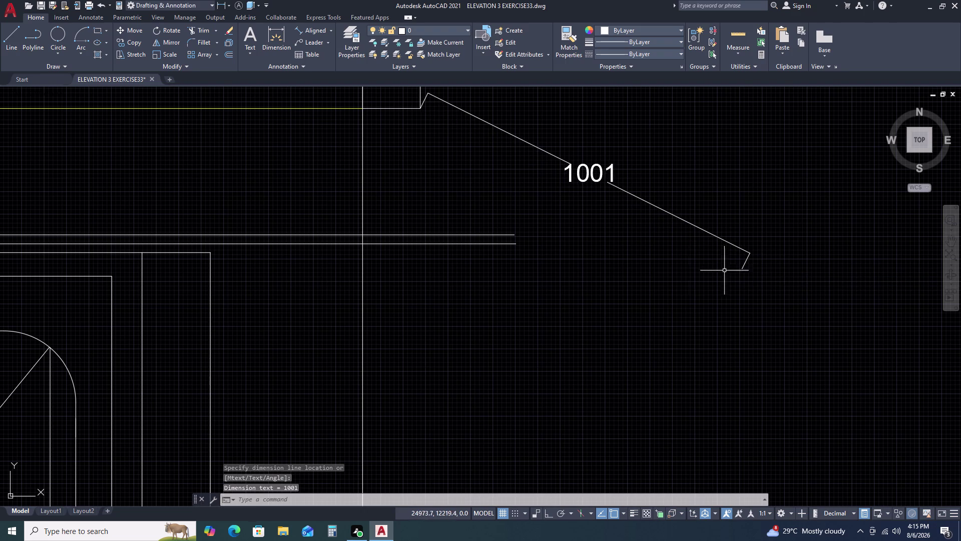
click(515, 223)
Stretch the upper horizontal line's right end to the sloping edge, then undo a misplaced lower-line stretch.
click(498, 260)
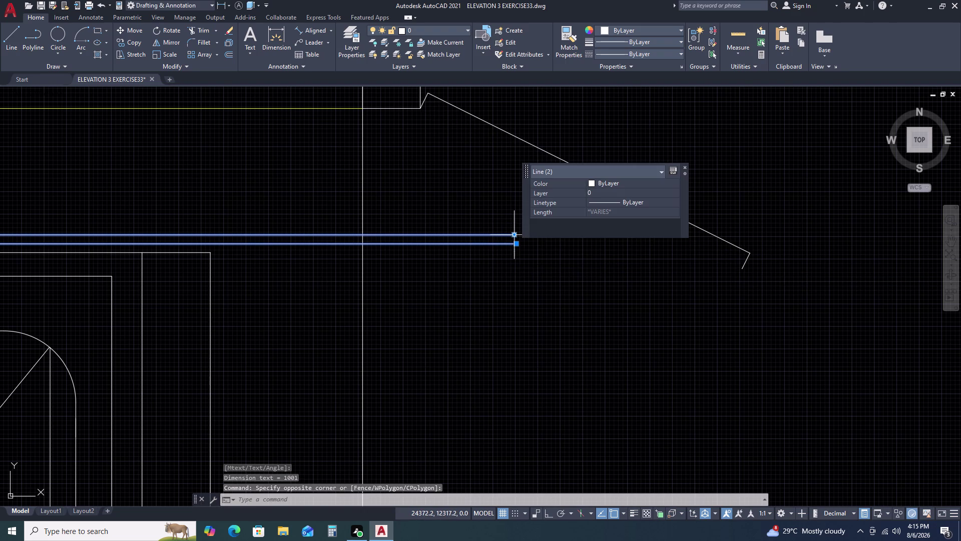
click(515, 235)
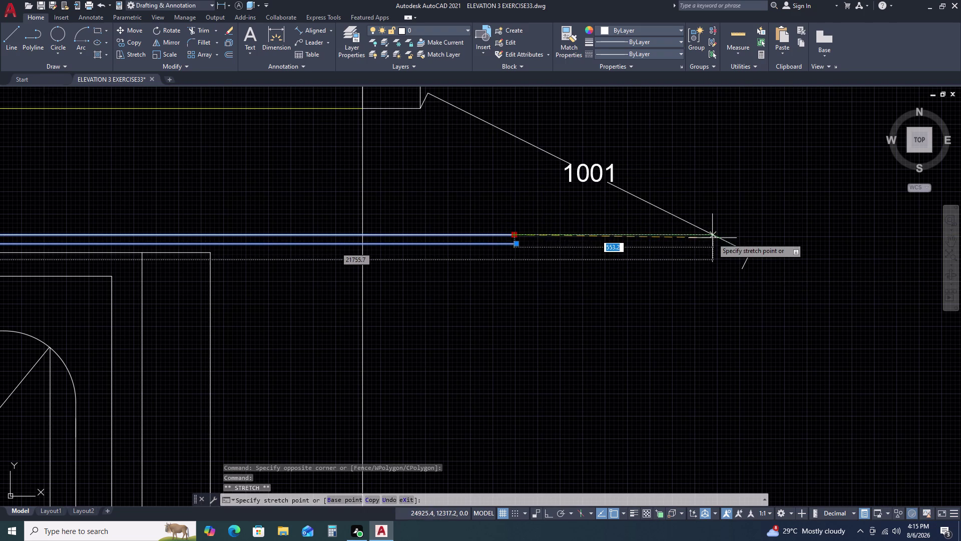
click(713, 238)
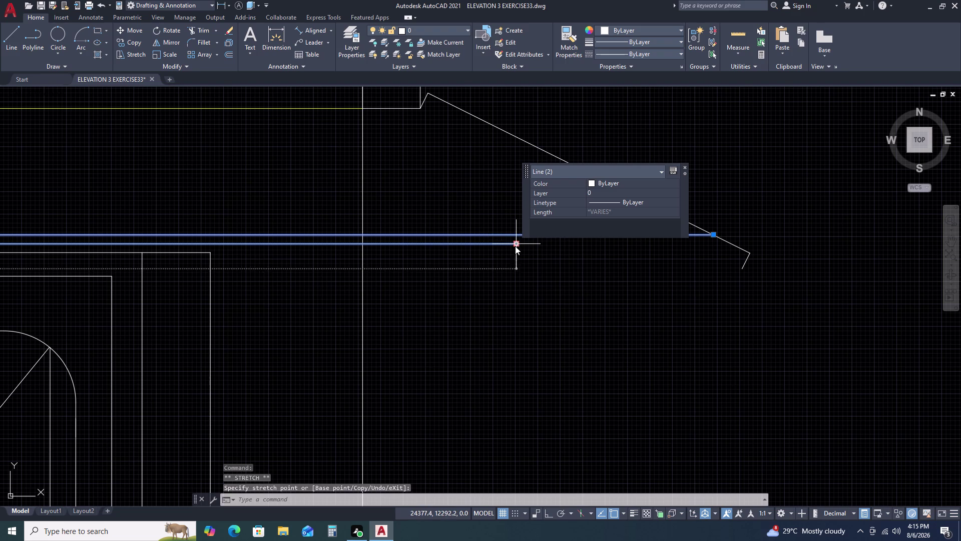
click(515, 245)
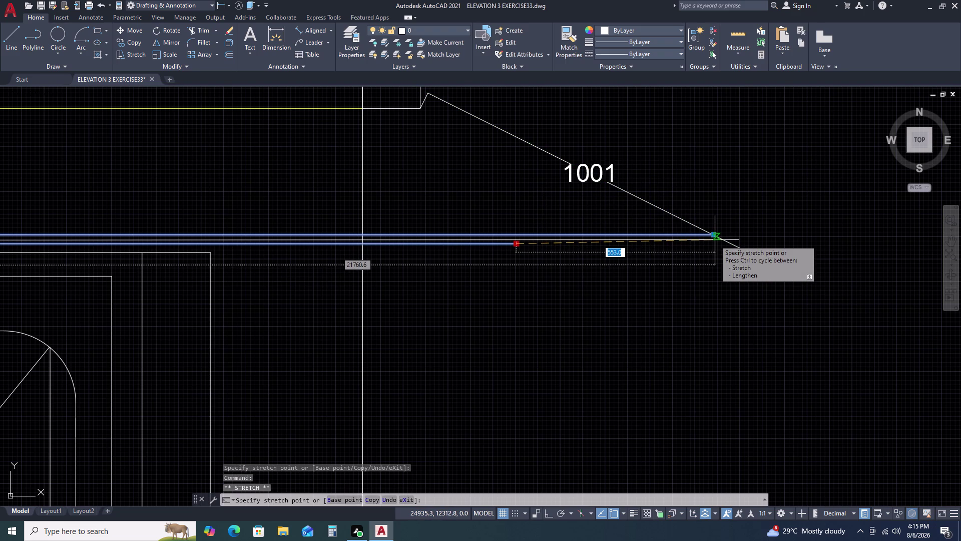
click(715, 240)
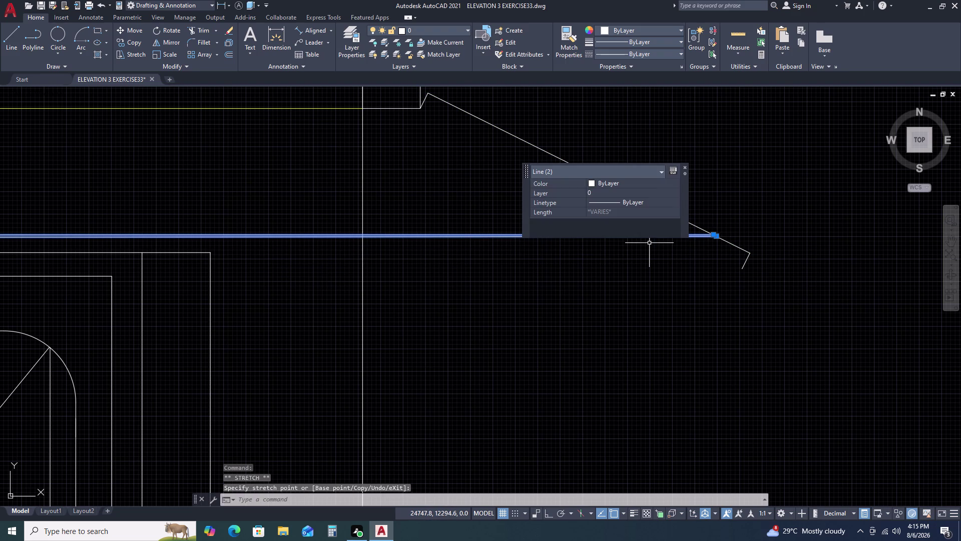
key(ctrl+z)
Extend the lower horizontal line straight across to the sloping edge with Ortho on.
click(511, 244)
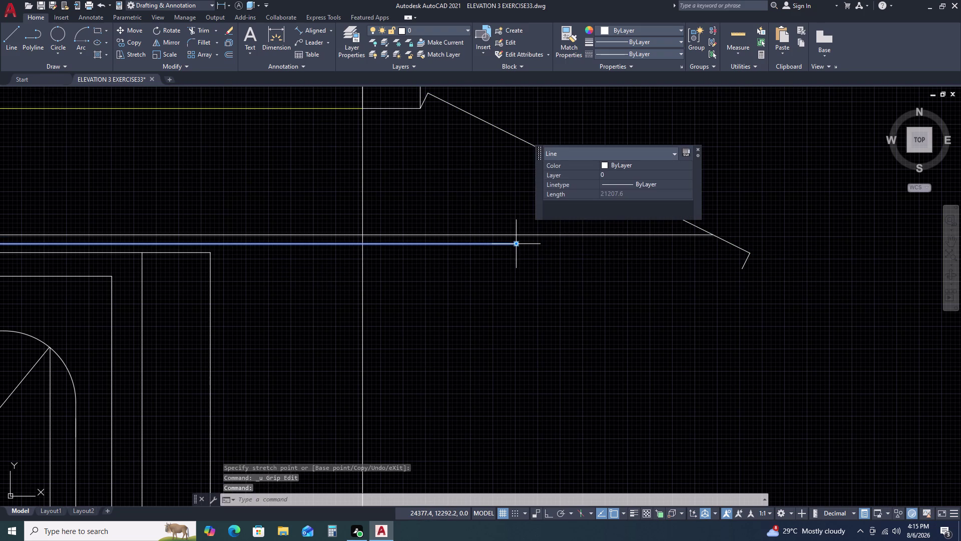
click(518, 245)
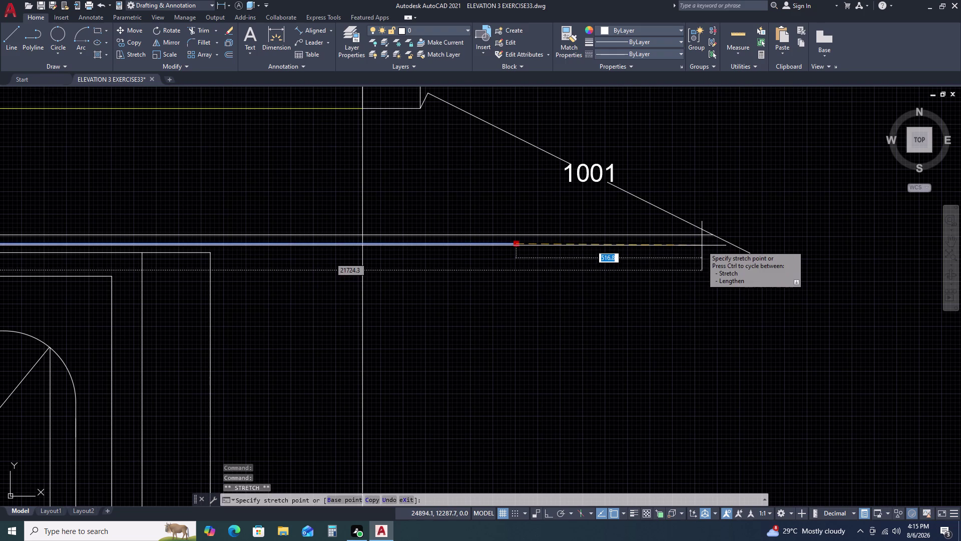
key(F8)
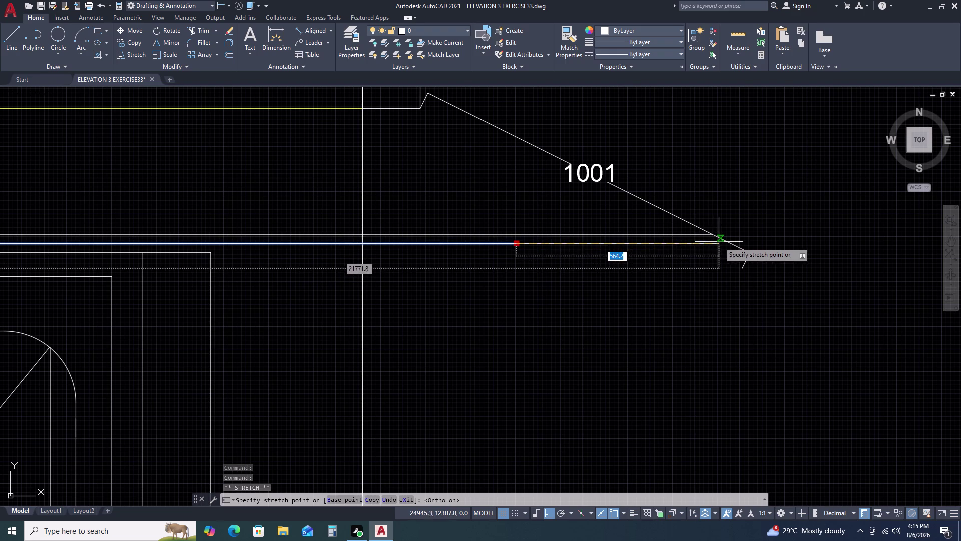
click(719, 241)
Zoom and pan along the elevation to check the extended lower line.
scroll(down, 3)
scroll(down, 3)
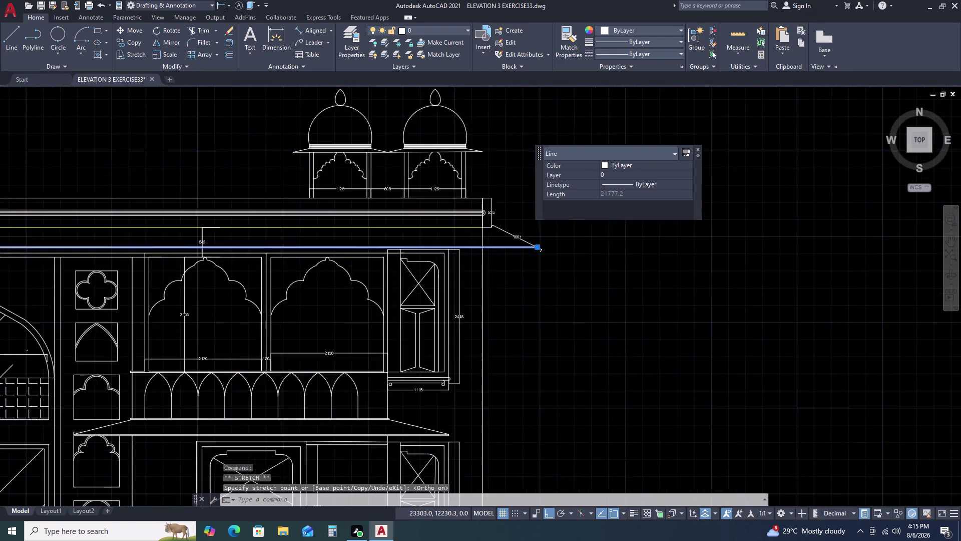
scroll(up, 3)
scroll(down, 3)
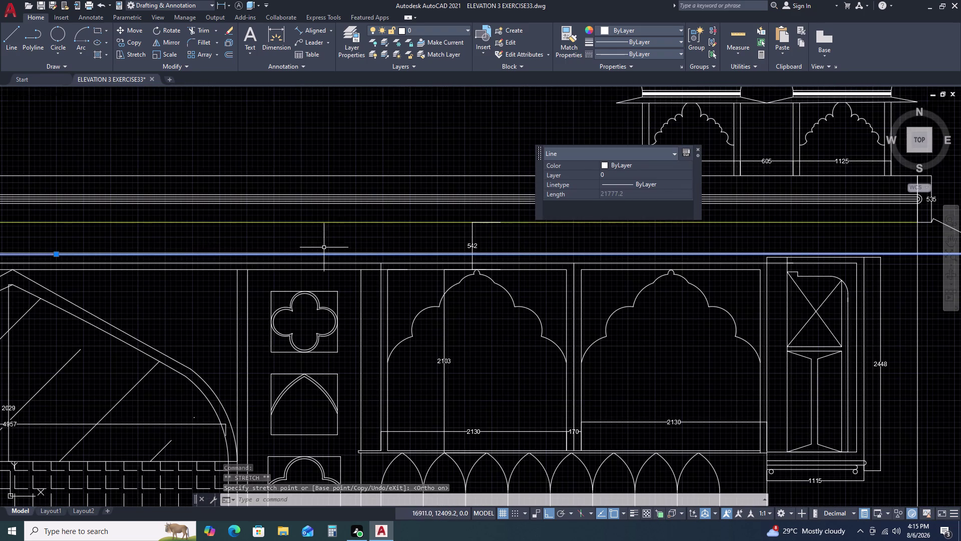
scroll(down, 3)
scroll(up, 3)
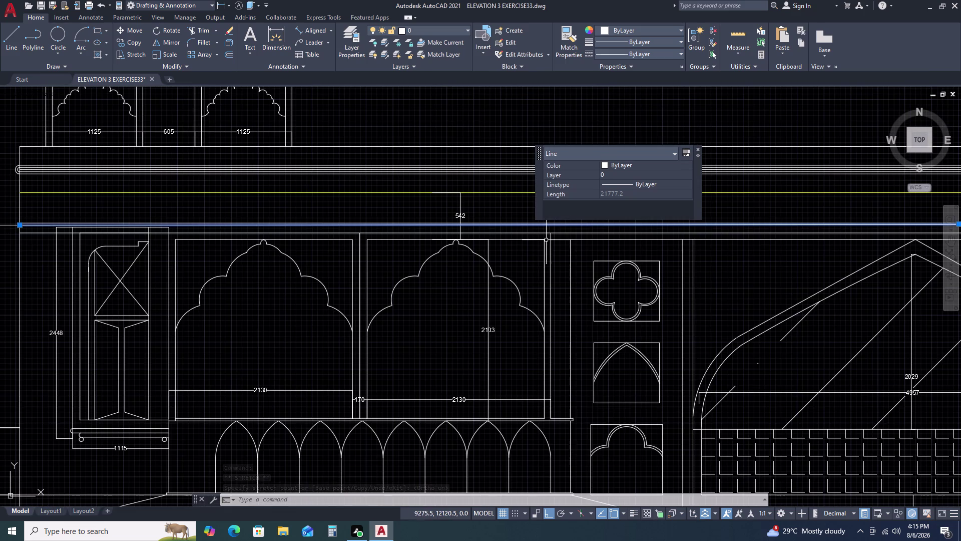
scroll(down, 3)
middle_drag(732, 252, 319, 272)
middle_click(307, 274)
scroll(up, 3)
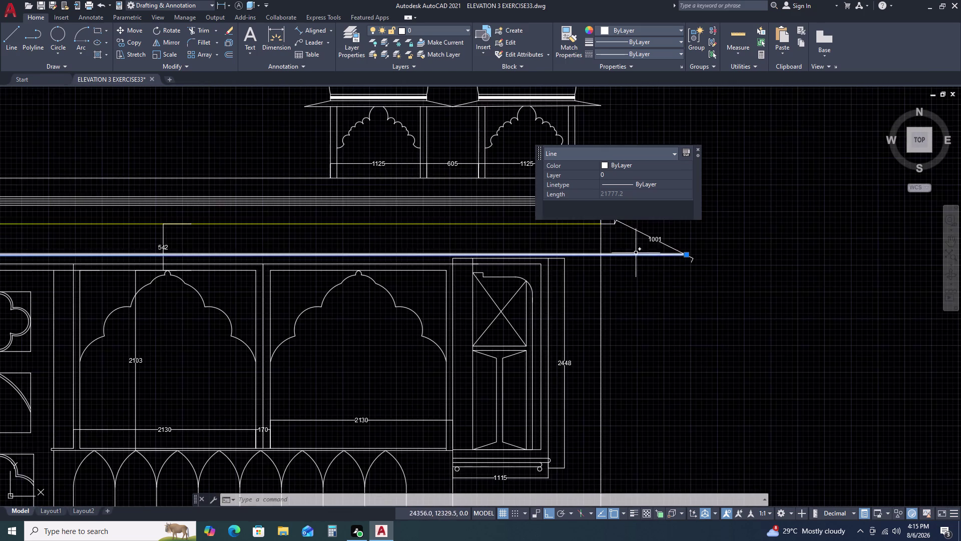
scroll(up, 3)
scroll(up, 3)
scroll(down, 3)
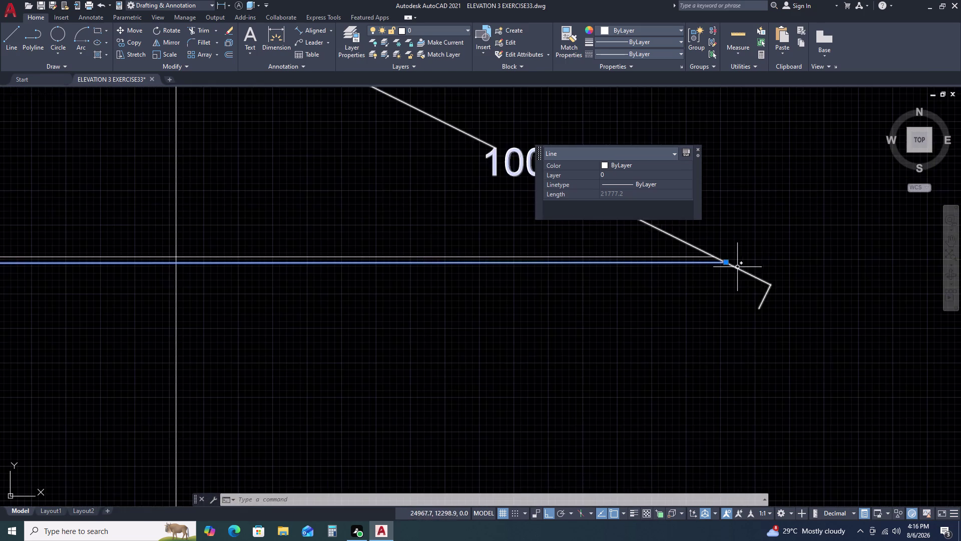
middle_drag(739, 269, 759, 300)
scroll(down, 3)
scroll(down, 3)
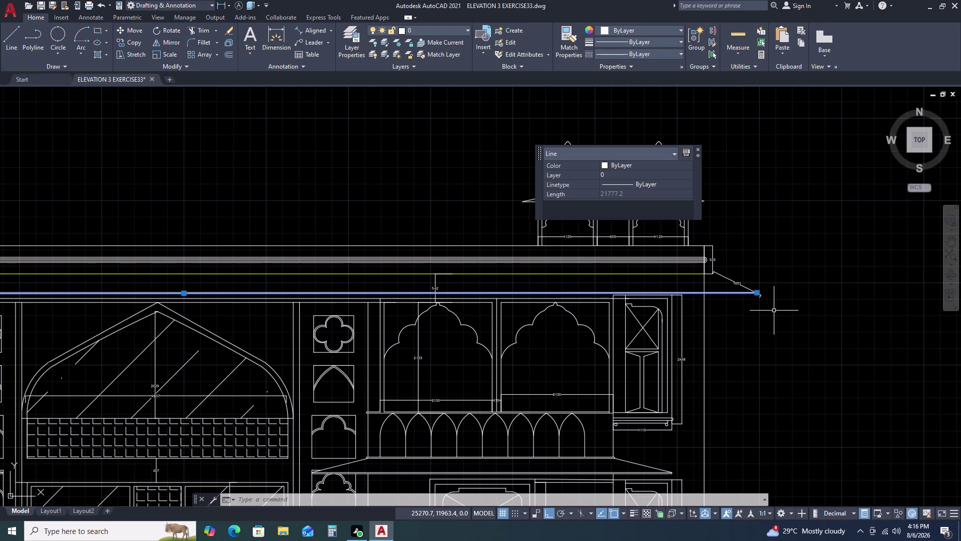
Clear the line selection and begin selecting the 1001 sloping dimension.
key(Escape)
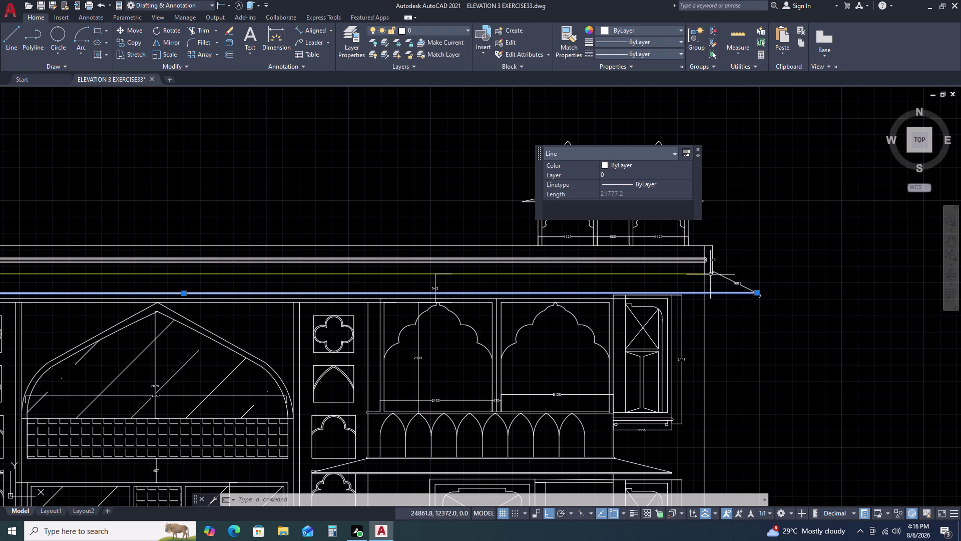
scroll(up, 3)
click(734, 271)
Delete the 1001 sloping dimension and another nearby selected object.
click(712, 285)
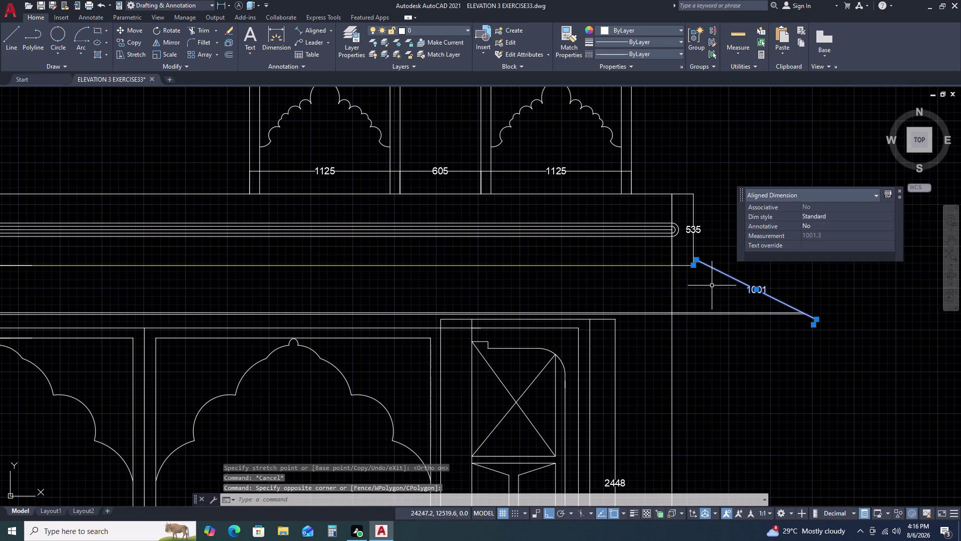
key(Delete)
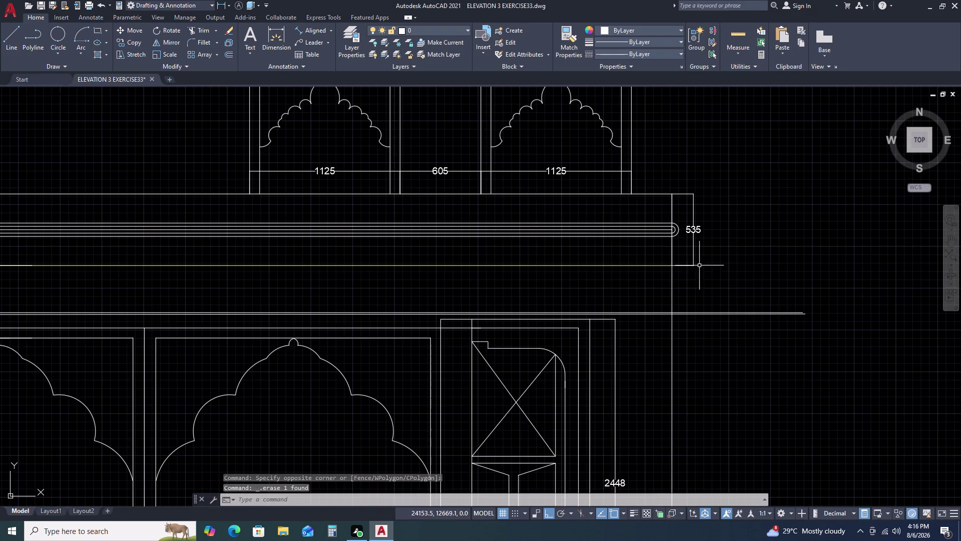
click(700, 254)
click(686, 270)
key(Delete)
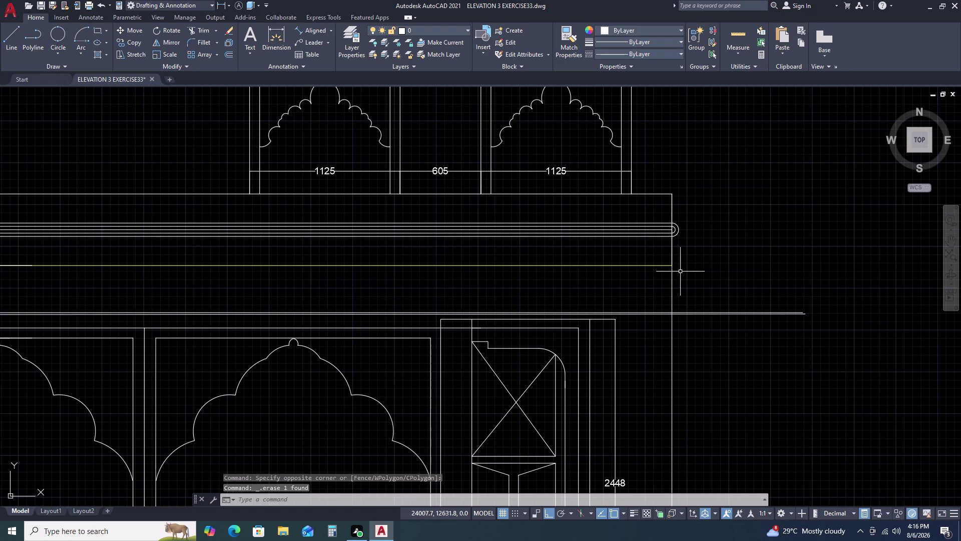
Measure the slope with a temporary 1061 aligned dimension, then delete it.
click(326, 28)
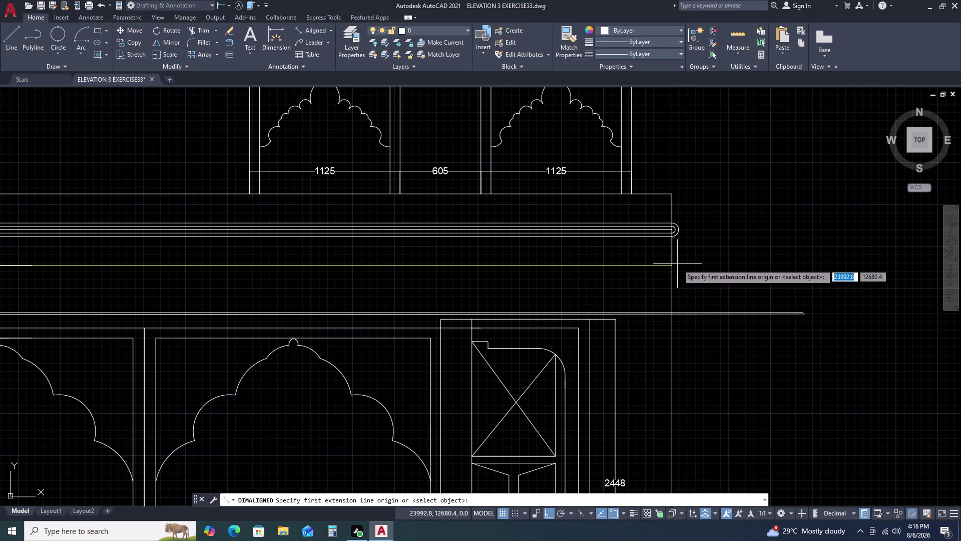
click(672, 265)
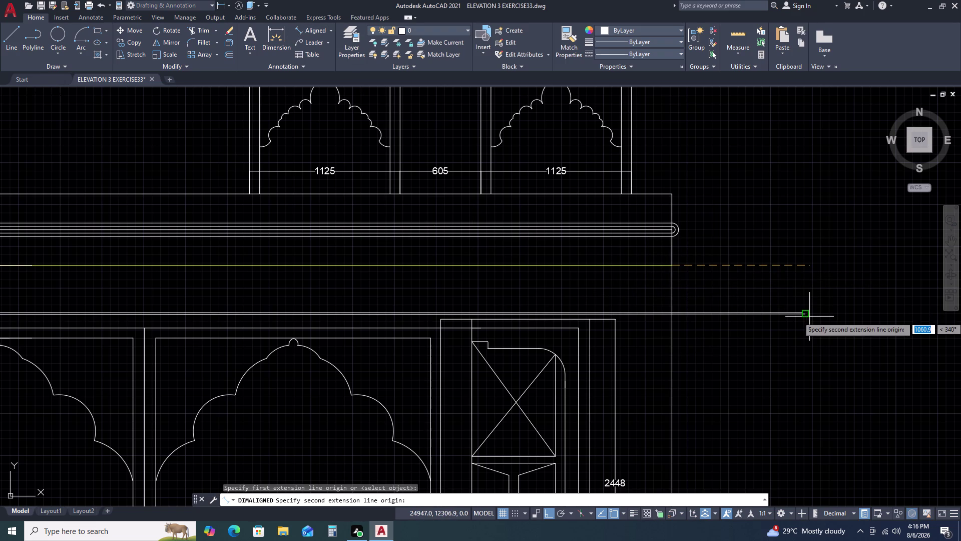
click(810, 316)
scroll(up, 3)
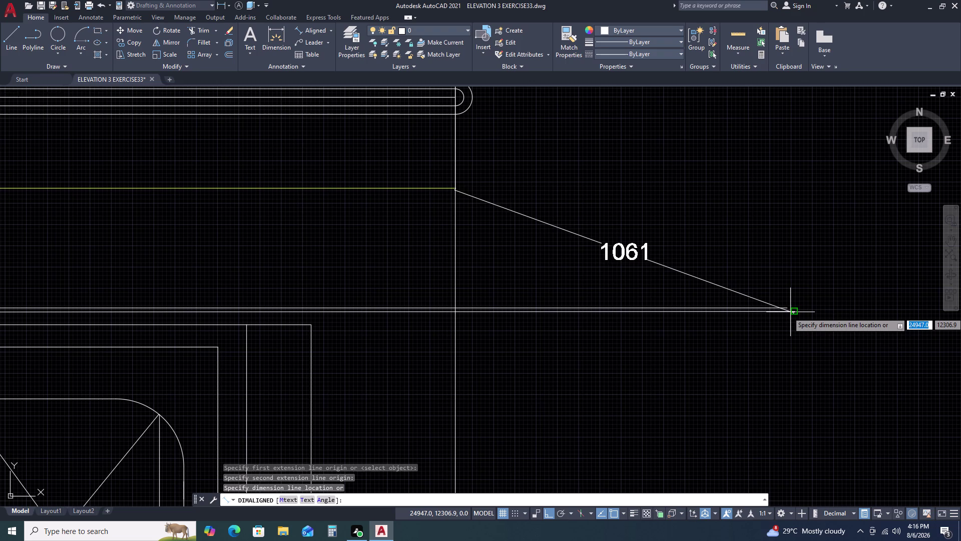
drag(790, 313, 774, 316)
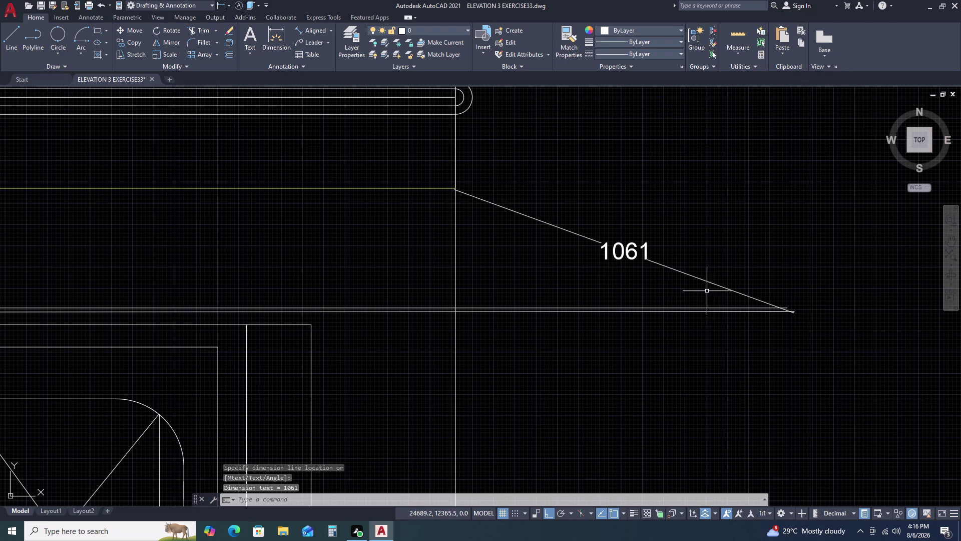
scroll(up, 3)
click(716, 283)
click(672, 243)
key(Delete)
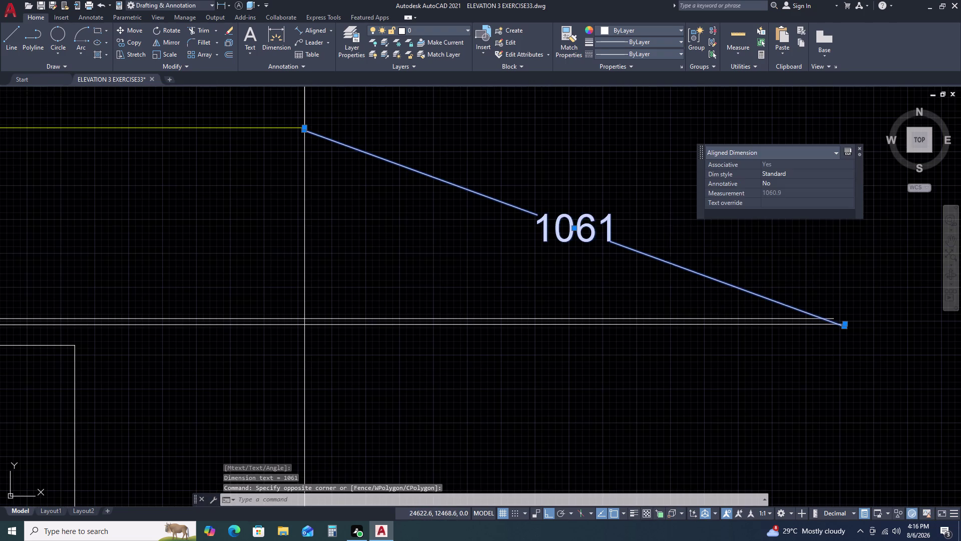
Cancel a new endpoint stretch on both horizontal lines and undo the earlier stretch.
drag(765, 315, 756, 321)
click(742, 334)
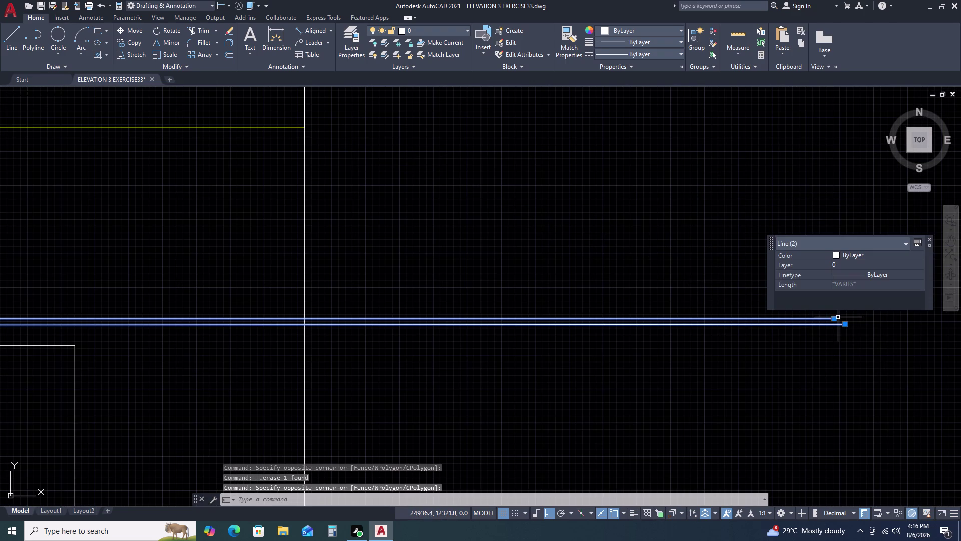
click(834, 319)
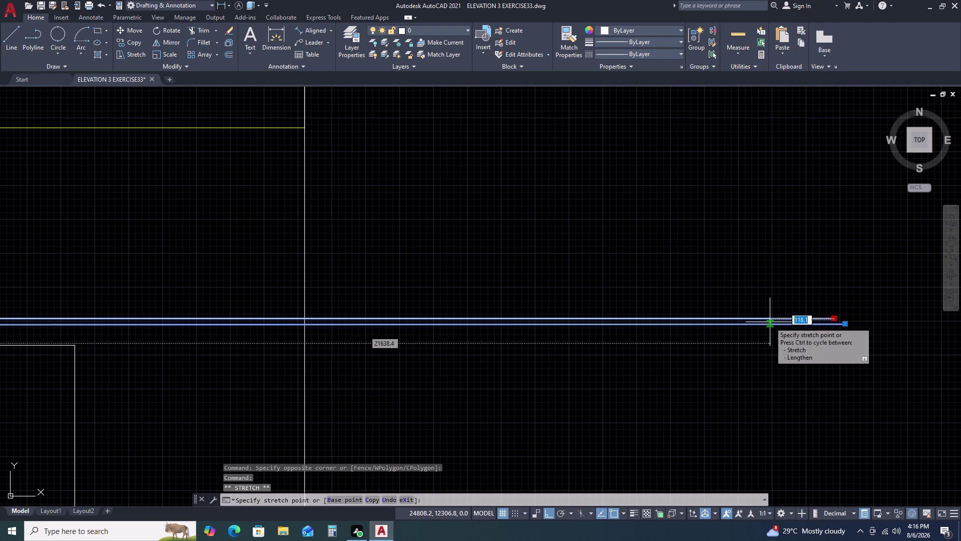
click(770, 321)
key(Escape)
scroll(down, 3)
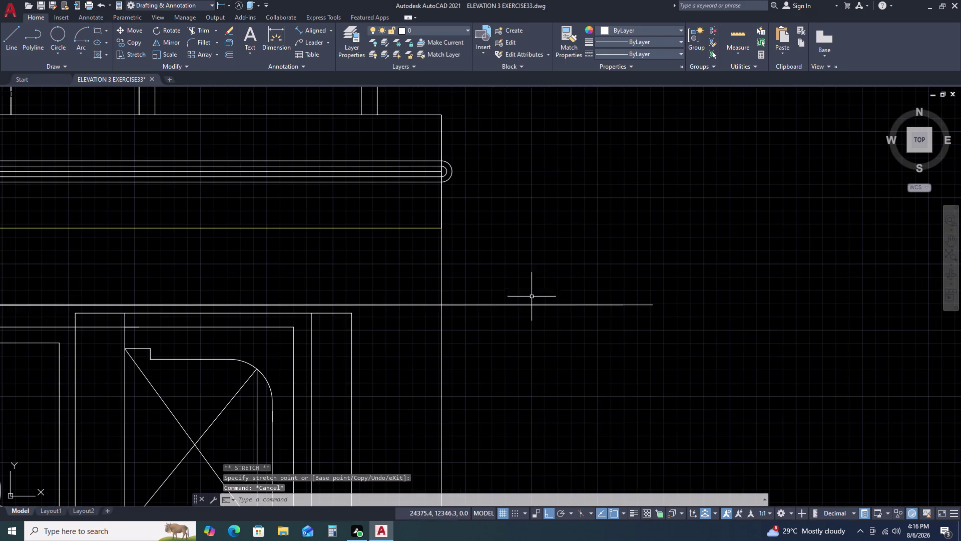
scroll(up, 3)
scroll(down, 3)
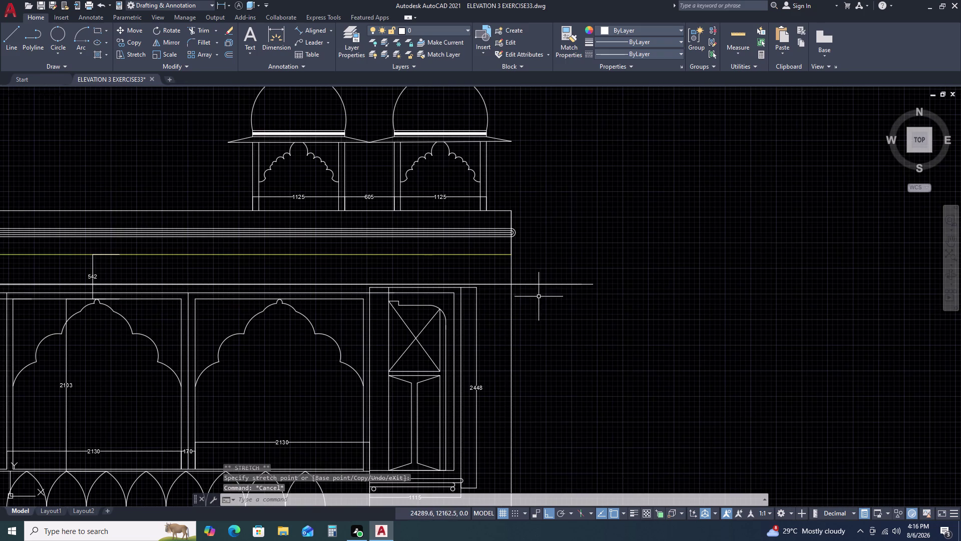
key(ctrl+z)
key(ctrl+z)
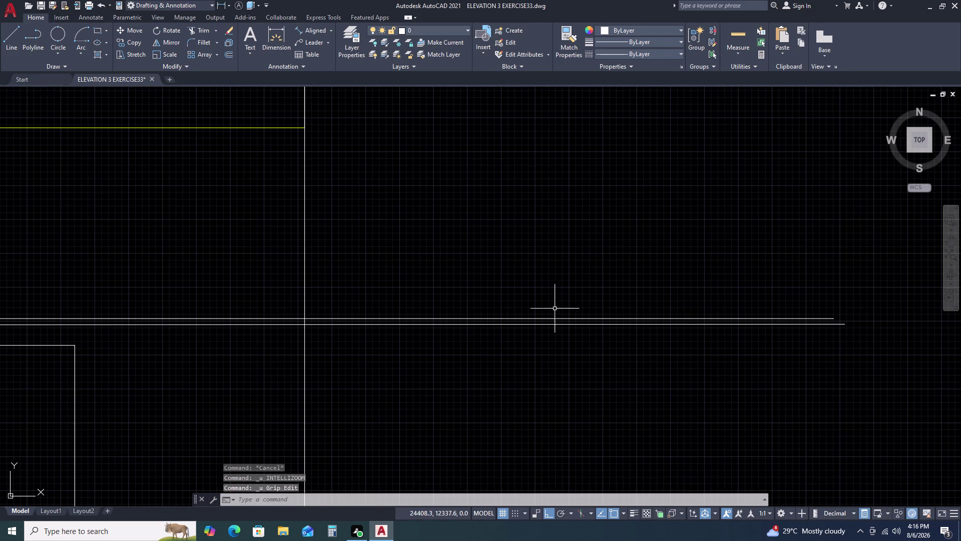
Start the LINE command near the parapet's right end.
scroll(down, 3)
scroll(down, 3)
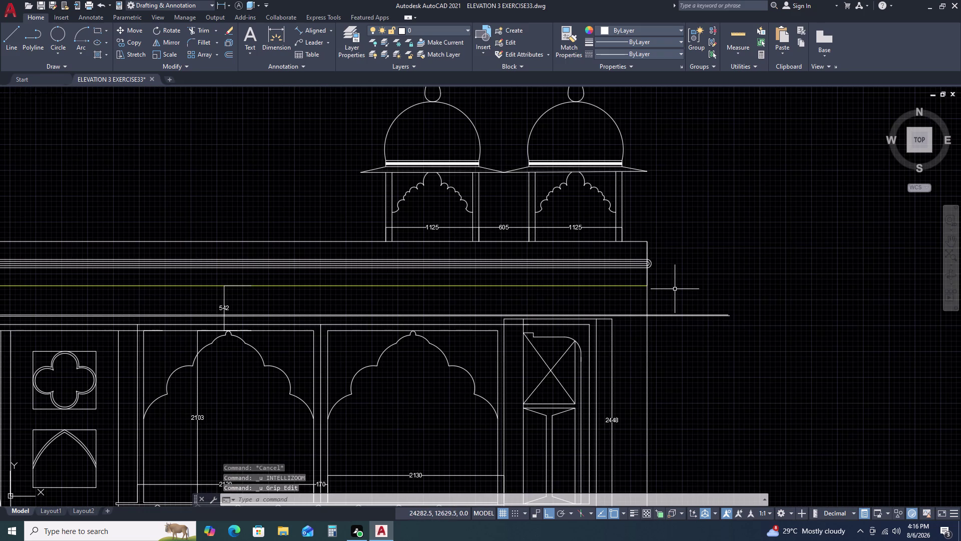
text(L)
key(space)
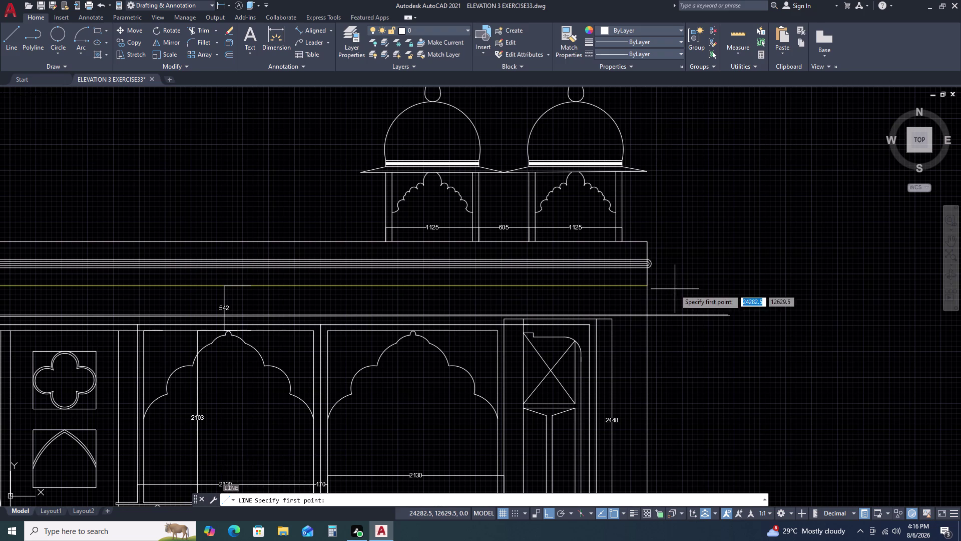
Start a line at the yellow line's right end, then cancel it.
scroll(up, 3)
click(651, 279)
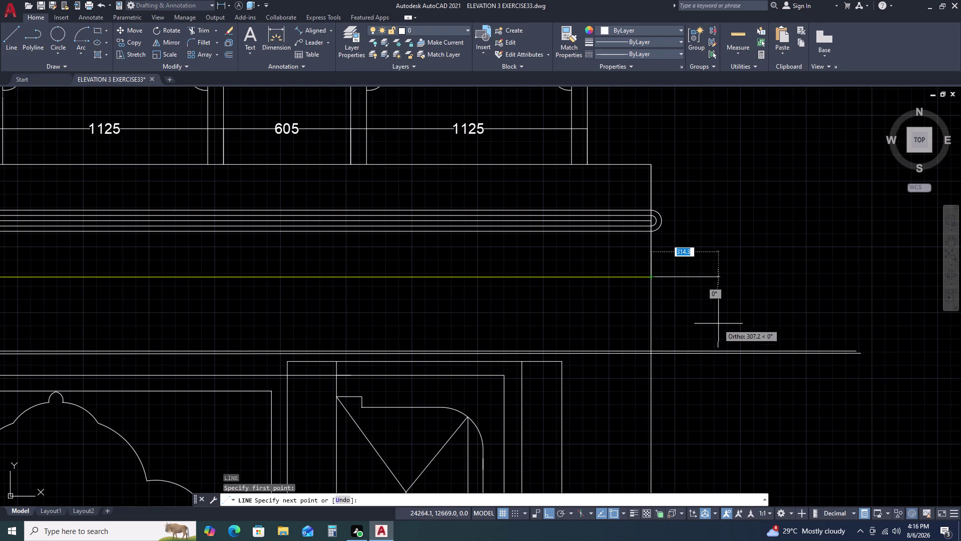
key(Escape)
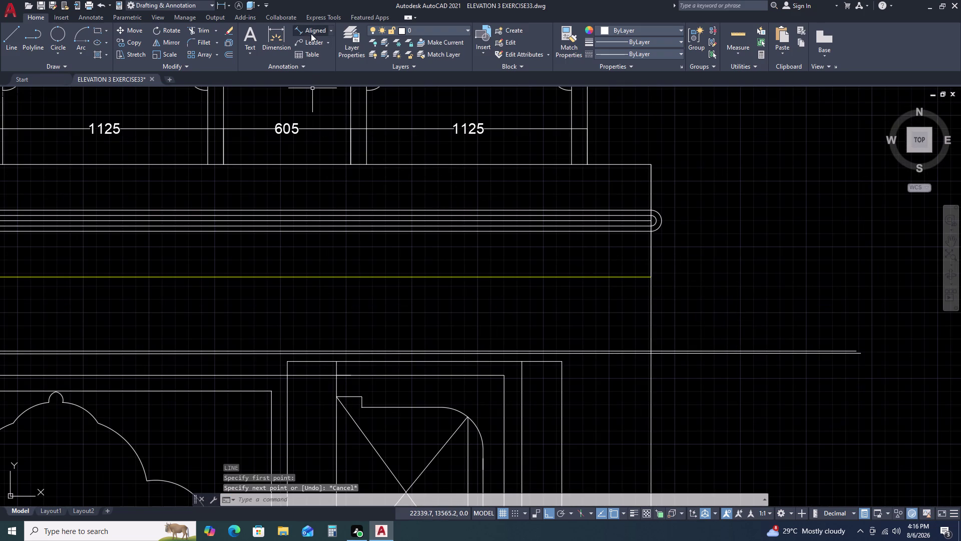
Place a 1082 aligned dimension sloping down from the raised block's corner, Ortho off.
click(310, 31)
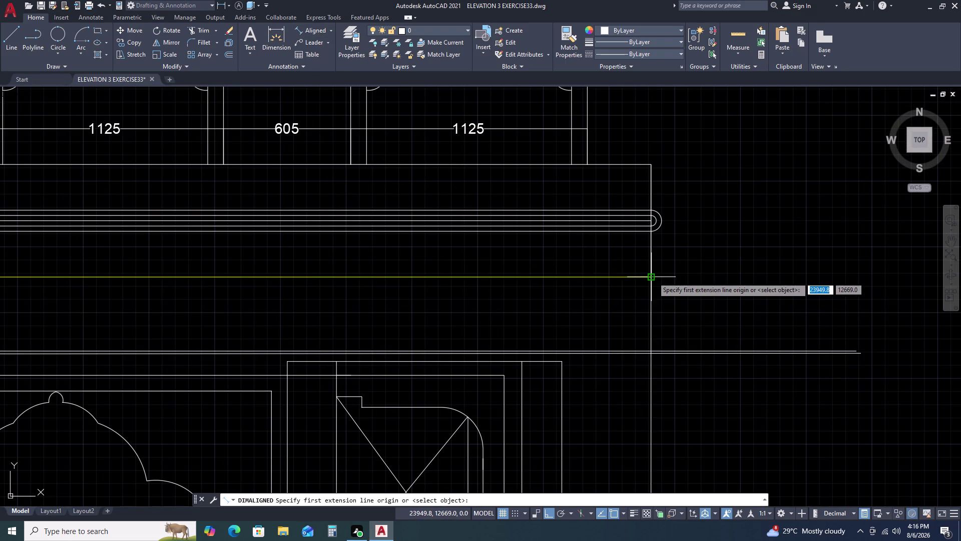
click(653, 277)
key(F8)
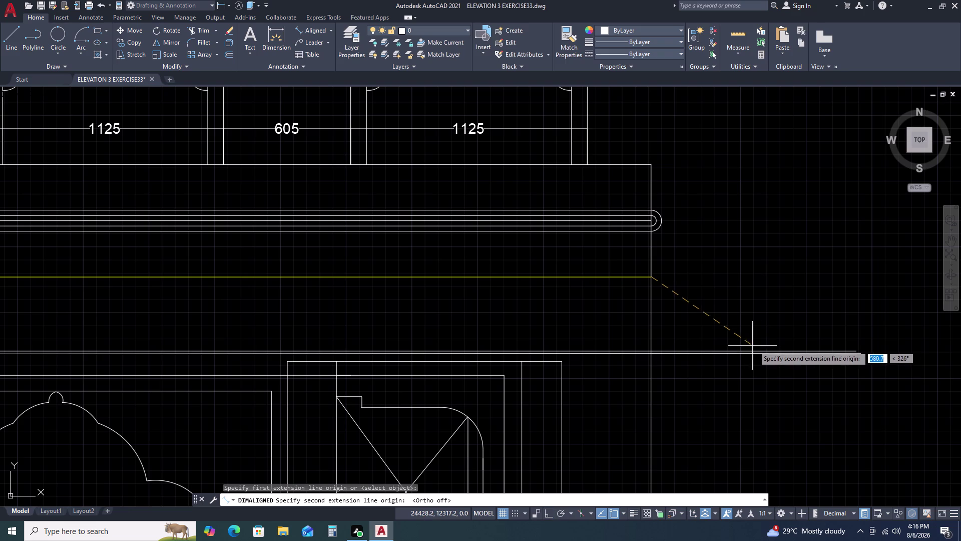
key(1)
key(0)
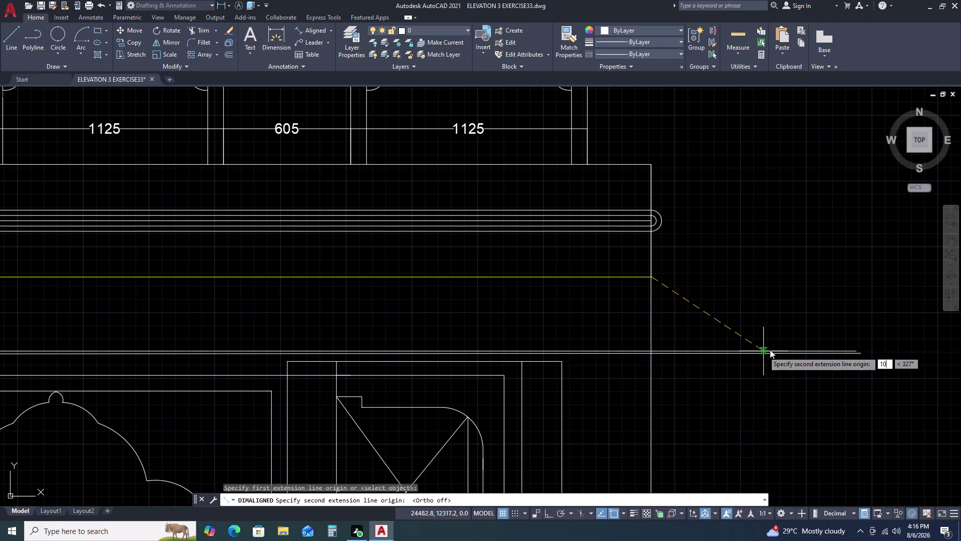
key(8)
text(2)
key(space)
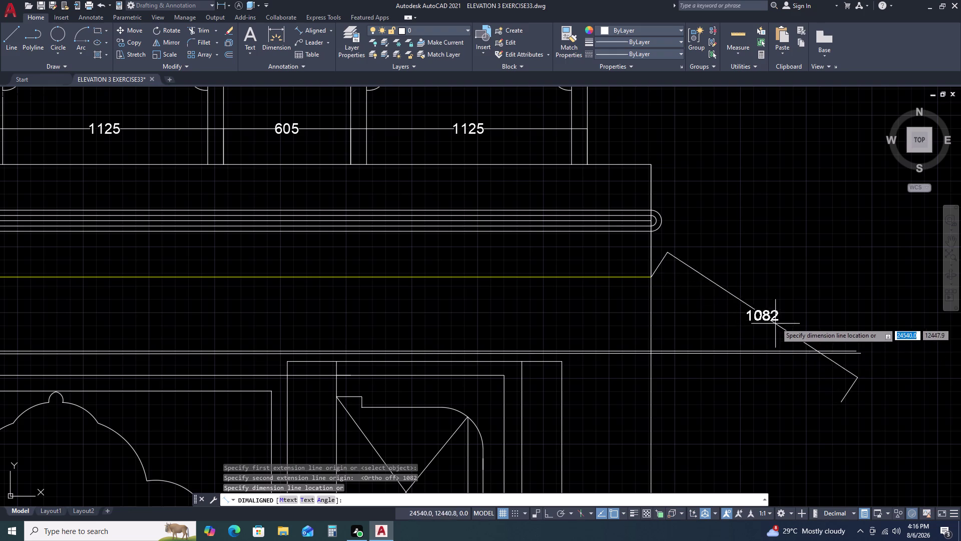
click(775, 291)
click(847, 394)
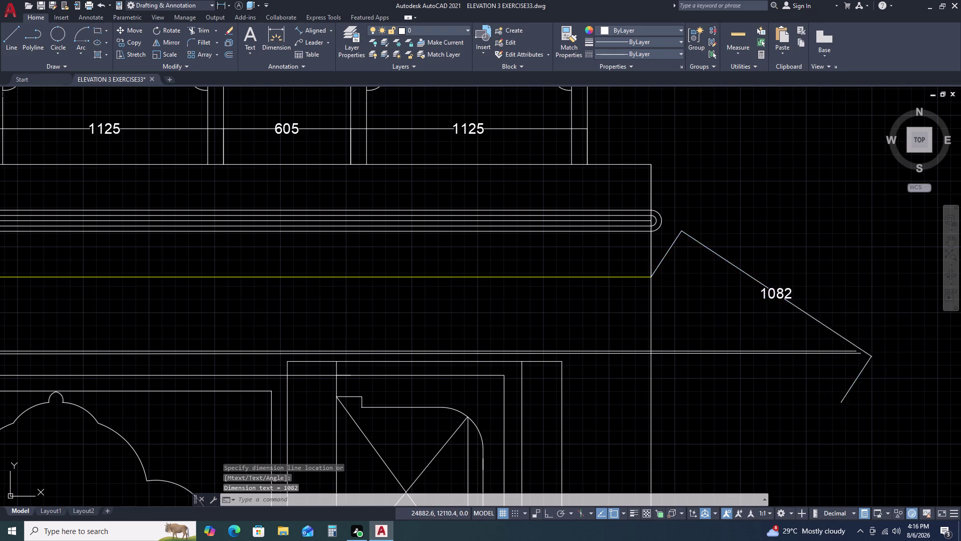
key(Escape)
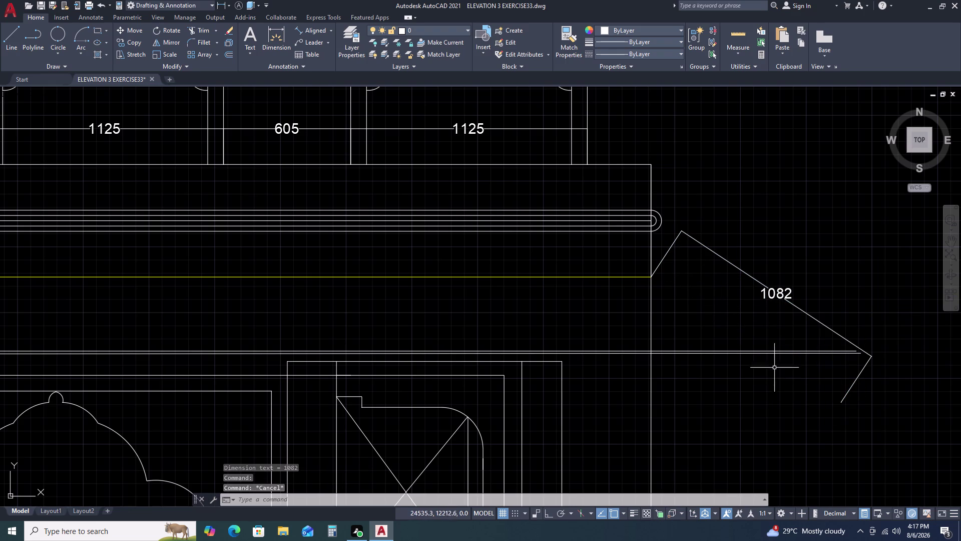
Grip-stretch the right ends of the two horizontal eave lines toward the slope.
click(799, 347)
click(787, 353)
middle_drag(821, 349, 665, 343)
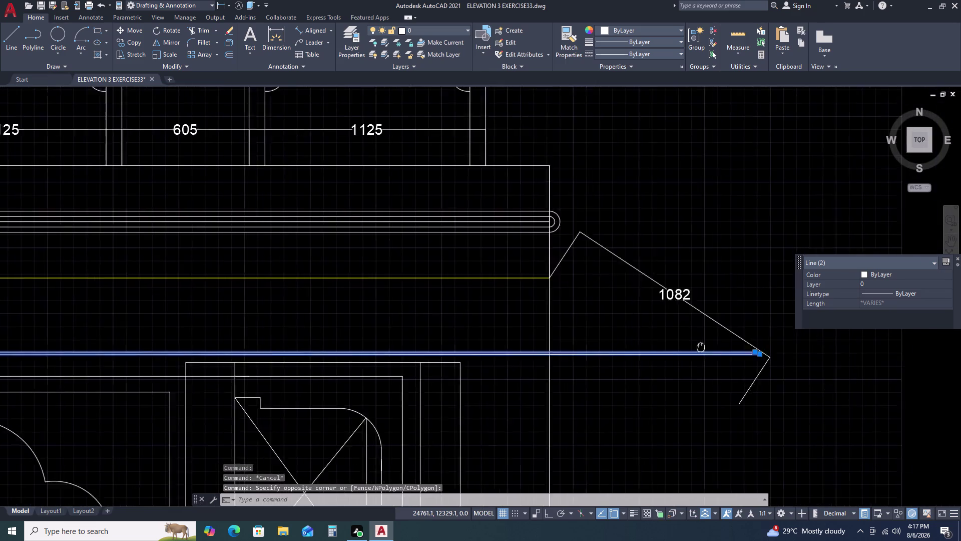
middle_drag(665, 342, 570, 313)
scroll(up, 3)
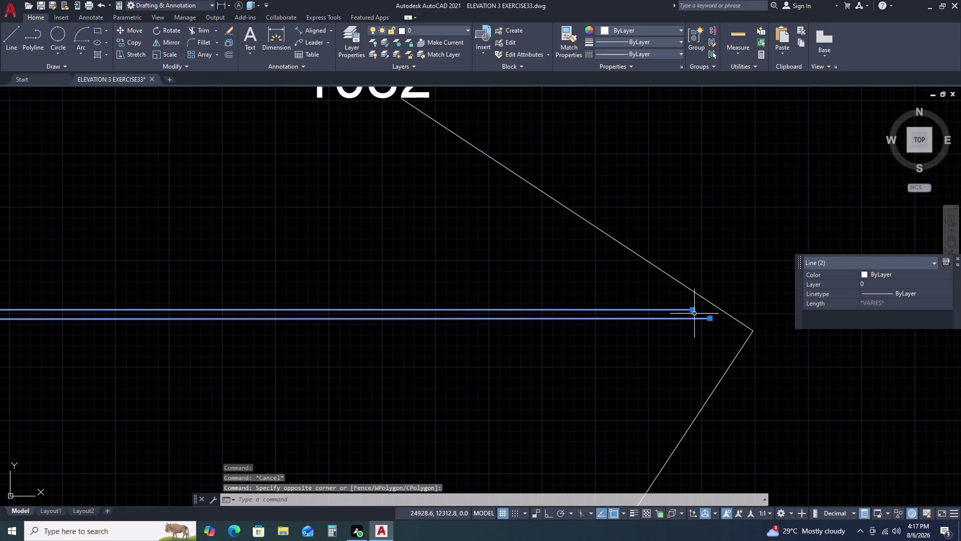
click(694, 310)
click(715, 309)
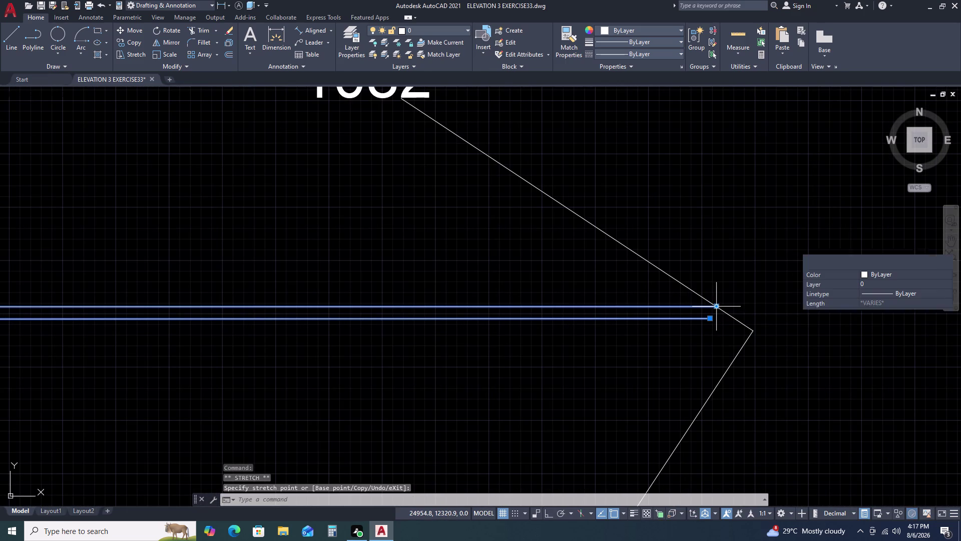
click(711, 316)
click(710, 318)
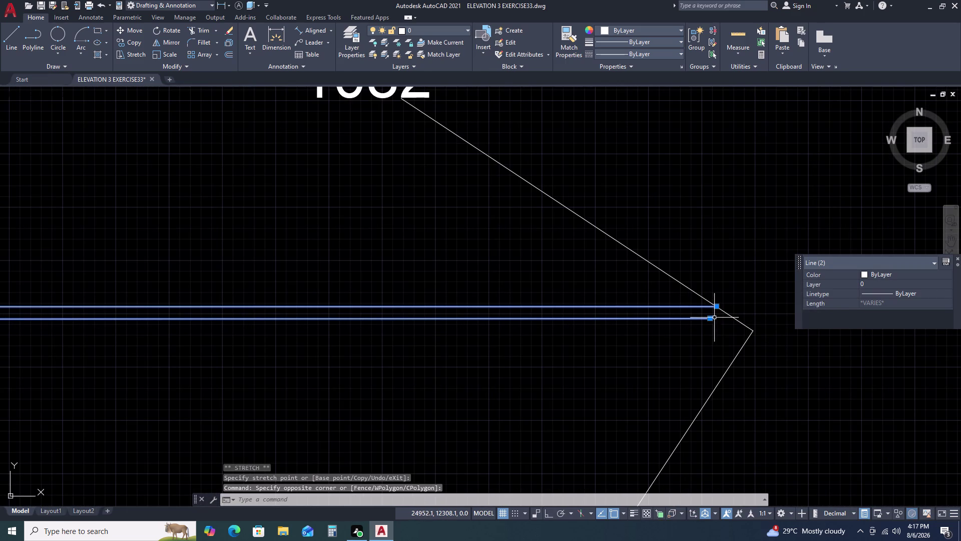
click(709, 320)
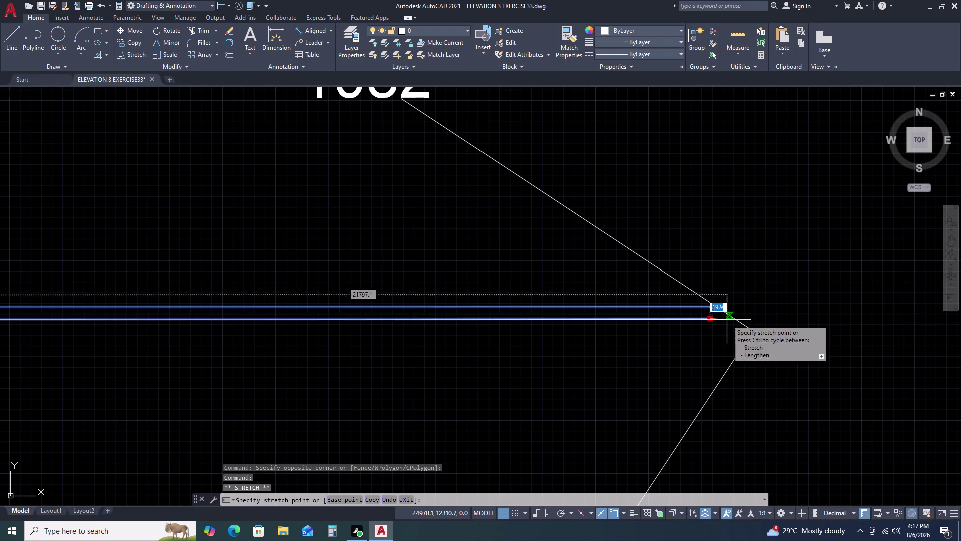
click(727, 320)
key(Escape)
Select the sloped 1082 dimension and grip its lower endpoint.
scroll(down, 3)
scroll(down, 3)
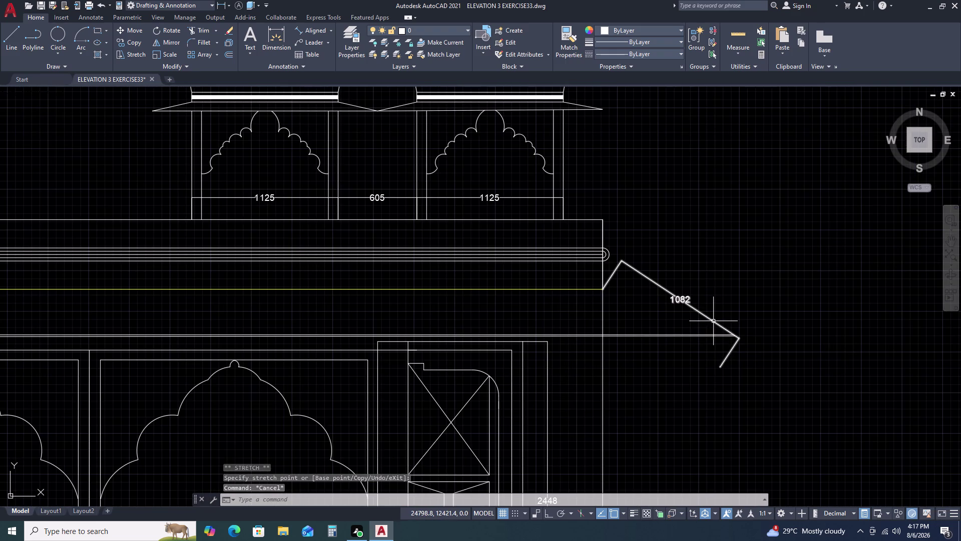
click(714, 321)
click(720, 366)
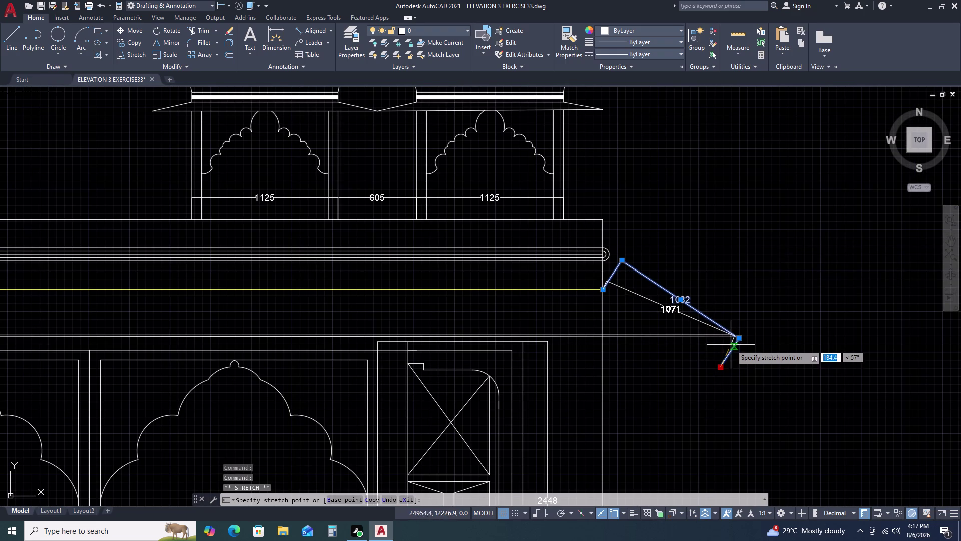
click(733, 333)
scroll(up, 3)
scroll(up, 3)
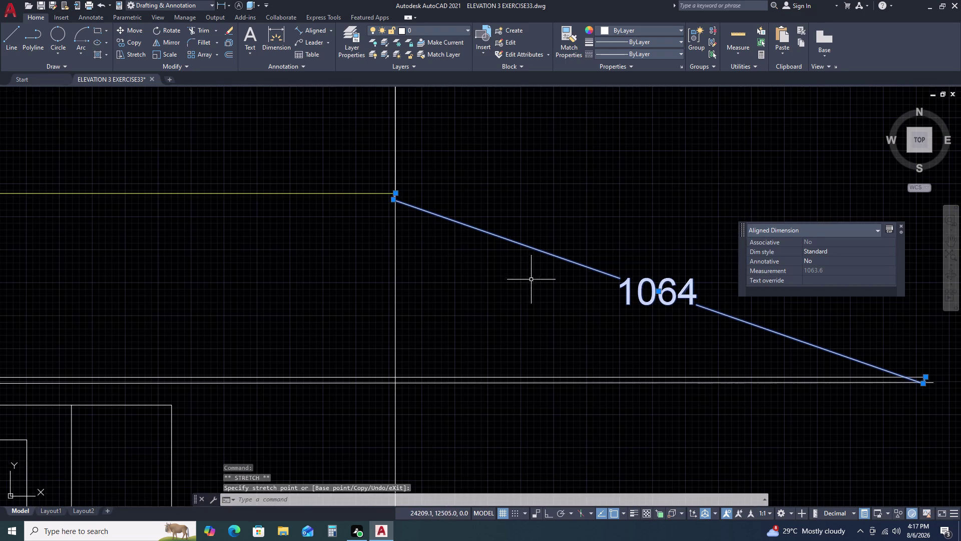
scroll(up, 3)
click(383, 203)
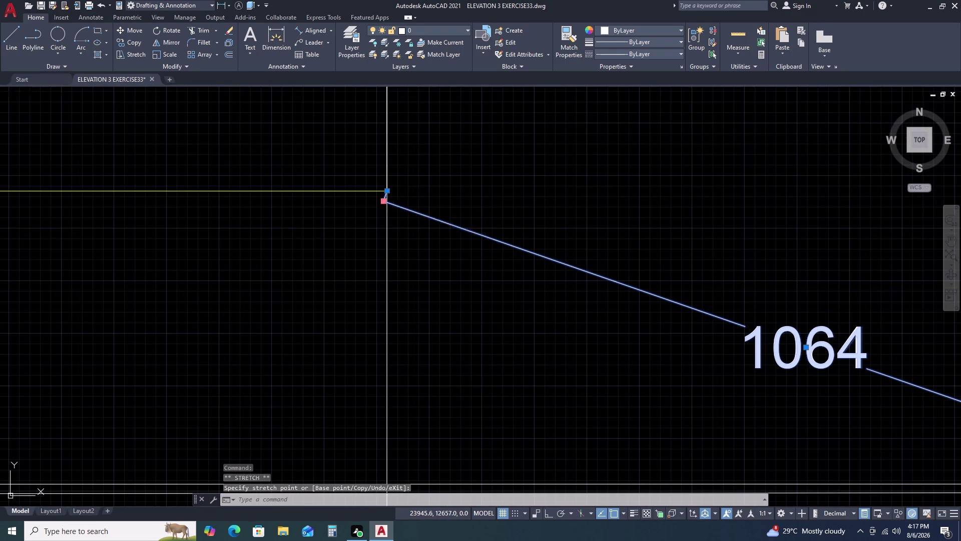
Reposition the 1082 dimension's endpoints along the sloped eave edge.
click(385, 155)
scroll(down, 3)
middle_drag(557, 249, 528, 258)
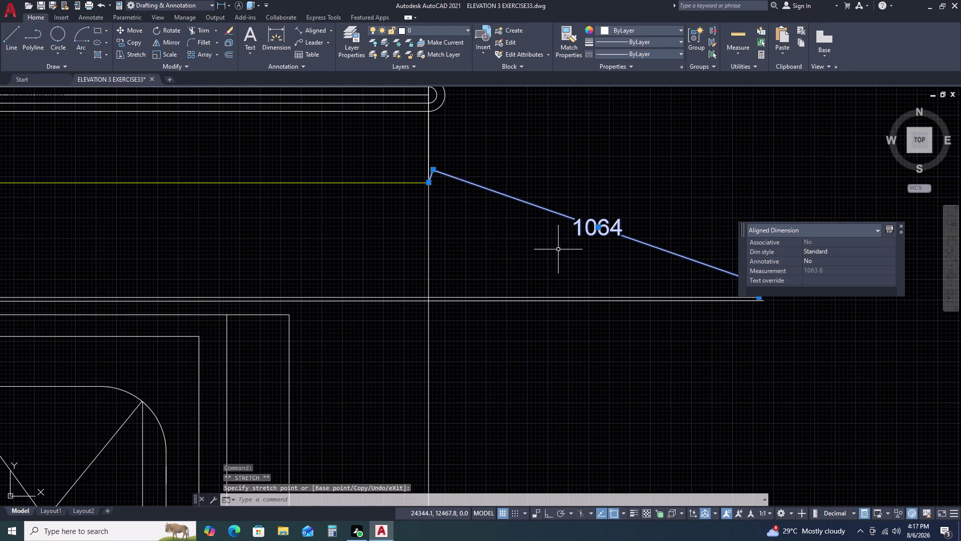
middle_drag(528, 258, 492, 260)
scroll(up, 3)
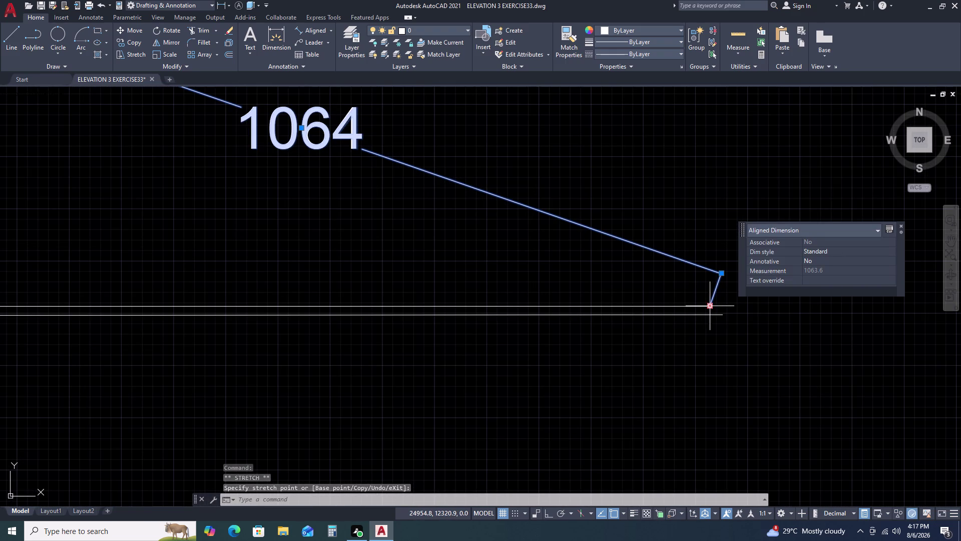
drag(709, 307, 703, 309)
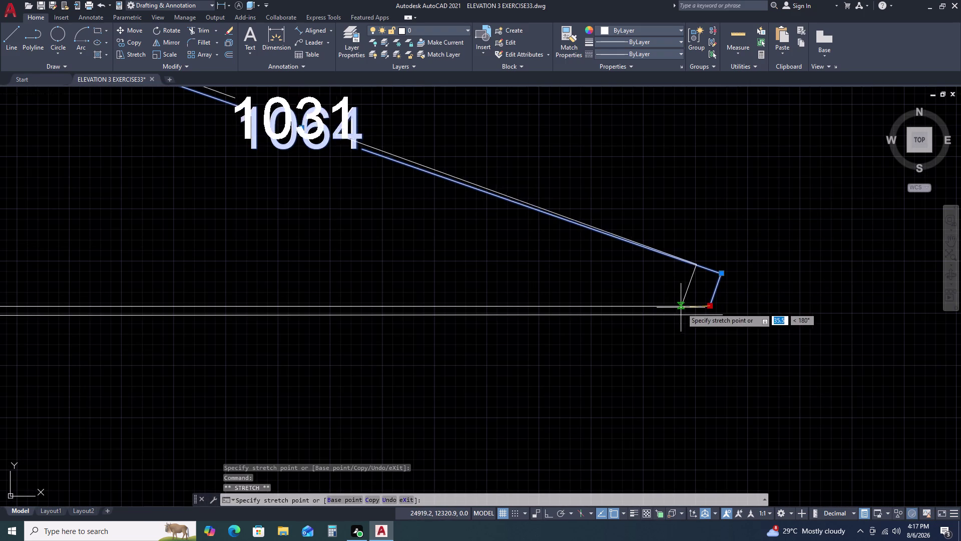
click(730, 304)
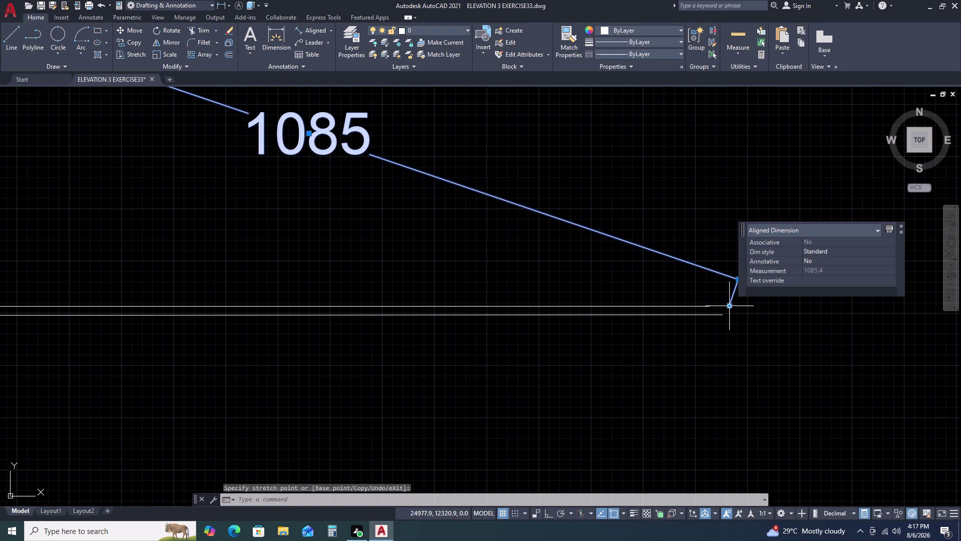
Nudge the dimension's lower endpoint by typed offsets of 3 and 1 so it reads 1082.
click(729, 307)
text(3)
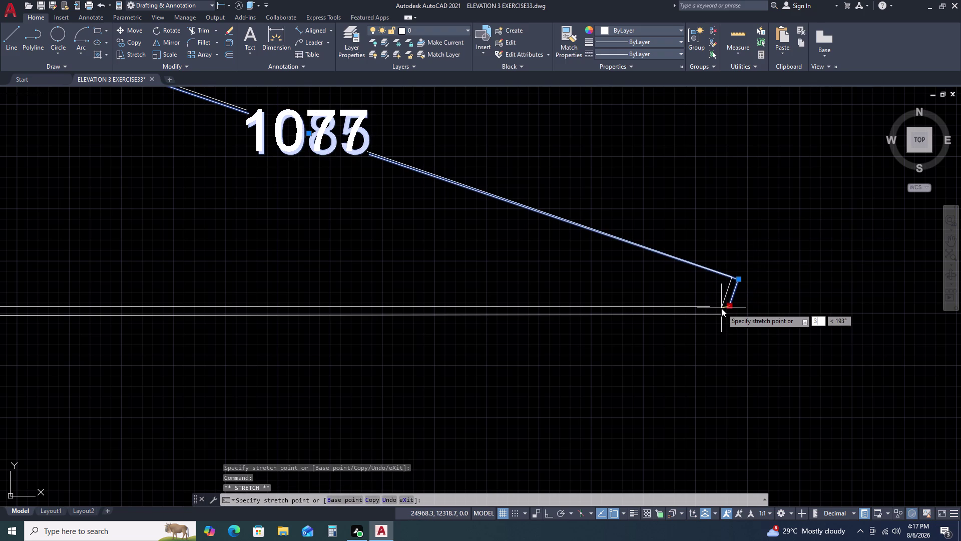
key(space)
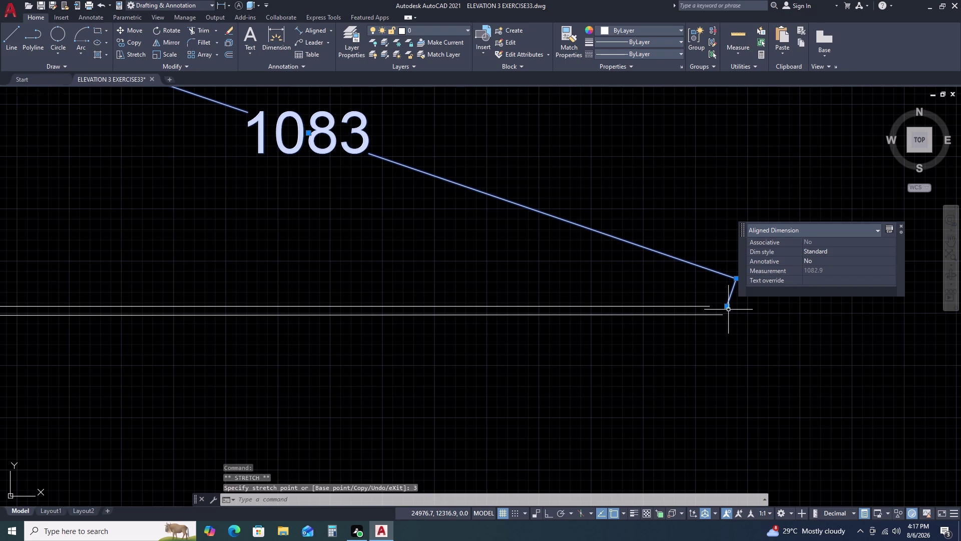
click(729, 309)
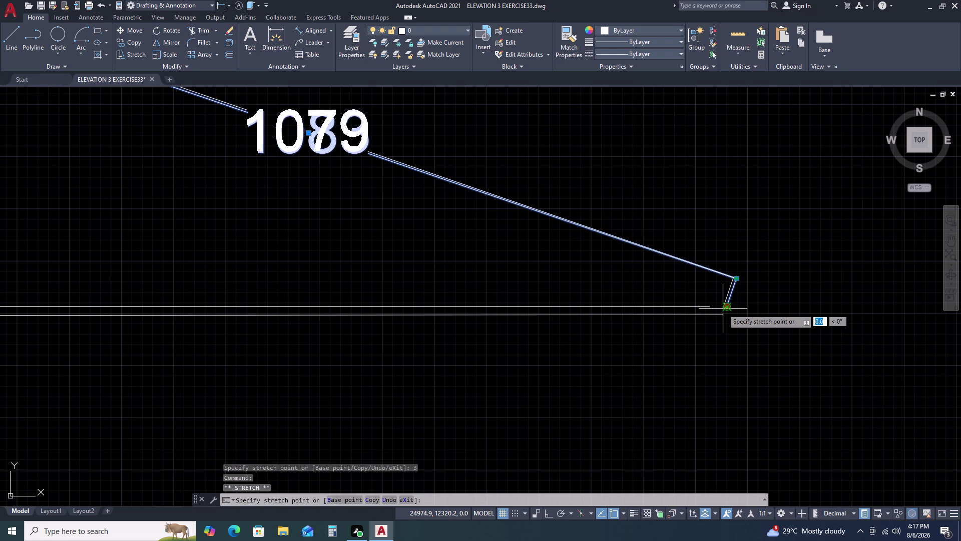
text(1)
key(space)
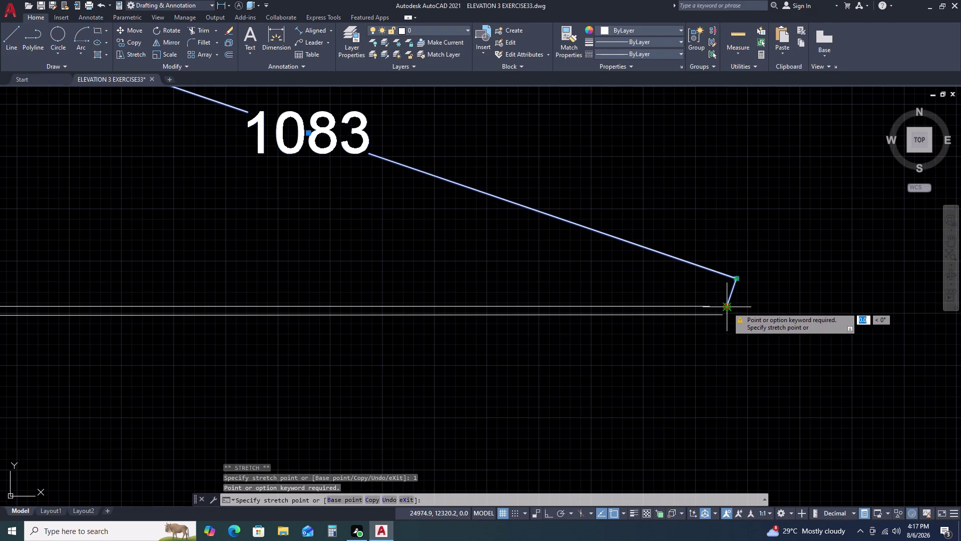
key(Escape)
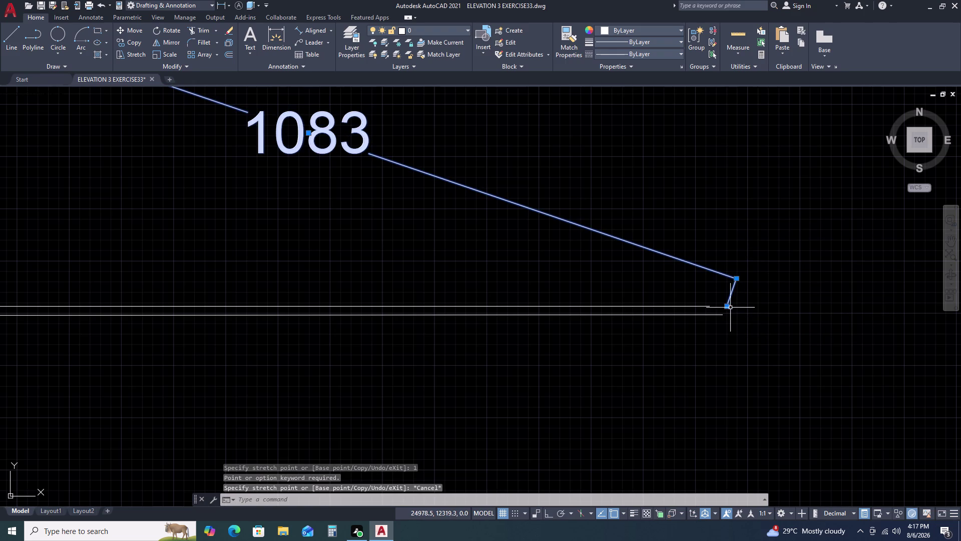
click(727, 308)
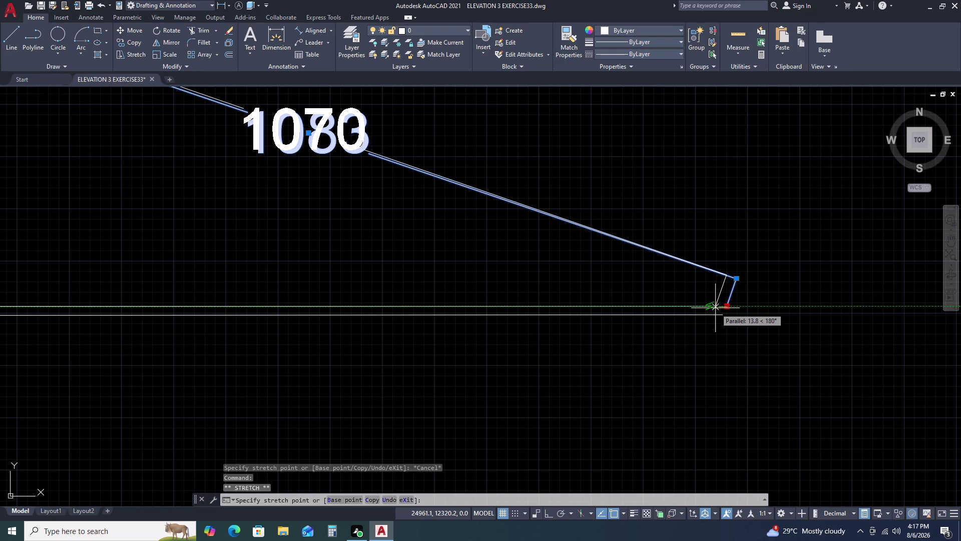
key(1)
key(space)
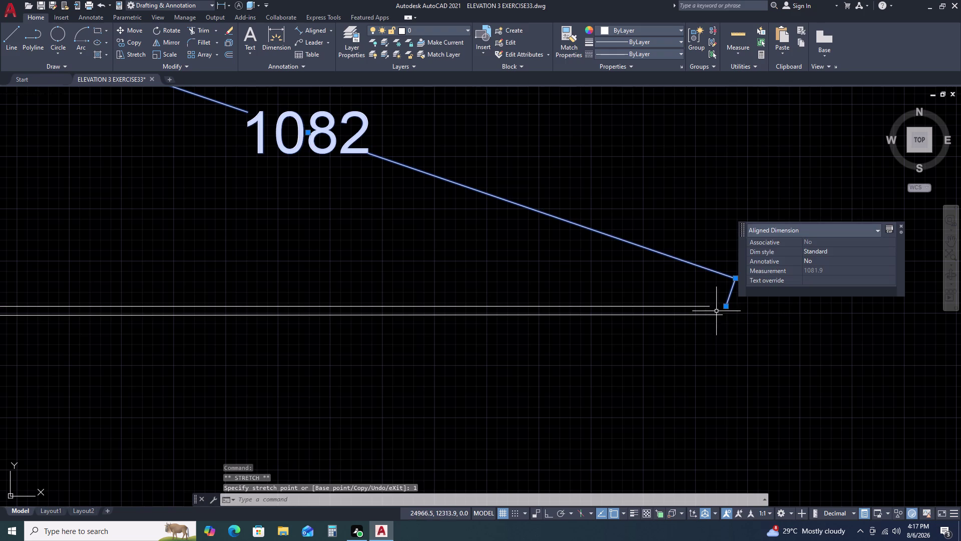
Stretch the upper horizontal line's right end onto the sloped edge.
click(698, 299)
click(670, 319)
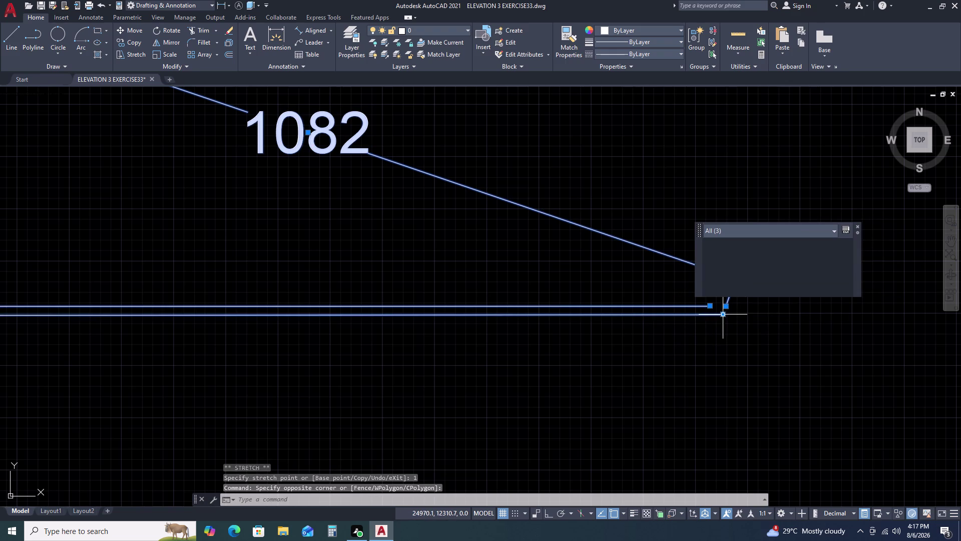
scroll(up, 3)
key(Escape)
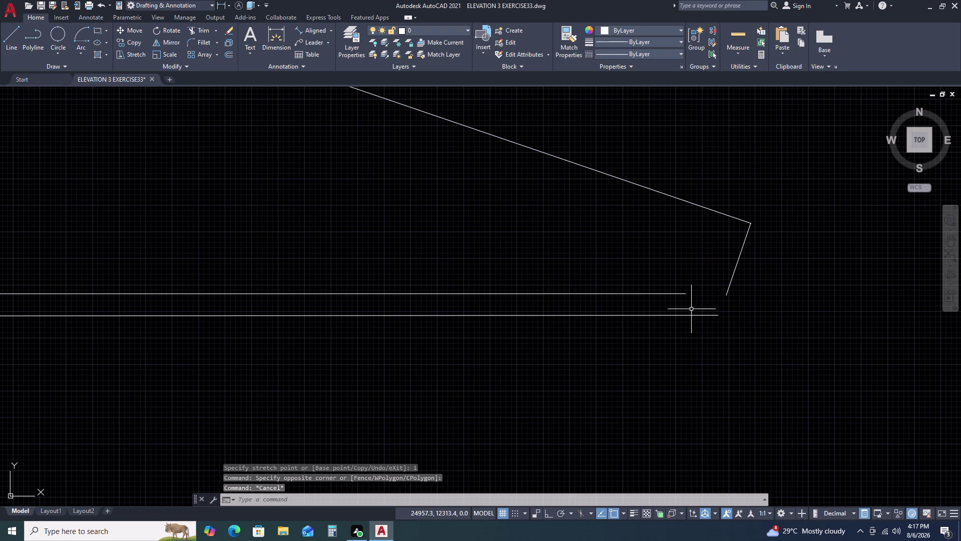
click(684, 296)
click(678, 285)
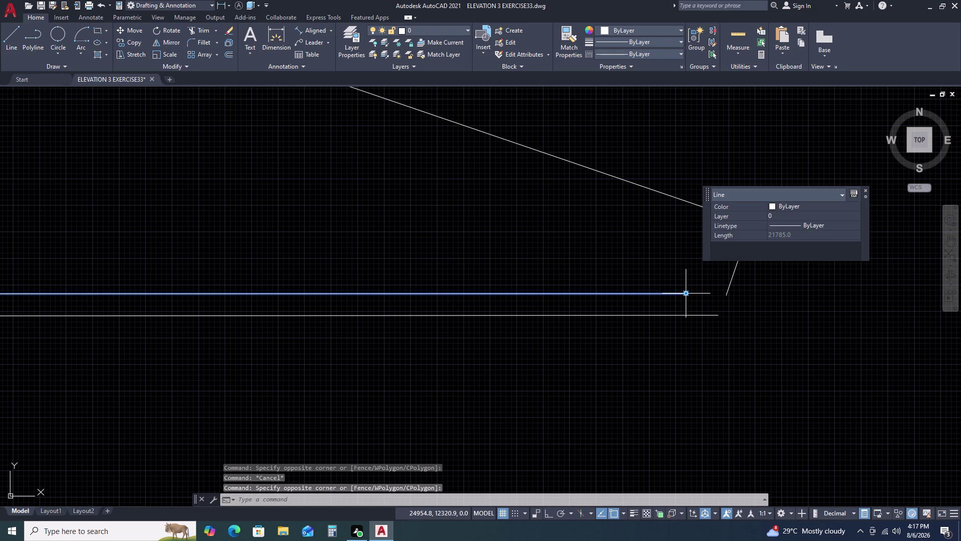
click(685, 295)
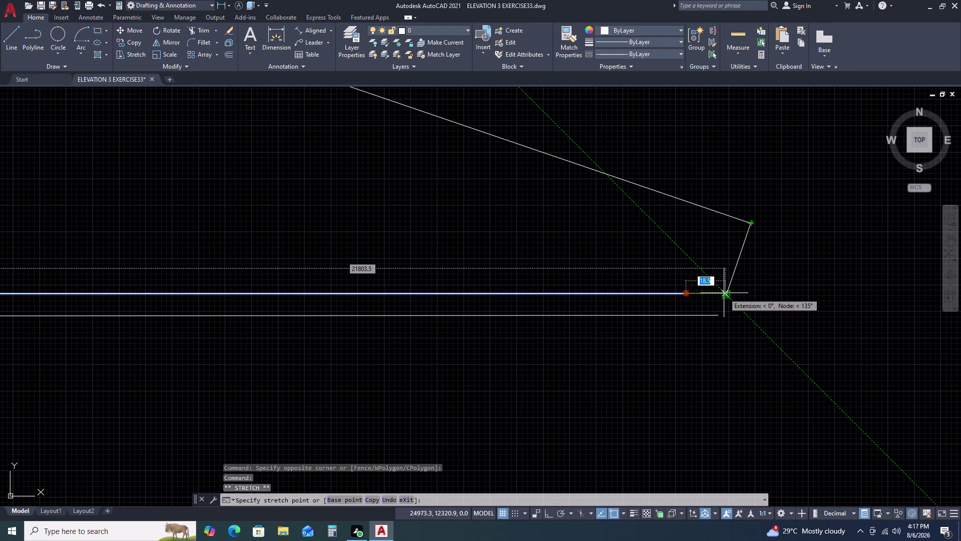
click(724, 292)
key(Escape)
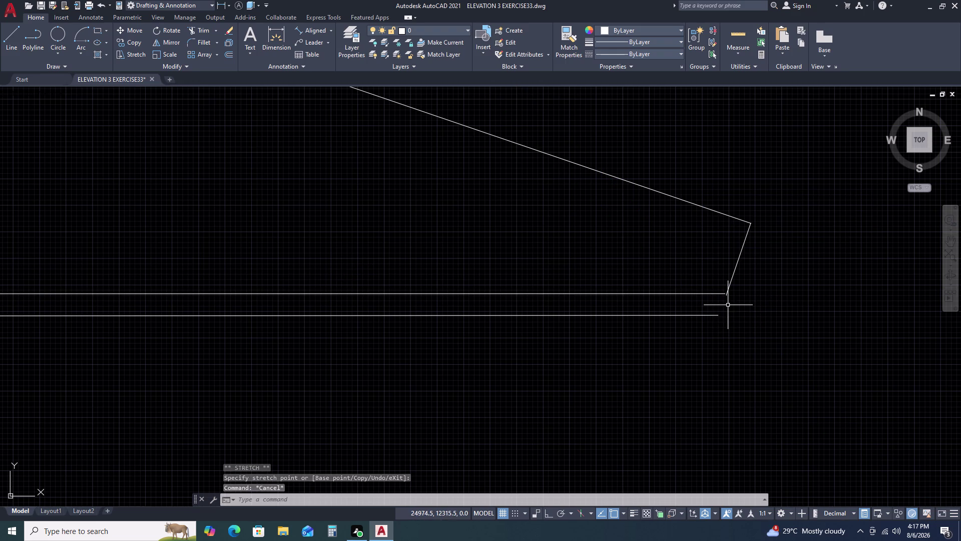
Draw a short vertical line at the eave's right end.
text(L)
key(space)
click(728, 295)
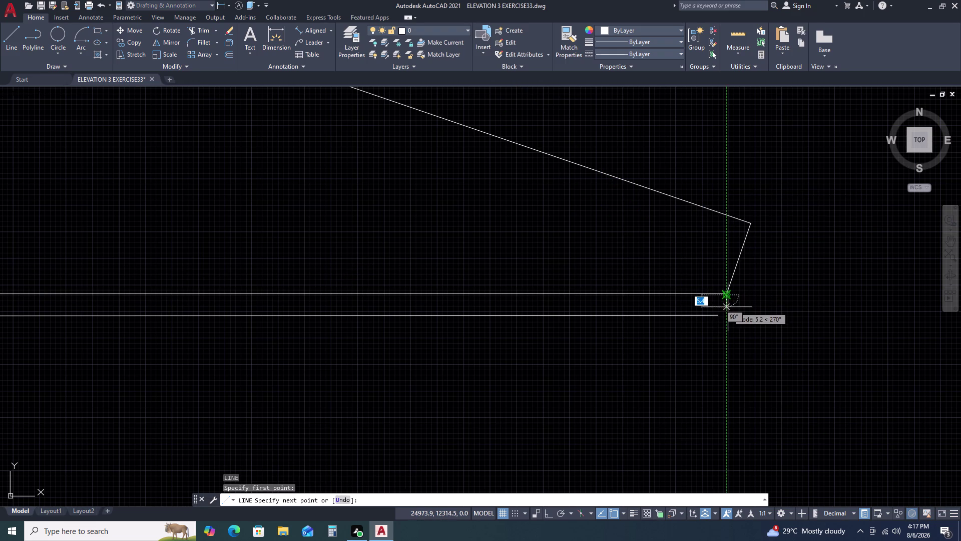
click(729, 312)
key(Escape)
scroll(up, 3)
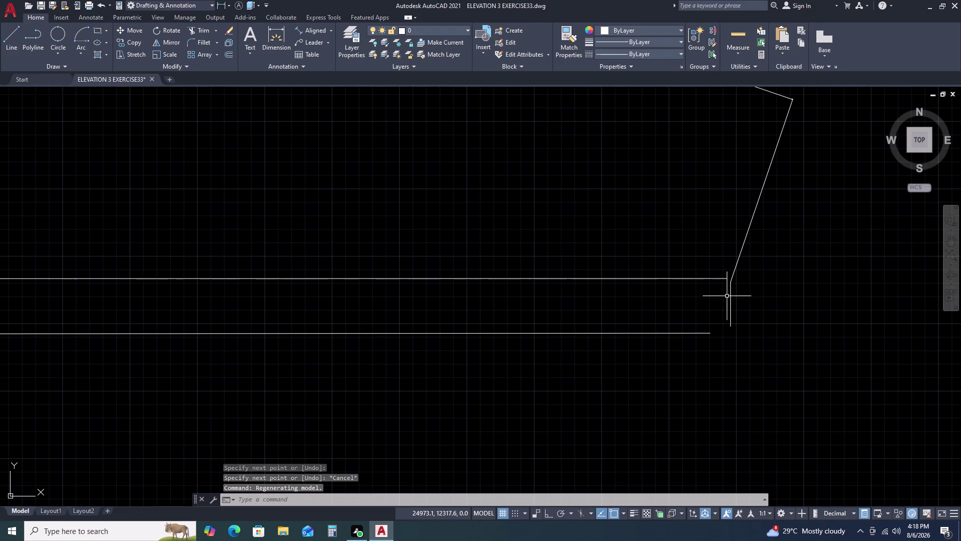
scroll(up, 3)
scroll(up, 3)
drag(723, 291, 717, 290)
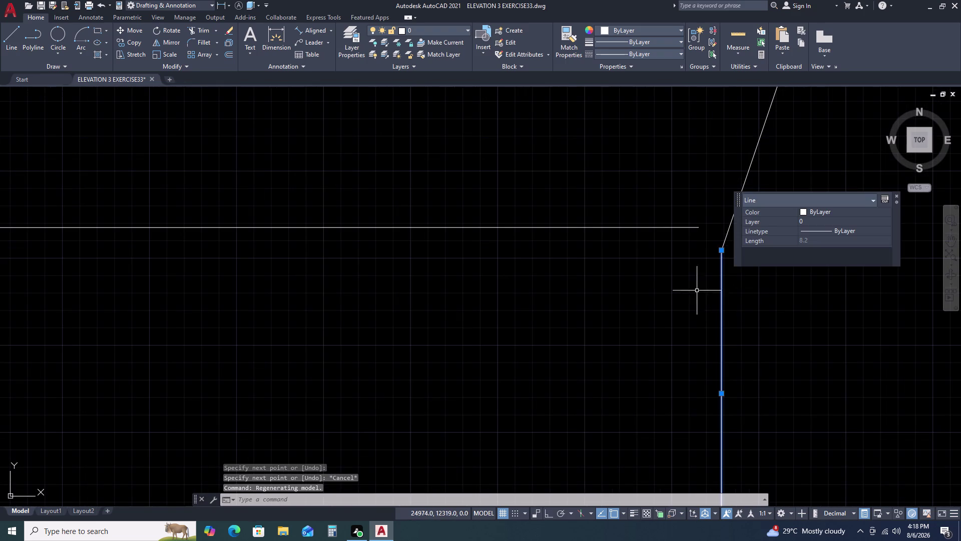
click(690, 294)
click(711, 258)
key(Escape)
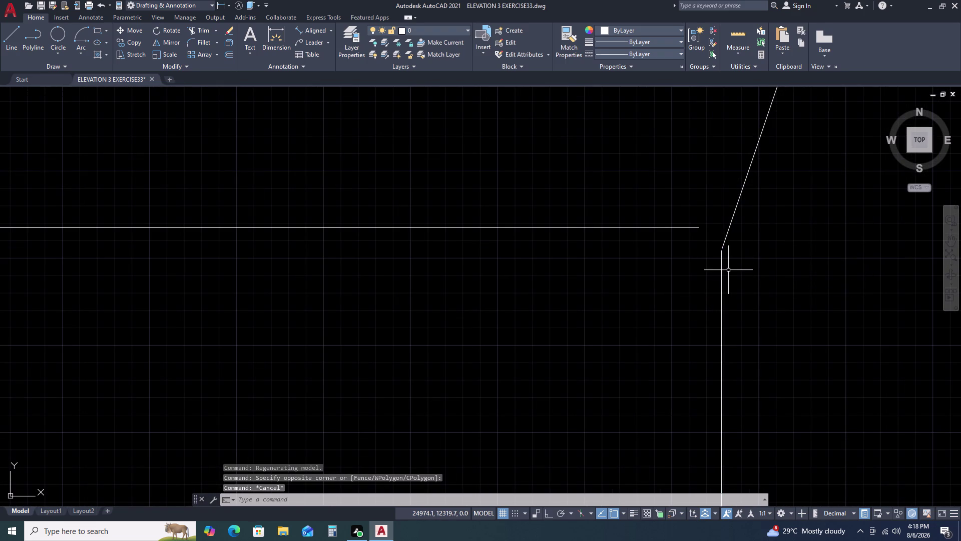
Fillet the upper and lower horizontal lines to the vertical line with radius 0.
key(f)
key(space)
click(680, 226)
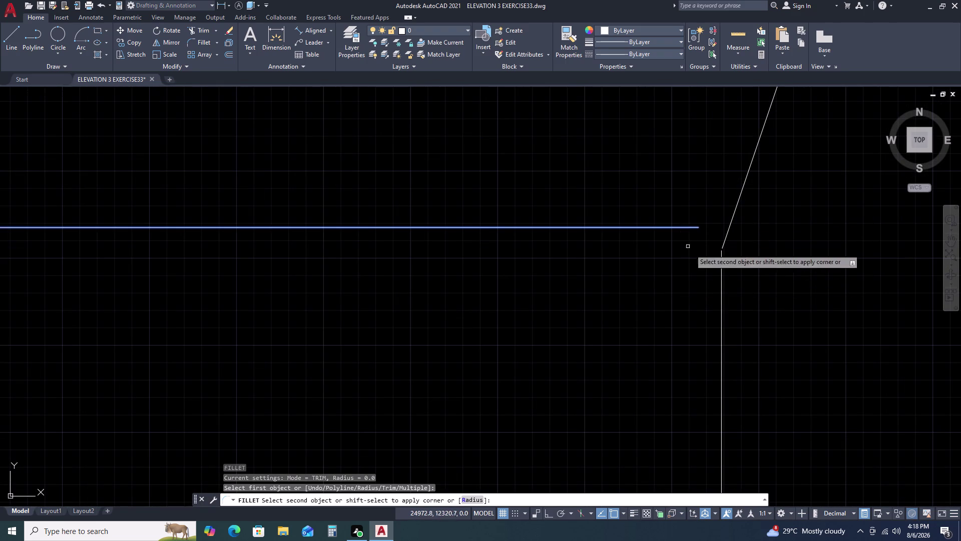
click(723, 263)
scroll(down, 3)
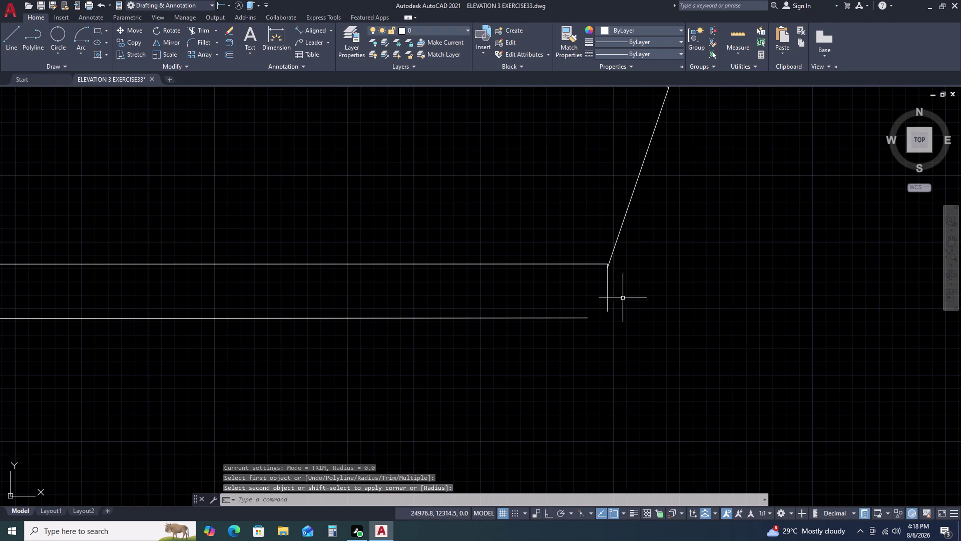
key(space)
click(582, 317)
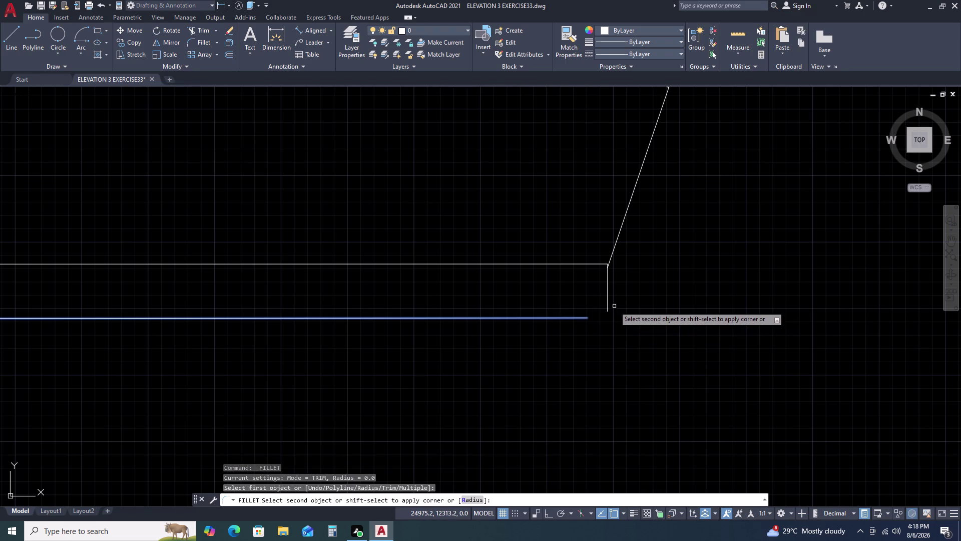
click(608, 305)
scroll(down, 3)
key(Escape)
scroll(up, 3)
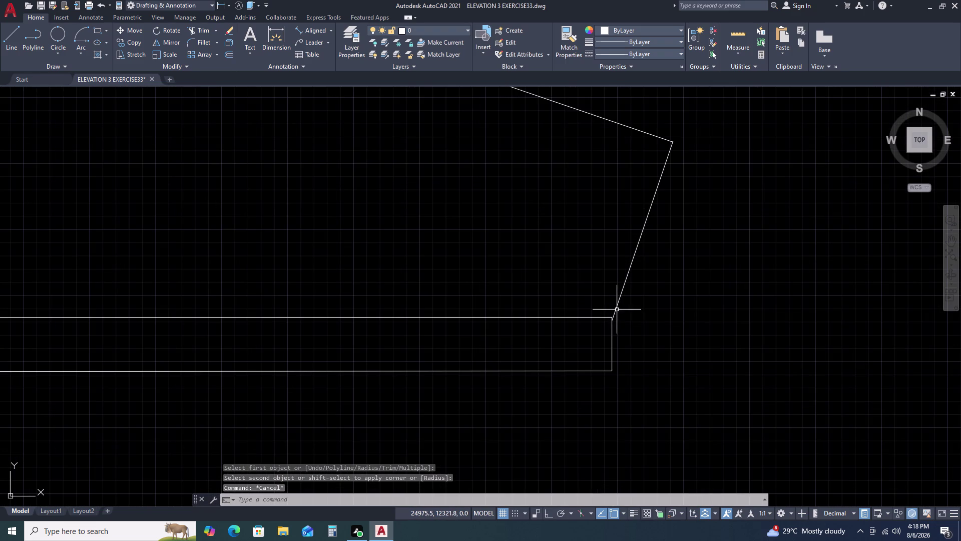
scroll(up, 3)
Grip-stretch the 1082 dimension's end onto the parapet corner.
click(617, 321)
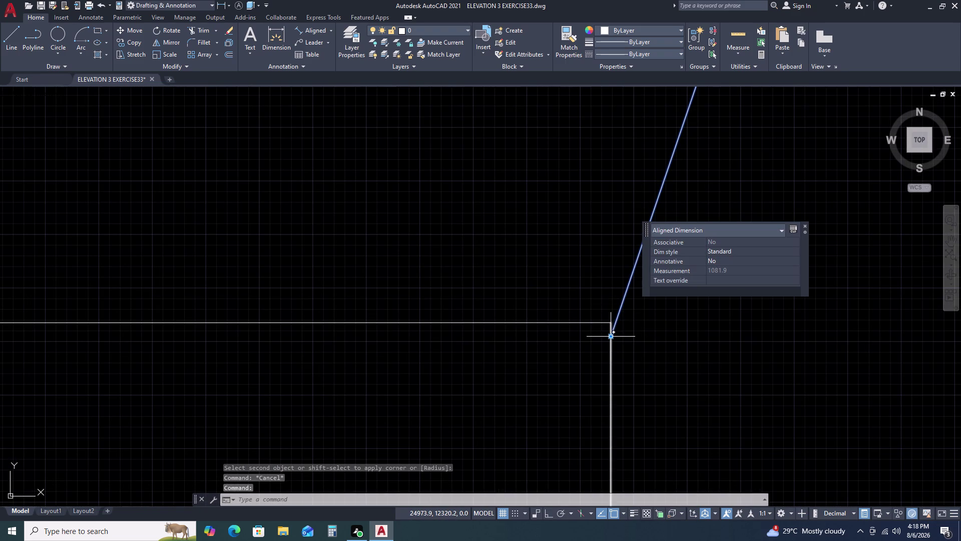
click(610, 336)
click(610, 319)
scroll(down, 3)
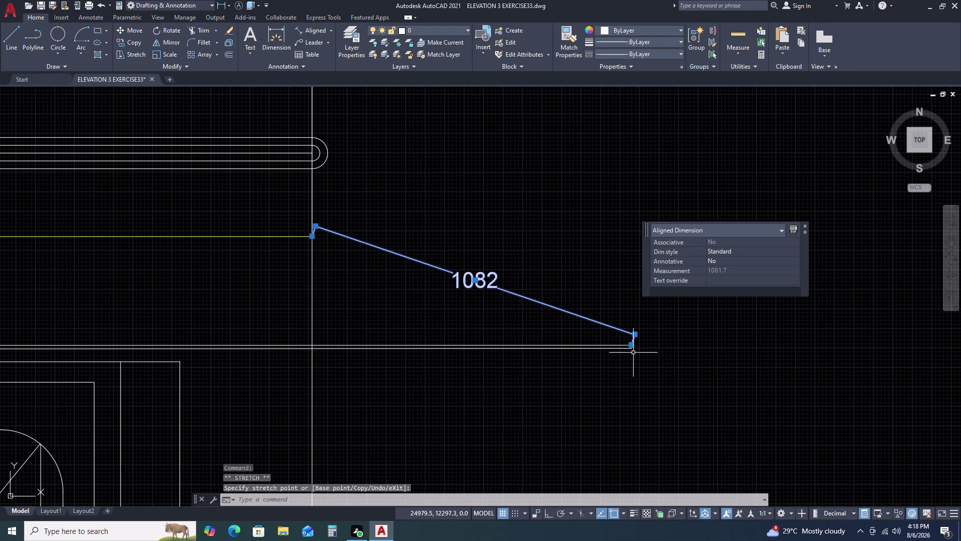
key(Escape)
middle_drag(368, 263, 556, 291)
scroll(down, 3)
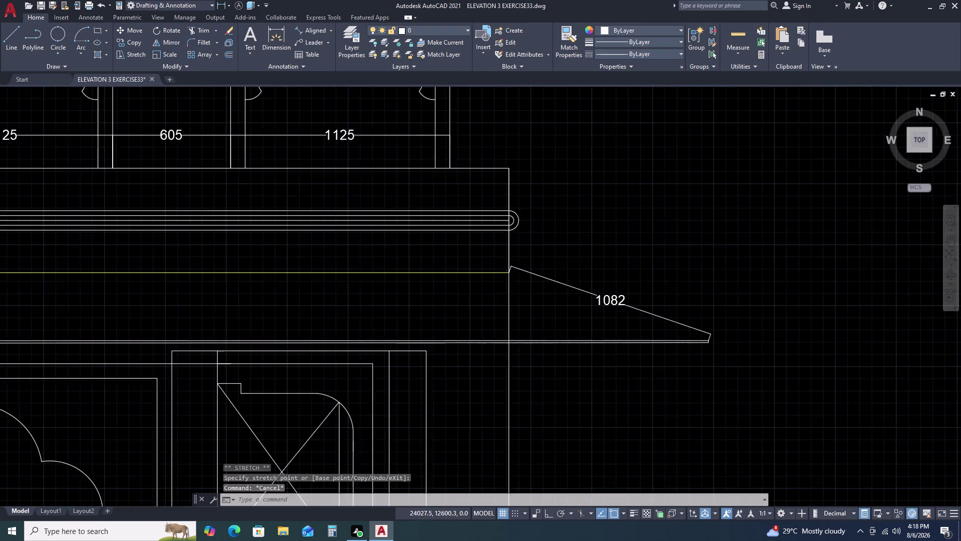
key(space)
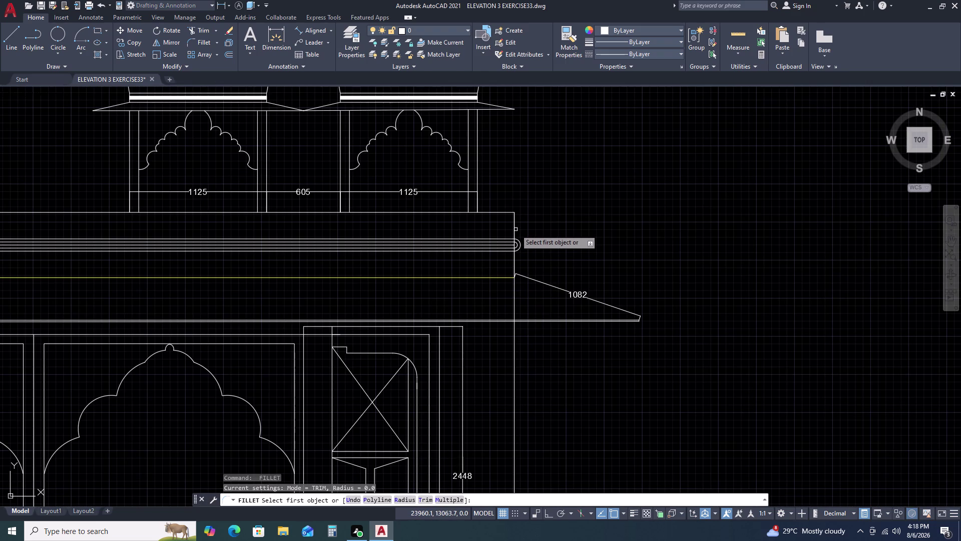
Set the yellow parapet line's colour to ByLayer in Quick Properties.
key(Escape)
key(Escape)
key(Escape)
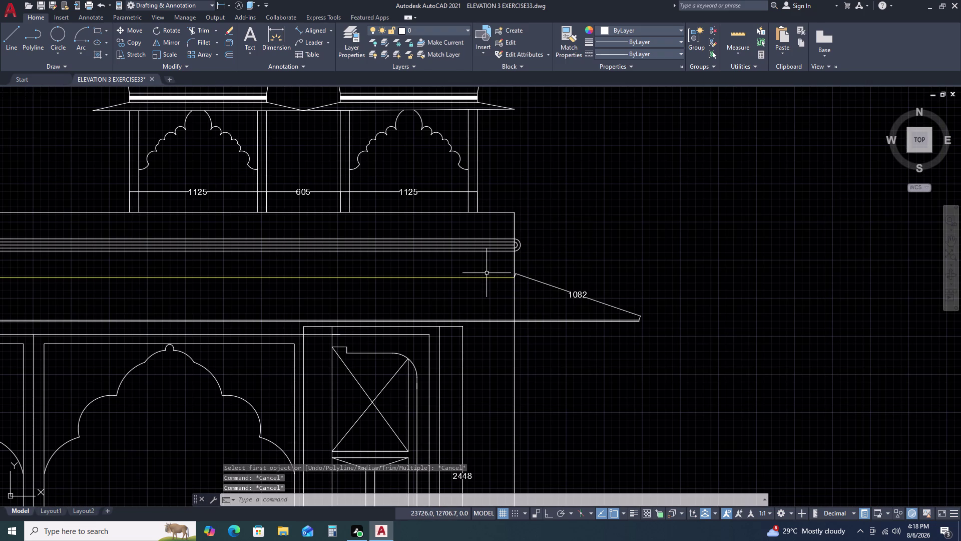
click(487, 273)
click(462, 286)
click(568, 207)
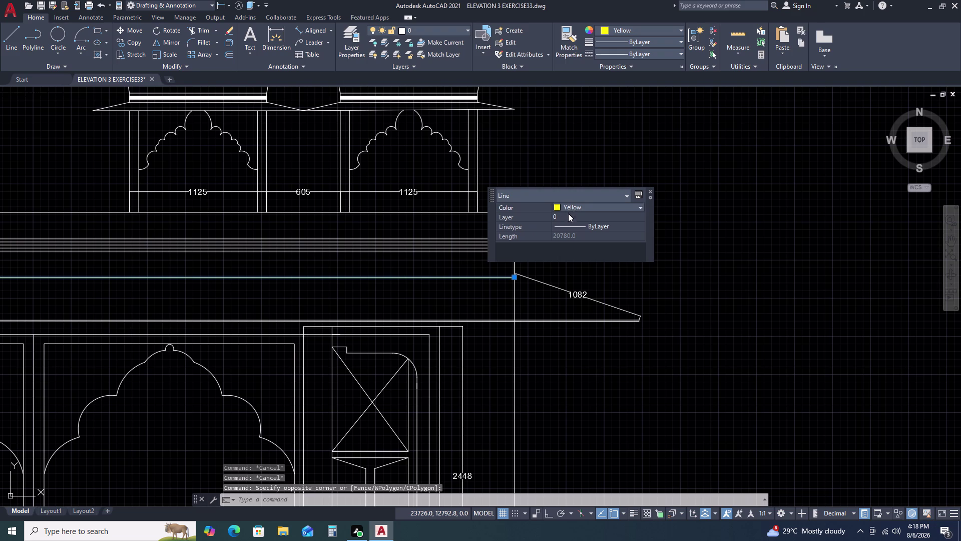
click(579, 208)
click(577, 214)
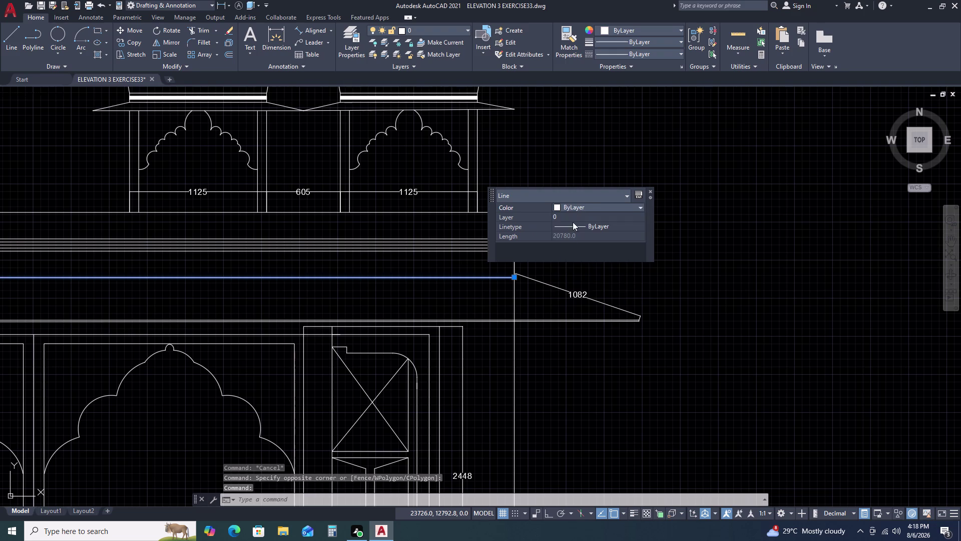
key(Escape)
key(Escape)
key(Escape)
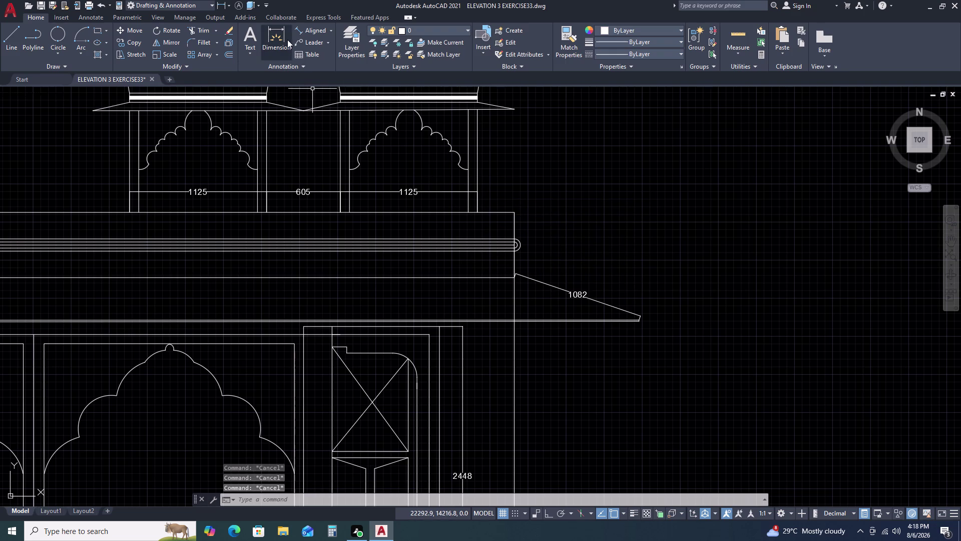
Add a vertical 535 linear dimension beside the block, then select the 1082 dimension.
click(331, 32)
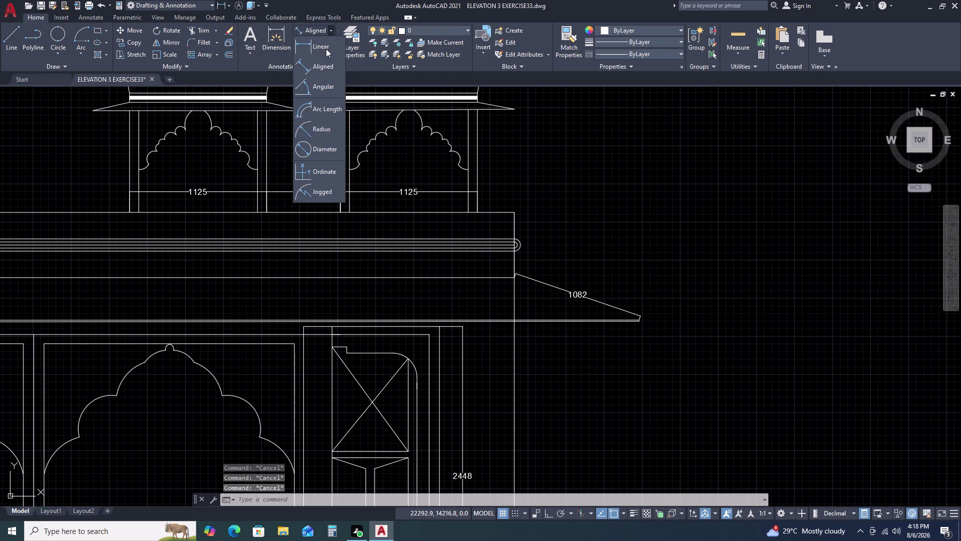
click(326, 49)
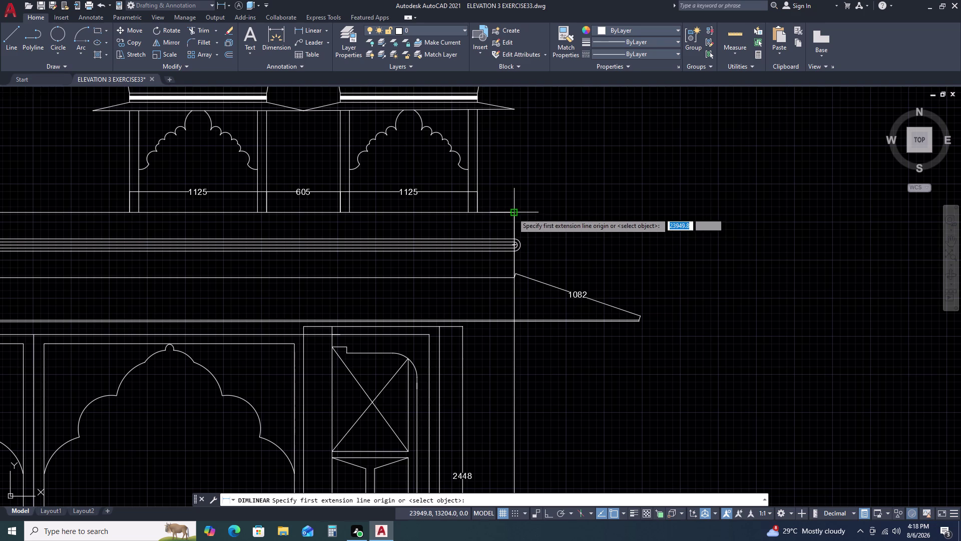
click(512, 213)
click(517, 278)
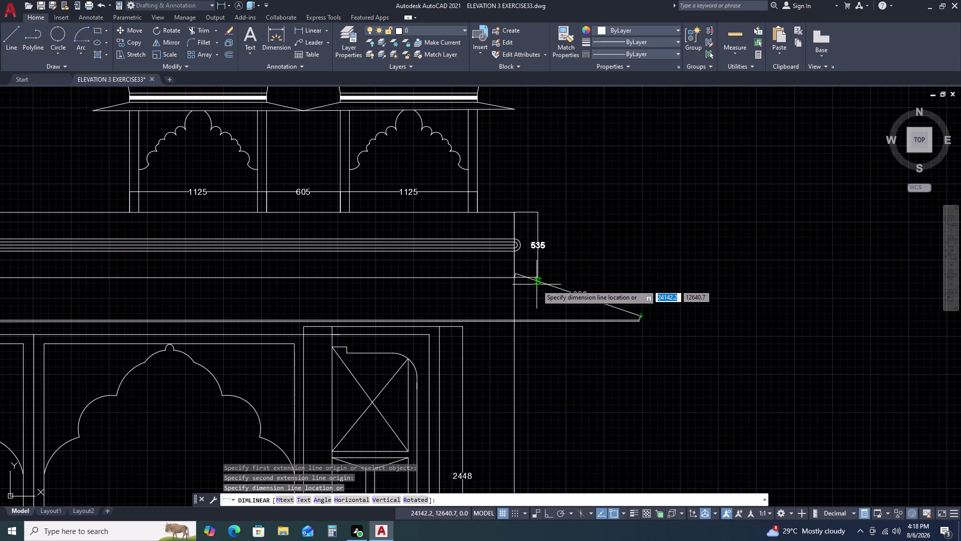
click(536, 285)
key(Escape)
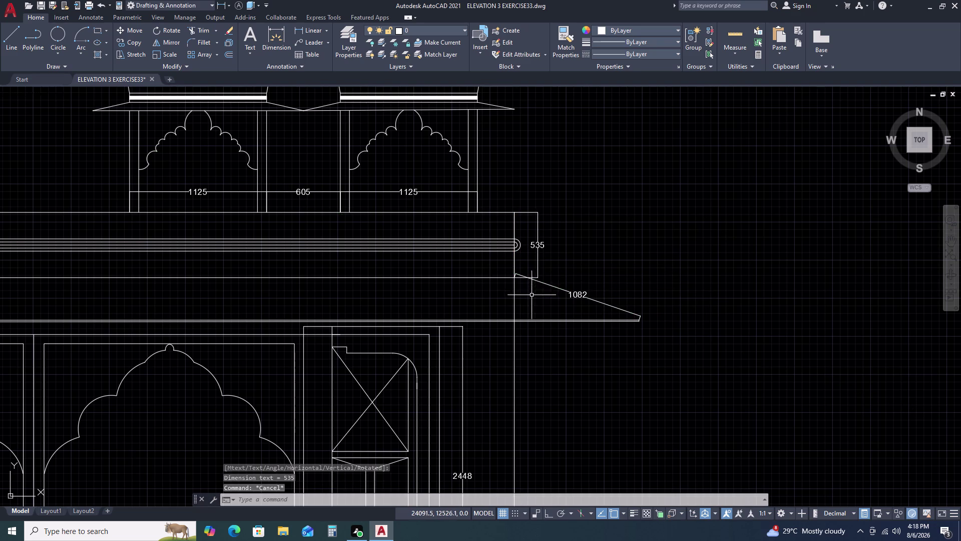
scroll(down, 3)
scroll(down, 3)
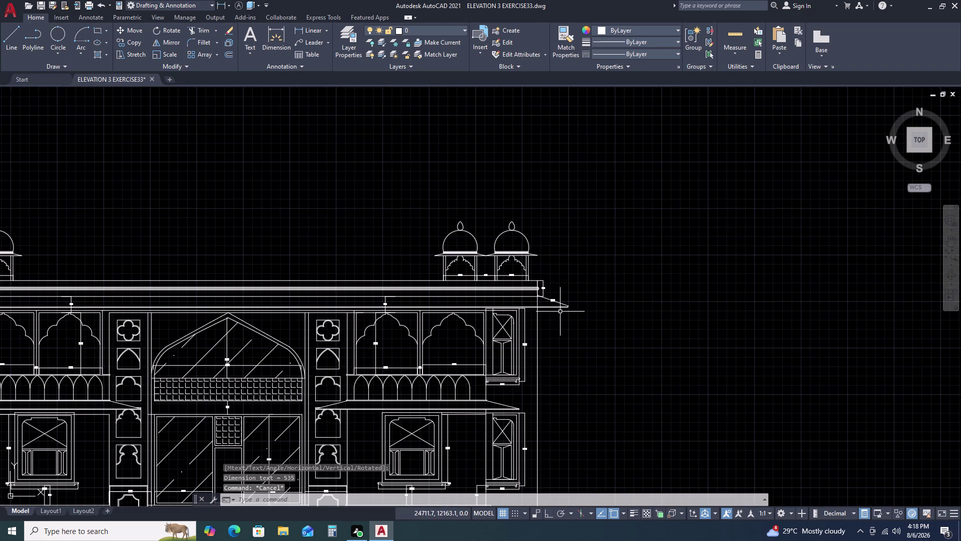
scroll(up, 3)
scroll(up, 3)
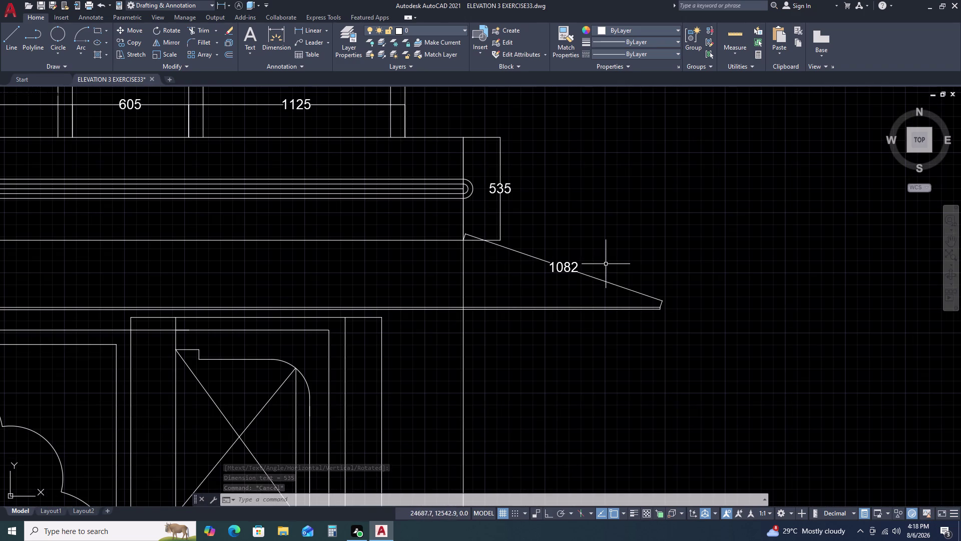
drag(604, 266, 601, 272)
click(584, 285)
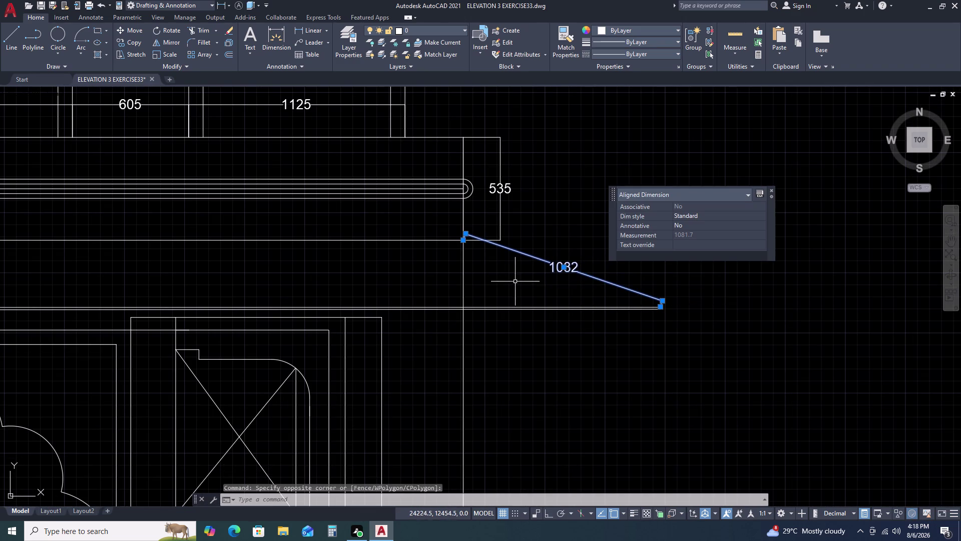
Mirror the 1082 dimension about a vertical axis through the building centre, keeping the original.
text(MI)
key(space)
scroll(down, 3)
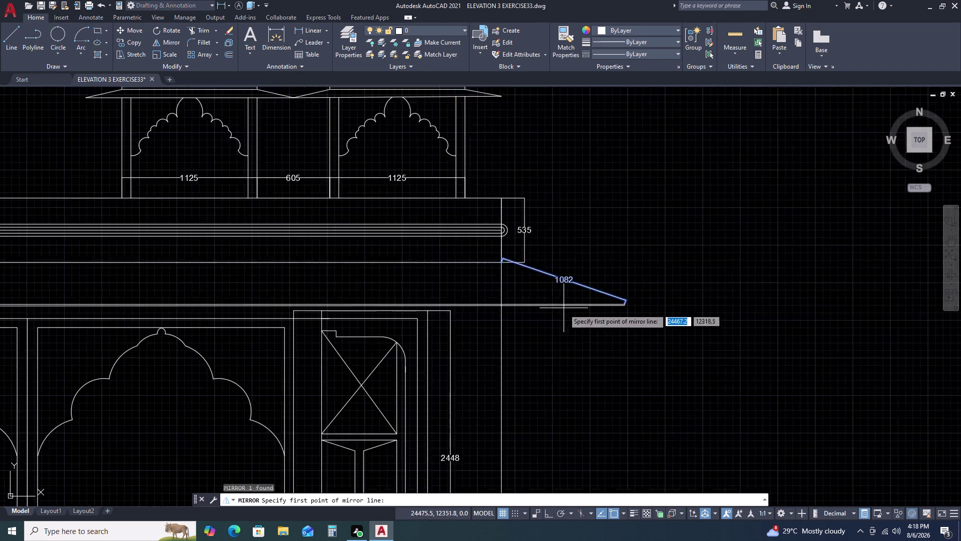
scroll(down, 3)
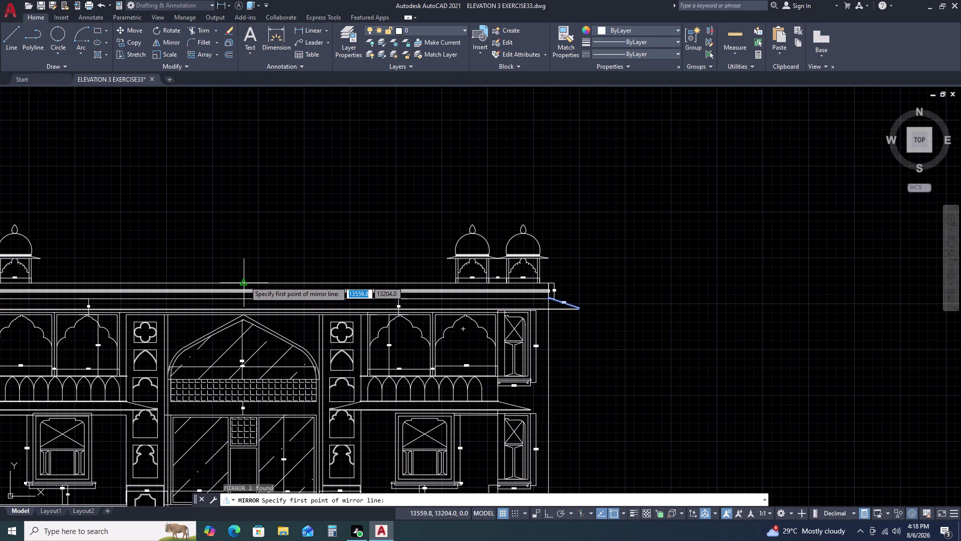
click(244, 281)
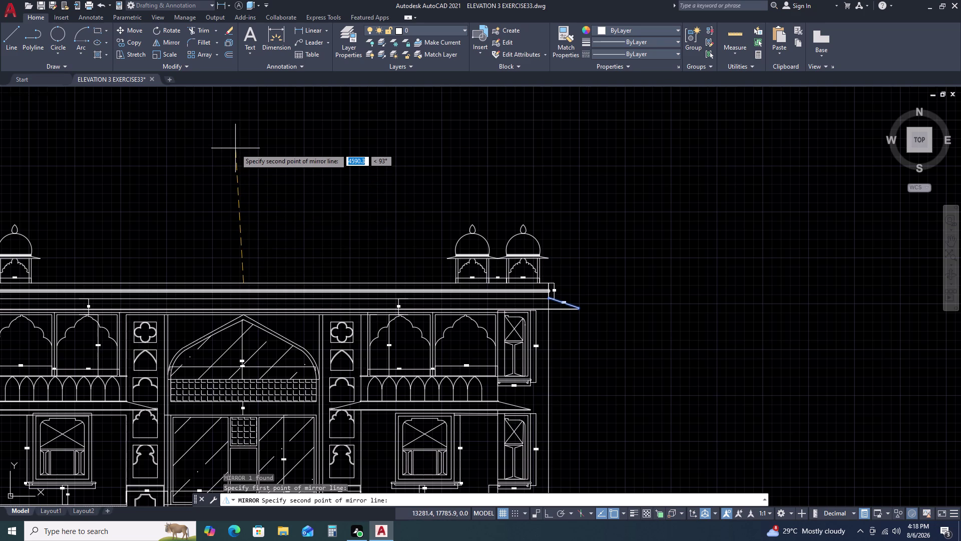
key(F8)
middle_drag(235, 148, 406, 180)
middle_click(405, 180)
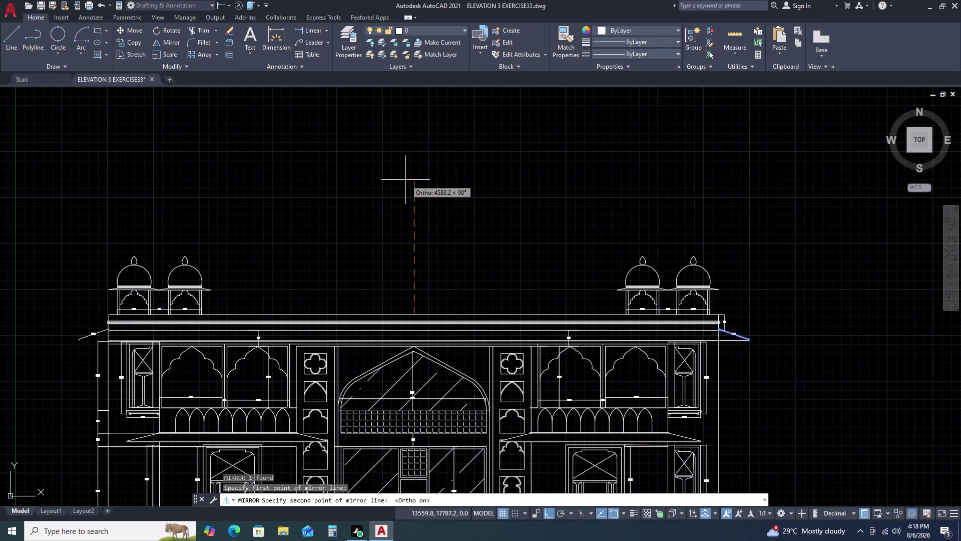
double_click(404, 152)
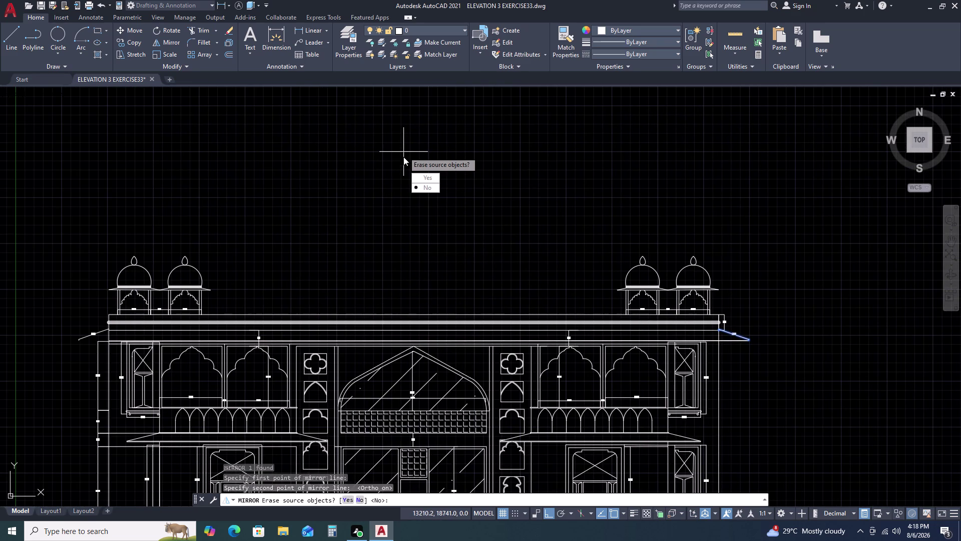
drag(428, 187, 404, 152)
key(Escape)
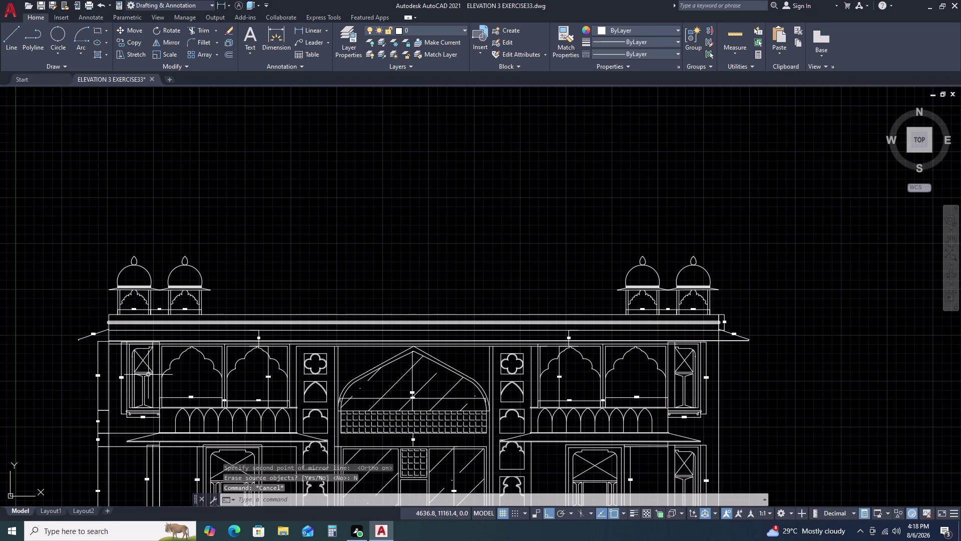
middle_drag(152, 370, 257, 281)
scroll(up, 3)
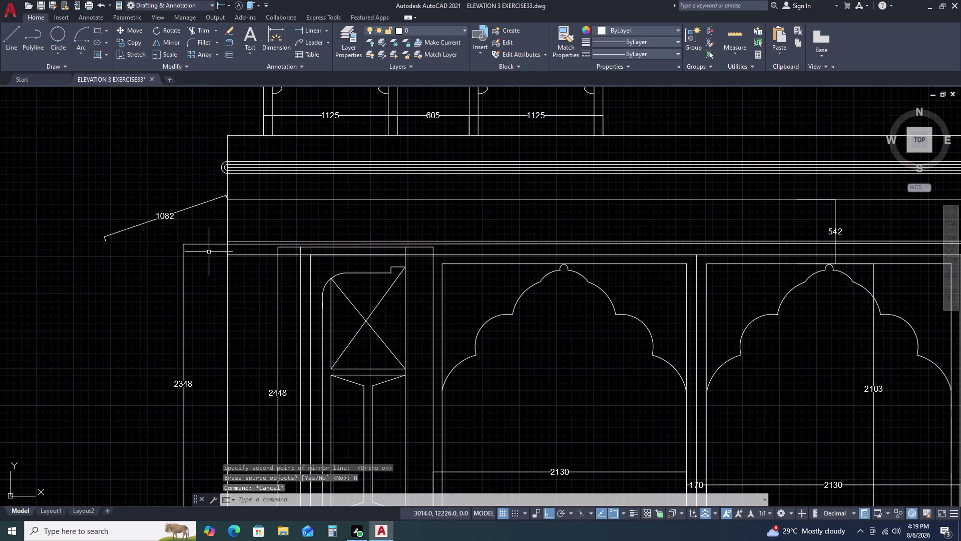
Try stretching the ledge lines' left end to the cornice endpoint, then cancel the stretch.
scroll(up, 3)
double_click(287, 220)
click(271, 249)
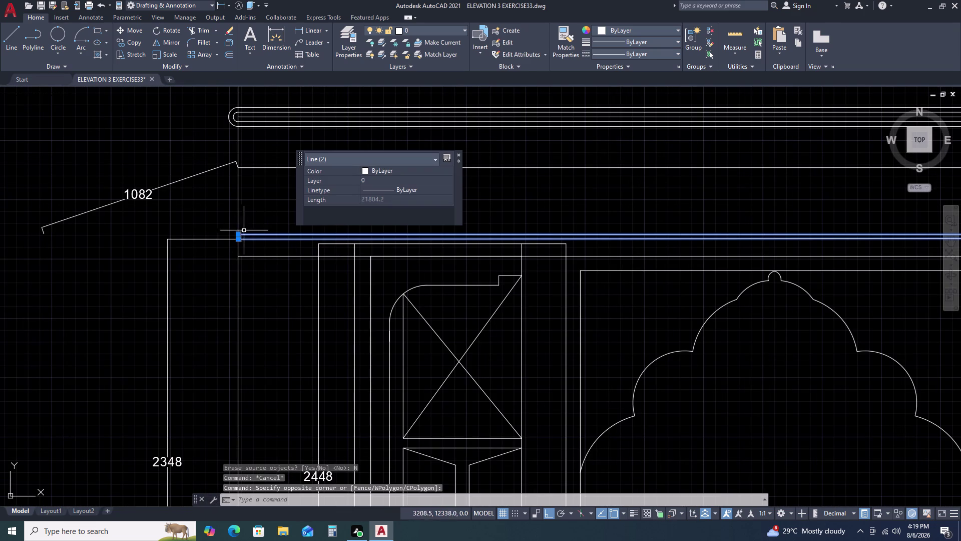
click(241, 233)
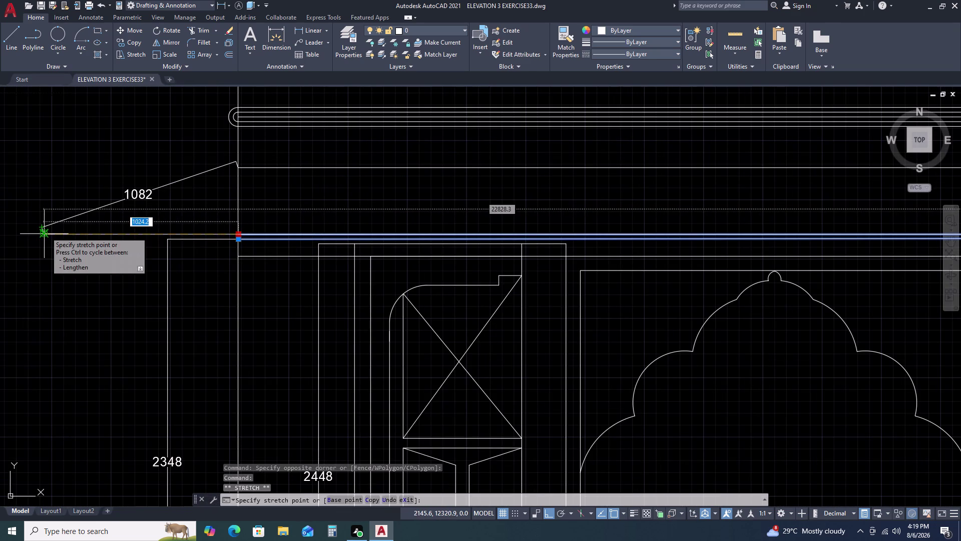
click(45, 232)
click(236, 240)
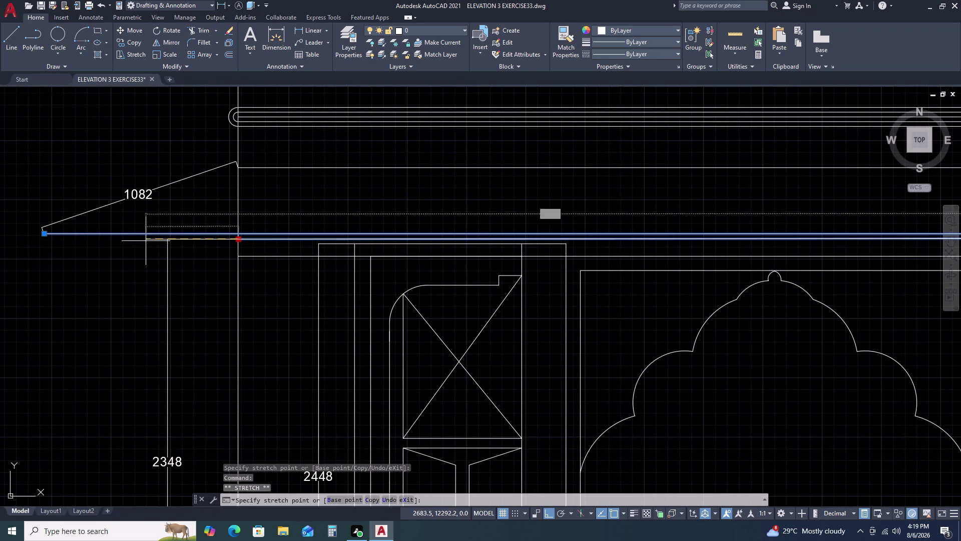
click(43, 240)
key(Escape)
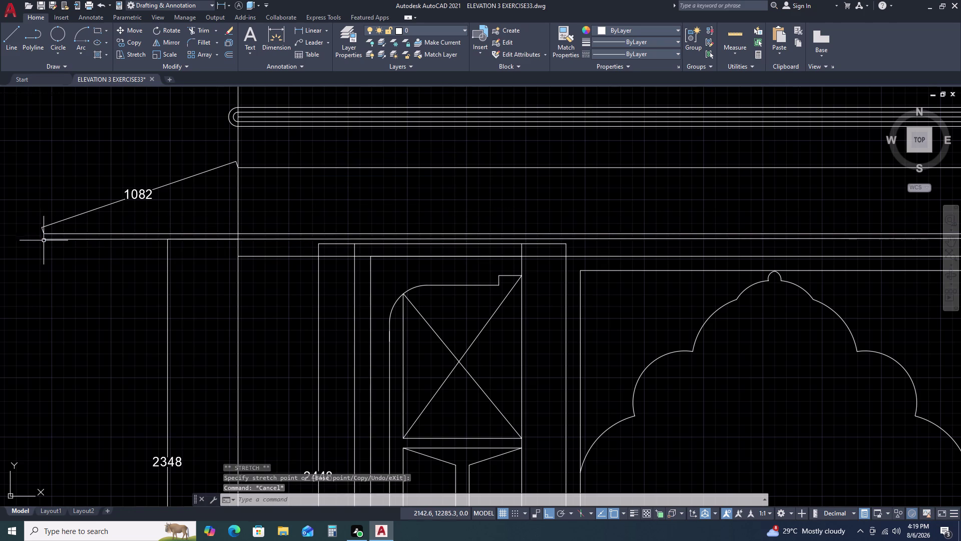
Draw a short line down from the cornice's left corner.
text(L)
key(space)
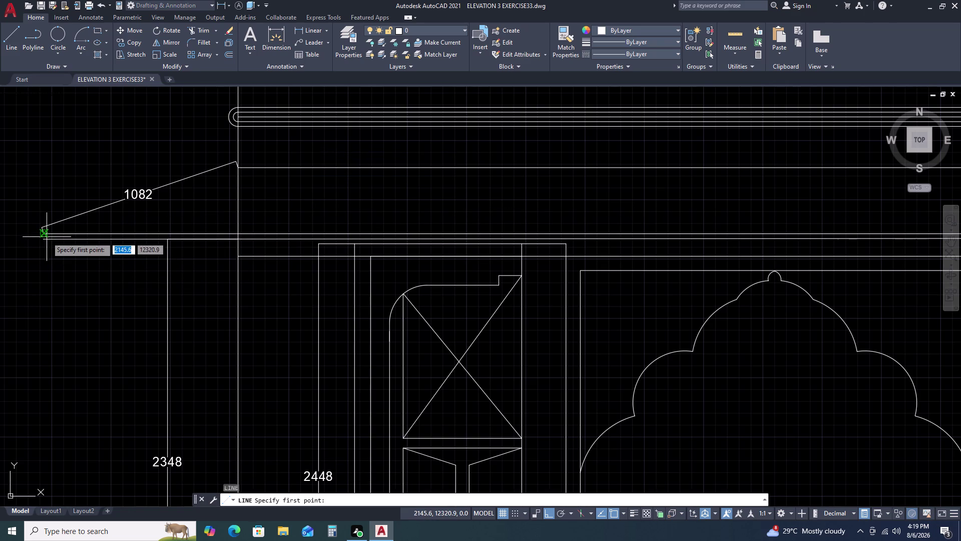
triple_click(47, 237)
click(46, 240)
key(Escape)
Erase the stray short line along the cornice.
scroll(up, 3)
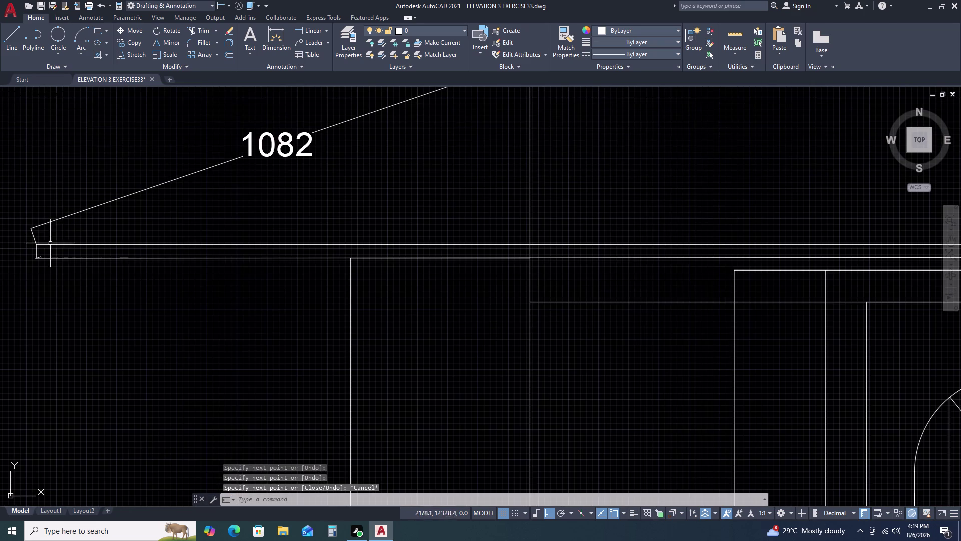
scroll(up, 3)
middle_drag(41, 263, 91, 234)
scroll(up, 3)
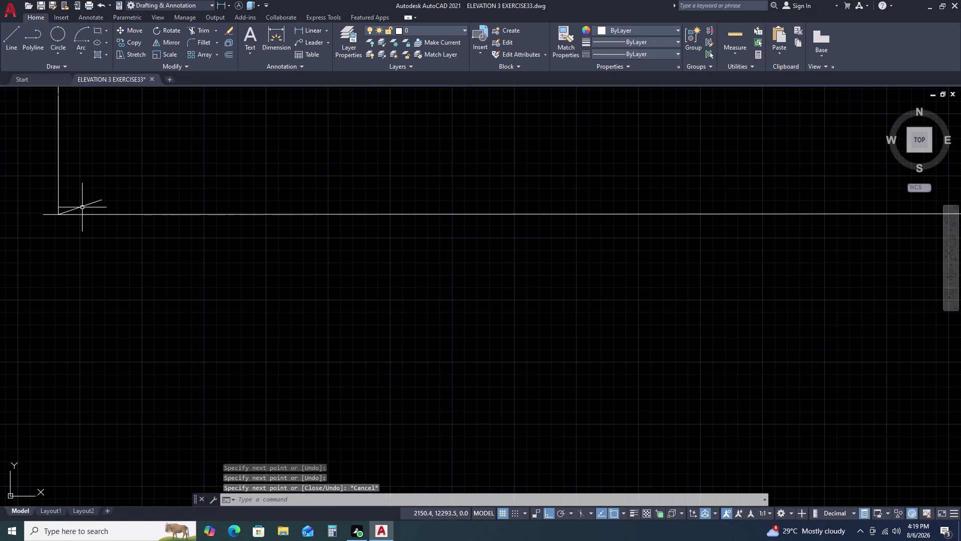
click(83, 205)
key(Delete)
Start trimming a cornice segment, then cancel the trim.
scroll(down, 3)
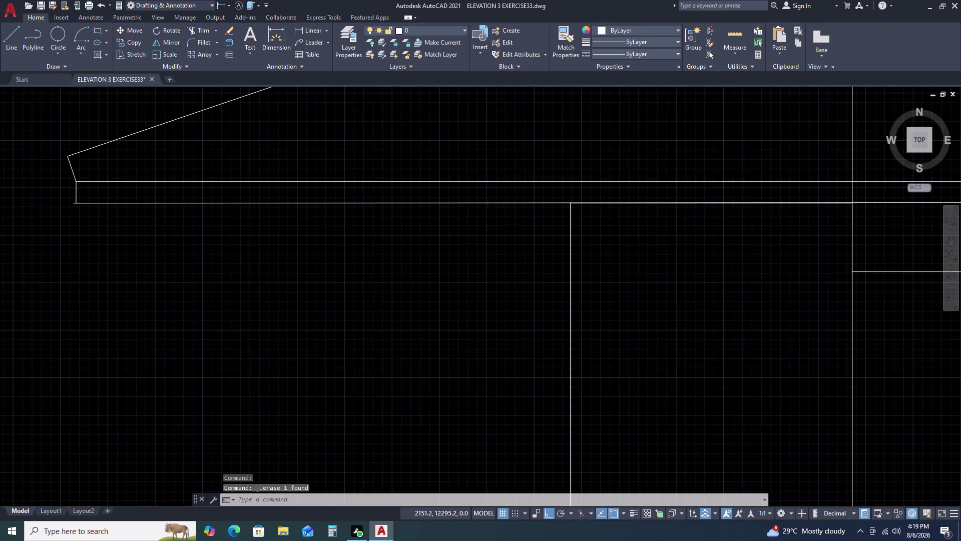
scroll(up, 3)
scroll(up, 3)
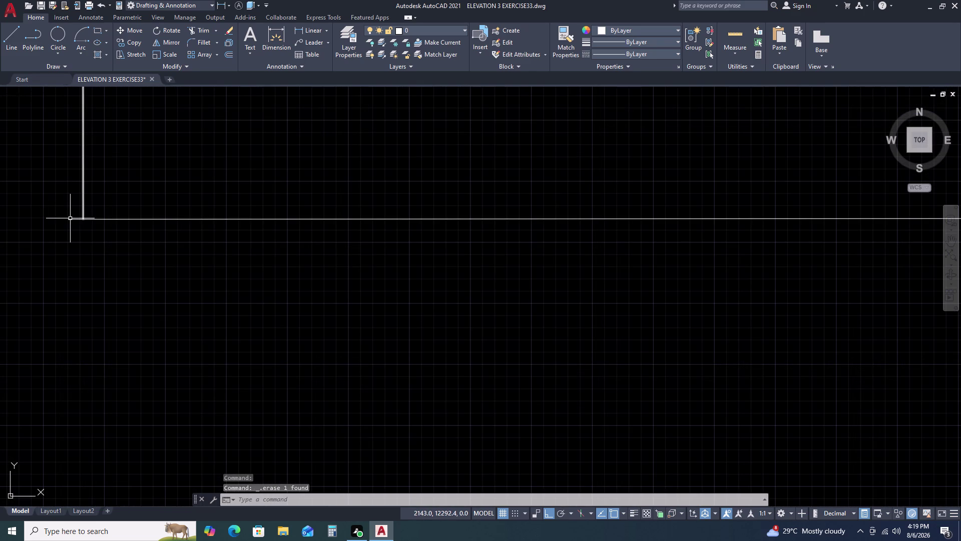
key(r)
key(BackSpace)
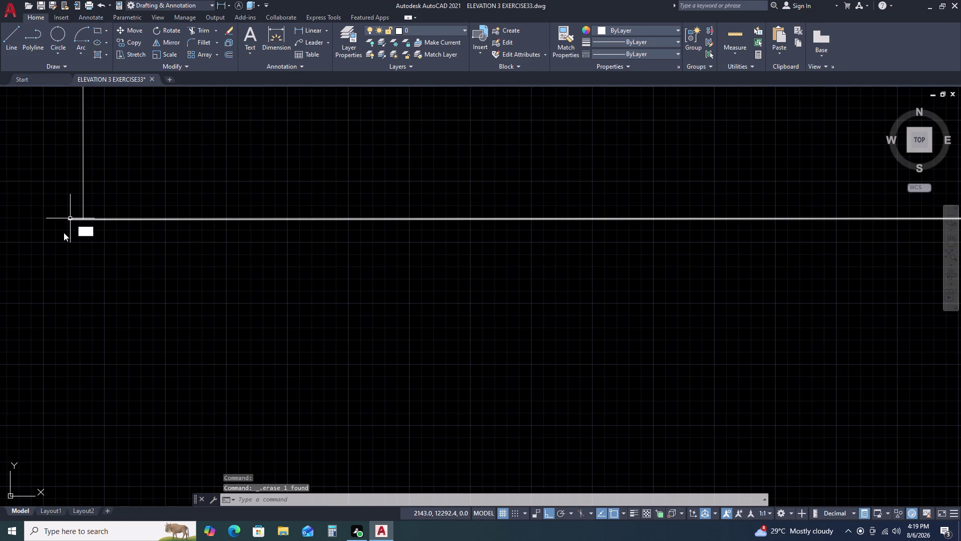
text(TR)
key(space)
click(72, 220)
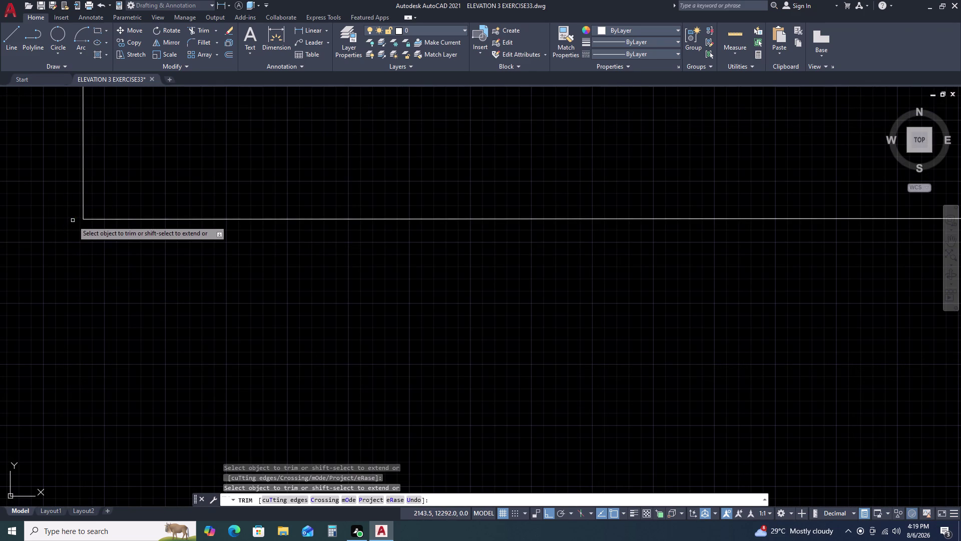
scroll(down, 3)
key(Escape)
Delete the sloping 1082 aligned dimension at the parapet's left end.
scroll(down, 3)
scroll(down, 3)
middle_drag(560, 294, 425, 296)
drag(220, 196, 220, 212)
double_click(199, 243)
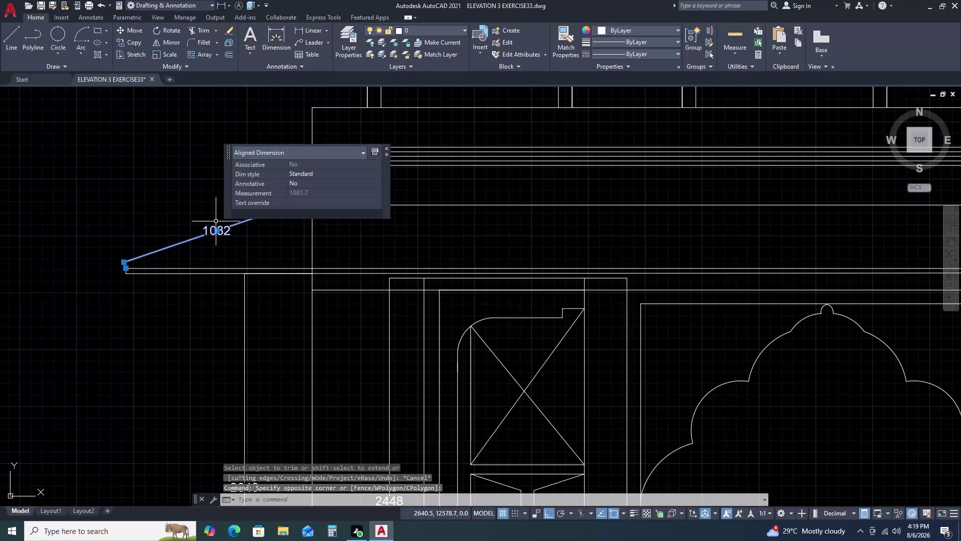
key(Delete)
scroll(down, 3)
middle_drag(427, 235, 297, 227)
scroll(down, 3)
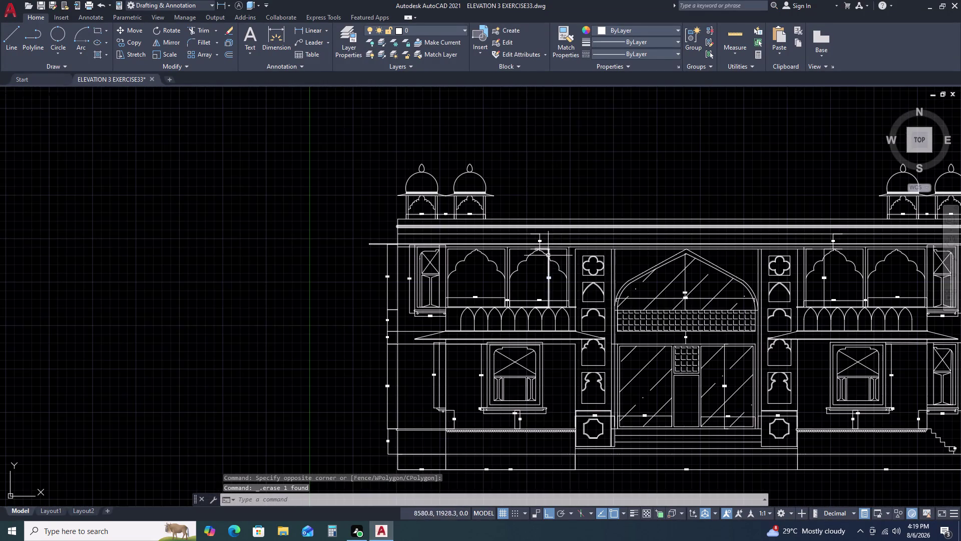
middle_drag(687, 306, 520, 280)
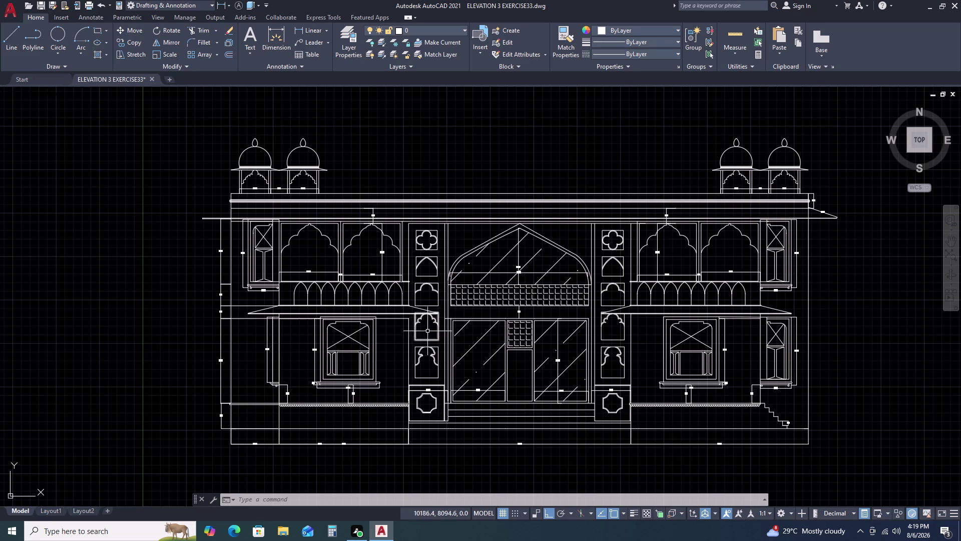
scroll(up, 3)
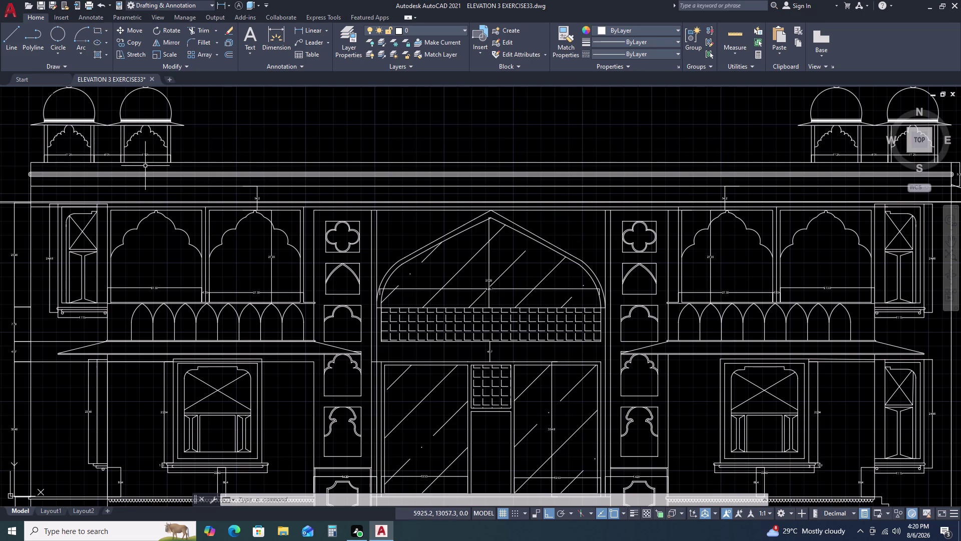
scroll(up, 3)
Add a 3603 linear dimension from the parapet corner, placed above the parapet.
text(D)
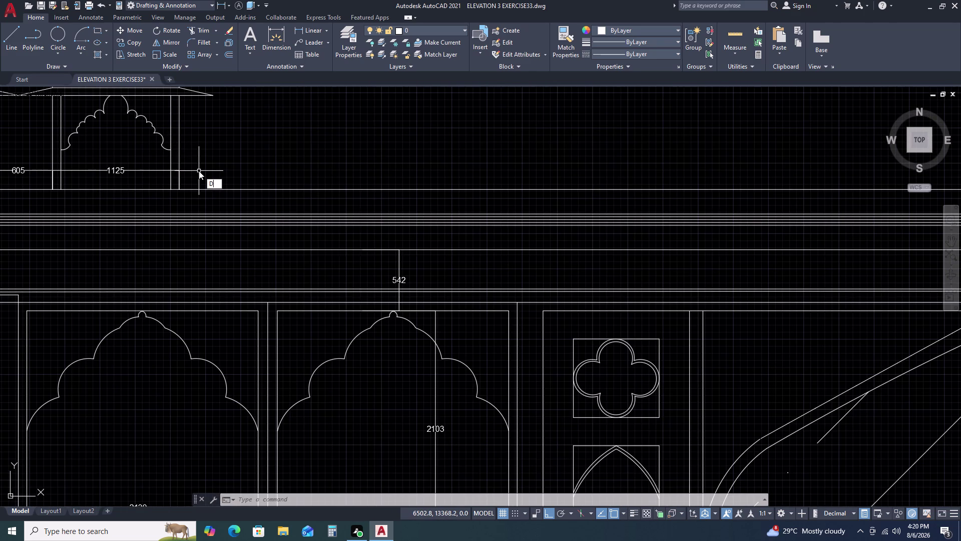
text(LI)
key(space)
scroll(up, 3)
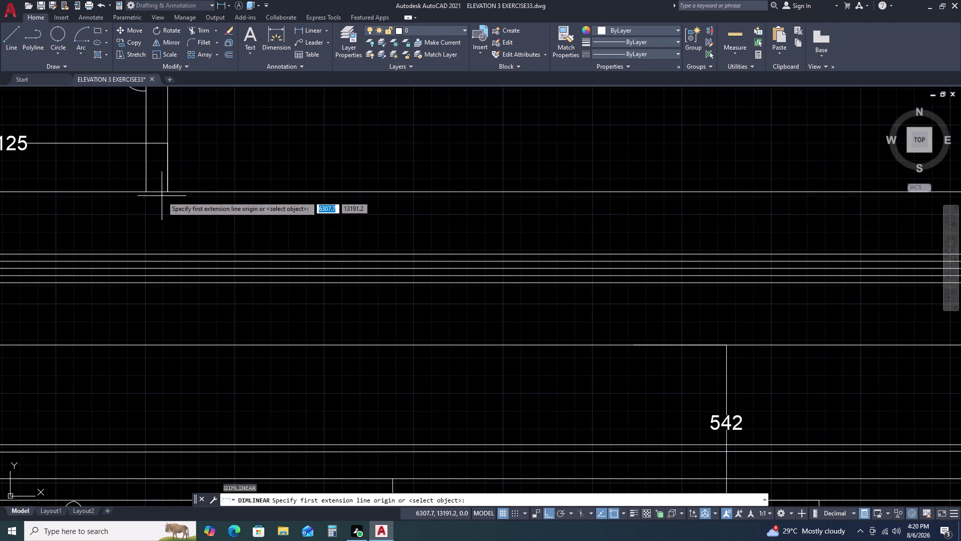
drag(167, 190, 177, 190)
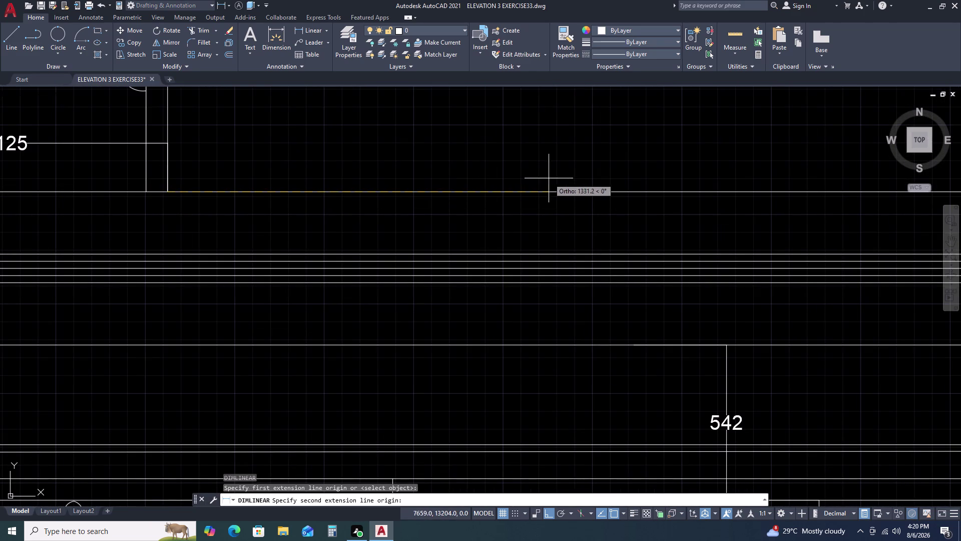
middle_drag(470, 193, 360, 199)
middle_click(360, 198)
key(3)
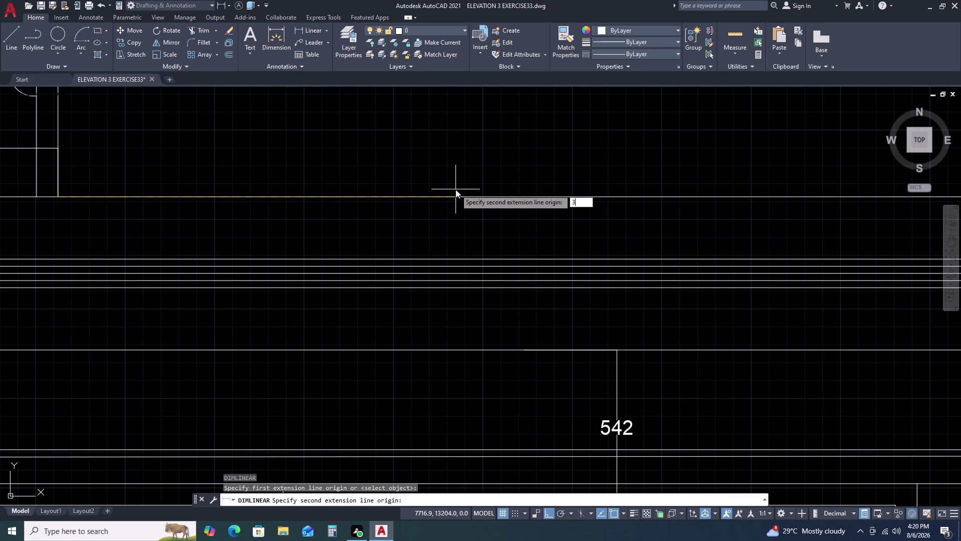
key(6)
key(0)
key(3)
key(space)
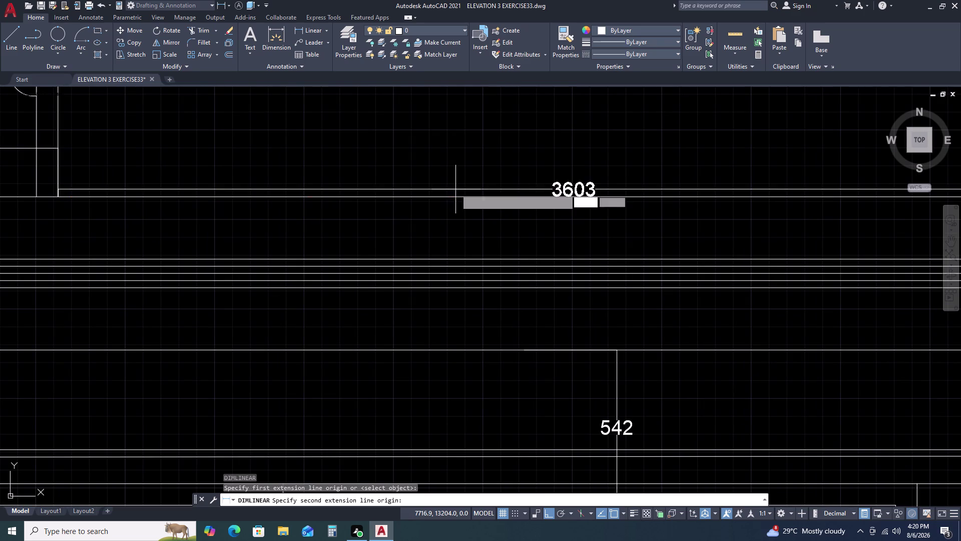
scroll(down, 3)
double_click(476, 152)
Add a 7260 linear dimension along the next stretch of parapet top.
middle_drag(519, 162, 350, 181)
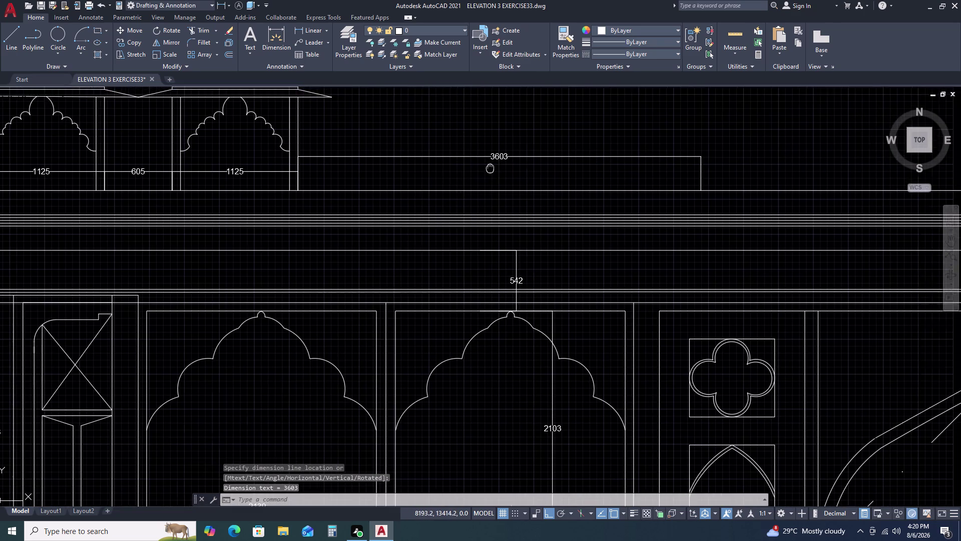
middle_drag(350, 181, 321, 184)
scroll(down, 3)
key(space)
scroll(up, 3)
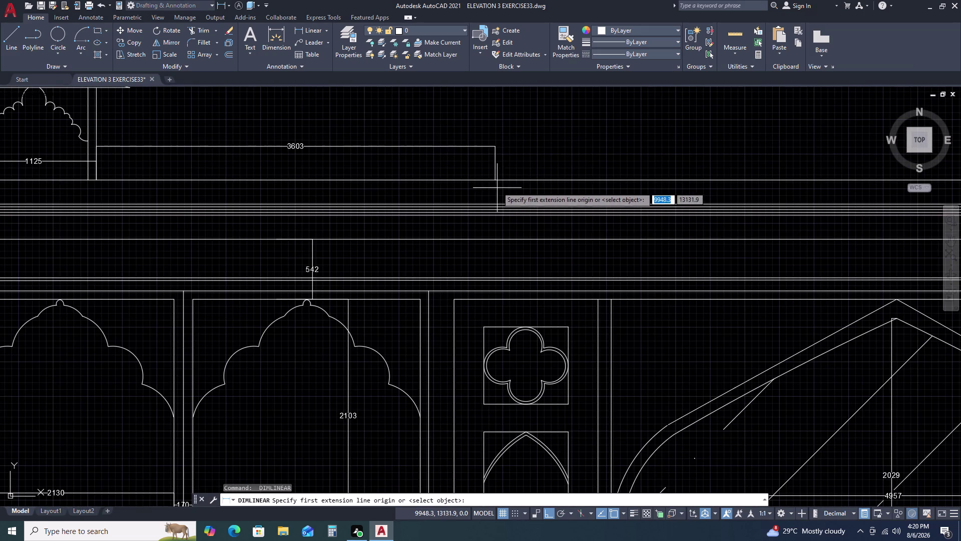
double_click(497, 183)
middle_drag(642, 178, 303, 236)
middle_drag(287, 238, 270, 241)
middle_click(262, 243)
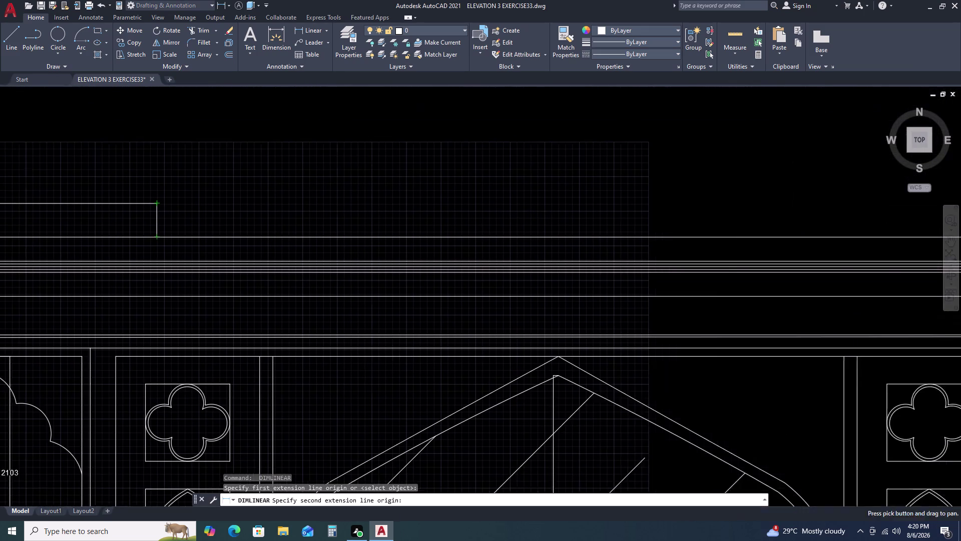
key(7)
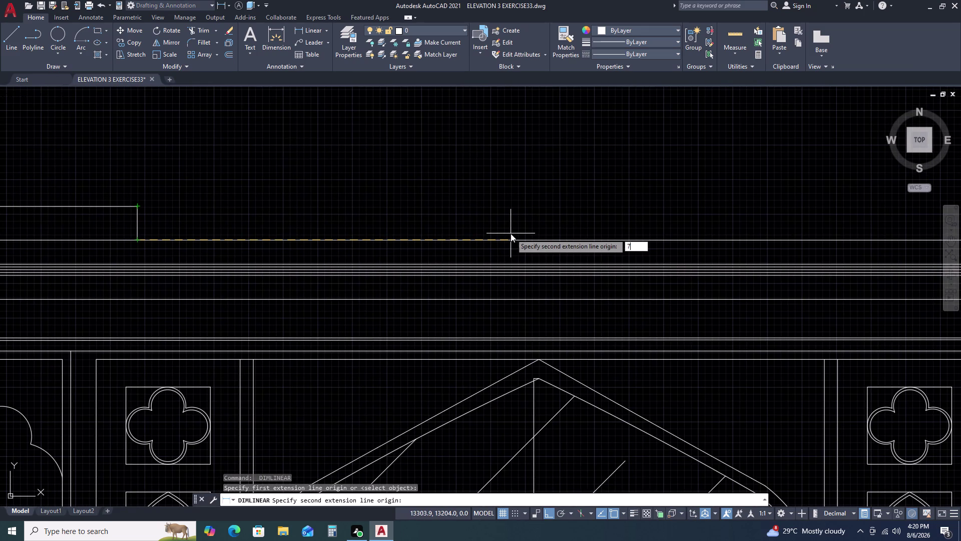
key(2)
text(6)
text(0)
key(space)
scroll(down, 3)
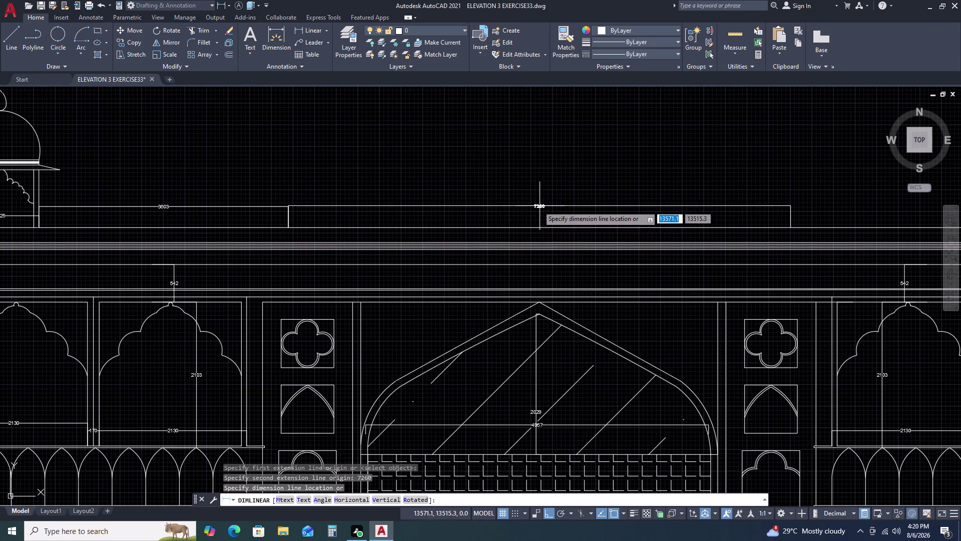
click(289, 208)
middle_drag(472, 212, 469, 214)
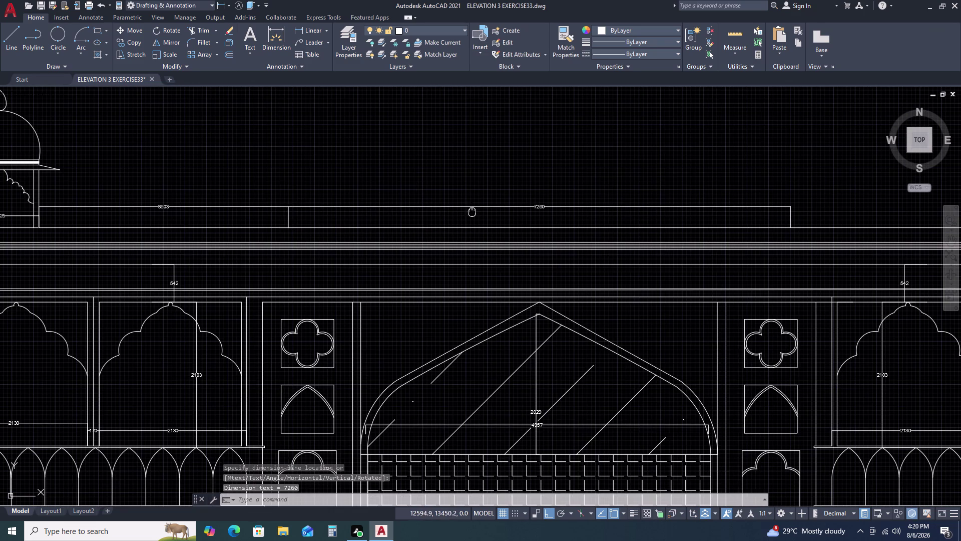
middle_drag(469, 214, 278, 234)
Add a 3601 linear dimension on the parapet top beside the right-hand pavilions.
key(space)
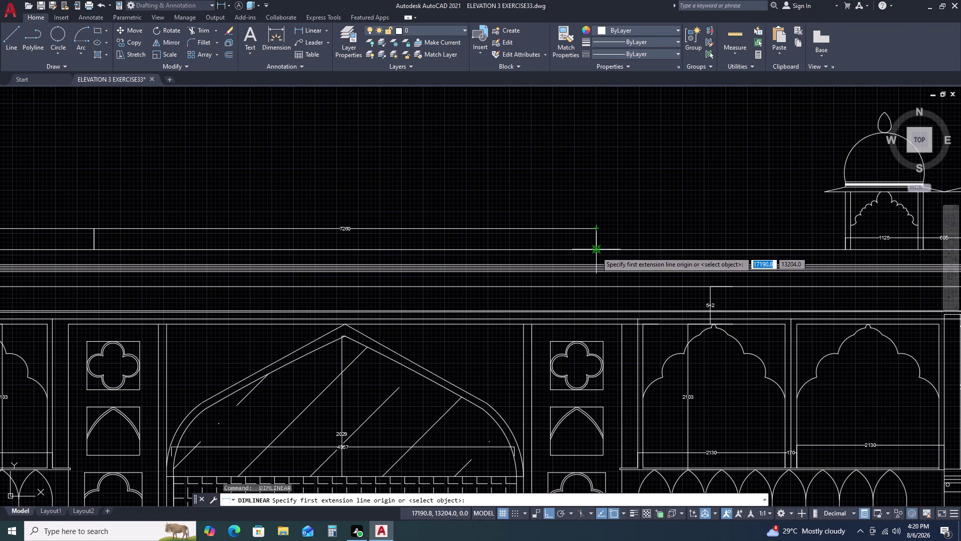
double_click(597, 252)
double_click(845, 247)
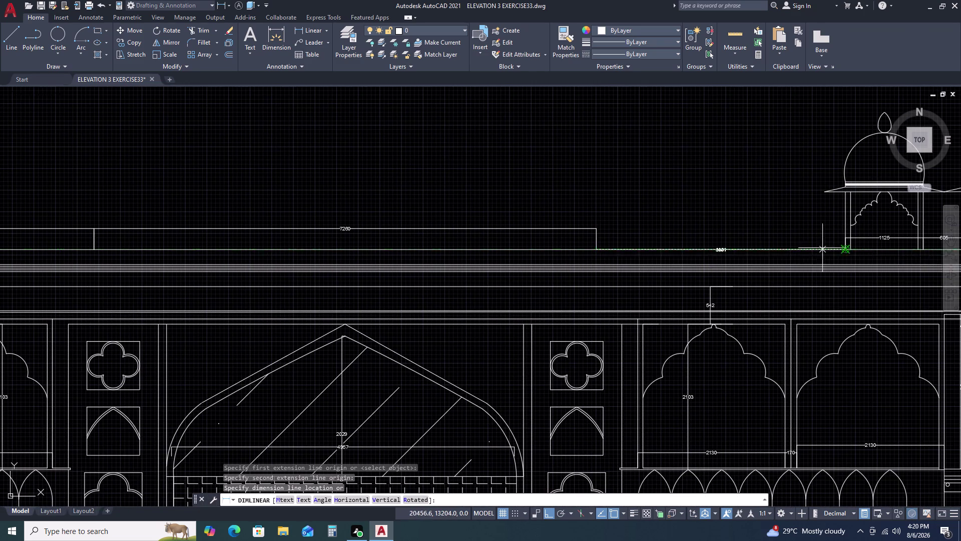
scroll(up, 3)
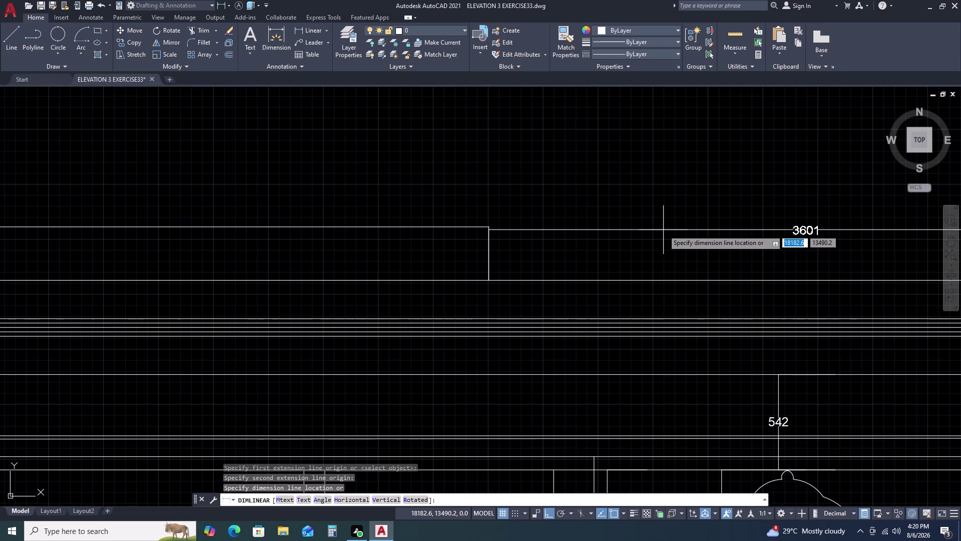
scroll(down, 3)
middle_drag(688, 237, 664, 229)
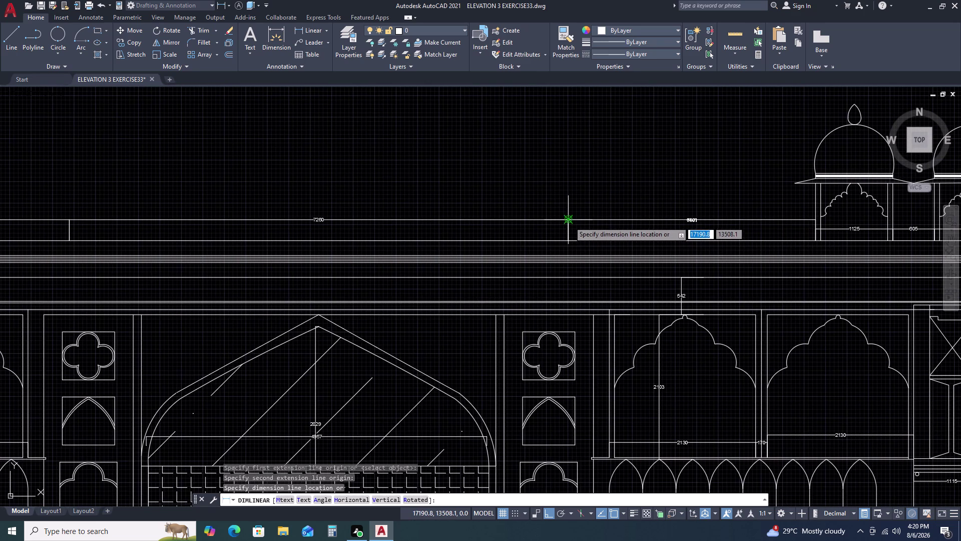
click(570, 222)
Pan and zoom out until the full domed elevation fits the screen.
scroll(up, 3)
middle_click(763, 227)
middle_drag(758, 229, 503, 233)
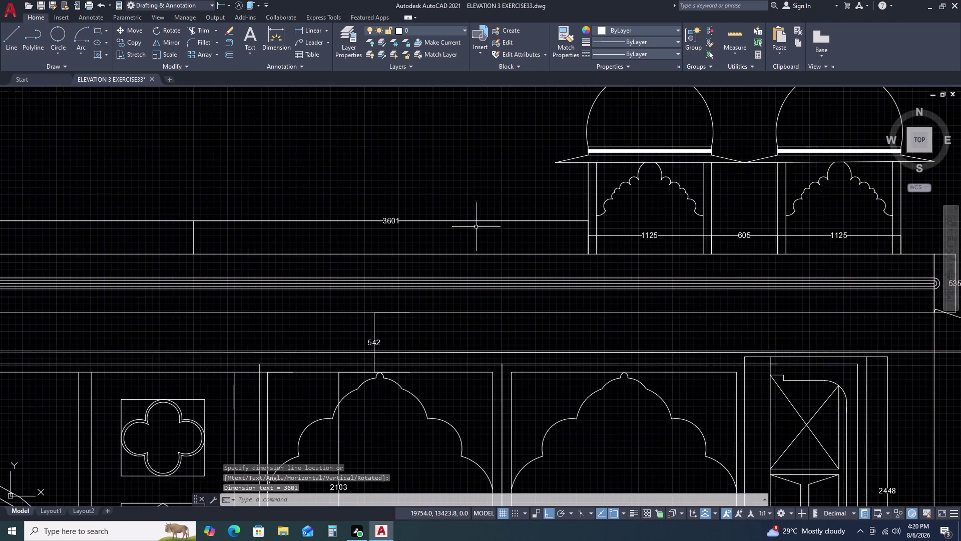
scroll(down, 3)
scroll(up, 3)
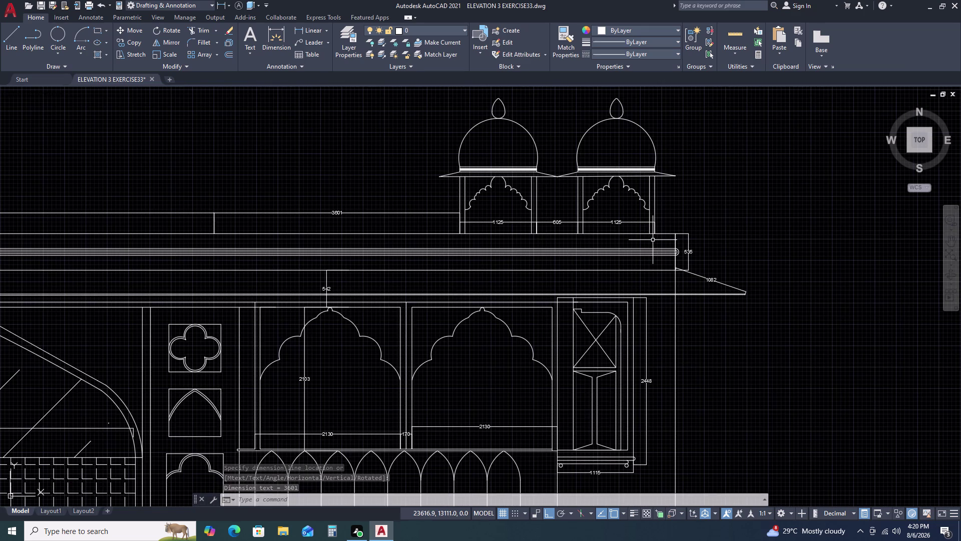
scroll(down, 3)
scroll(up, 3)
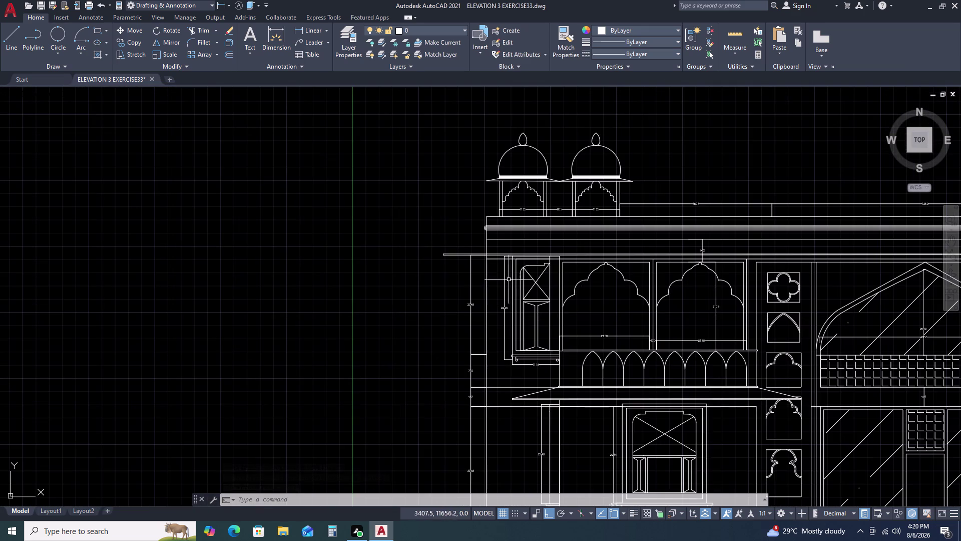
middle_drag(630, 266, 416, 251)
middle_click(412, 251)
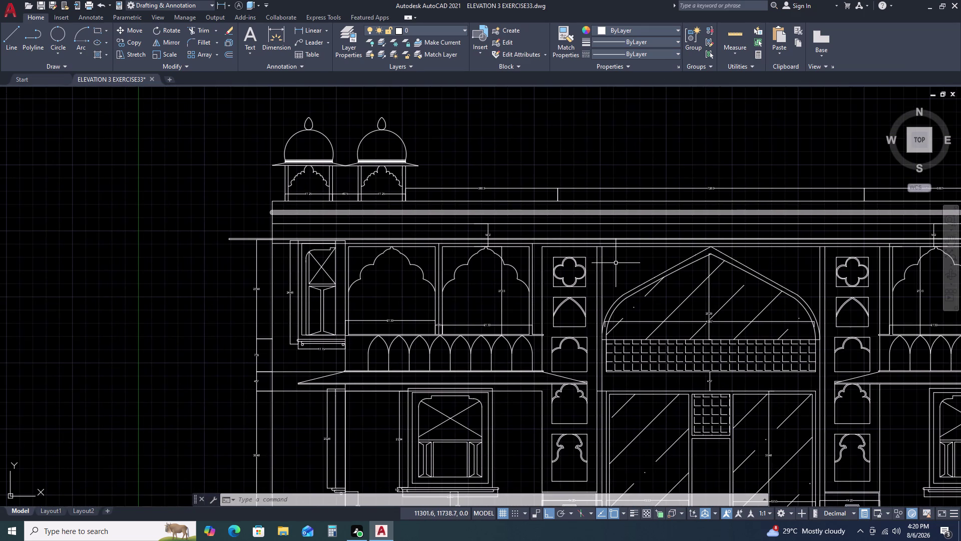
middle_drag(615, 263, 485, 270)
scroll(down, 3)
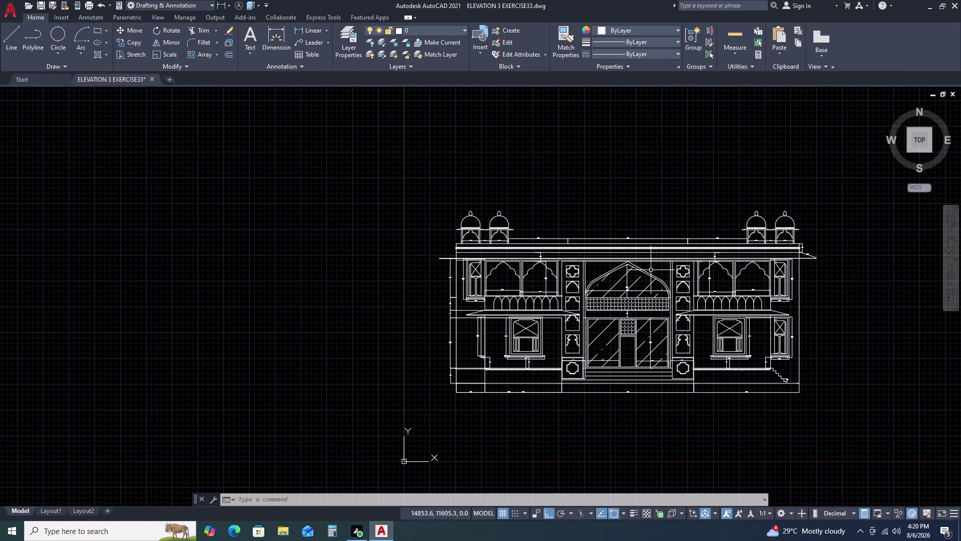
scroll(up, 3)
key(space)
scroll(up, 3)
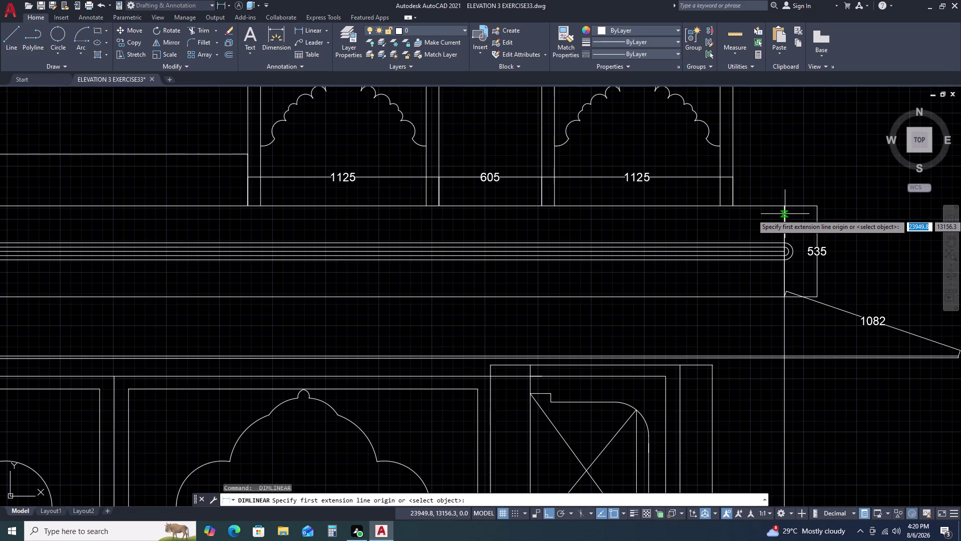
double_click(783, 207)
click(734, 208)
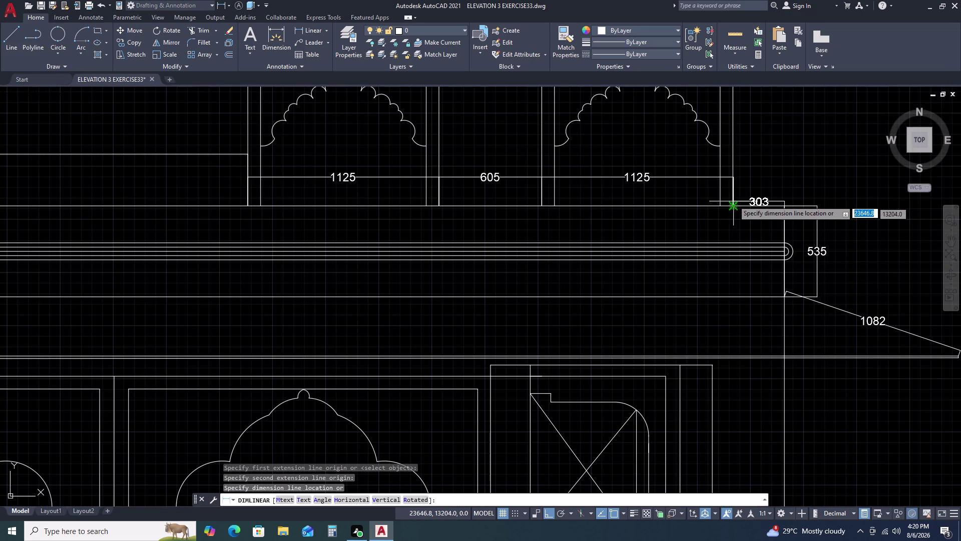
key(Escape)
scroll(down, 3)
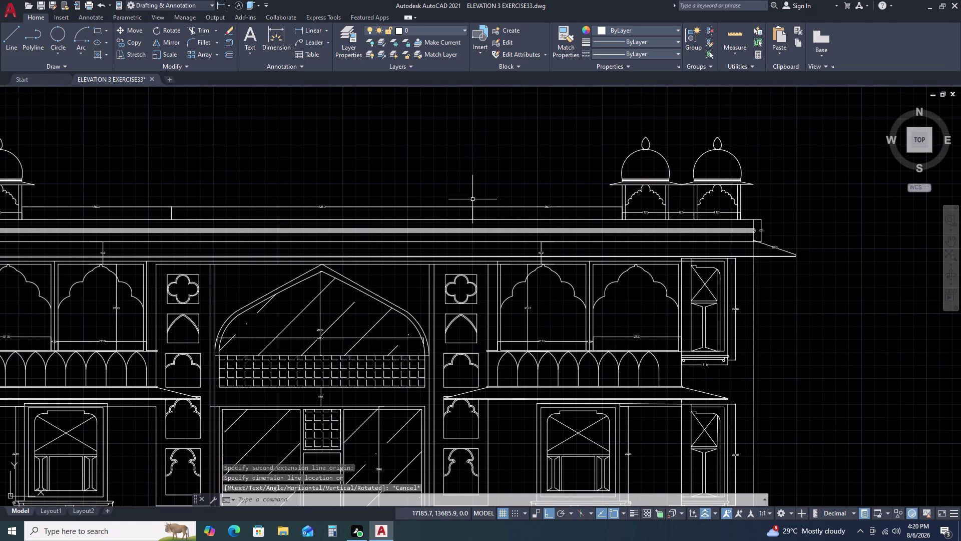
scroll(up, 3)
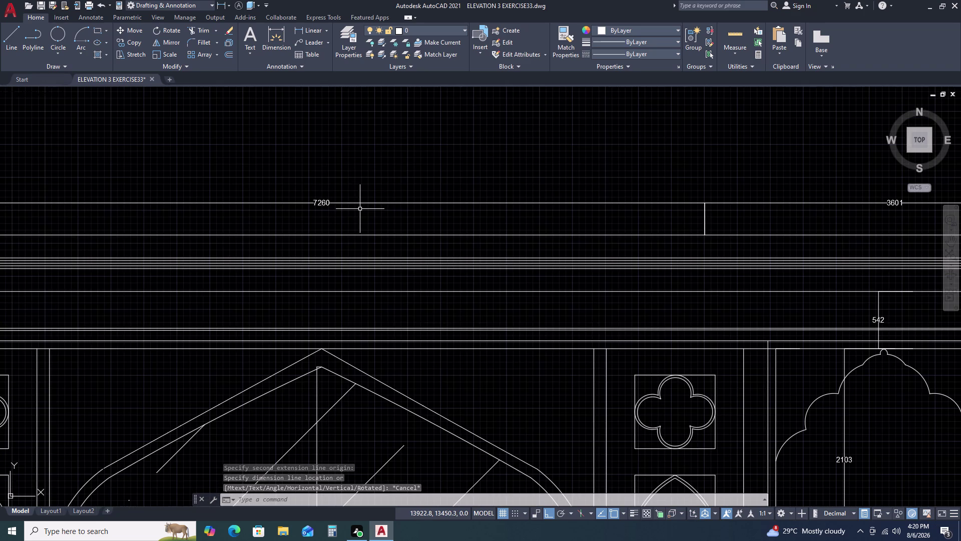
scroll(down, 3)
scroll(up, 3)
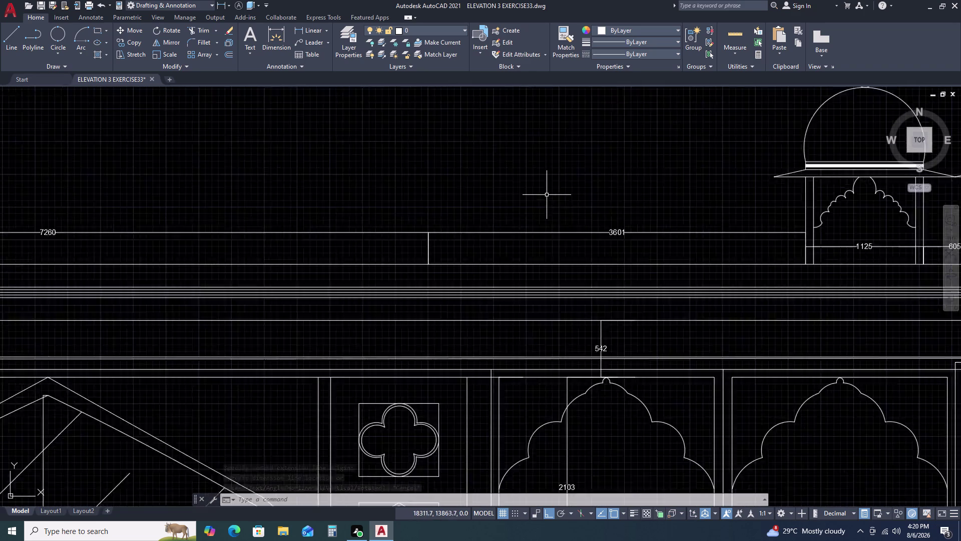
scroll(up, 3)
scroll(down, 3)
scroll(up, 3)
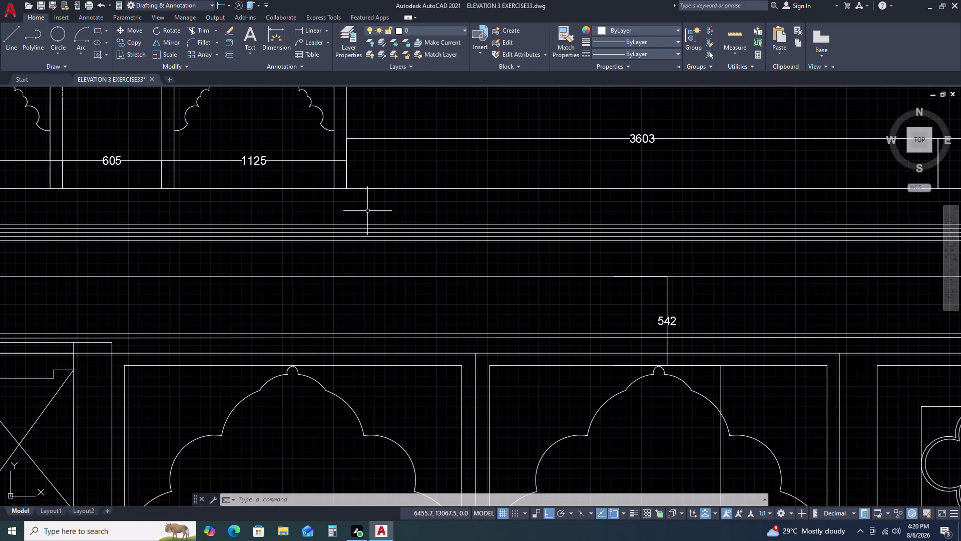
scroll(down, 3)
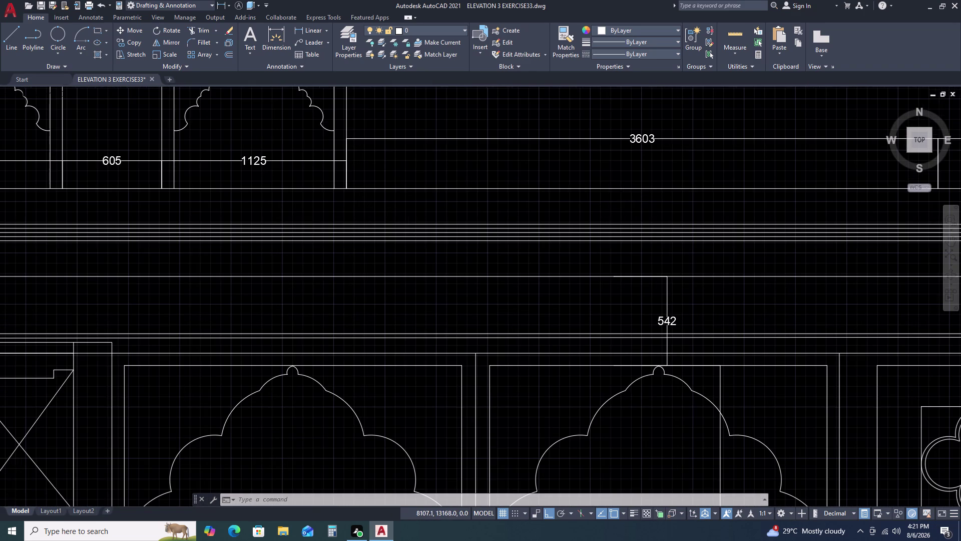
scroll(down, 3)
middle_drag(834, 157, 546, 196)
middle_drag(532, 199, 511, 204)
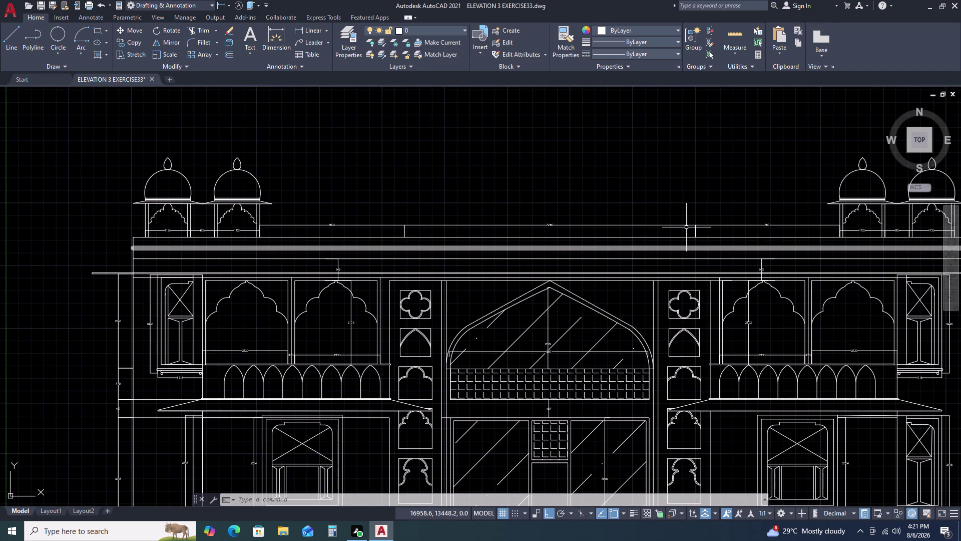
scroll(up, 3)
middle_drag(764, 226, 497, 224)
middle_click(495, 224)
middle_click(478, 226)
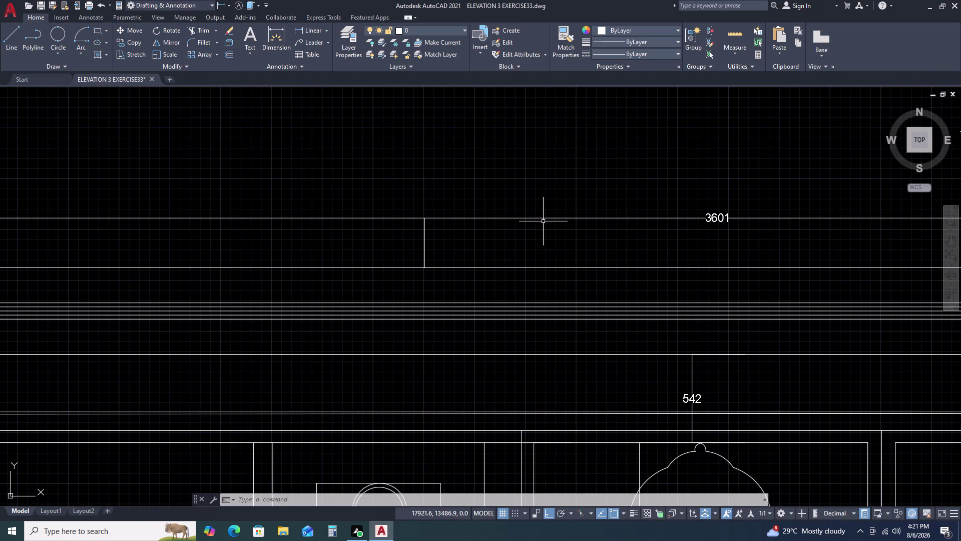
scroll(down, 3)
scroll(up, 3)
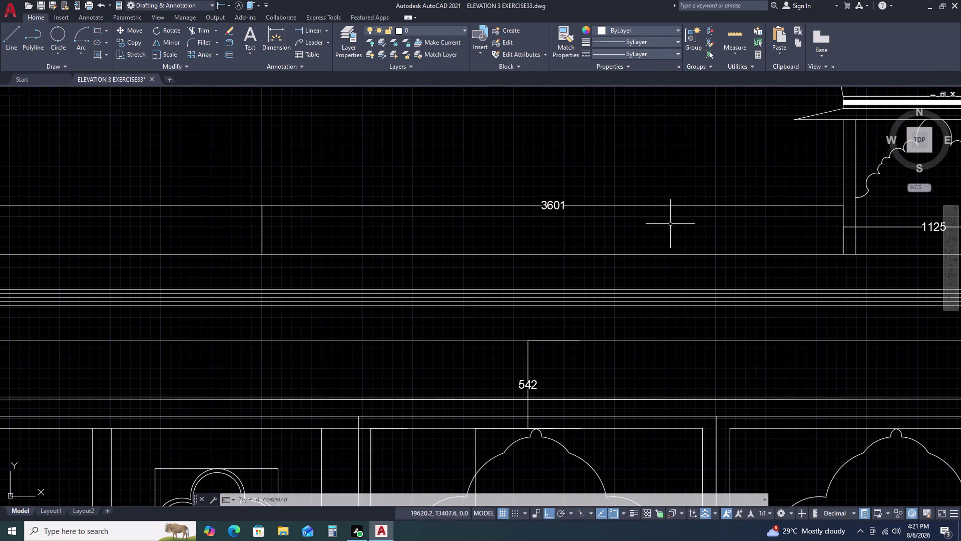
middle_drag(690, 222, 586, 242)
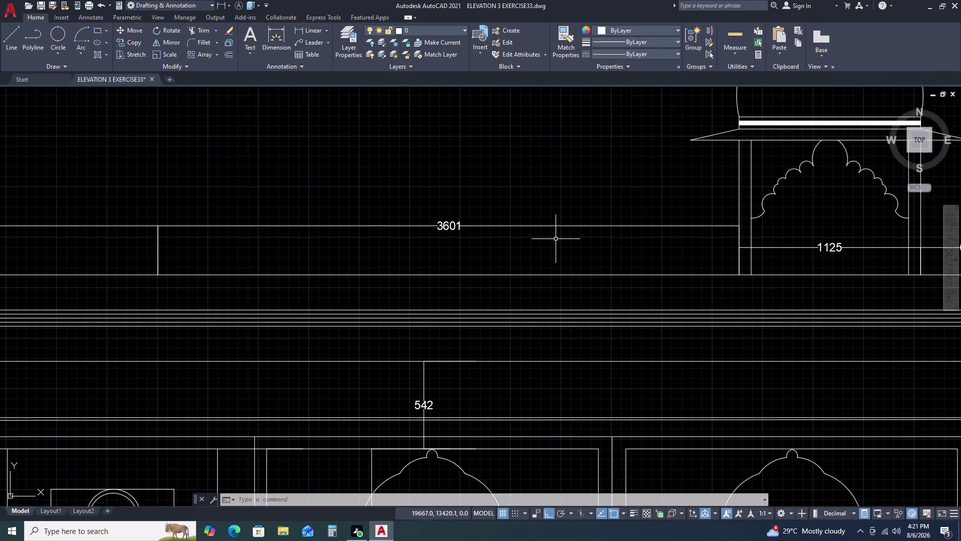
Leave the 3601 dimension's text editor unchanged, then erase that dimension.
double_click(561, 225)
key(Delete)
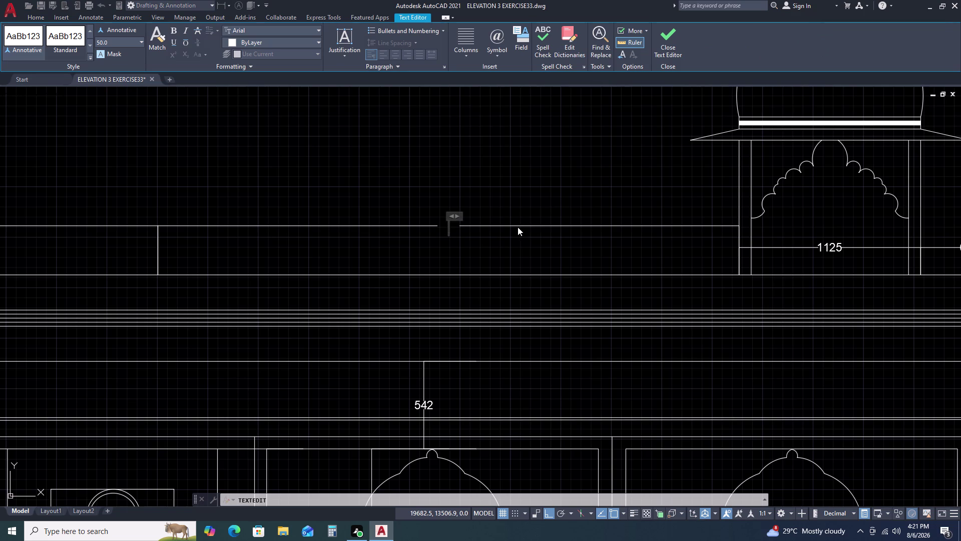
key(Escape)
key(Escape)
key(Escape)
click(527, 264)
key(Escape)
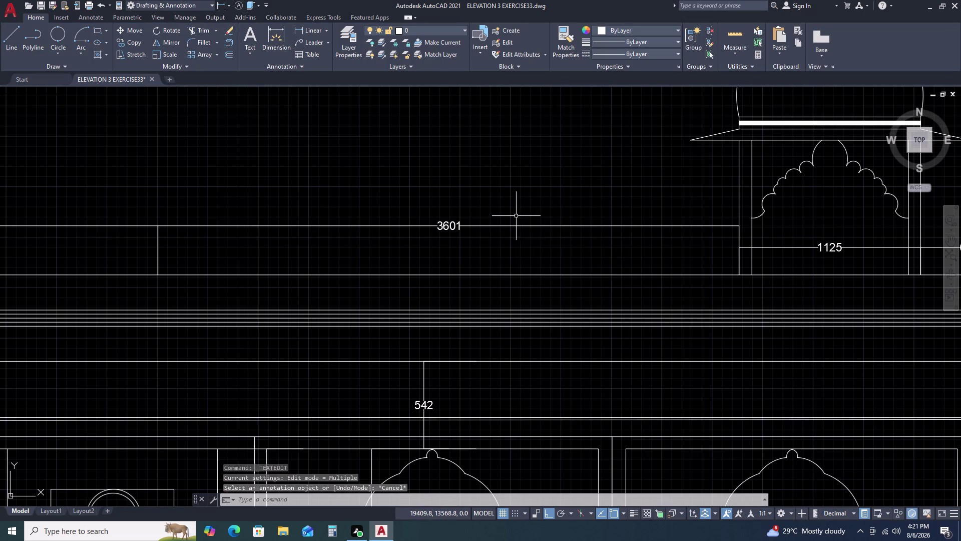
click(516, 215)
double_click(502, 242)
key(Delete)
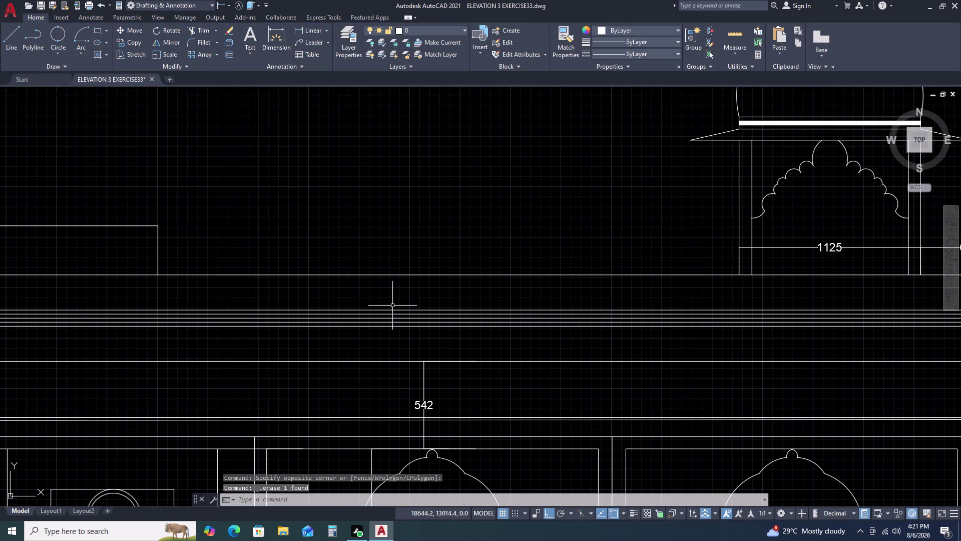
Add a 3584 linear dimension from the raised block's left edge, above the parapet.
key(d)
key(l)
key(i)
key(space)
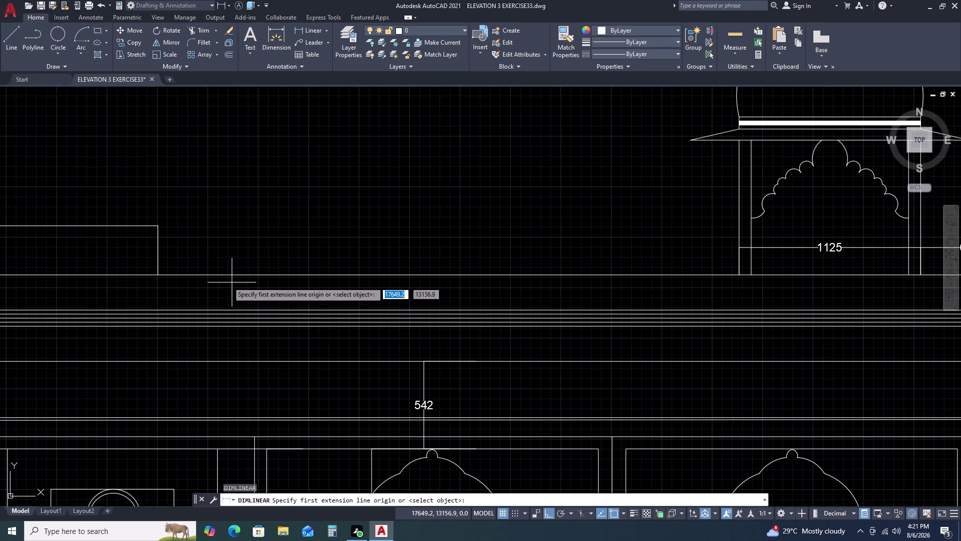
double_click(159, 277)
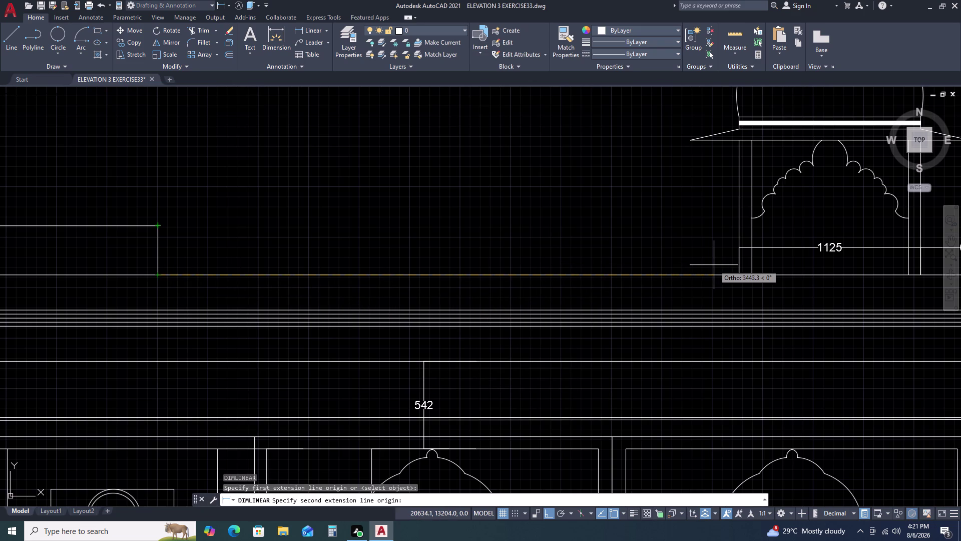
key(5)
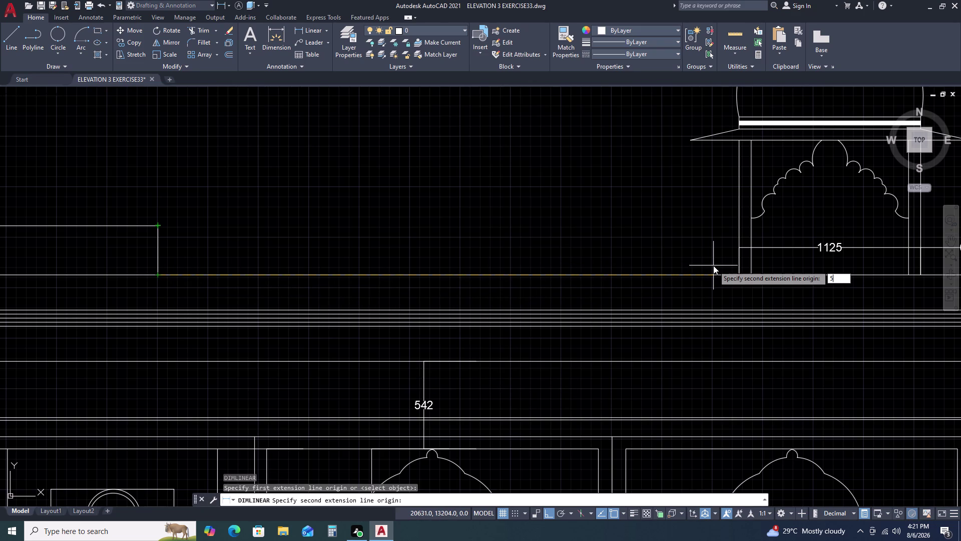
key(BackSpace)
key(3)
key(5)
text(84)
key(space)
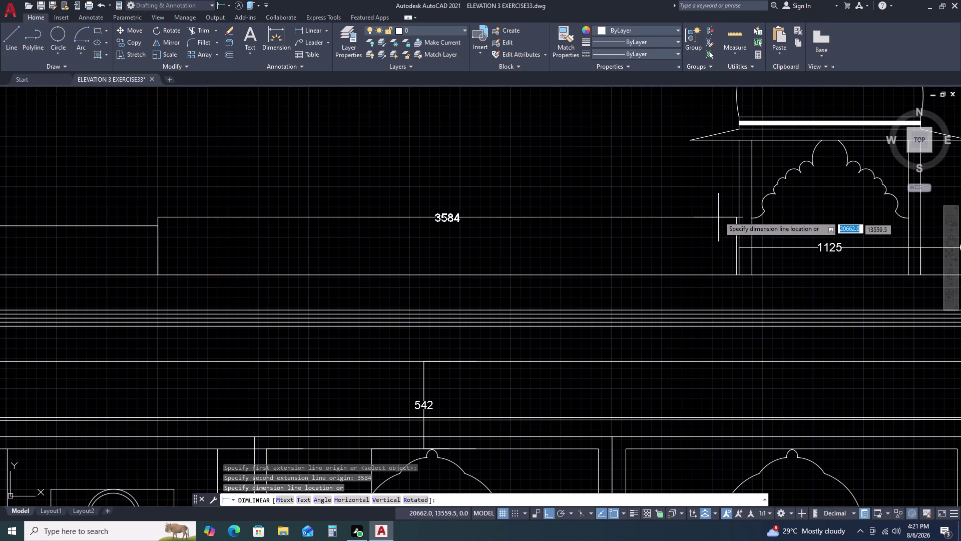
double_click(158, 225)
Pan along the parapet to review its top dimensions.
scroll(down, 3)
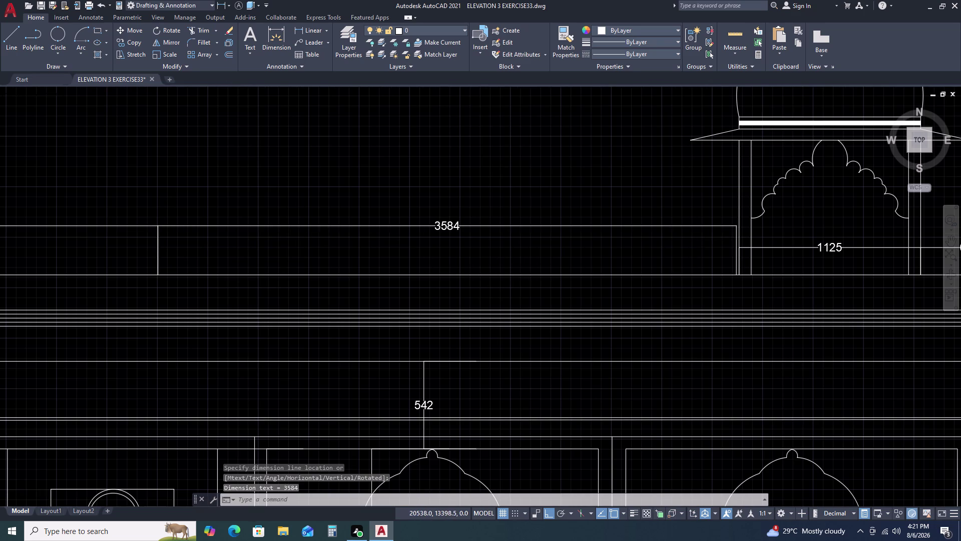
middle_drag(706, 255, 731, 289)
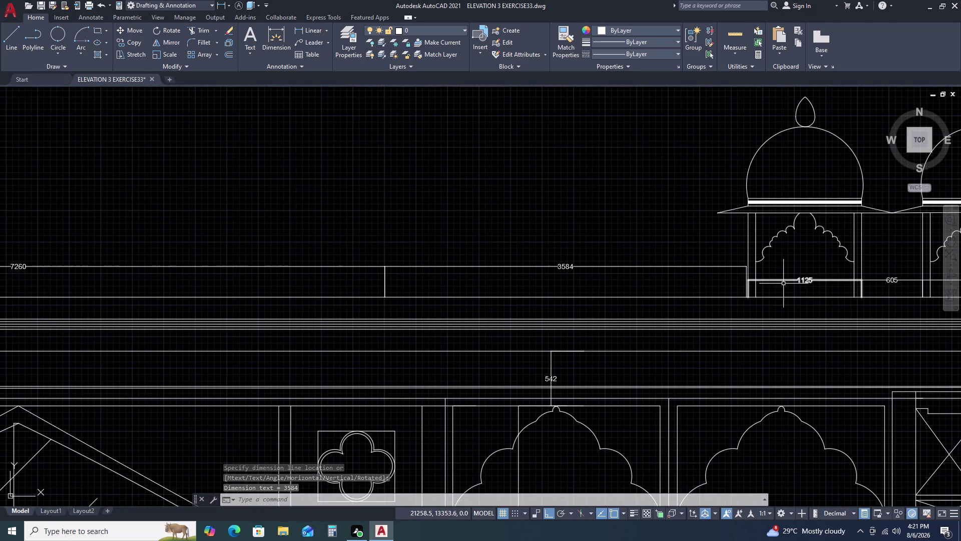
scroll(up, 3)
scroll(down, 3)
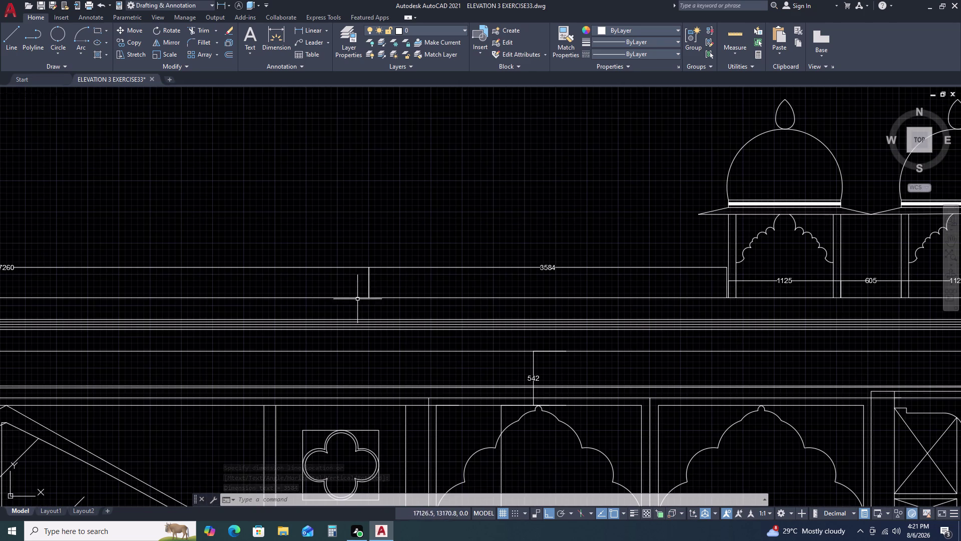
middle_drag(221, 257, 340, 258)
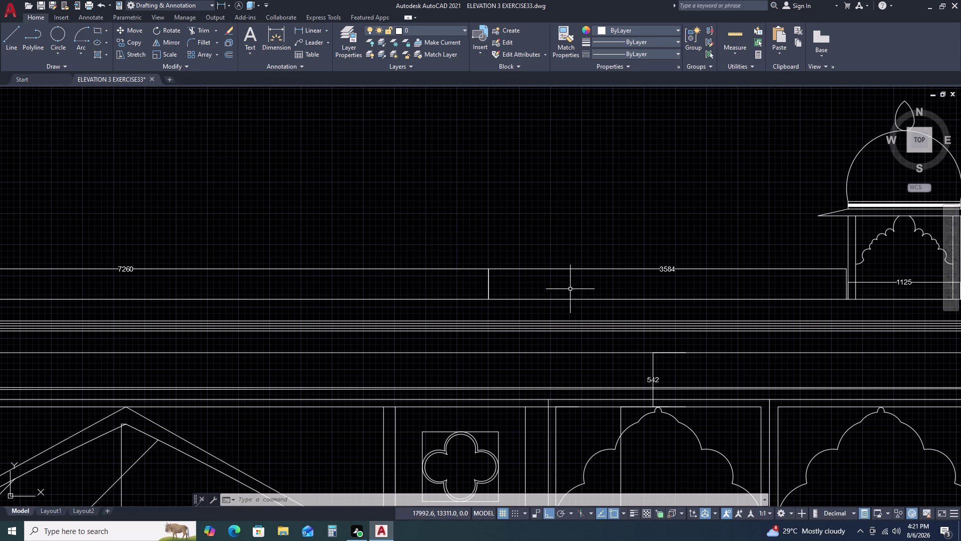
scroll(down, 3)
scroll(up, 3)
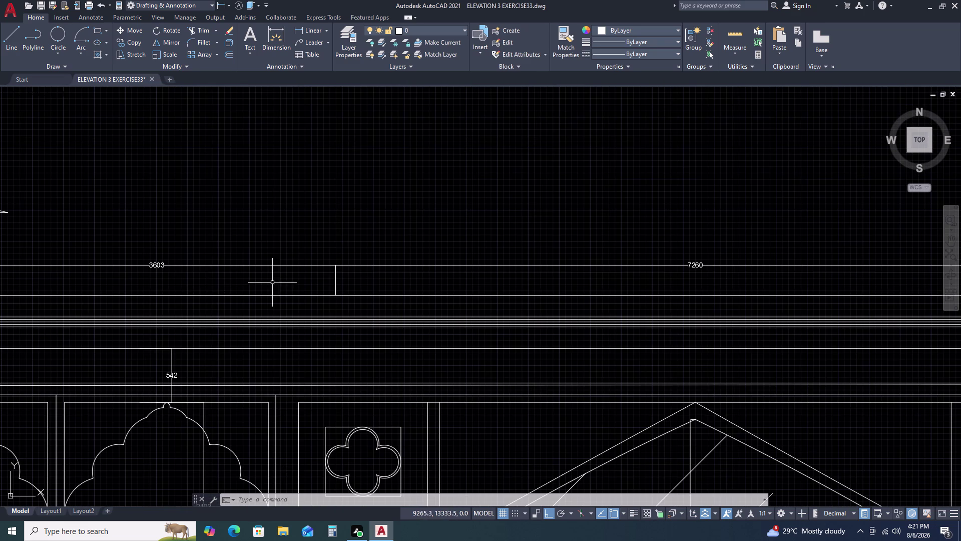
Draw an 1800-high vertical line from the base point with a short segment at its top.
text(L)
key(space)
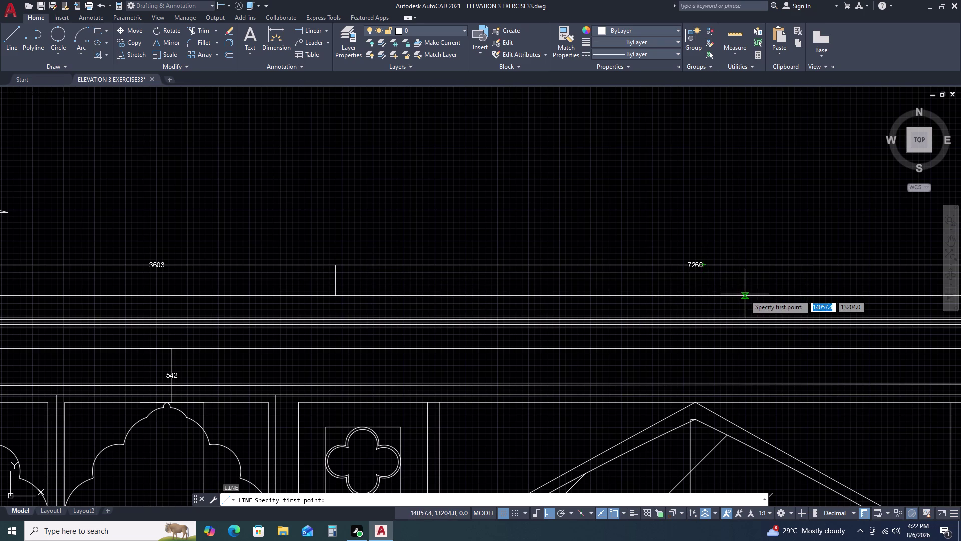
double_click(697, 296)
middle_drag(669, 204, 516, 329)
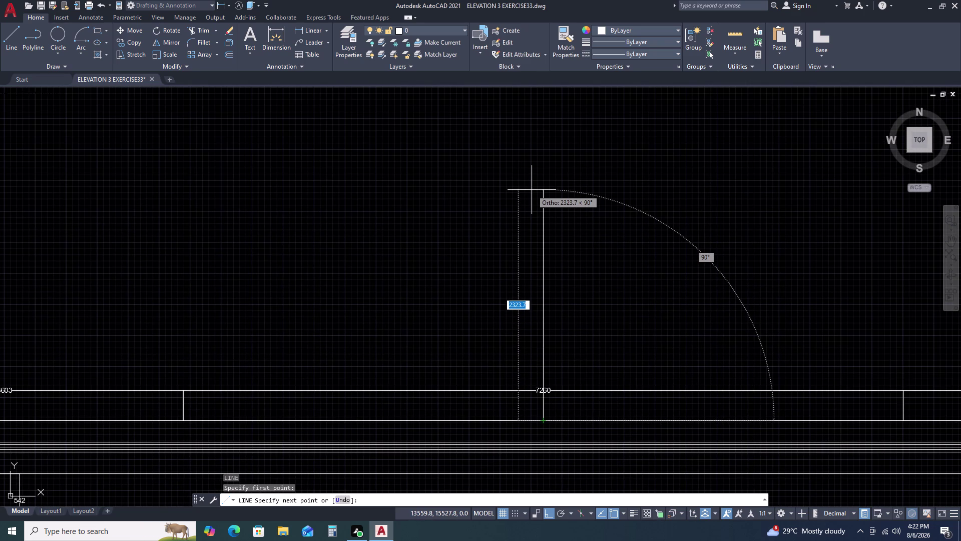
text(18)
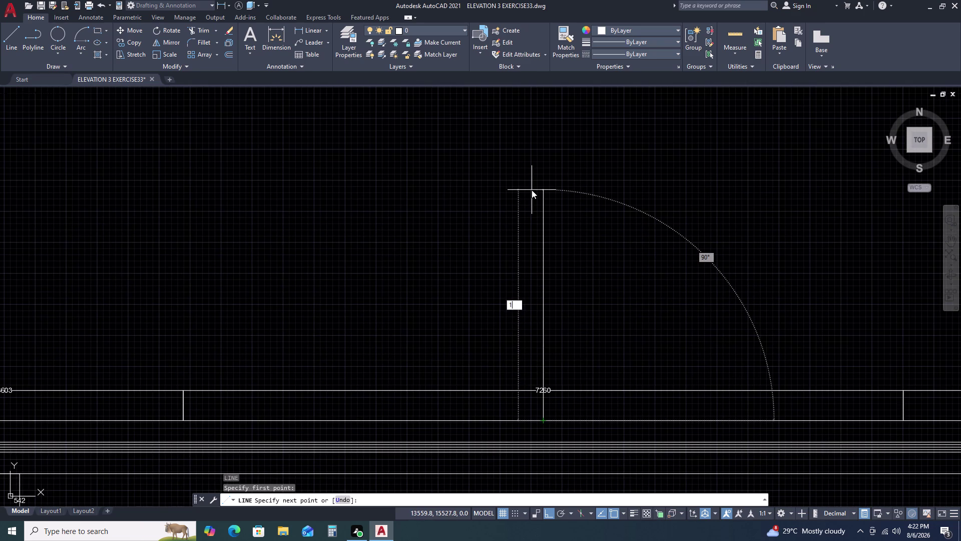
text(00)
key(space)
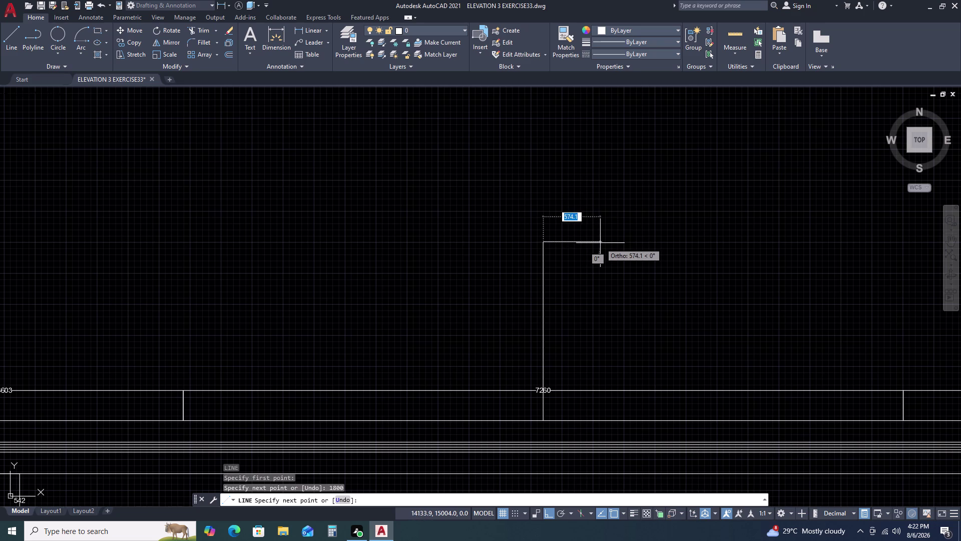
double_click(621, 236)
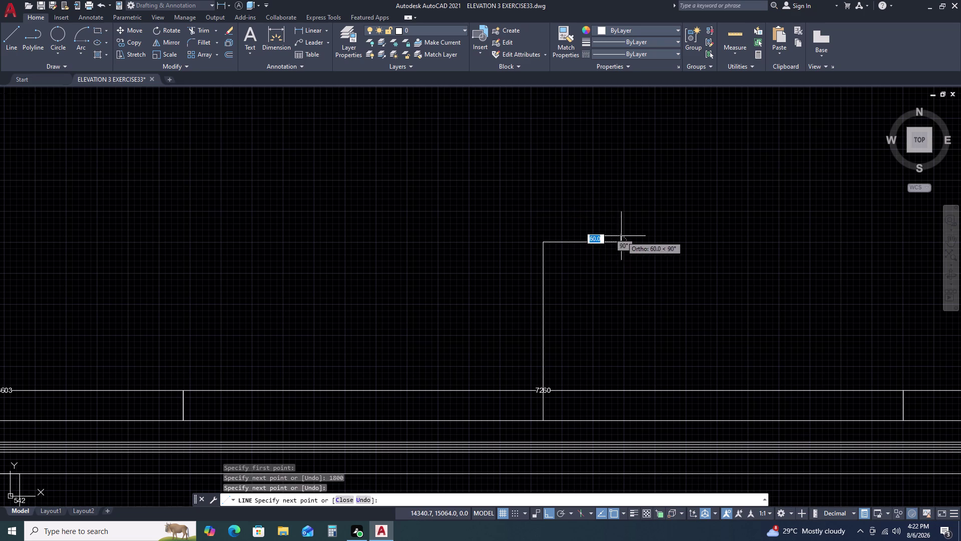
triple_click(293, 243)
key(Escape)
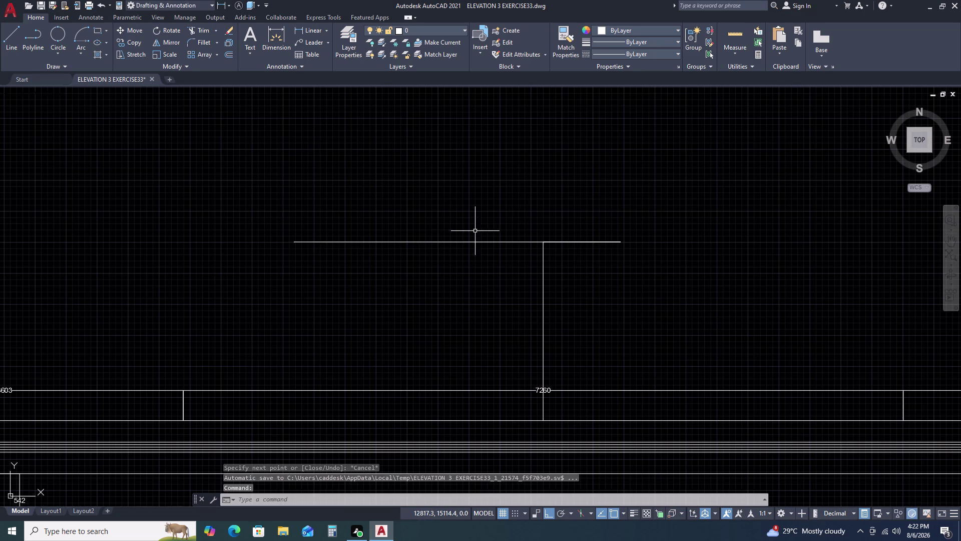
Draw the raised block's 1800-high left side.
scroll(down, 3)
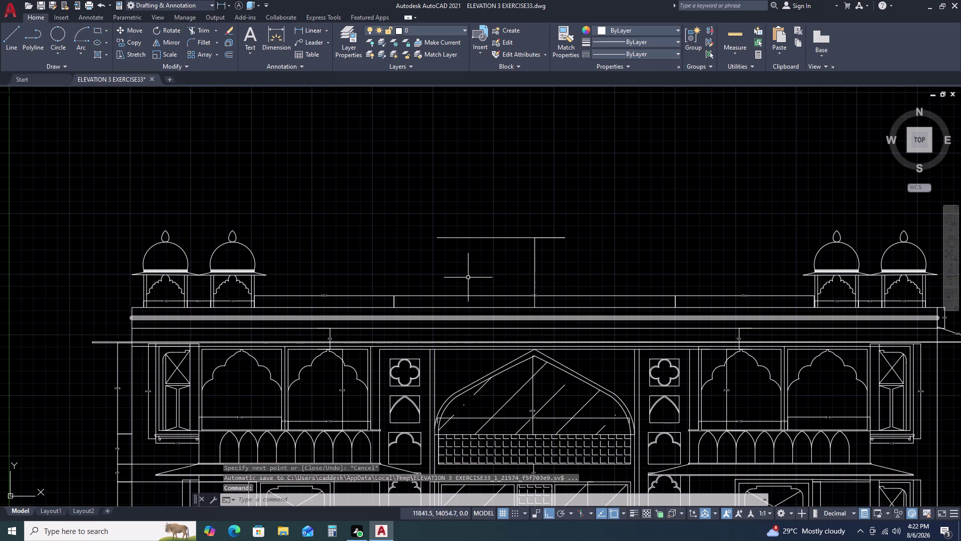
text(L)
key(space)
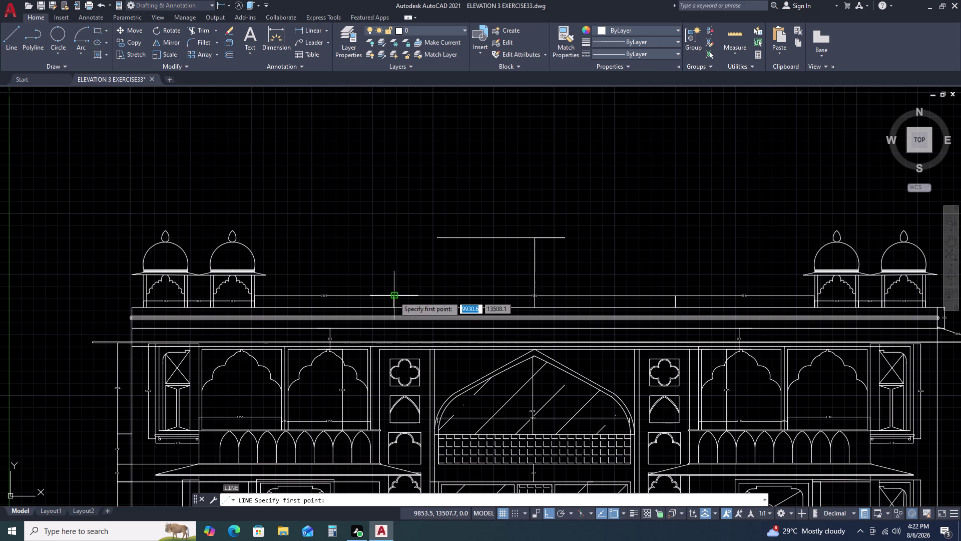
scroll(up, 3)
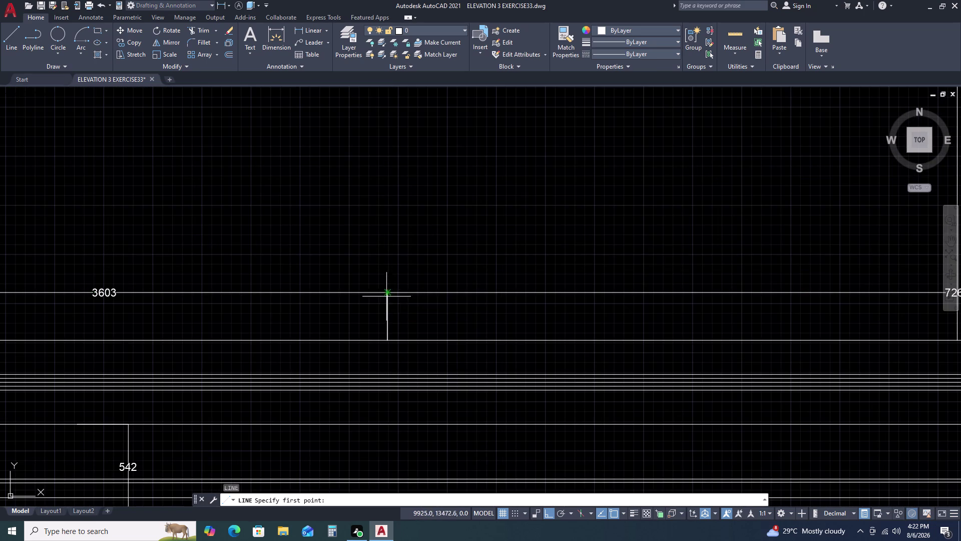
double_click(387, 341)
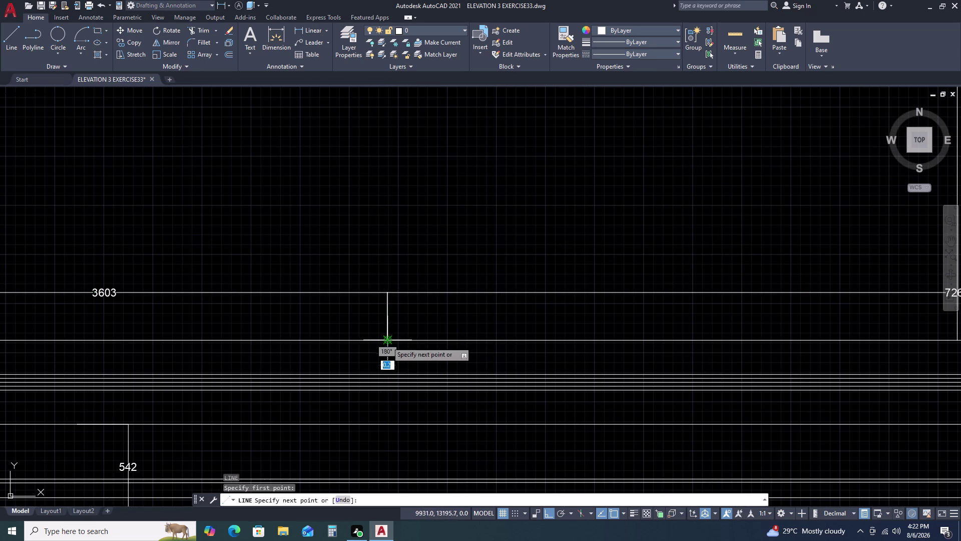
middle_click(384, 178)
middle_drag(384, 179, 383, 230)
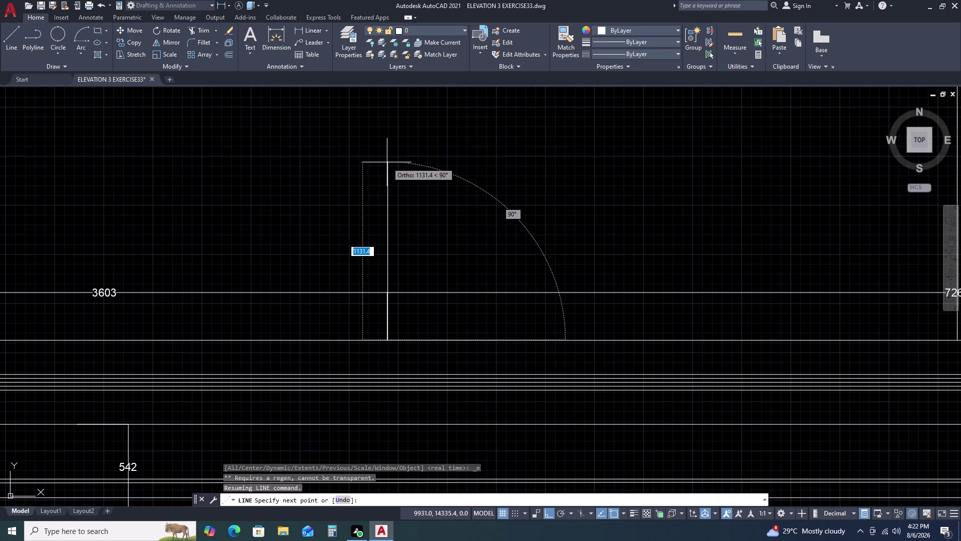
text(18)
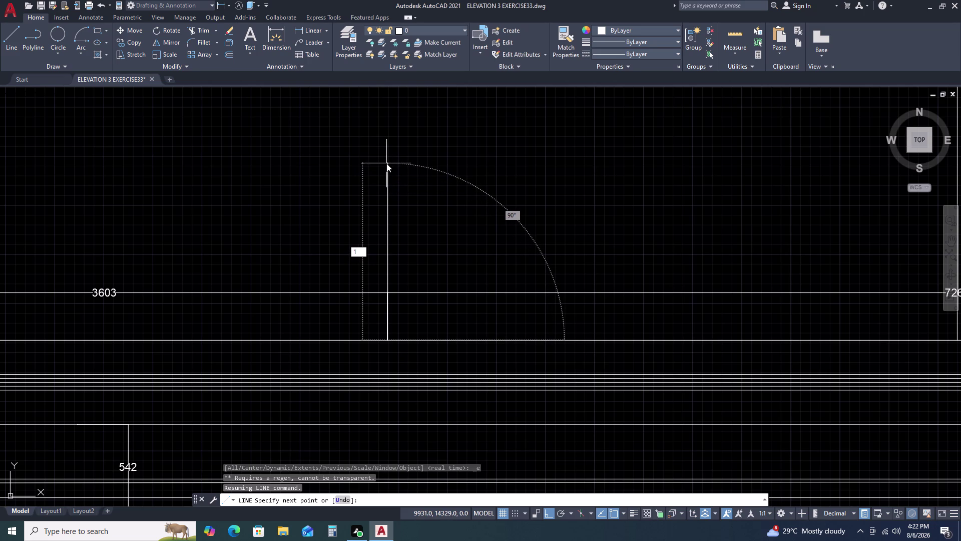
text(00)
key(space)
scroll(down, 3)
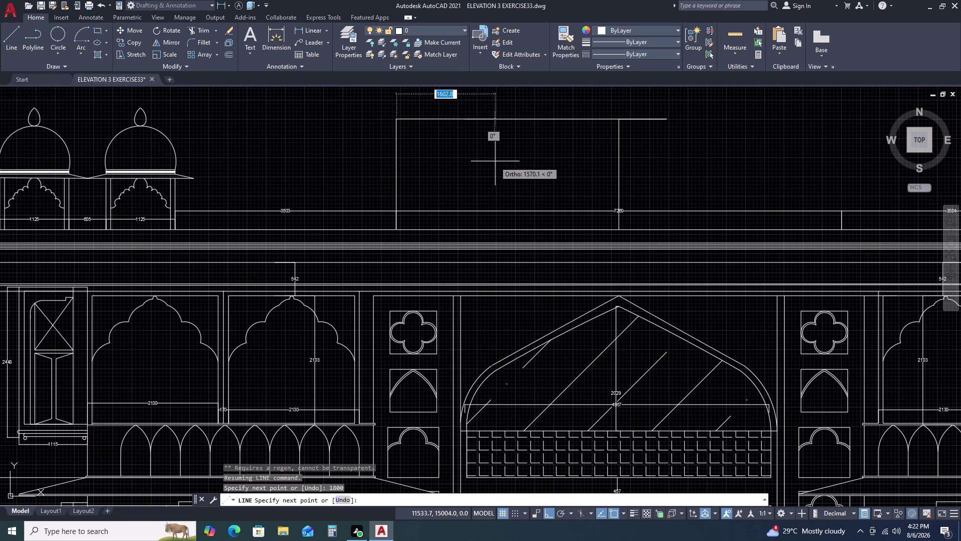
Draw the block's 7260-long top edge to complete the outline.
middle_drag(492, 166, 422, 196)
middle_drag(380, 223, 367, 231)
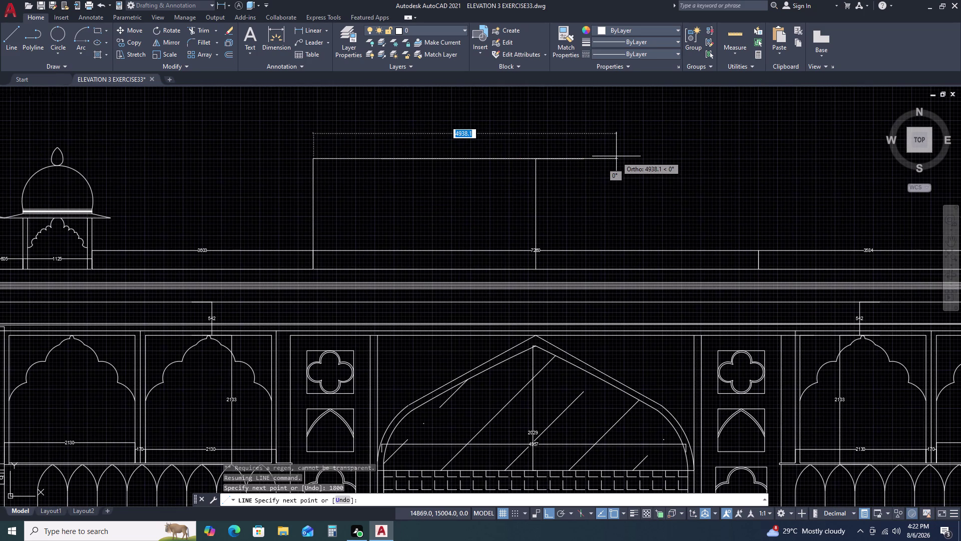
key(7)
key(2)
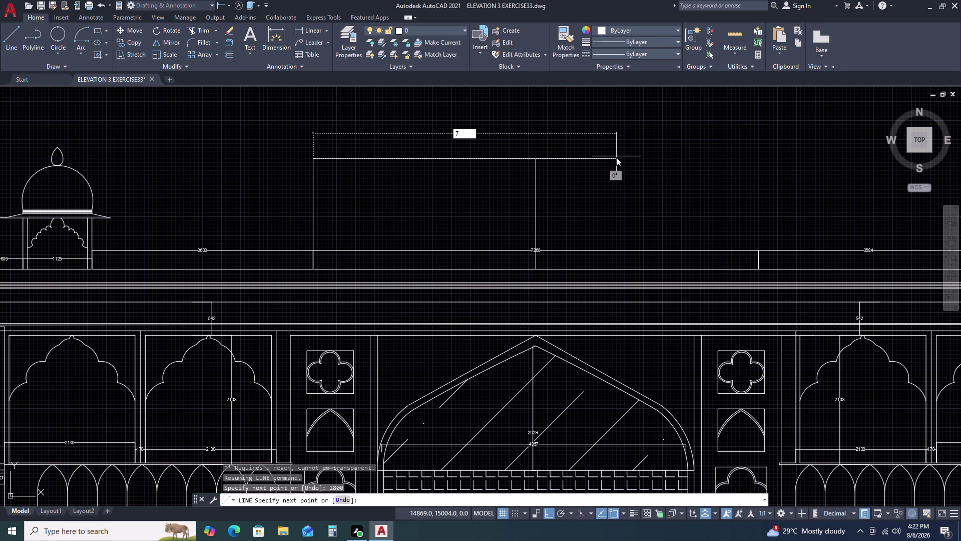
key(6)
key(0)
key(space)
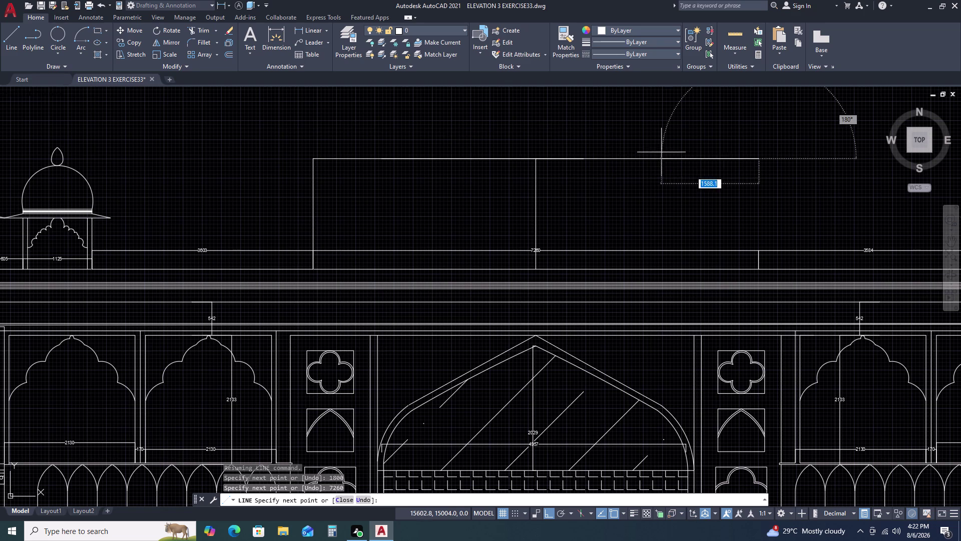
double_click(763, 254)
key(Escape)
Window-select the three short stray lines along the top and erase them.
double_click(582, 158)
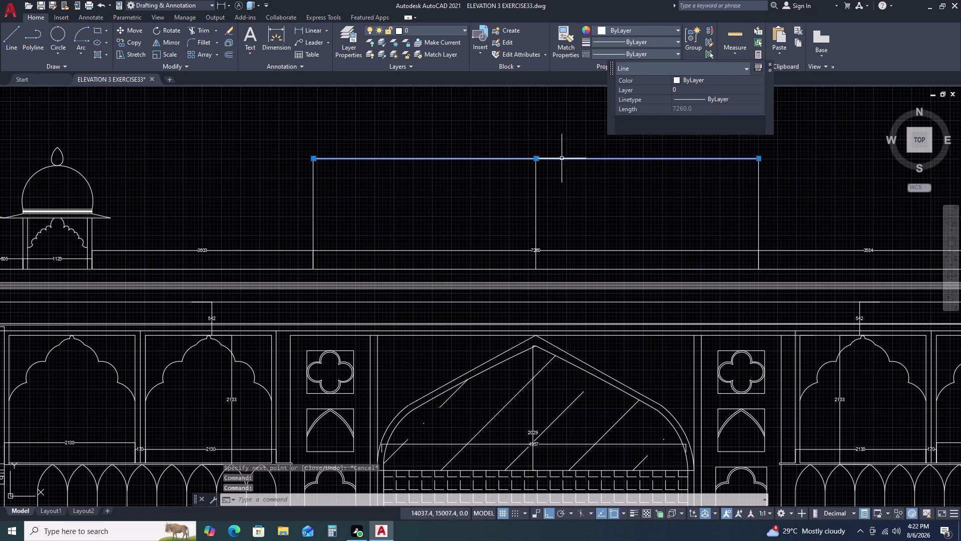
key(Escape)
drag(355, 141, 397, 155)
click(651, 192)
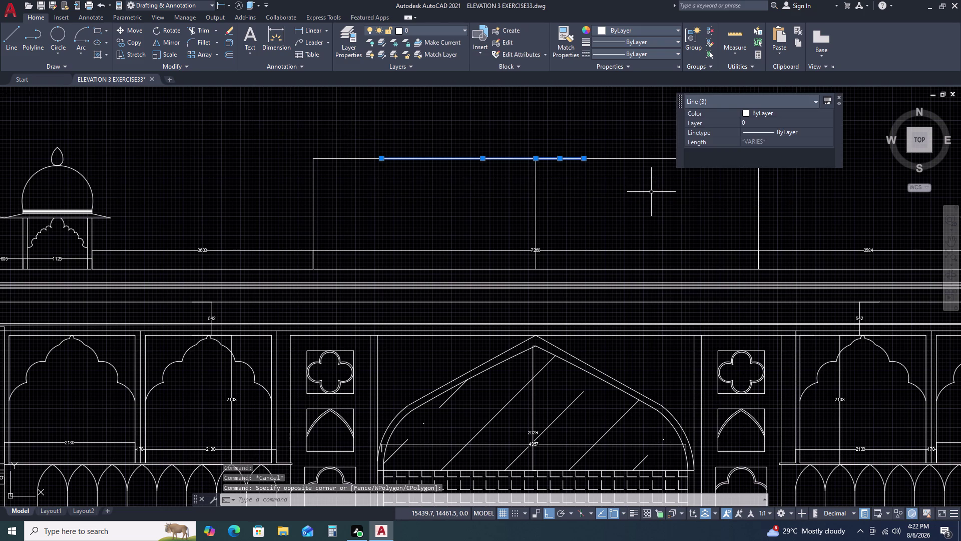
key(Delete)
scroll(down, 3)
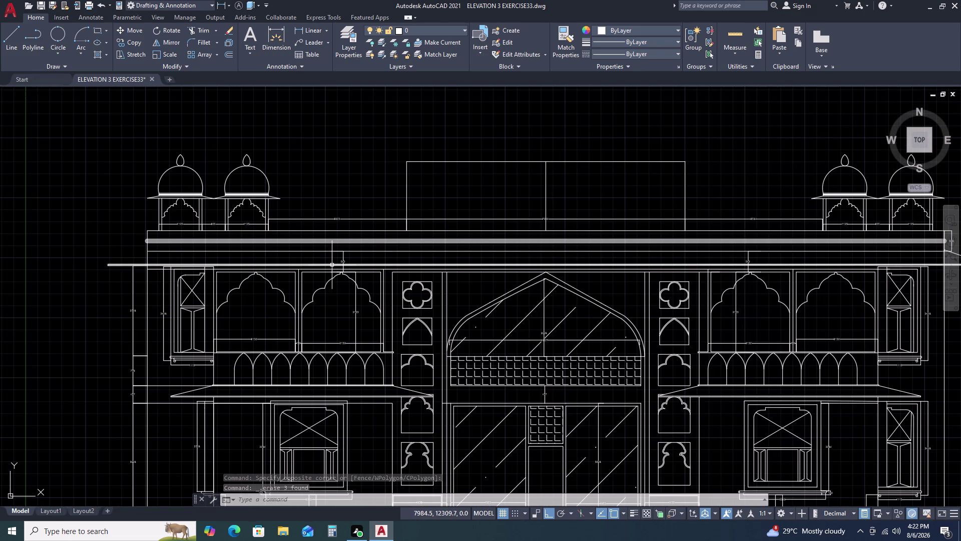
Try a 200-radius fillet on the block's top-left corner, then cancel it.
text(F)
key(space)
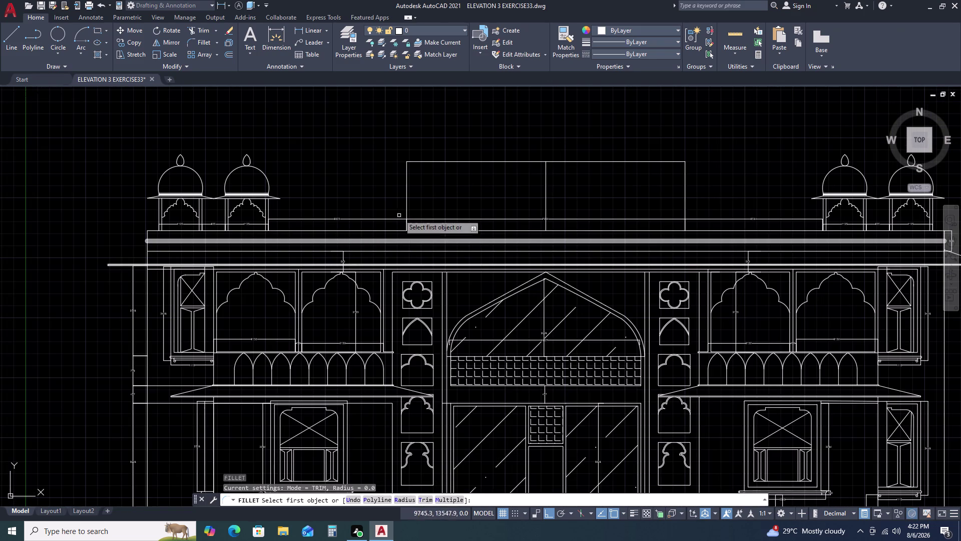
text(R)
key(space)
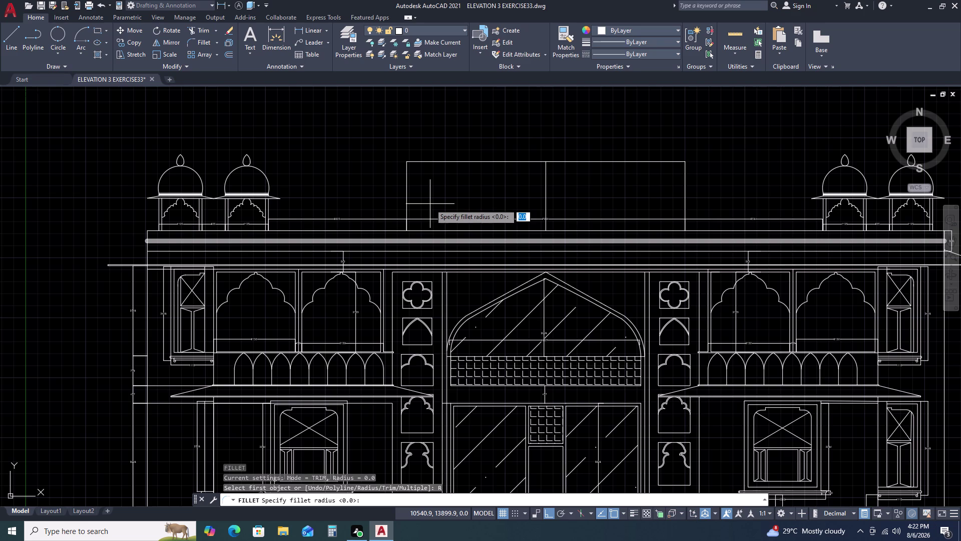
key(2)
key(0)
key(0)
key(3)
key(BackSpace)
key(space)
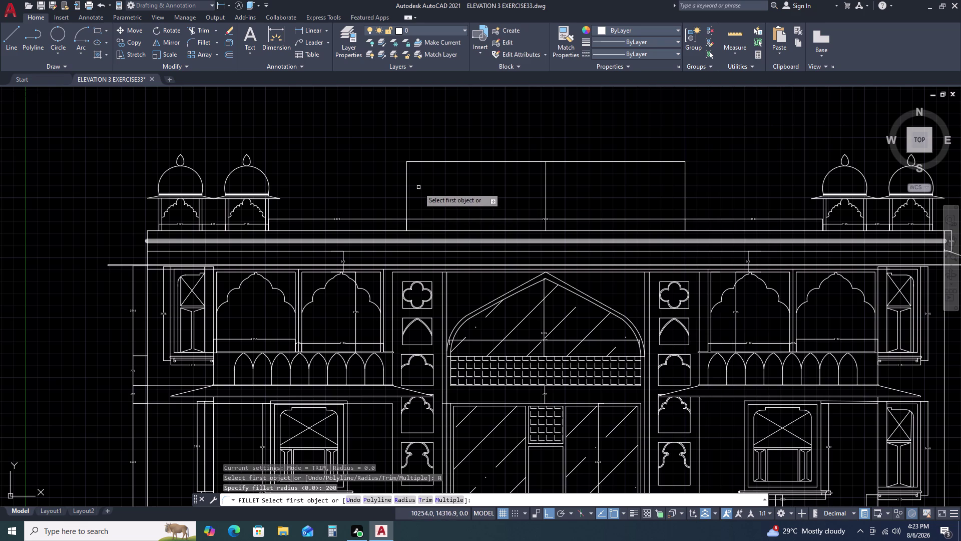
double_click(409, 183)
double_click(407, 182)
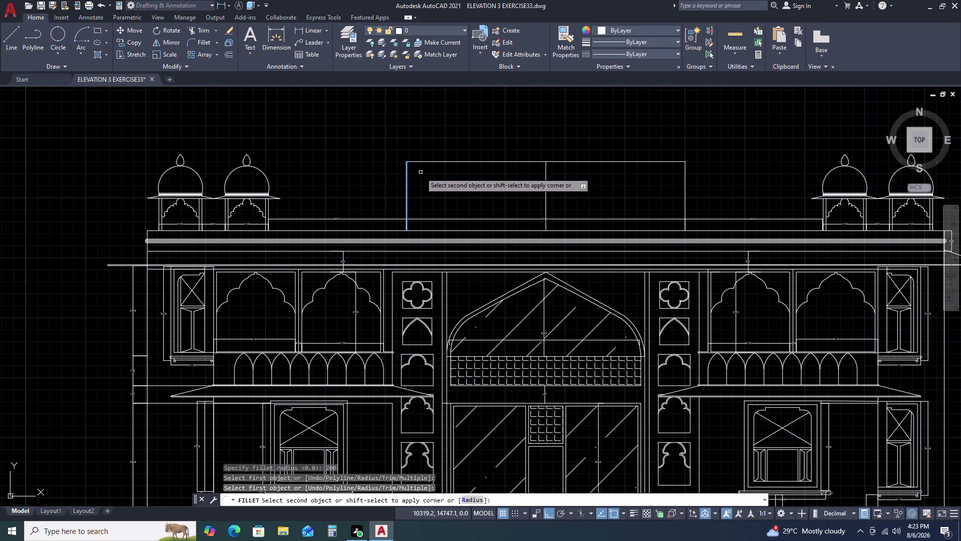
key(Escape)
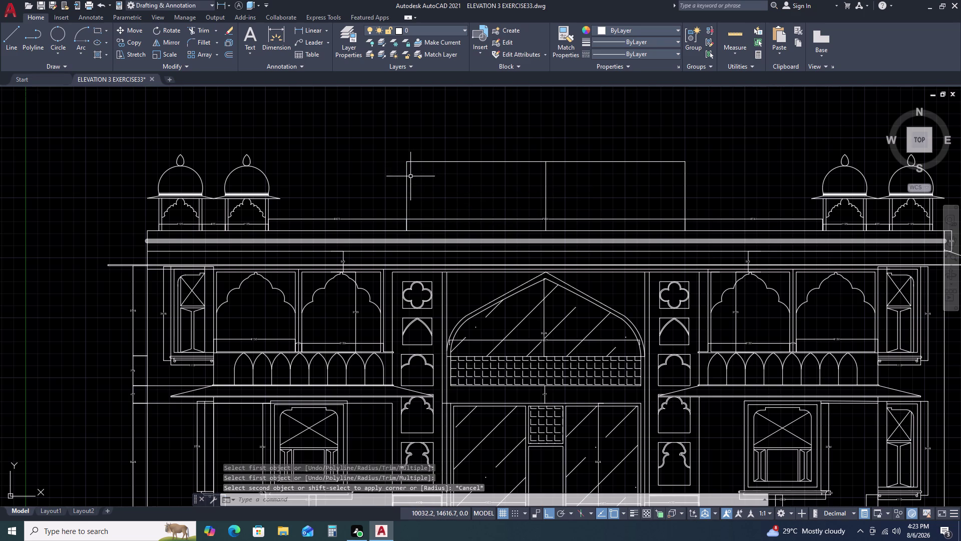
Retry the top-left corner fillet with a 2506 radius and dismiss the failure.
text(F)
key(space)
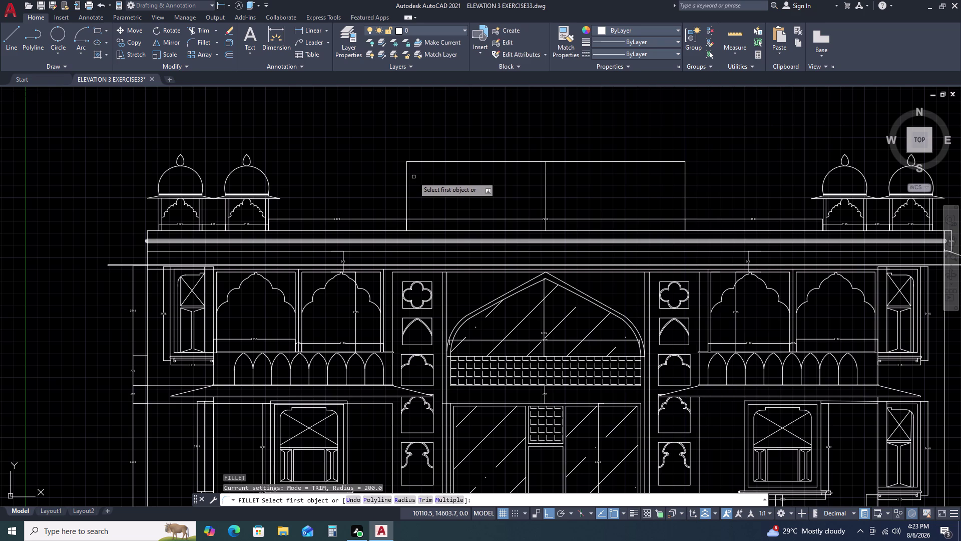
text(R)
key(space)
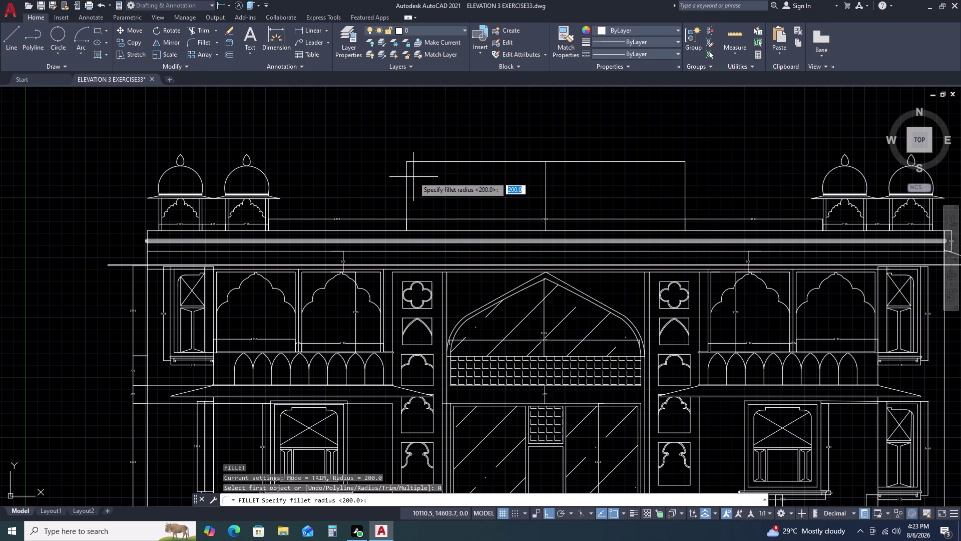
text(25)
key(0)
key(6)
key(space)
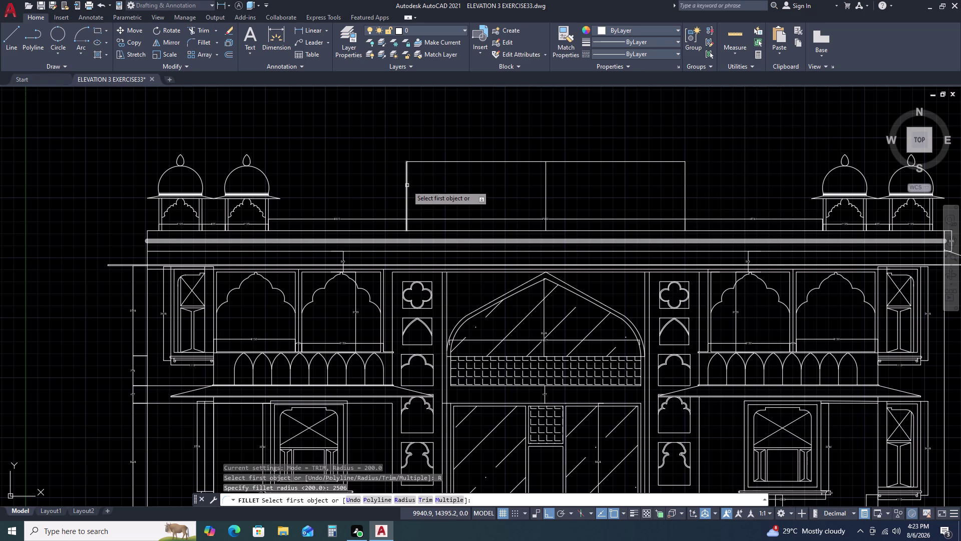
click(407, 187)
double_click(428, 161)
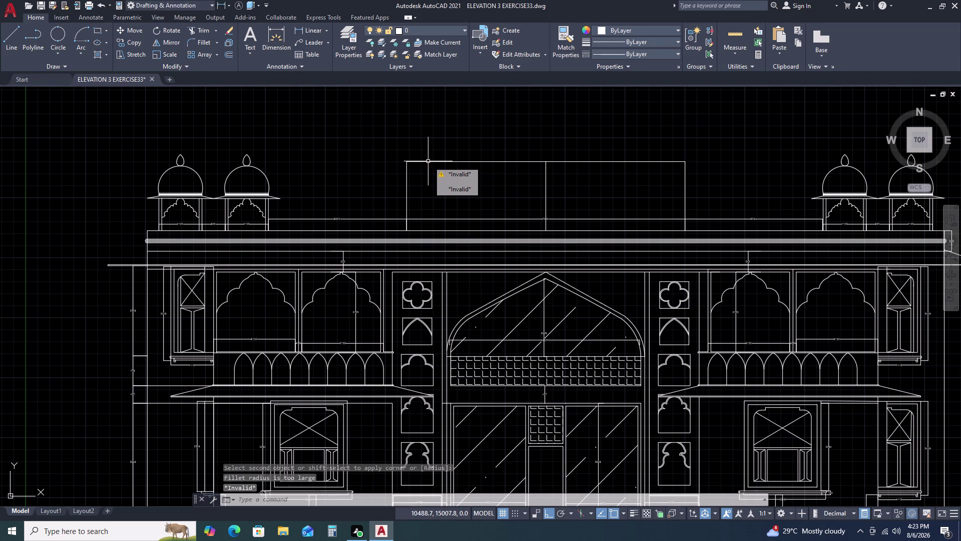
key(Escape)
Select the block's 7260 top edge and delete it.
click(434, 161)
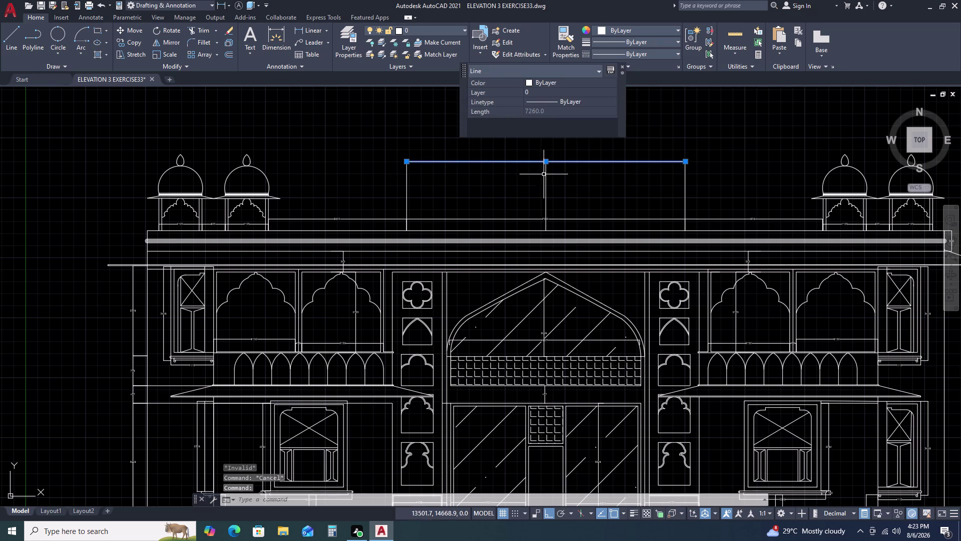
key(Escape)
double_click(499, 161)
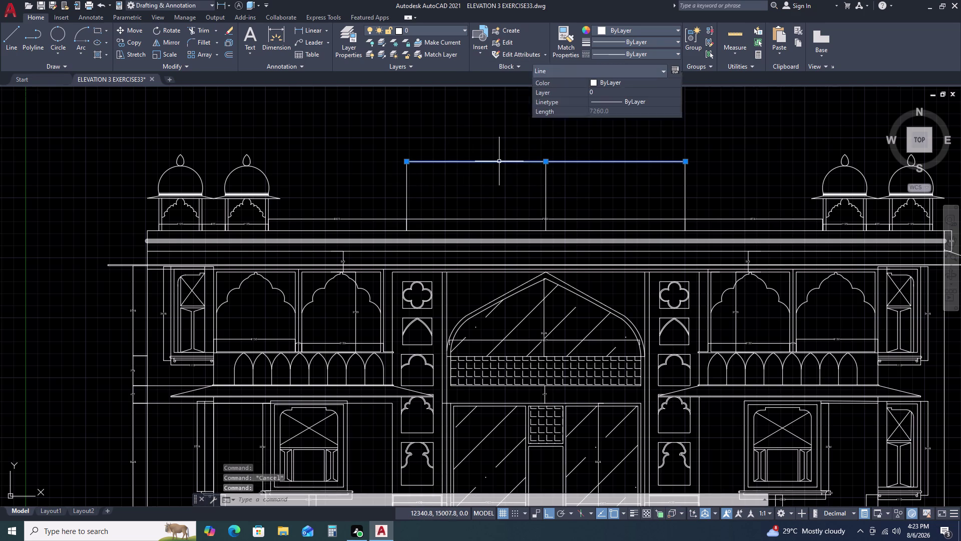
key(Delete)
Draw a new top edge from the left side to the middle vertical.
text(L)
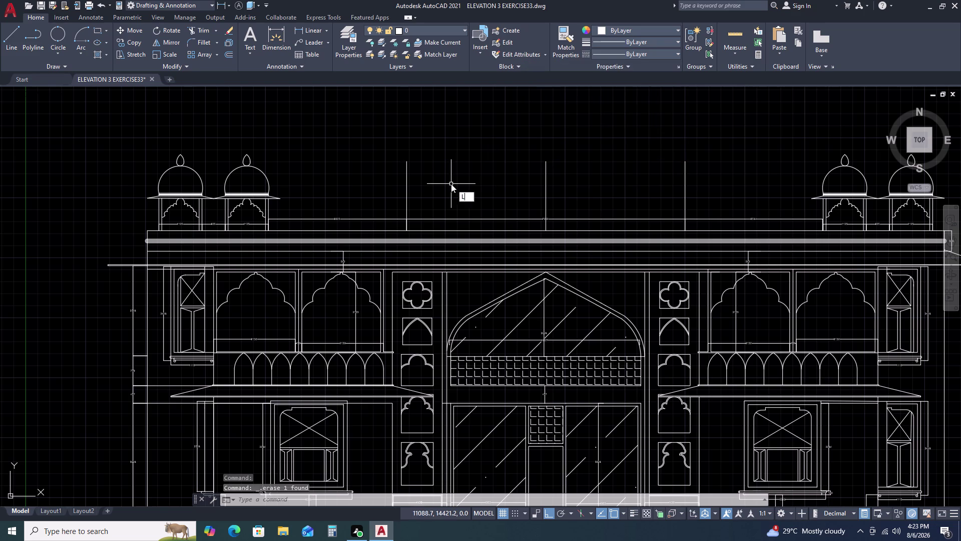
key(space)
double_click(405, 164)
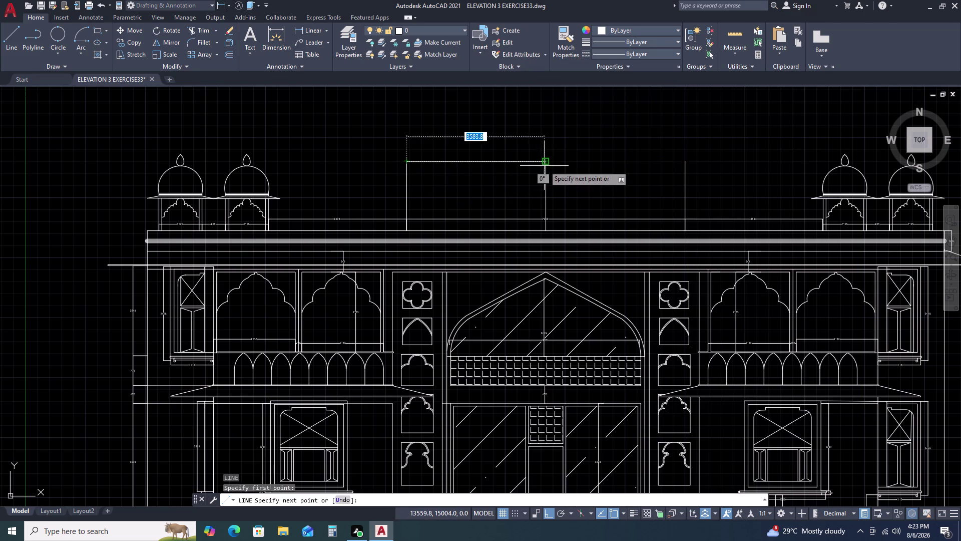
double_click(544, 166)
key(Escape)
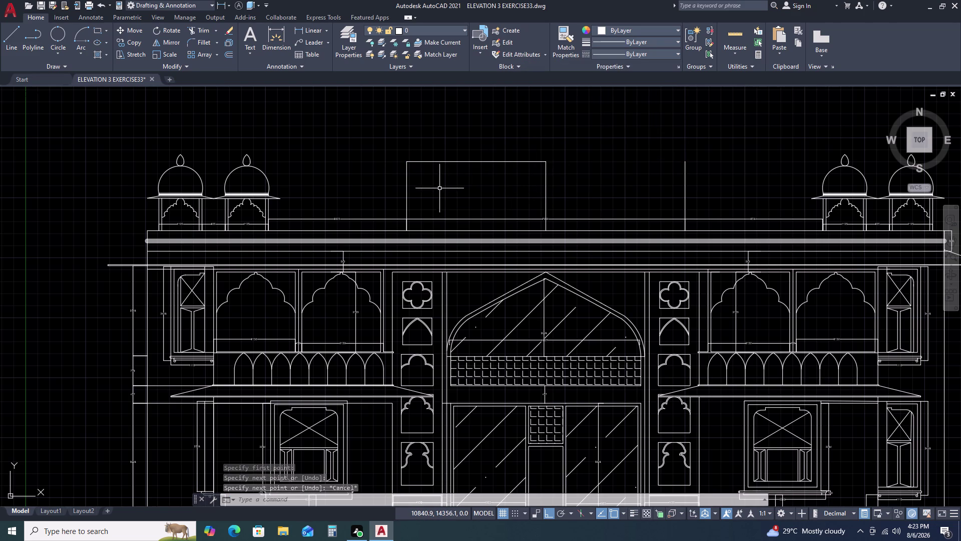
Attempt a 2506-radius fillet on the top-left corner and cancel the failed attempt.
text(F)
key(space)
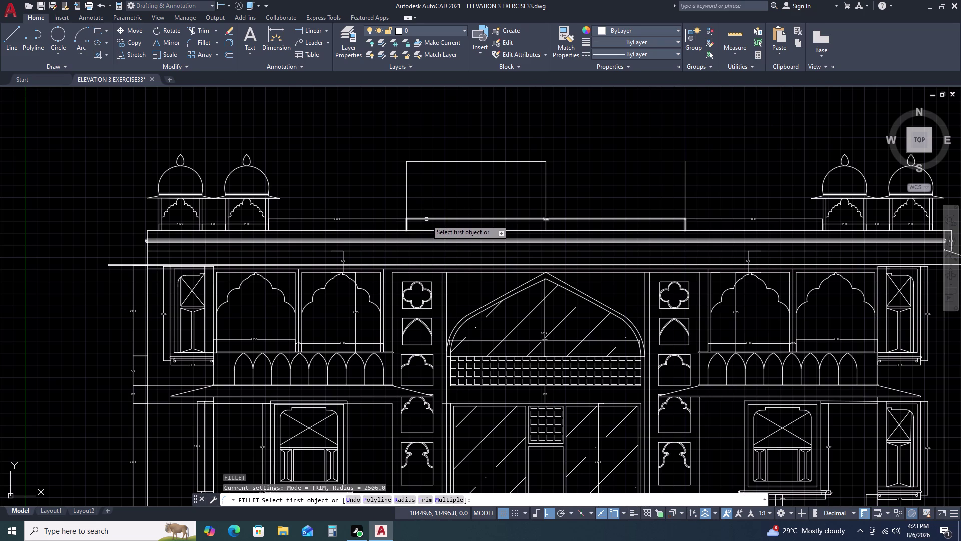
text(25)
key(0)
text(6)
key(space)
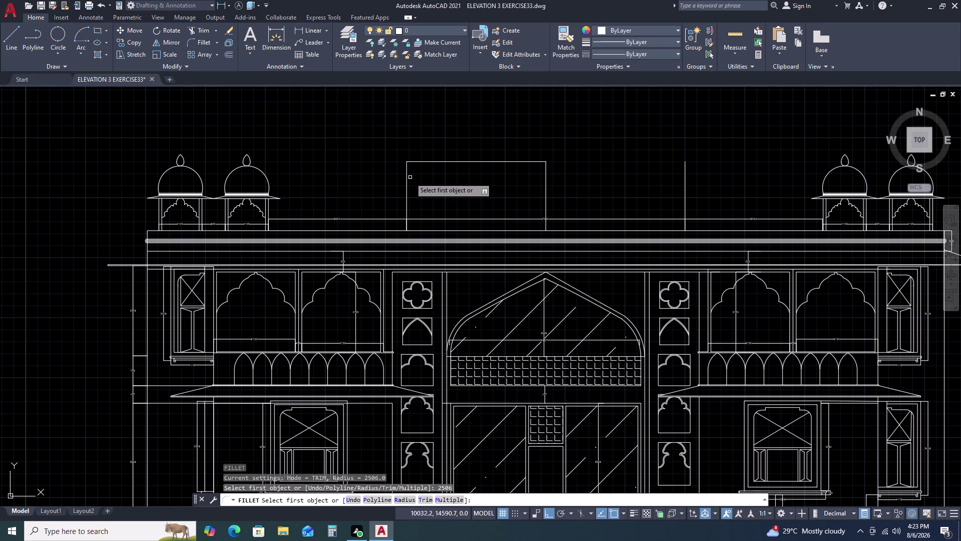
triple_click(407, 178)
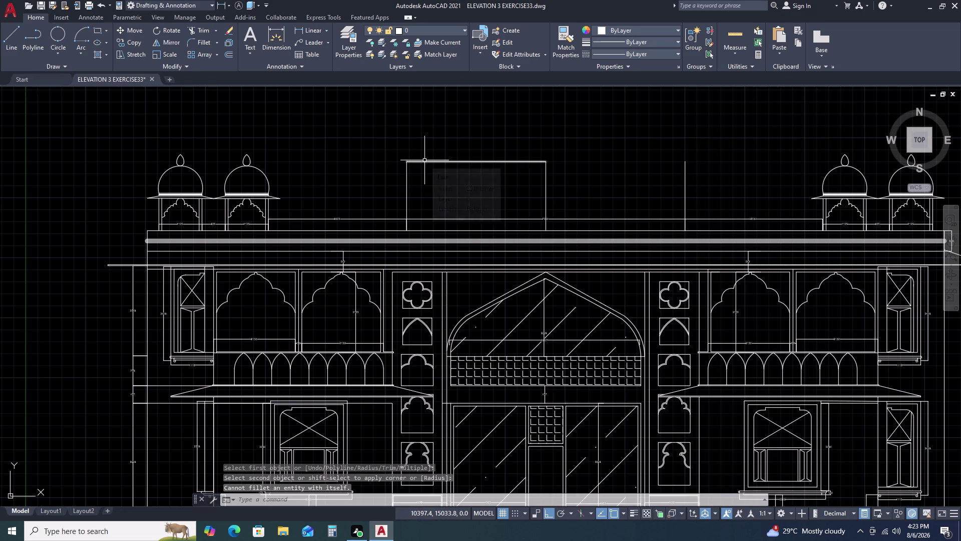
key(space)
key(space)
key(Escape)
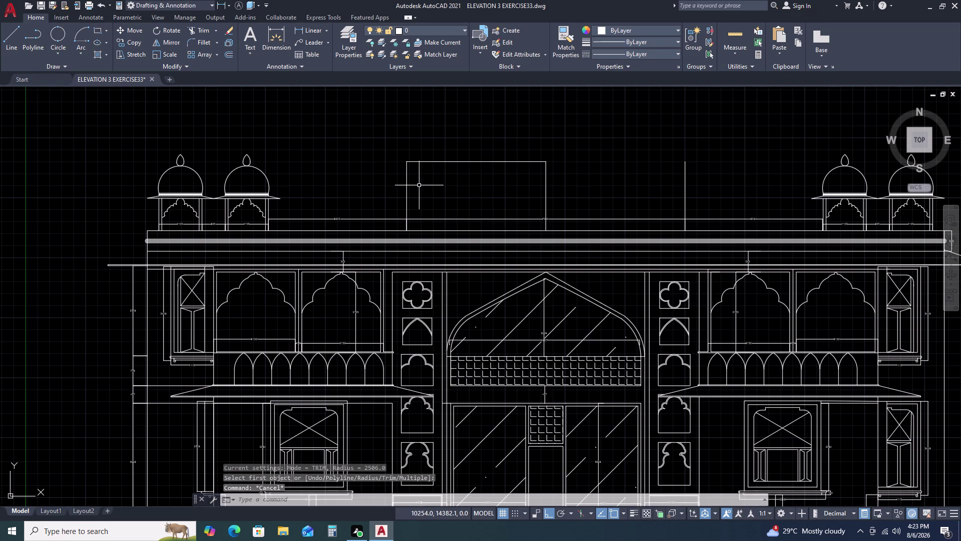
Fillet the top-left corner with a 250 radius.
text(F)
key(space)
key(r)
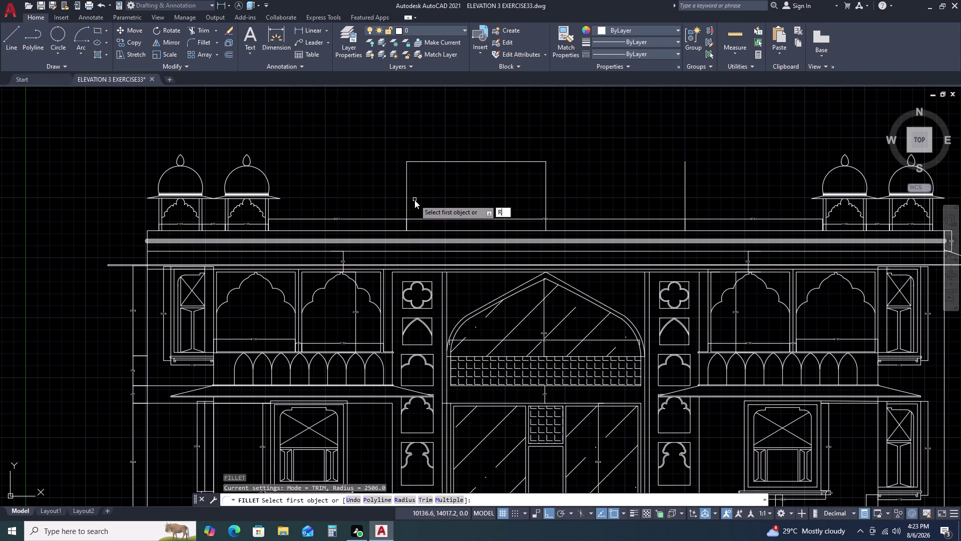
key(space)
text(2)
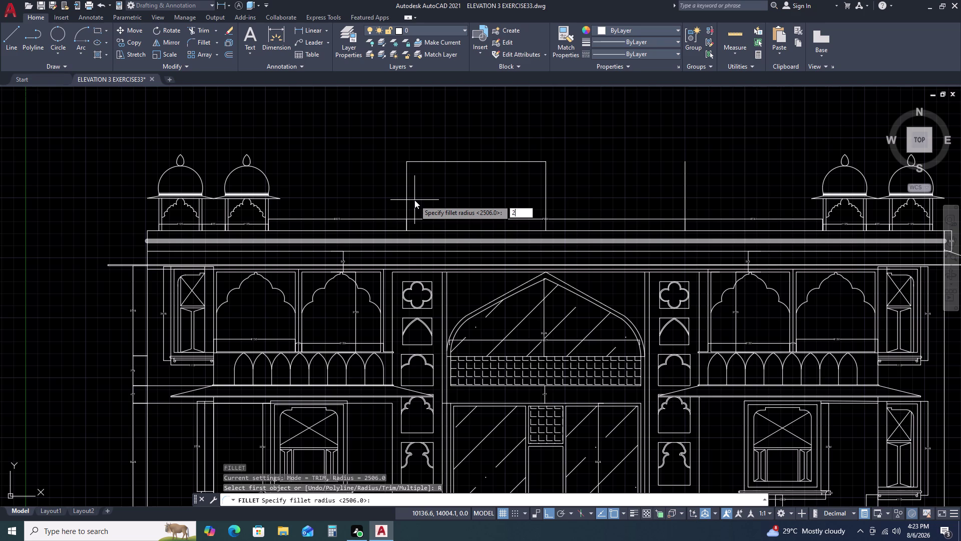
key(5)
text(0)
key(space)
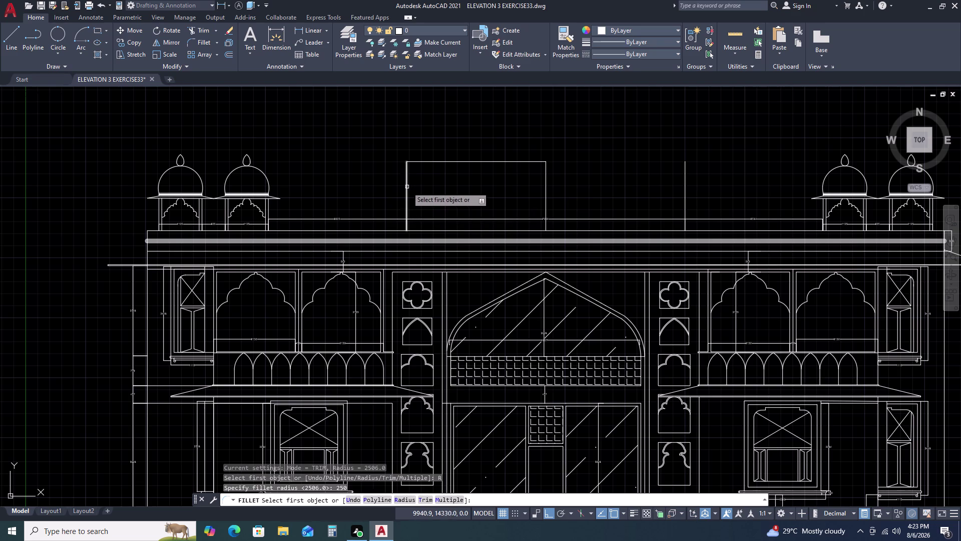
double_click(407, 186)
triple_click(416, 161)
key(Escape)
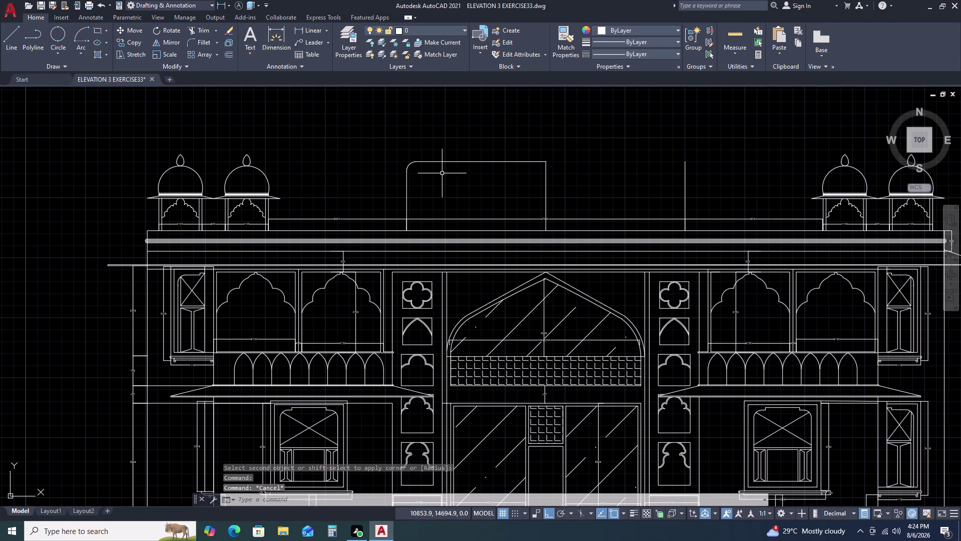
Undo both fillets on the parapet block.
key(ctrl+z)
key(ctrl+z)
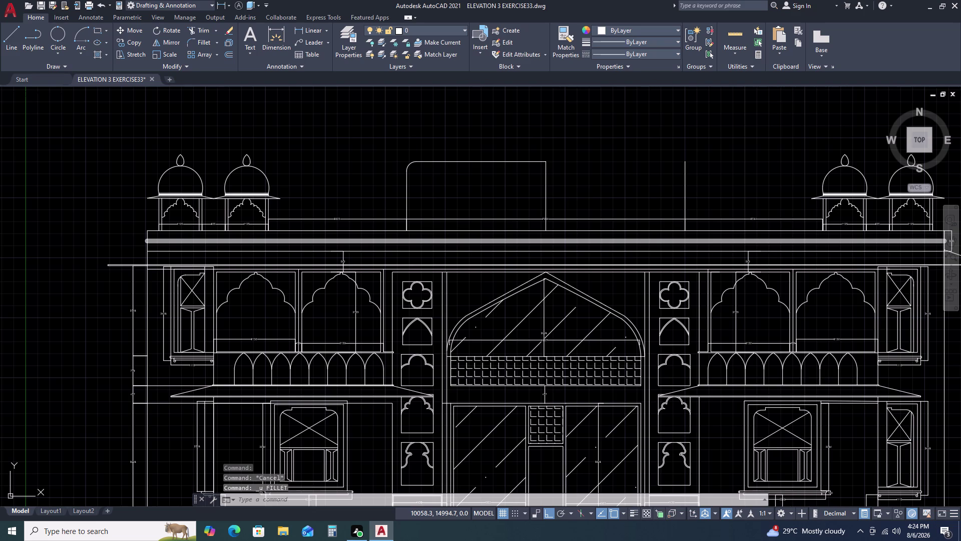
scroll(down, 3)
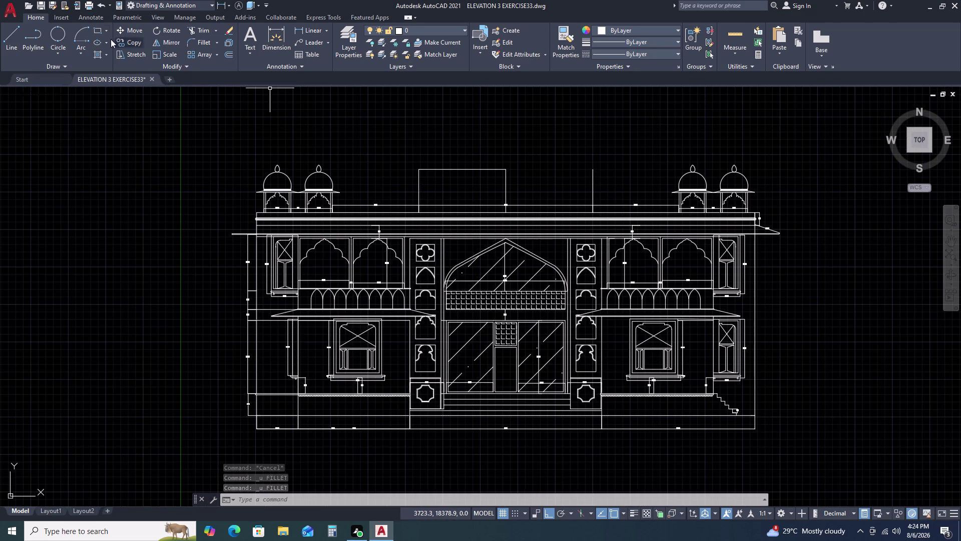
double_click(80, 54)
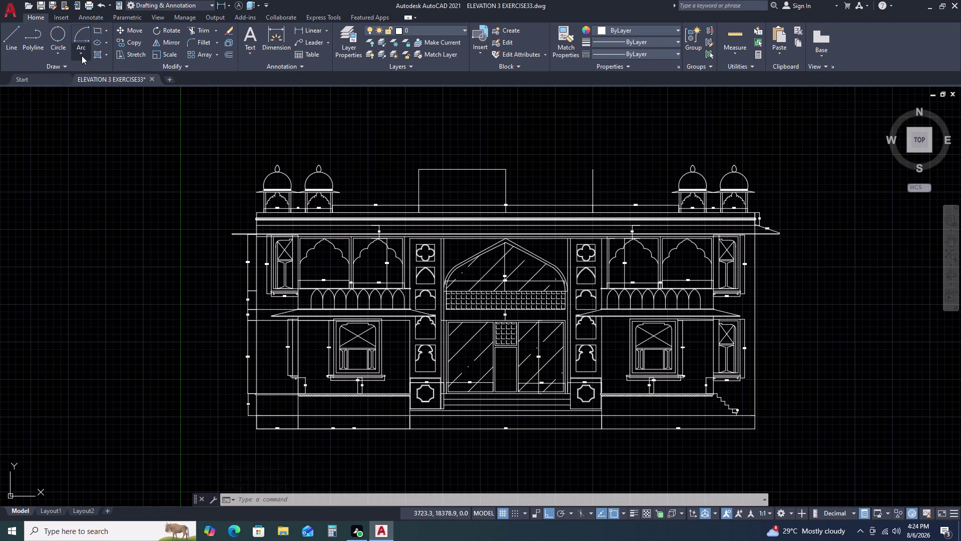
double_click(82, 55)
double_click(86, 55)
click(85, 54)
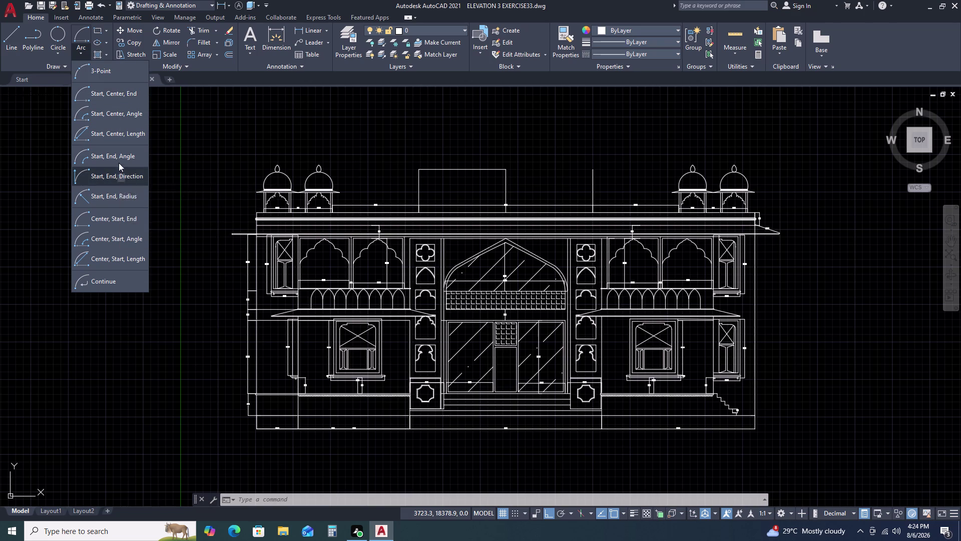
click(125, 138)
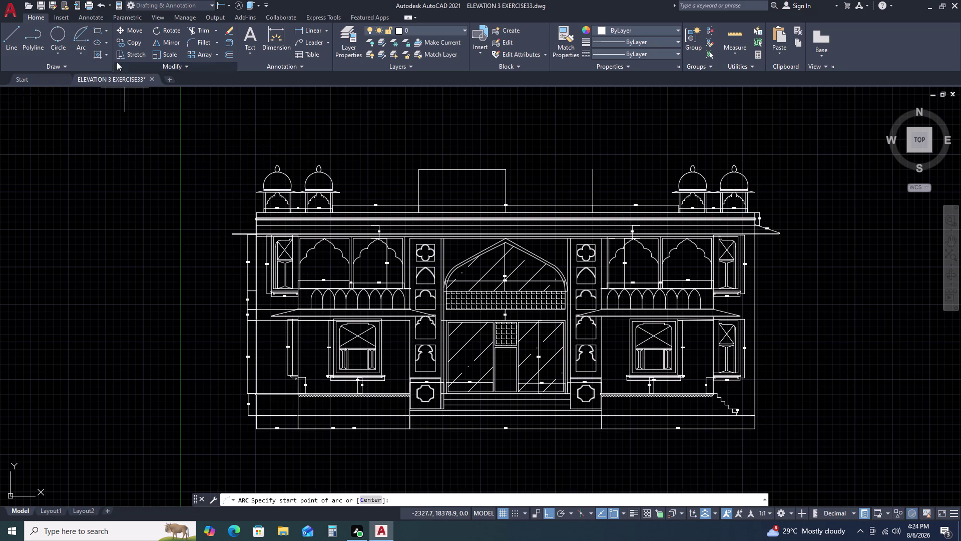
double_click(83, 53)
double_click(85, 62)
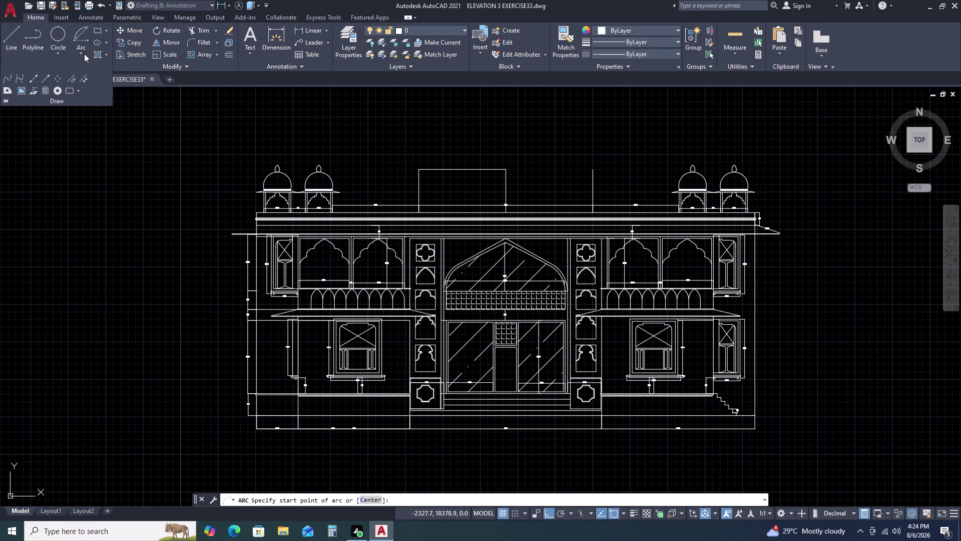
double_click(79, 49)
double_click(79, 49)
double_click(80, 49)
click(104, 152)
click(97, 143)
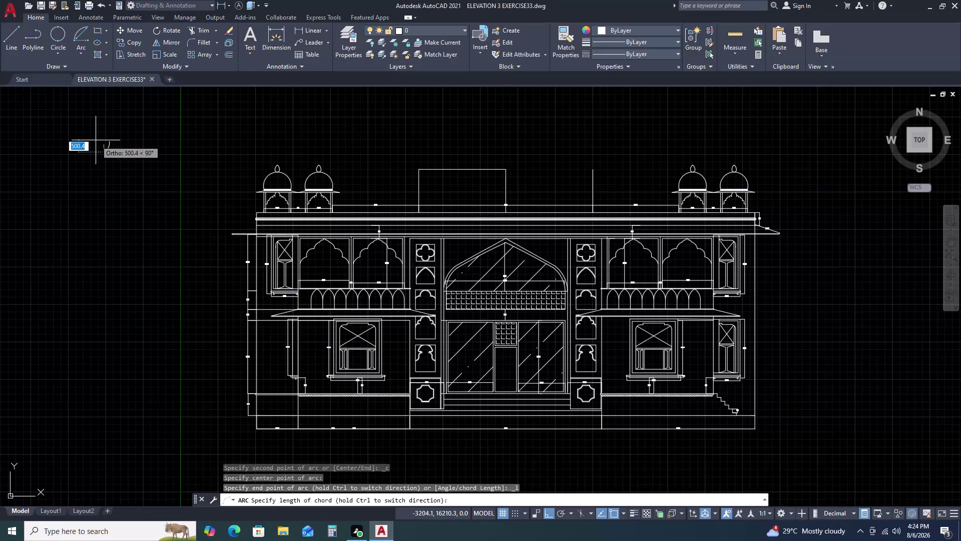
click(96, 140)
drag(115, 111, 113, 119)
click(79, 170)
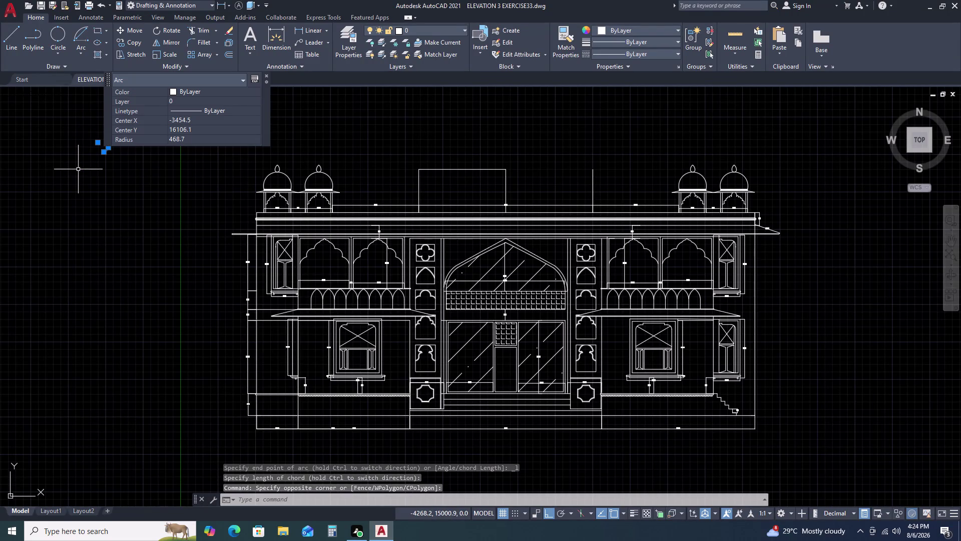
key(Delete)
double_click(83, 54)
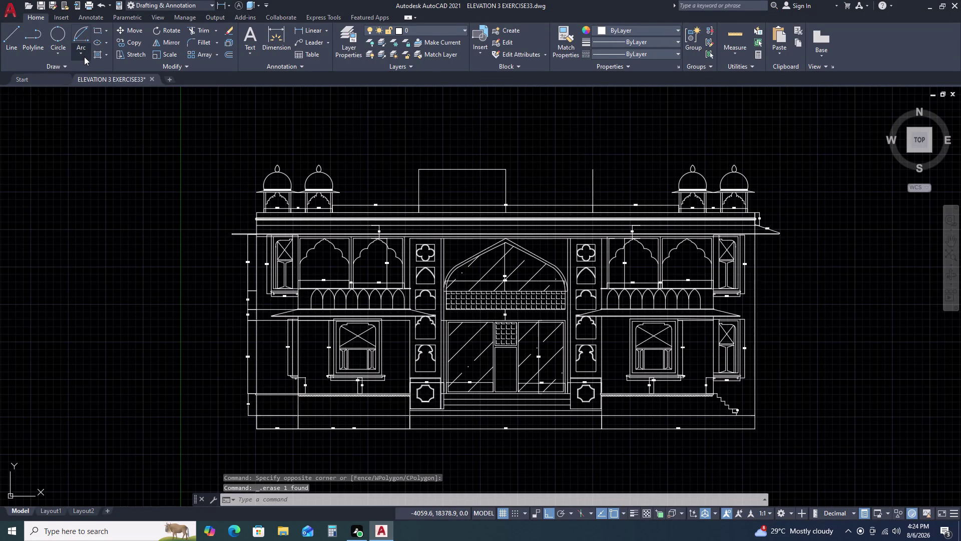
double_click(84, 56)
click(84, 58)
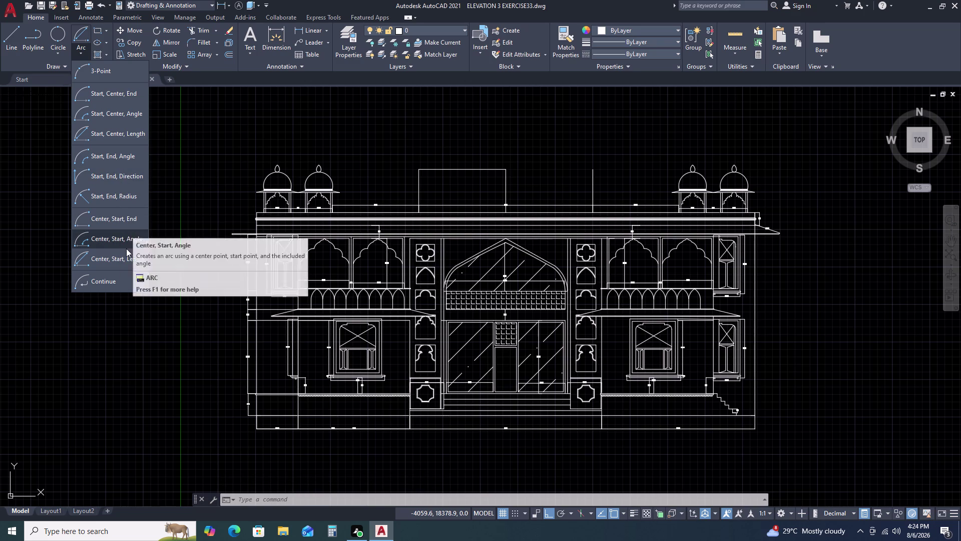
double_click(121, 195)
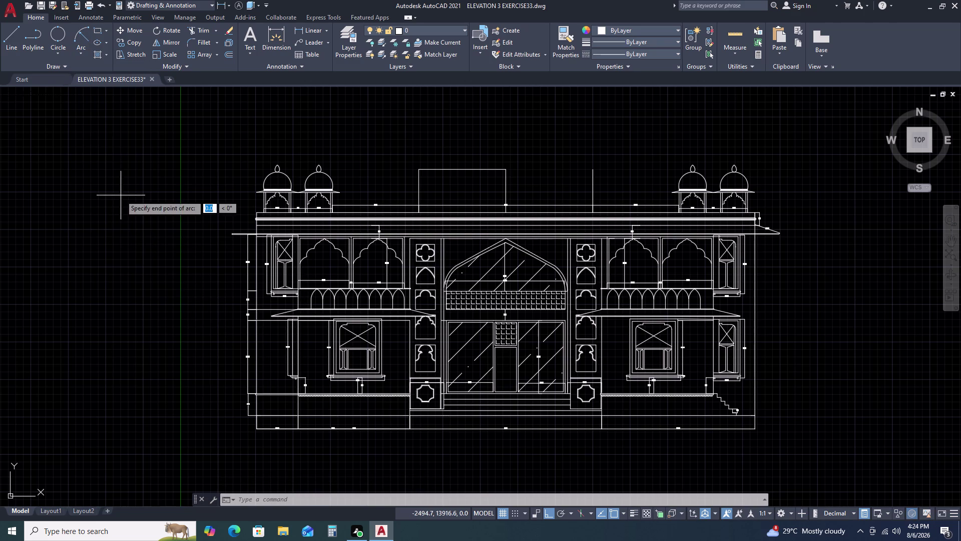
double_click(174, 157)
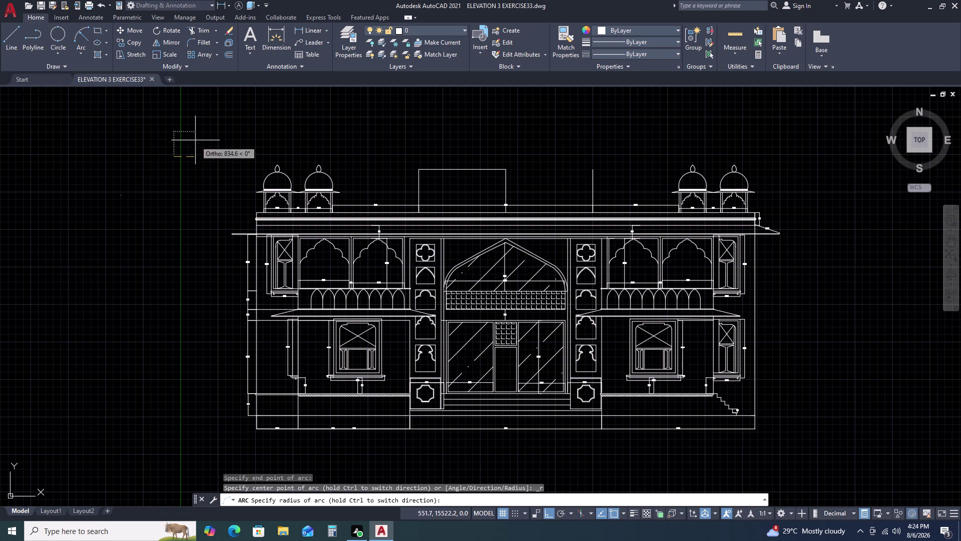
drag(162, 158, 157, 151)
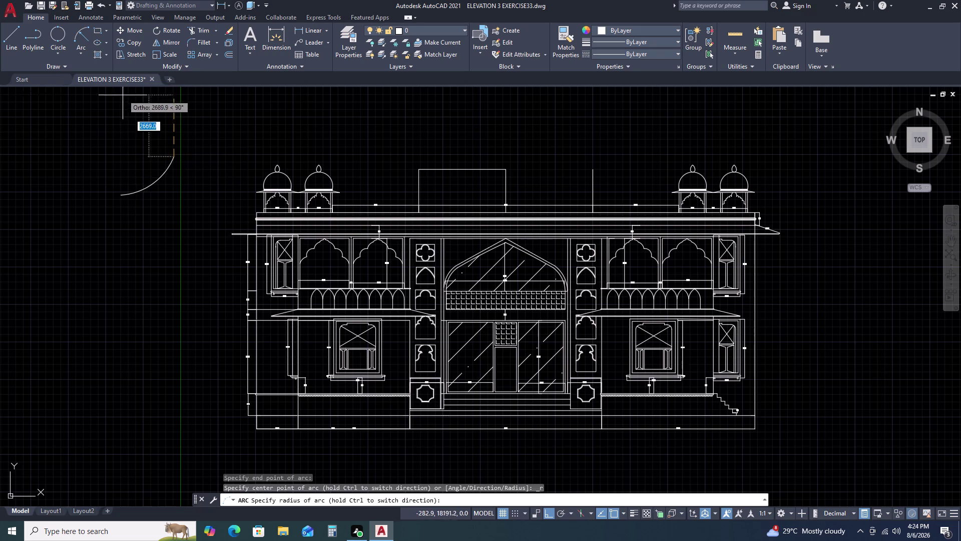
key(Escape)
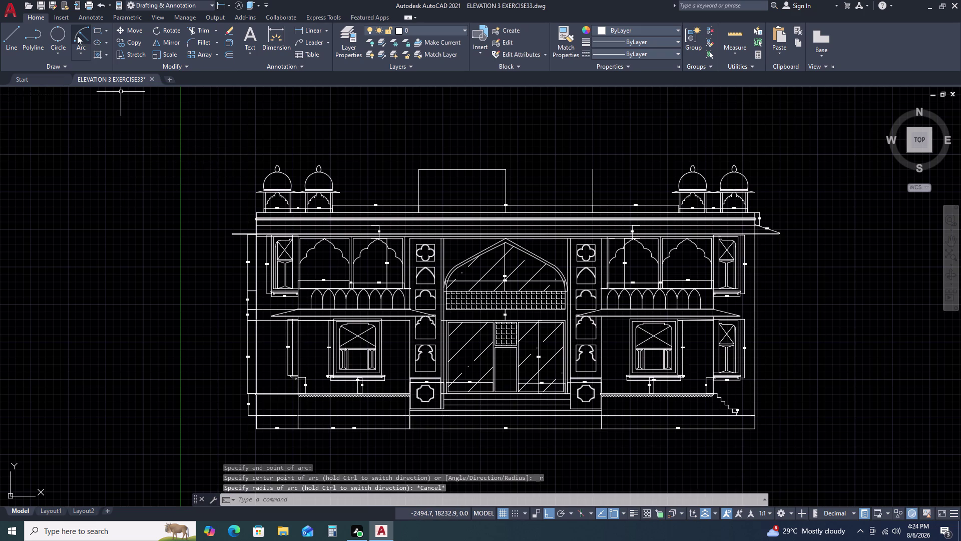
scroll(up, 3)
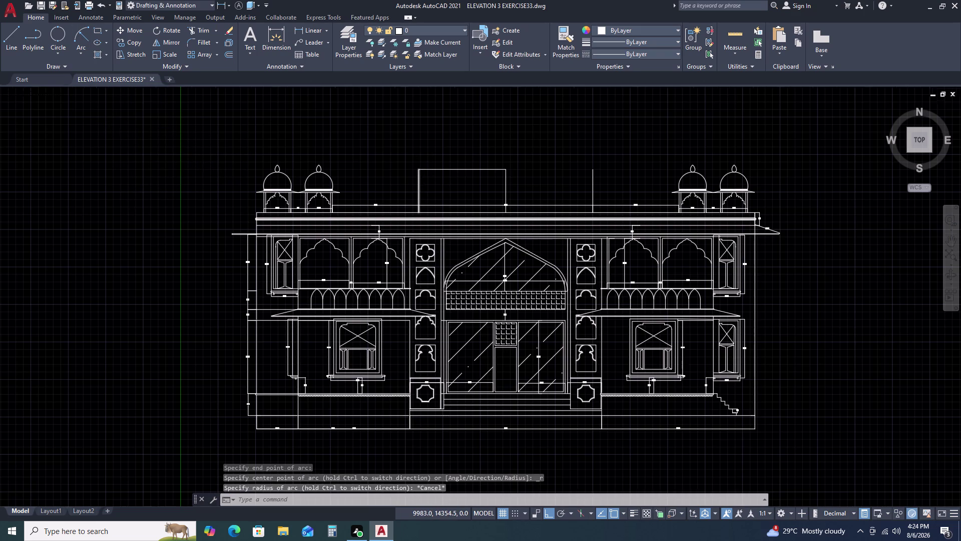
key(Escape)
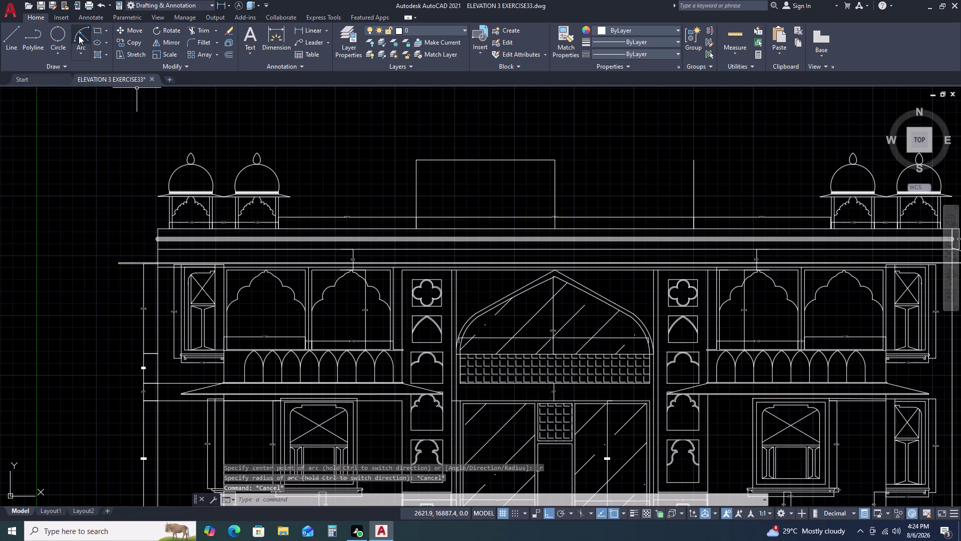
click(79, 35)
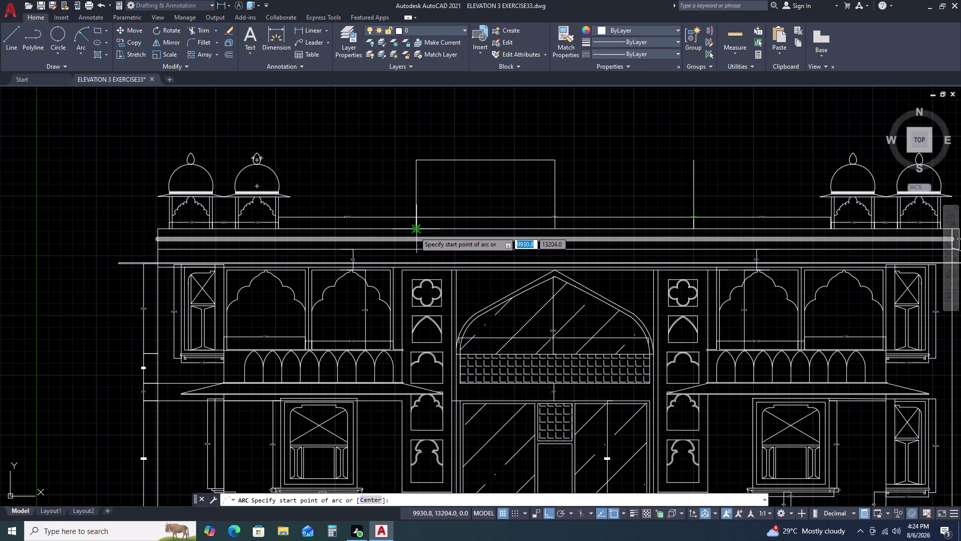
click(416, 195)
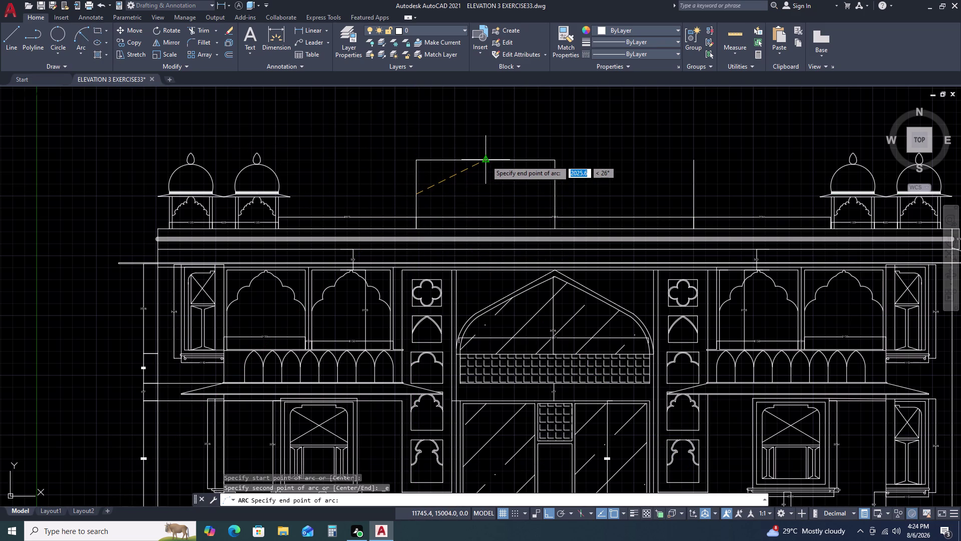
click(488, 160)
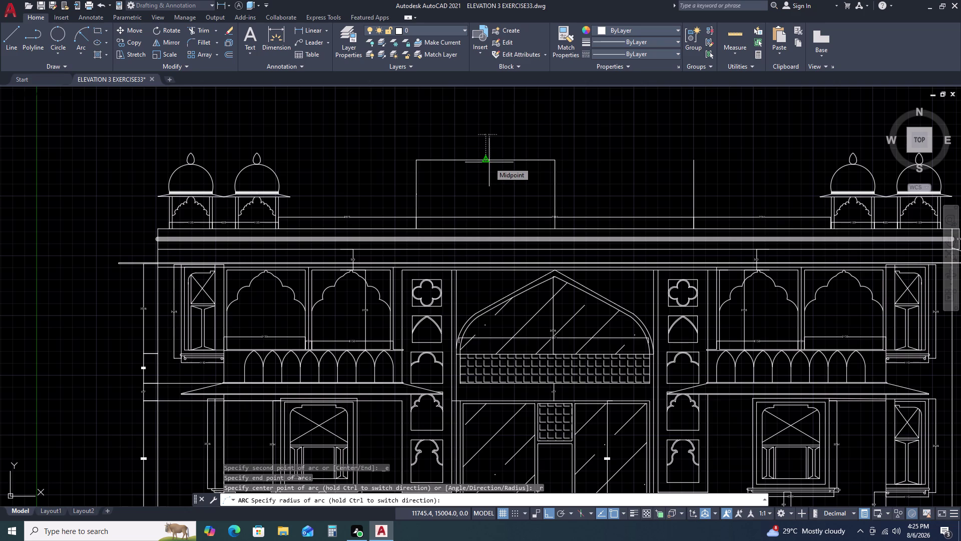
text(25)
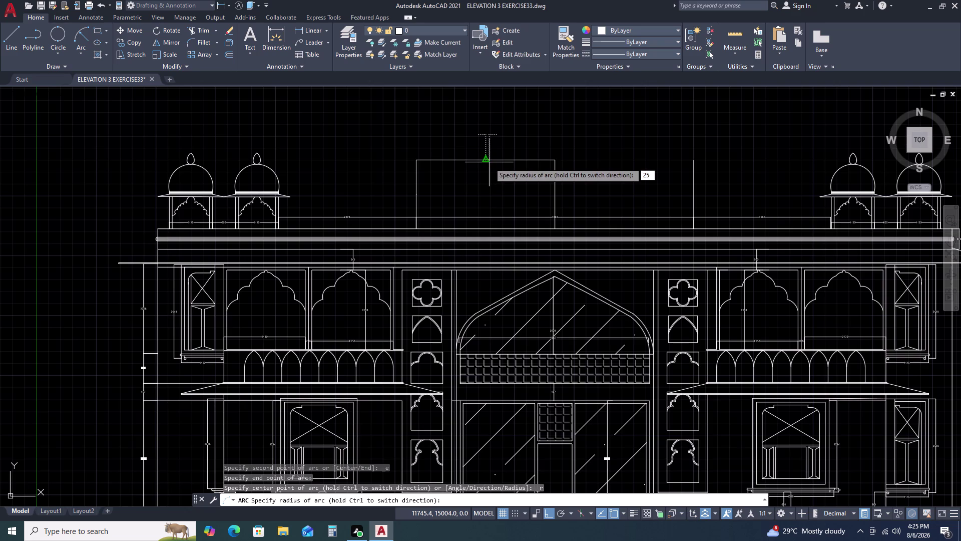
text(06)
key(space)
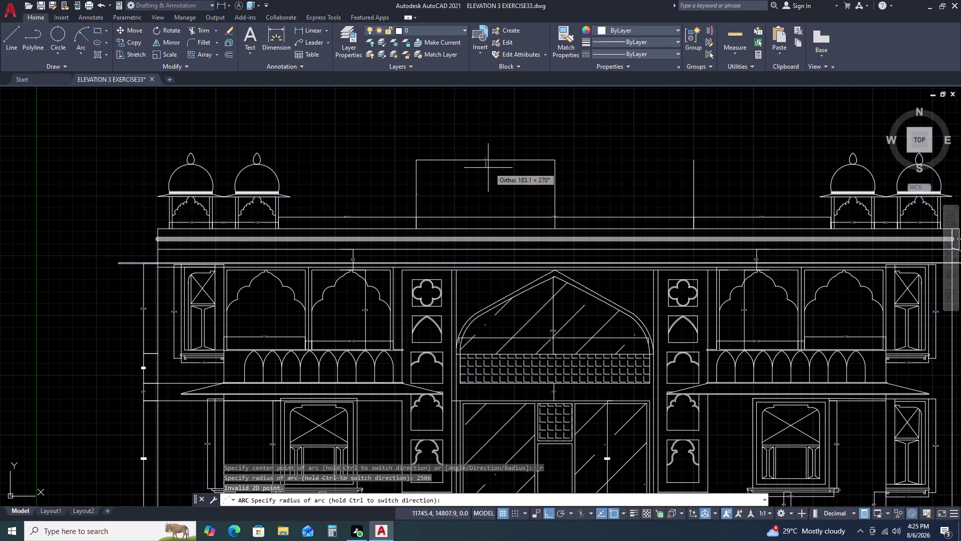
scroll(down, 3)
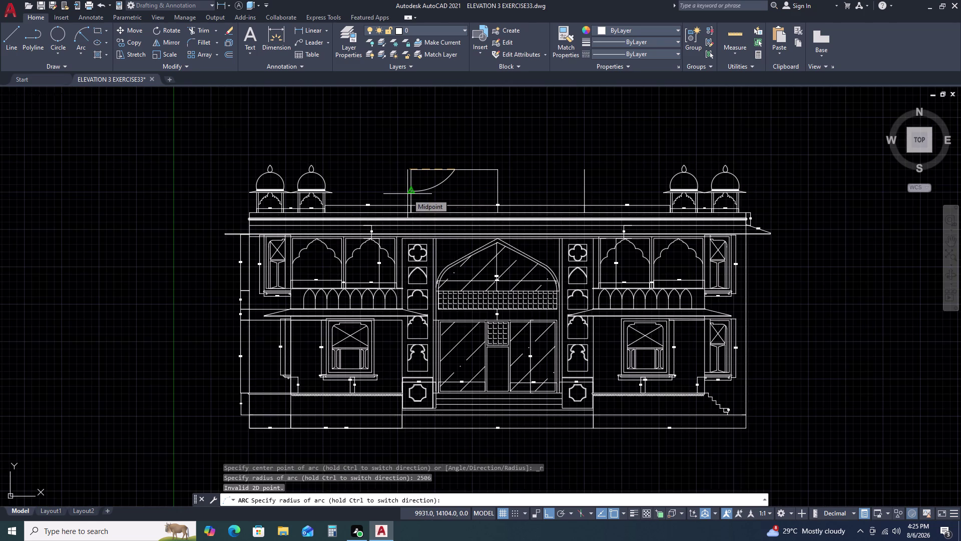
key(space)
scroll(up, 3)
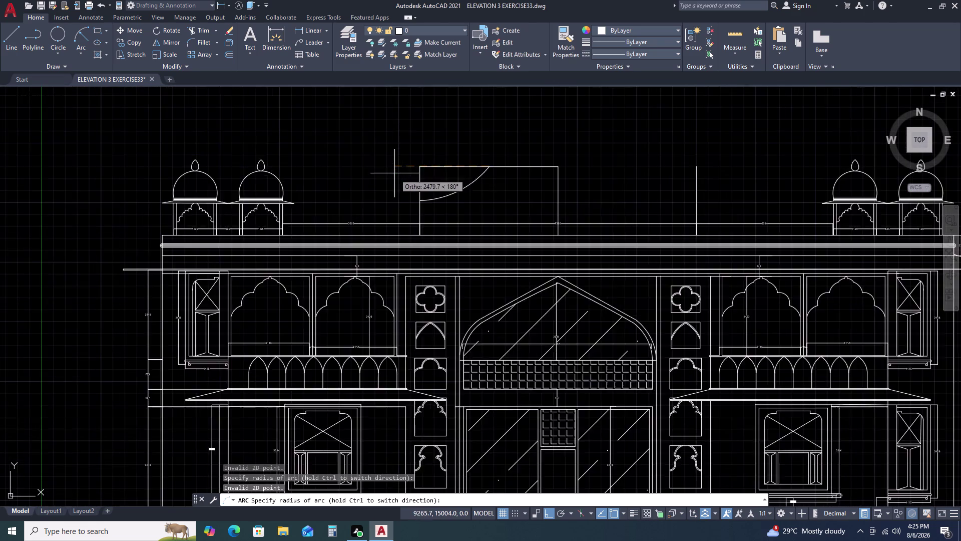
scroll(up, 3)
scroll(down, 3)
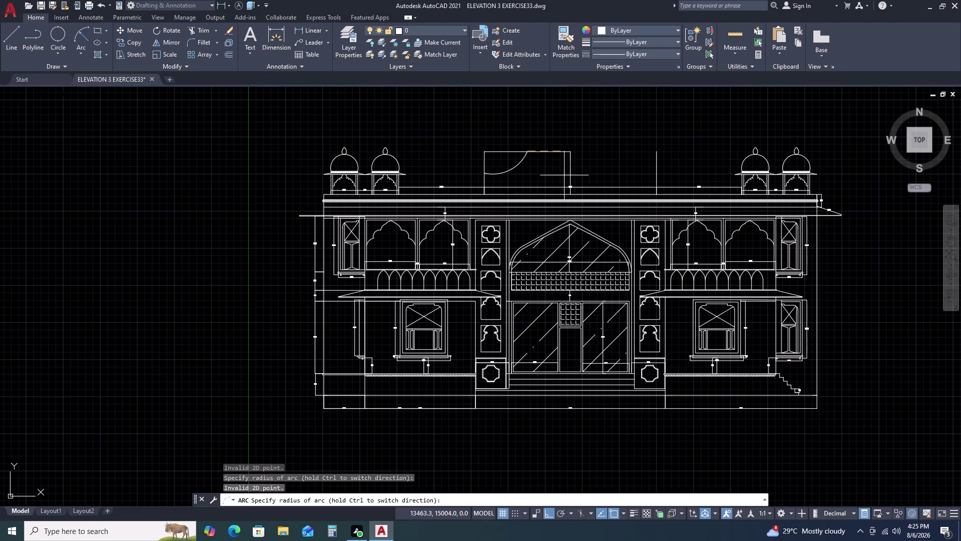
key(Escape)
scroll(up, 3)
scroll(up, 3)
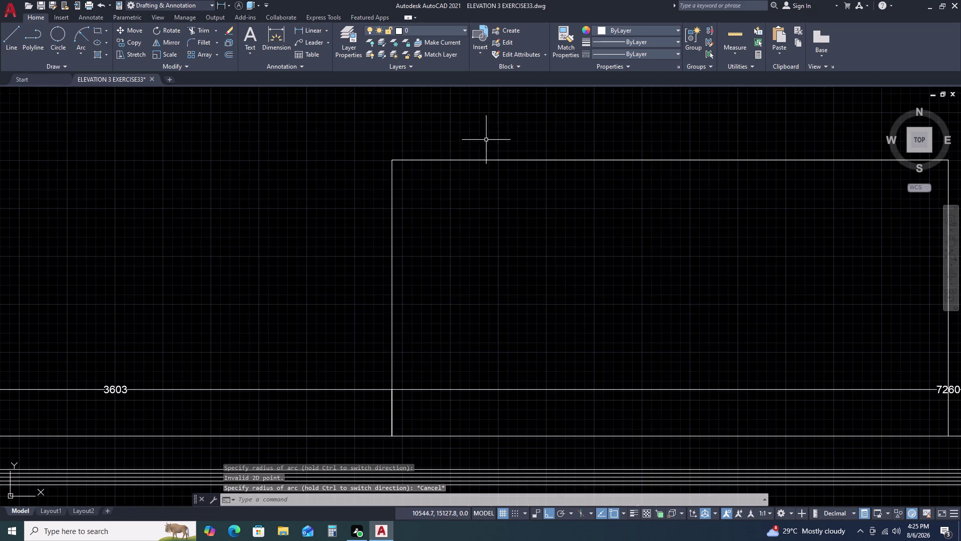
scroll(down, 3)
scroll(down, 3)
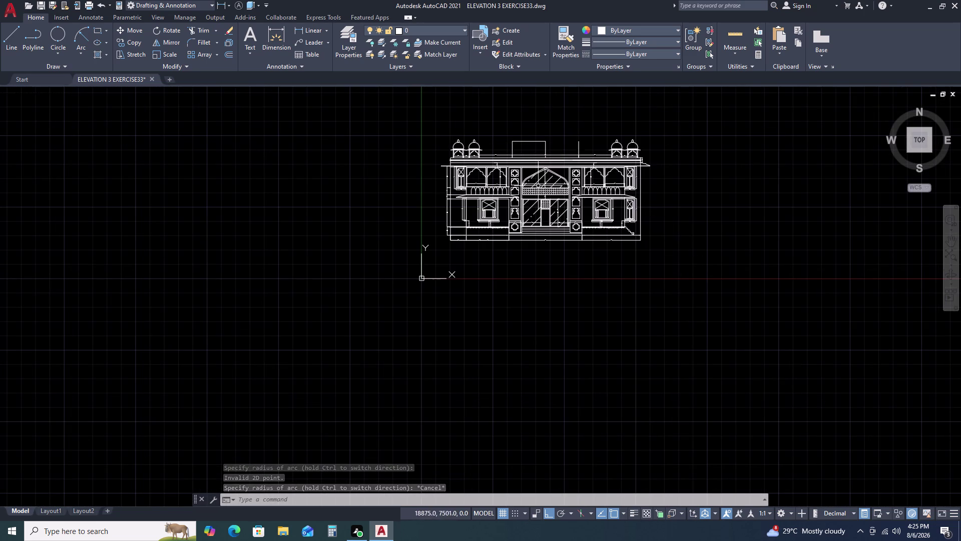
scroll(up, 3)
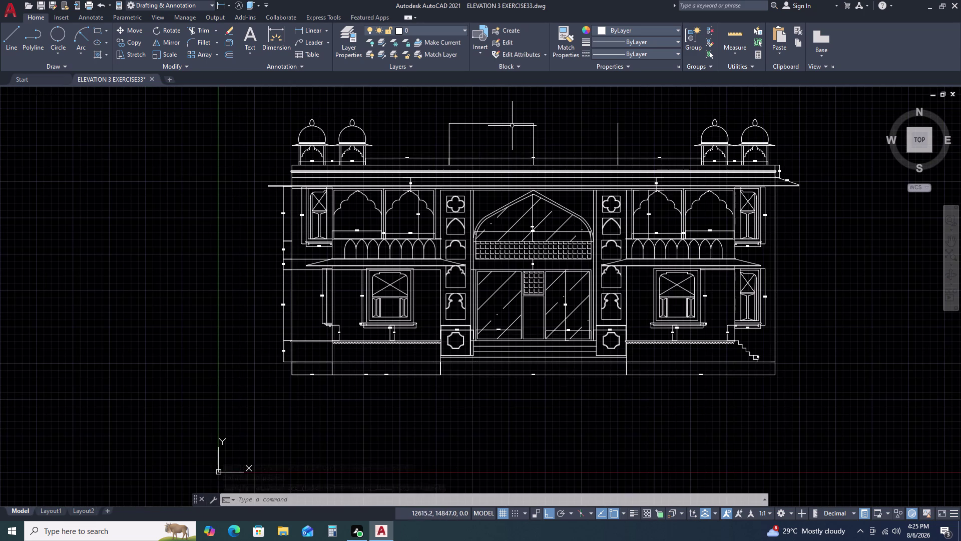
key(space)
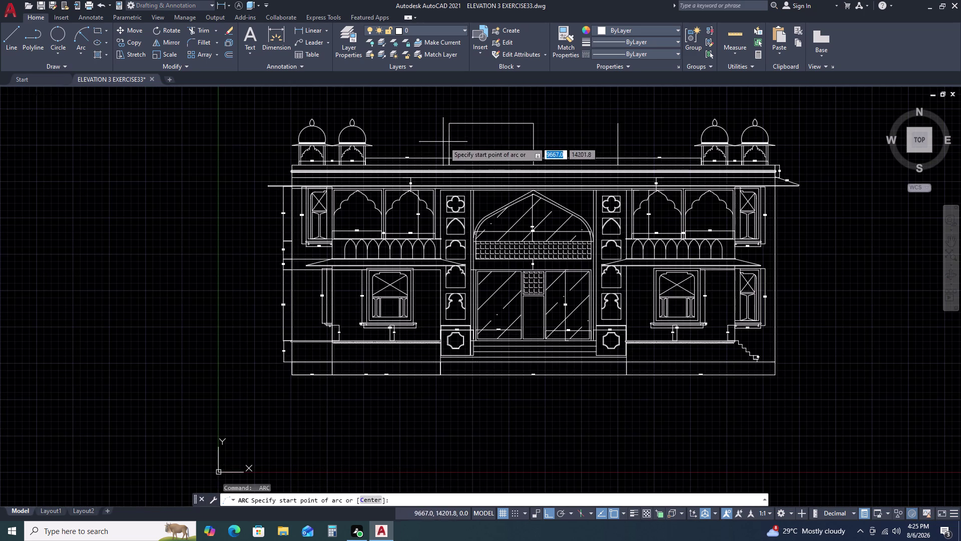
click(78, 34)
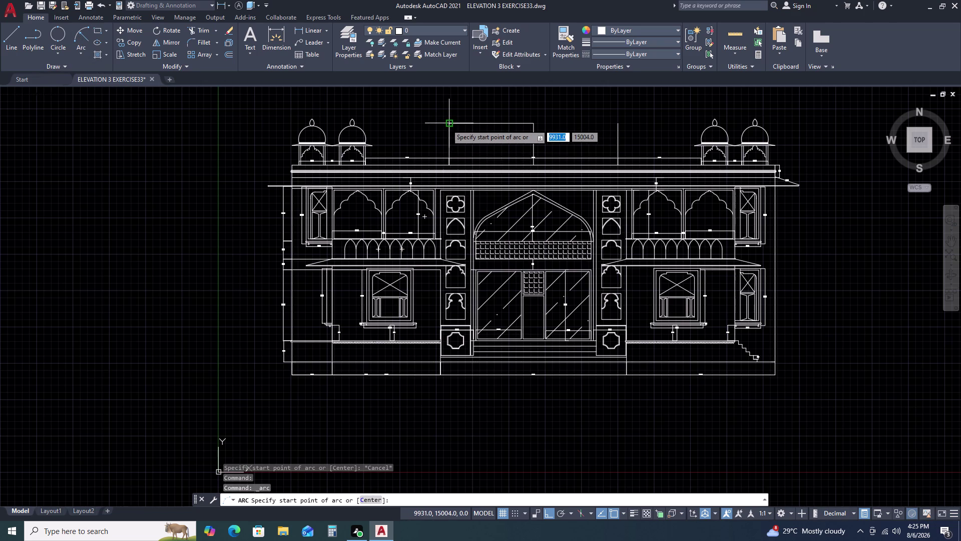
click(445, 124)
click(619, 121)
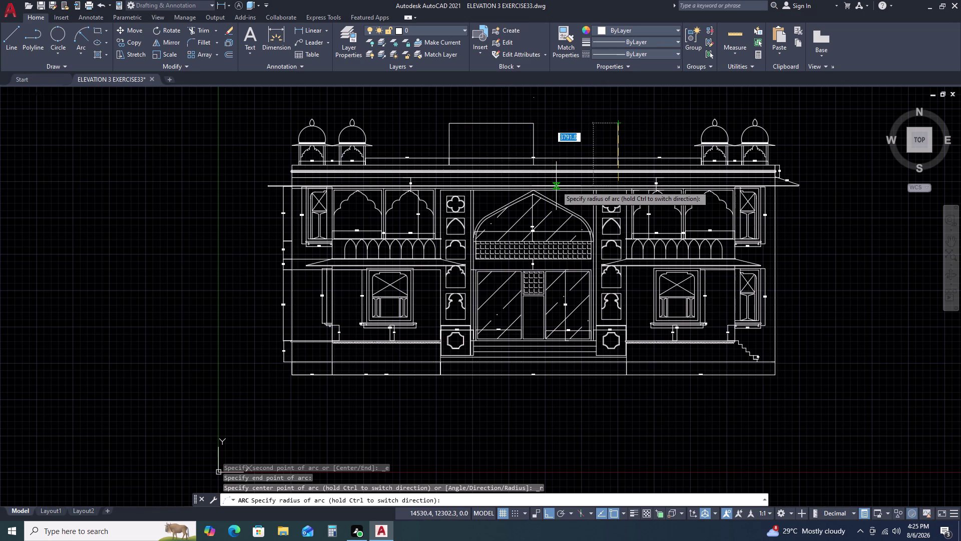
key(2)
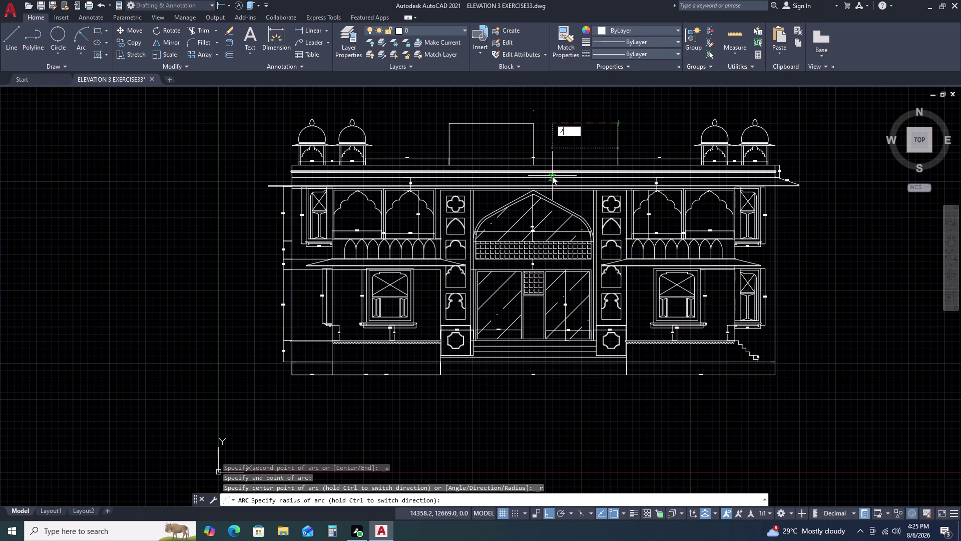
text(50)
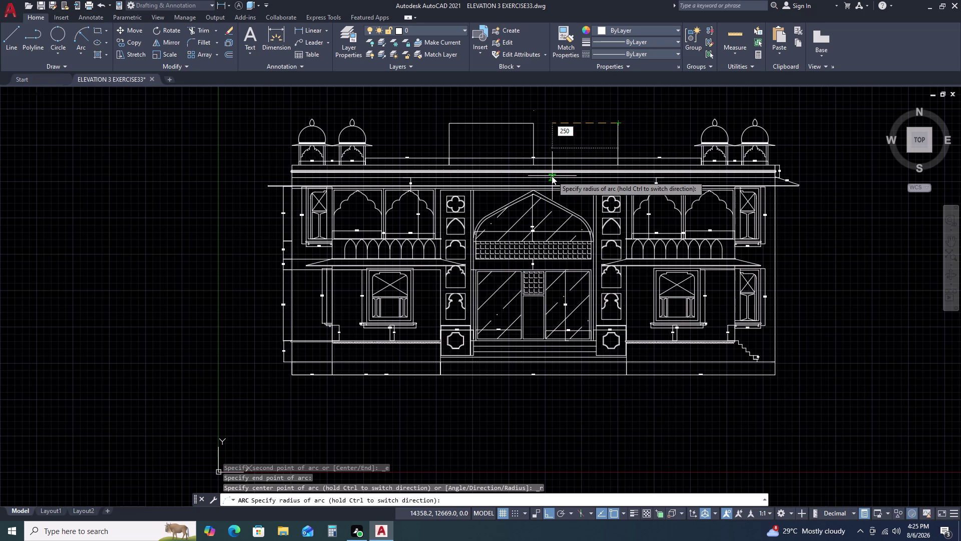
text(6)
key(space)
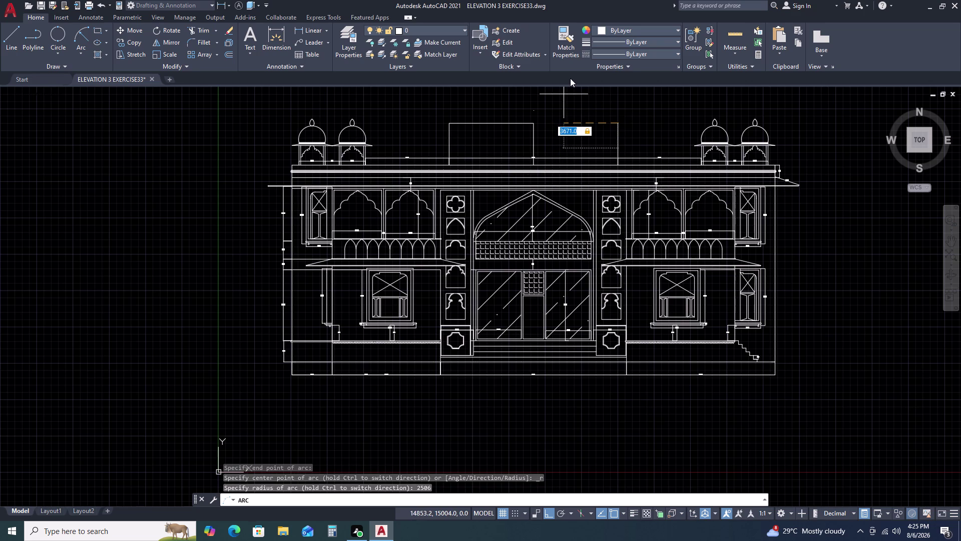
scroll(down, 3)
middle_drag(586, 111, 514, 180)
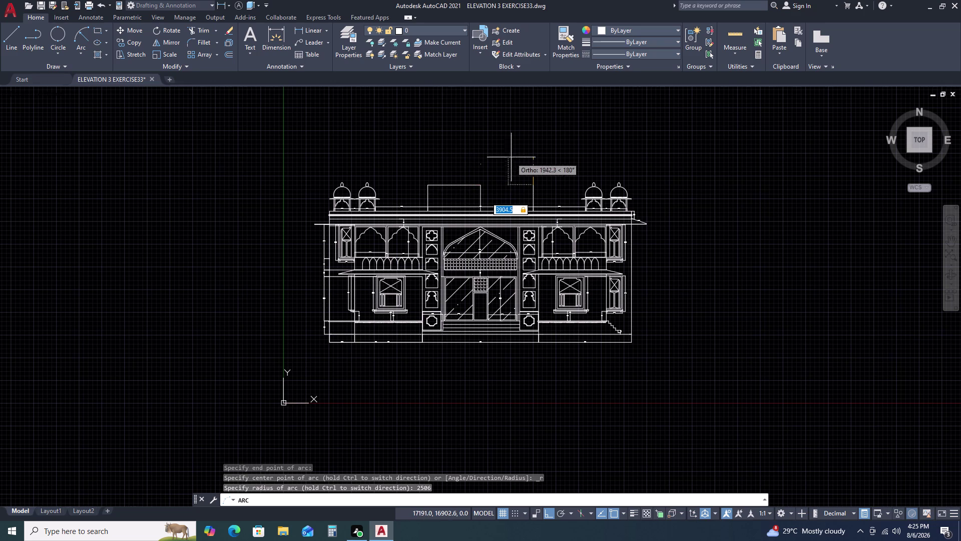
text(25)
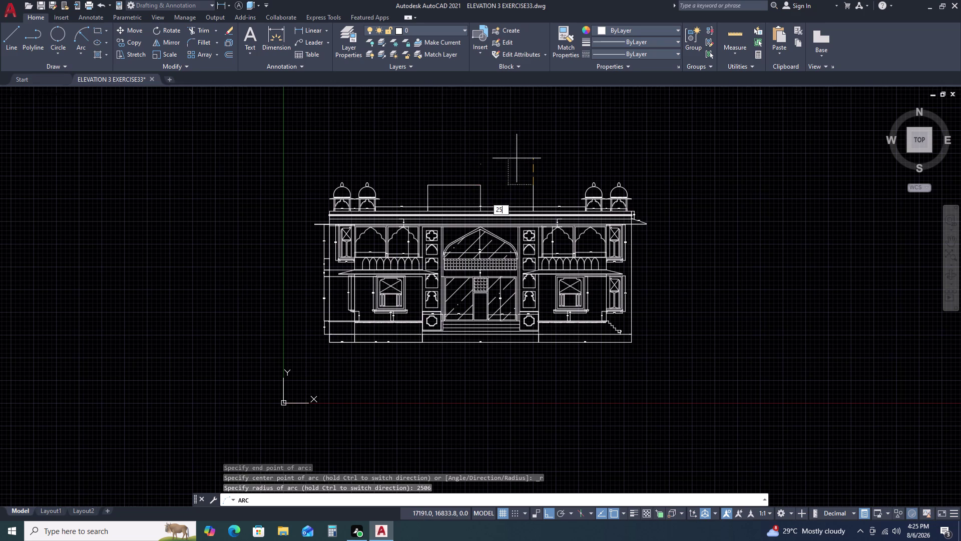
text(0)
key(6)
key(space)
key(Escape)
key(Escape)
key(Escape)
key(Escape)
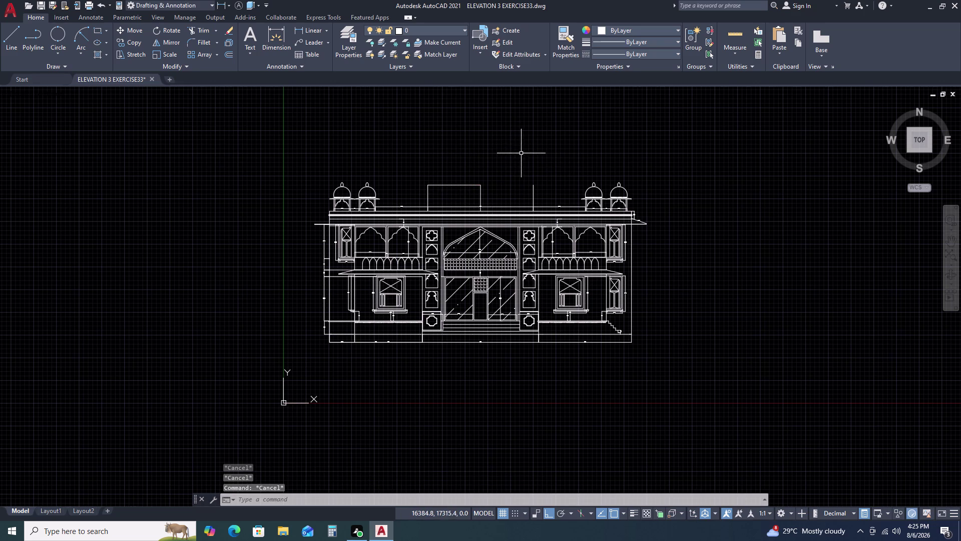
key(Escape)
scroll(up, 3)
Window-select the stray vertical line above the block and delete it.
click(471, 162)
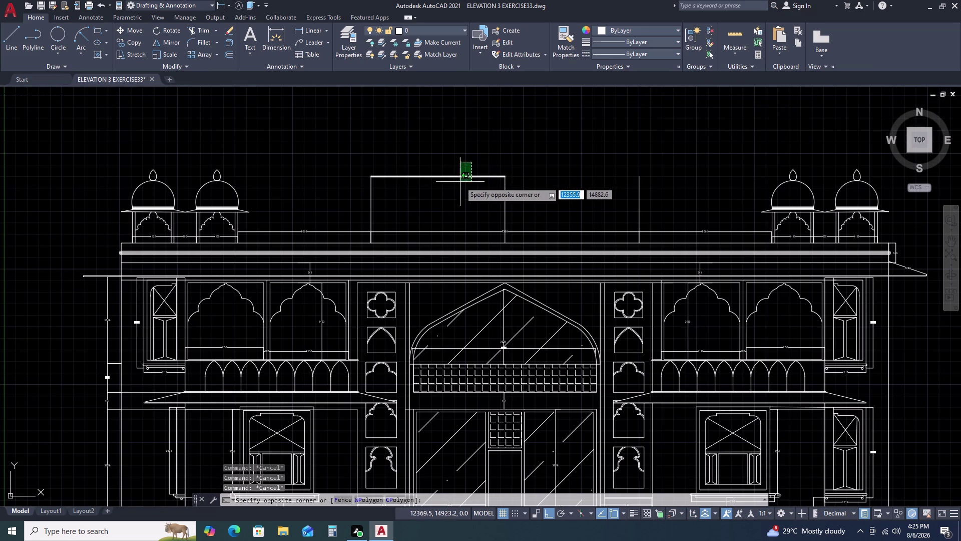
click(456, 196)
key(Delete)
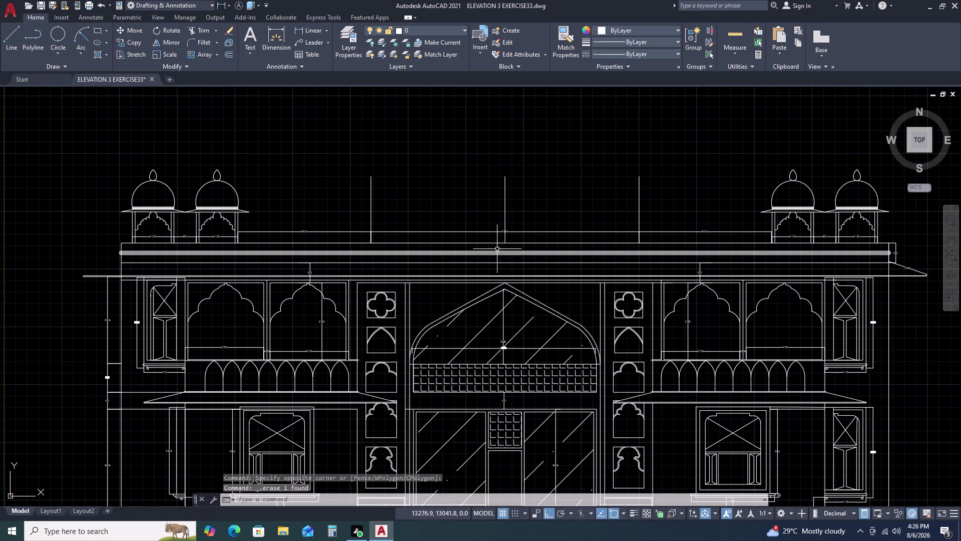
scroll(down, 3)
scroll(up, 3)
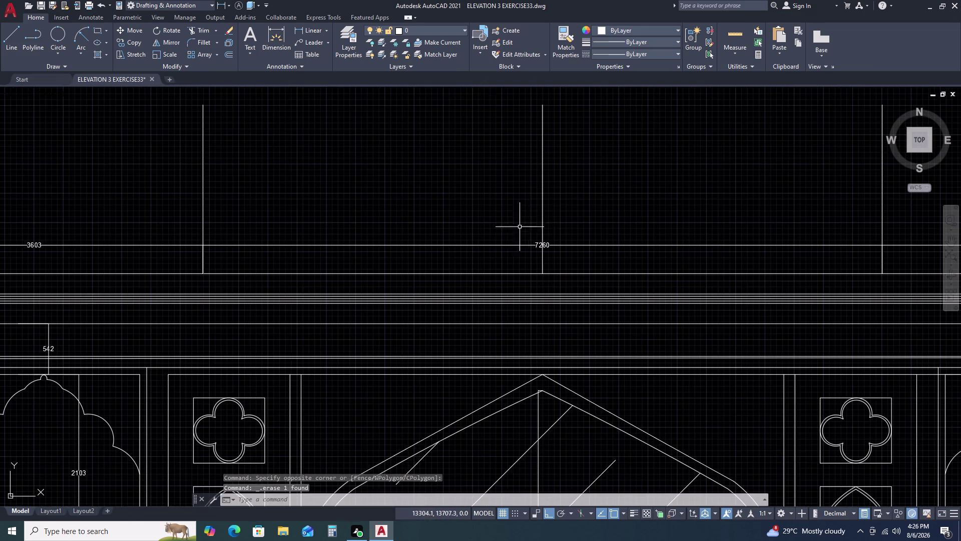
middle_drag(564, 212, 489, 230)
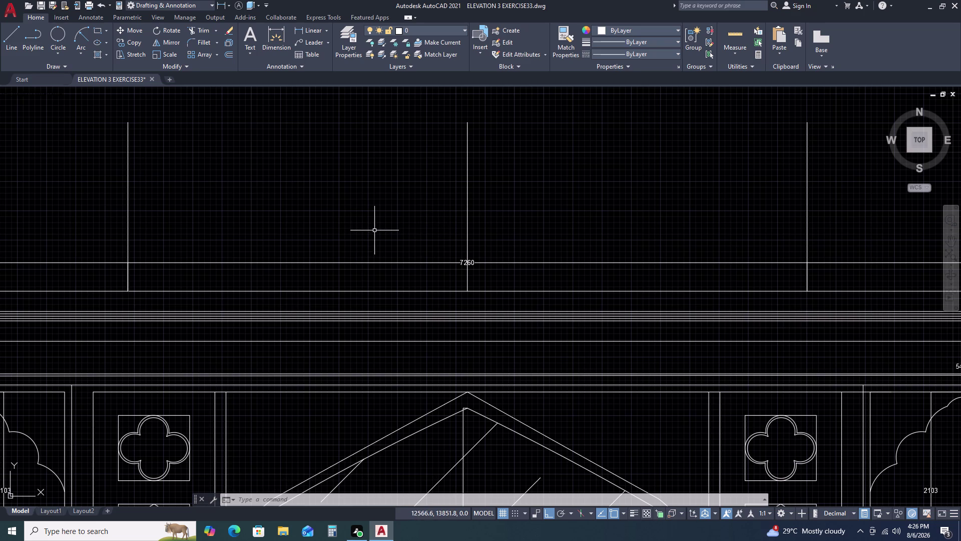
scroll(down, 3)
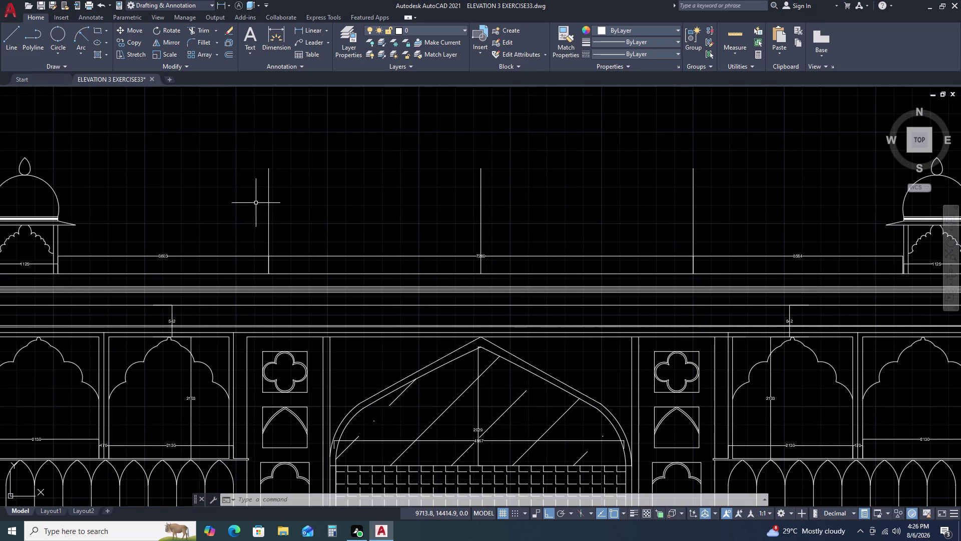
Join the block's top-left and top-right corners with a horizontal line.
key(l)
key(space)
click(272, 168)
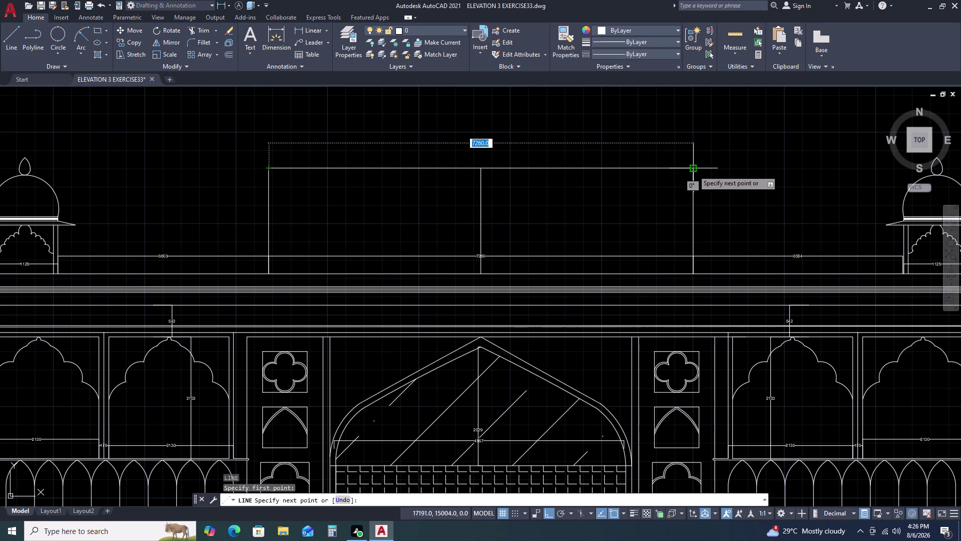
click(693, 170)
key(Escape)
text(F)
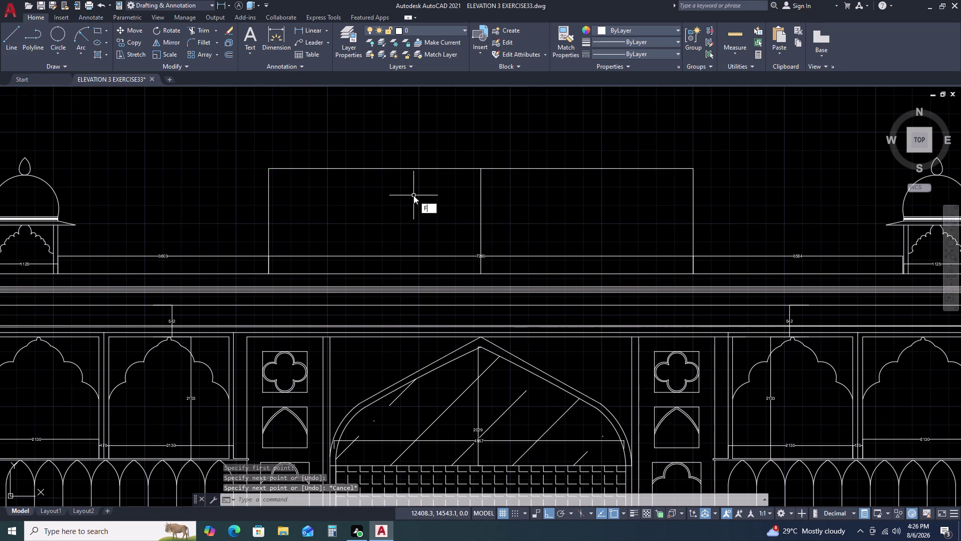
key(space)
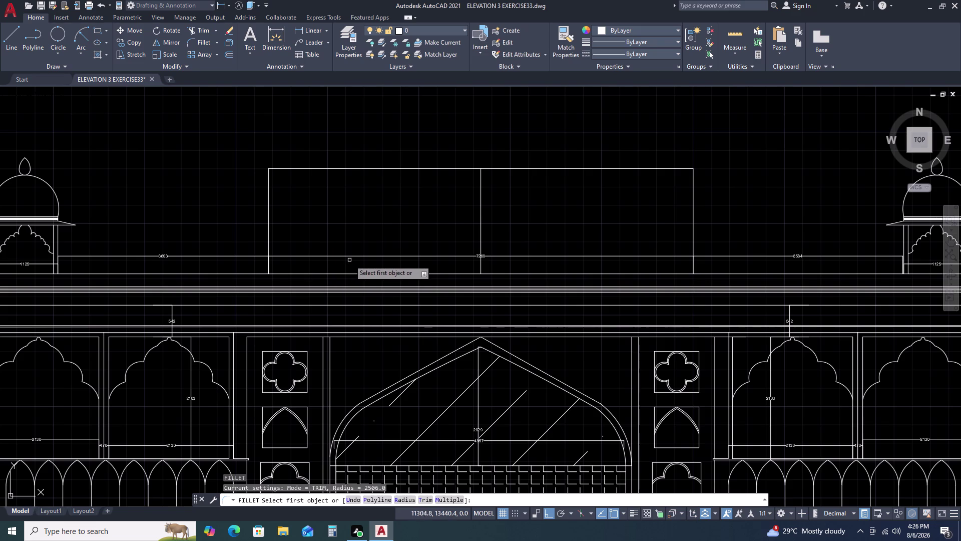
text(R)
key(space)
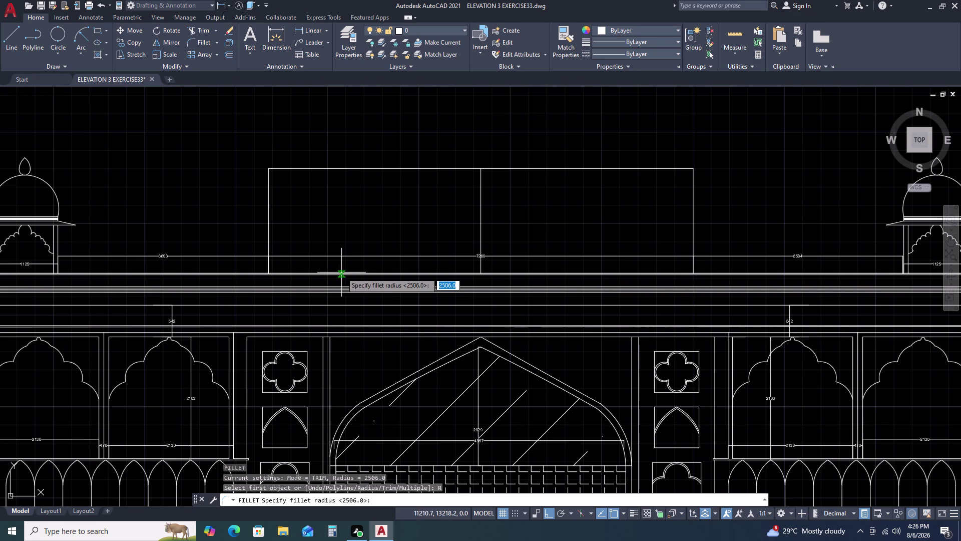
key(space)
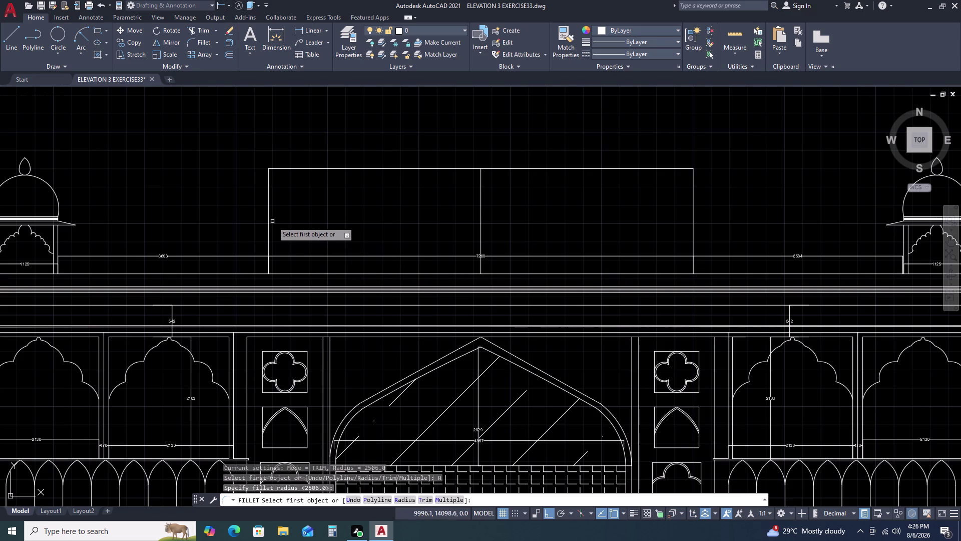
click(268, 217)
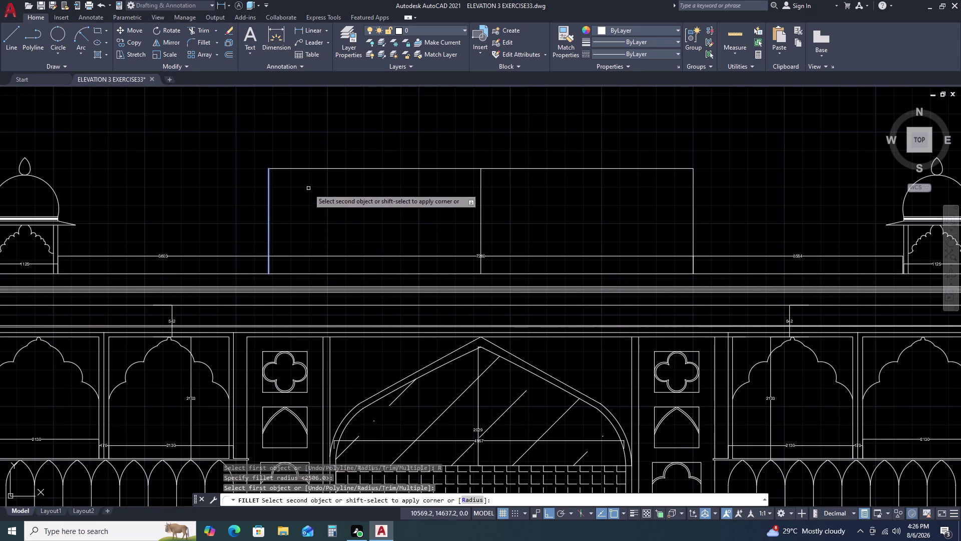
click(344, 169)
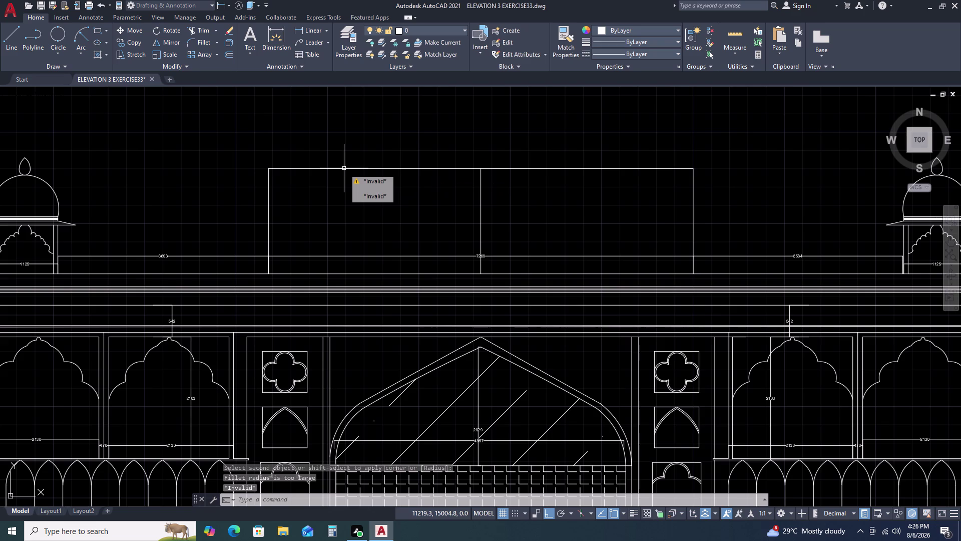
key(space)
key(space)
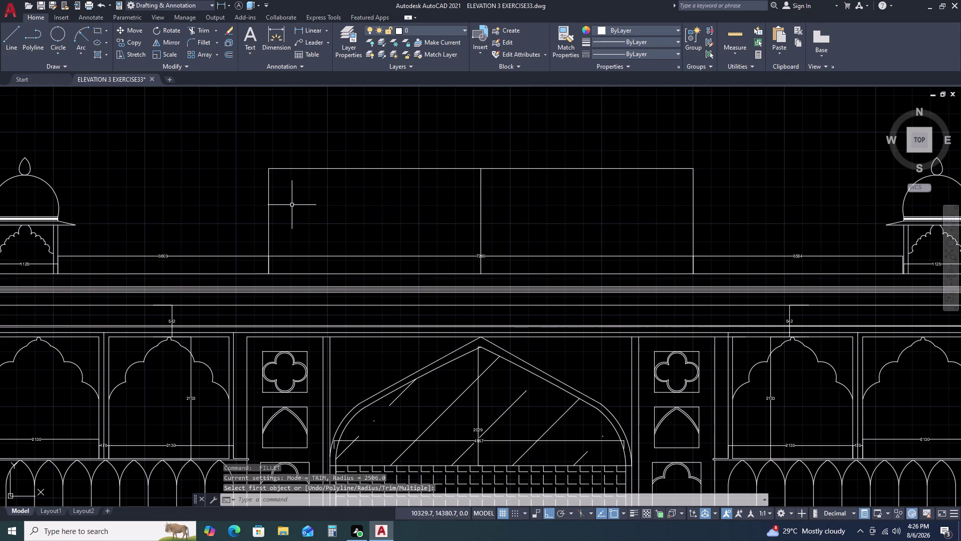
key(space)
text(R)
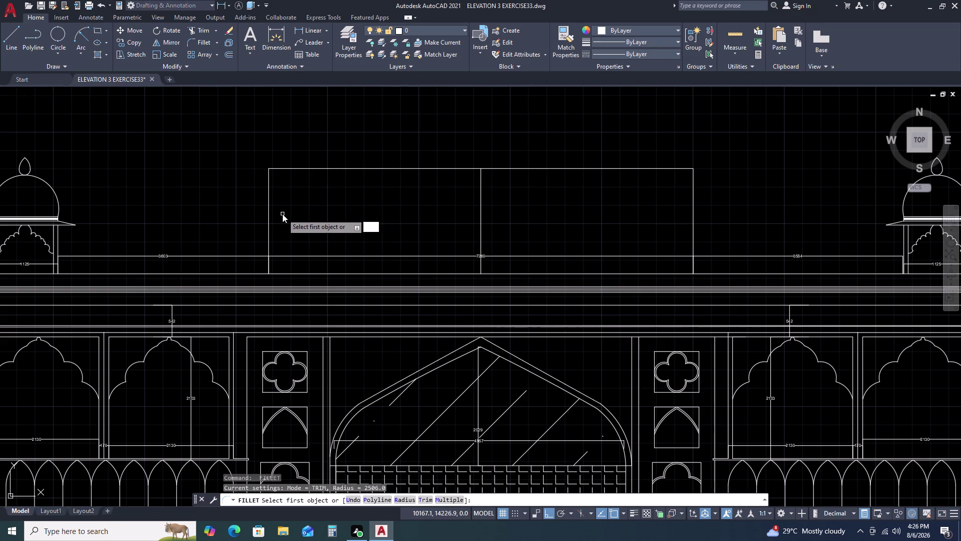
key(space)
key(space)
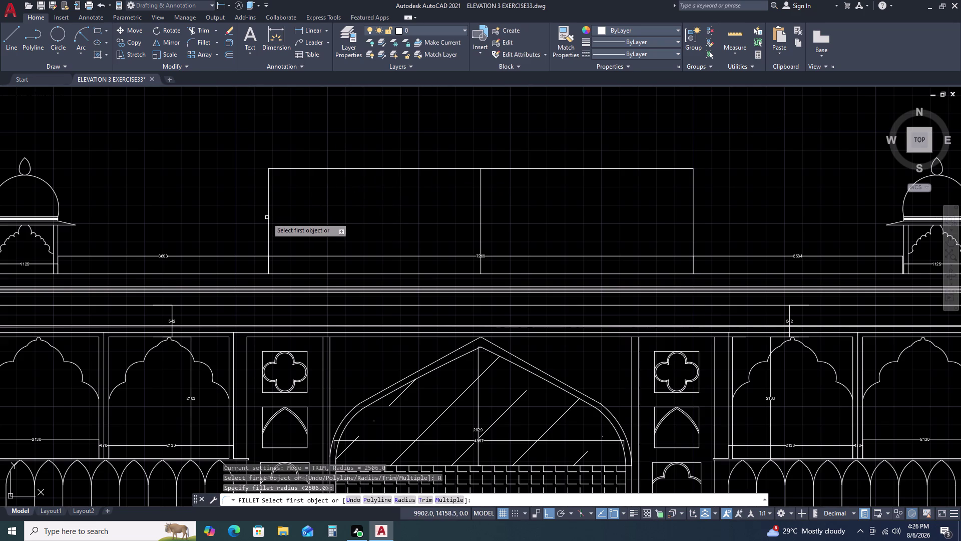
click(269, 213)
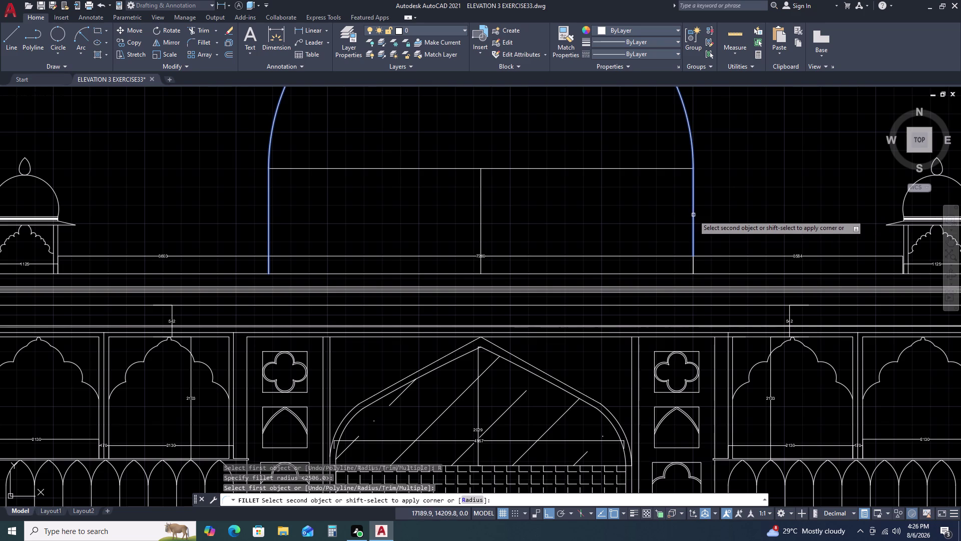
click(693, 215)
scroll(down, 3)
key(Escape)
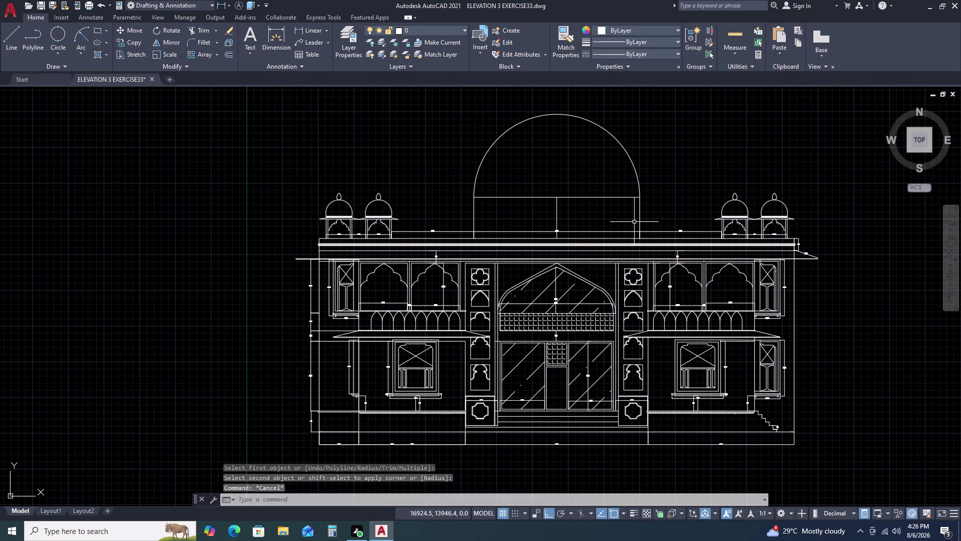
click(647, 142)
click(606, 144)
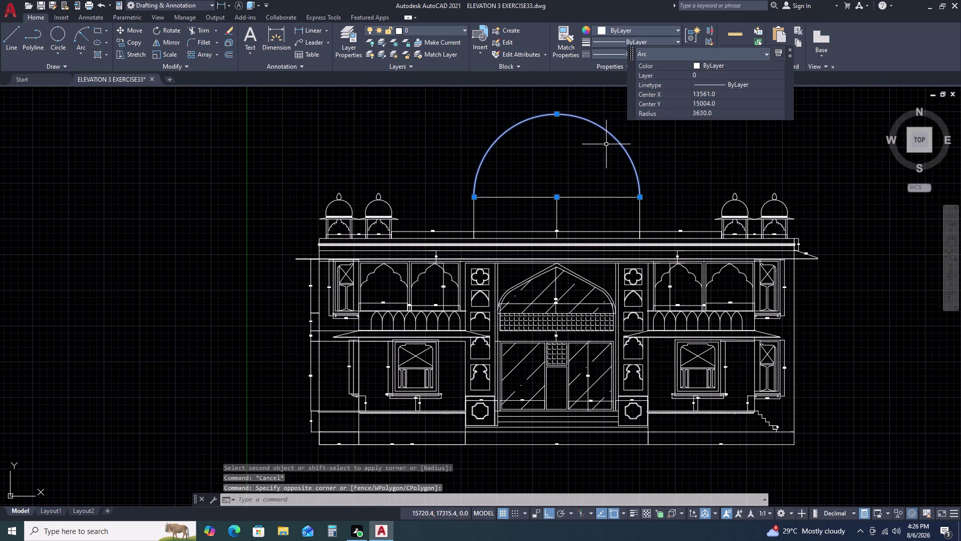
click(558, 114)
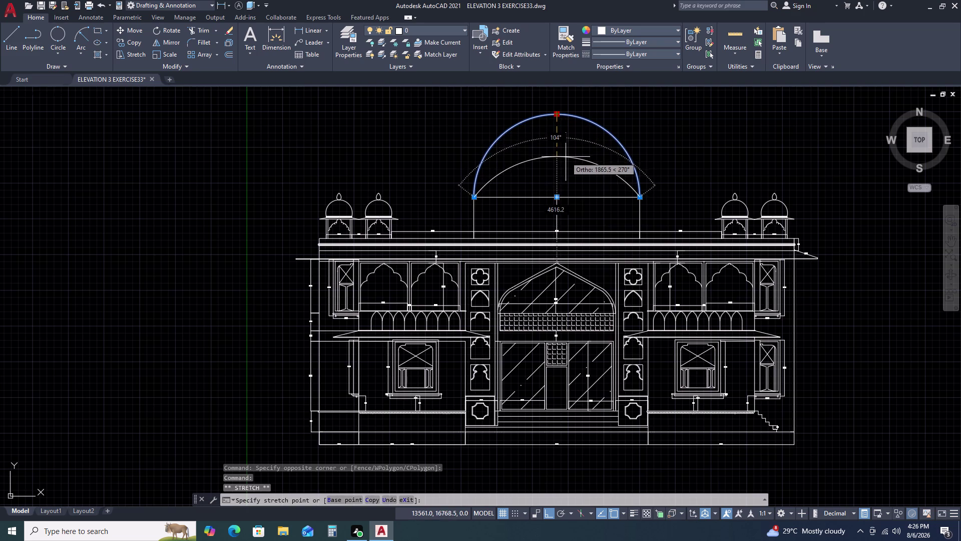
key(Escape)
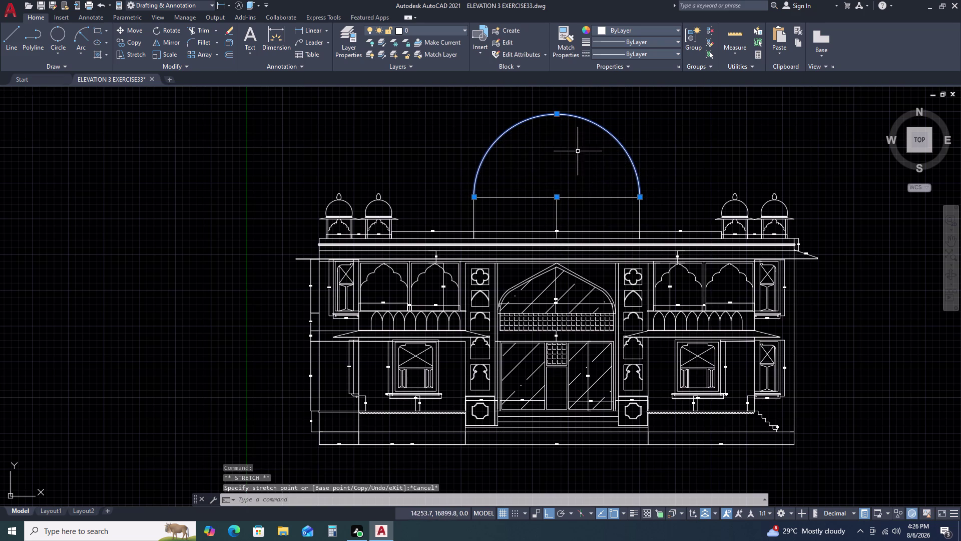
key(Delete)
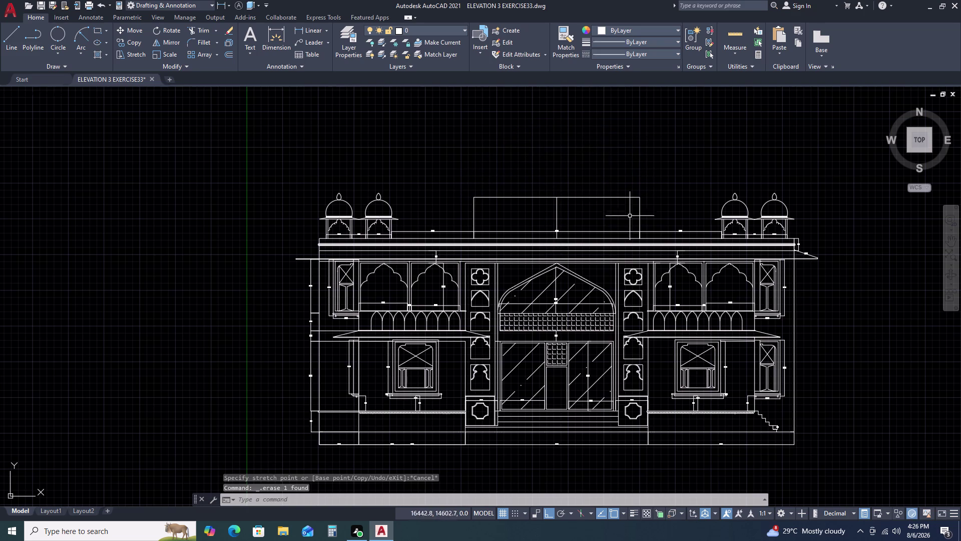
scroll(up, 3)
scroll(down, 3)
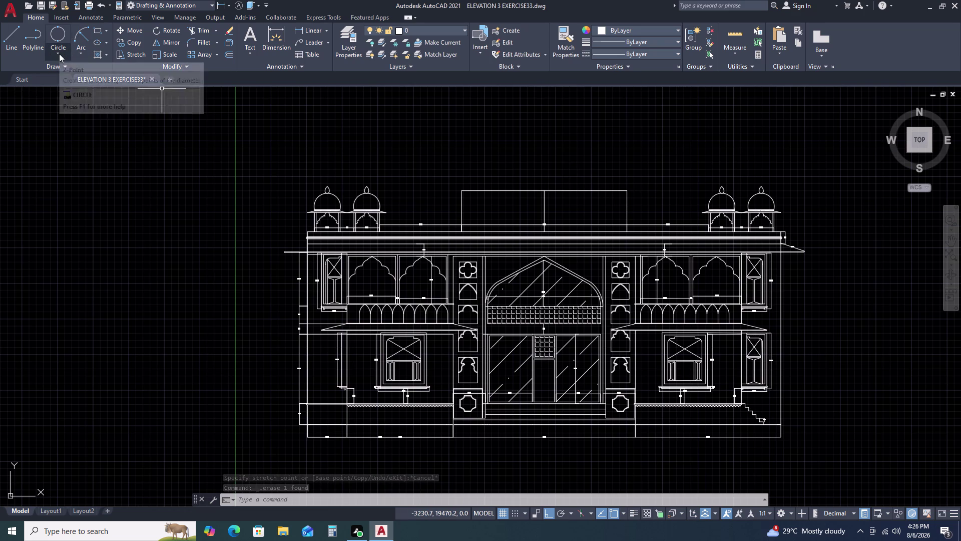
Draw a Tan, Tan, Radius circle of radius 2506 against the parapet lines.
click(59, 58)
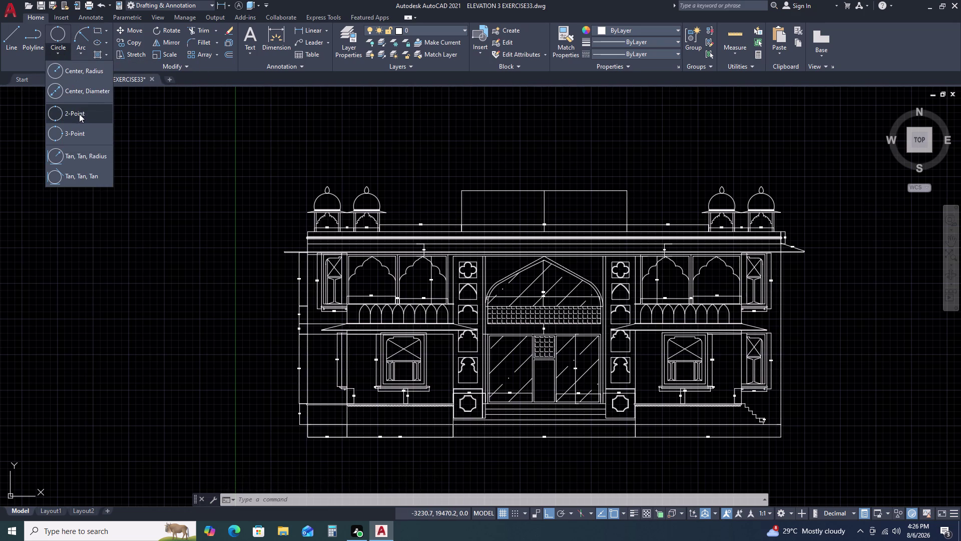
click(90, 163)
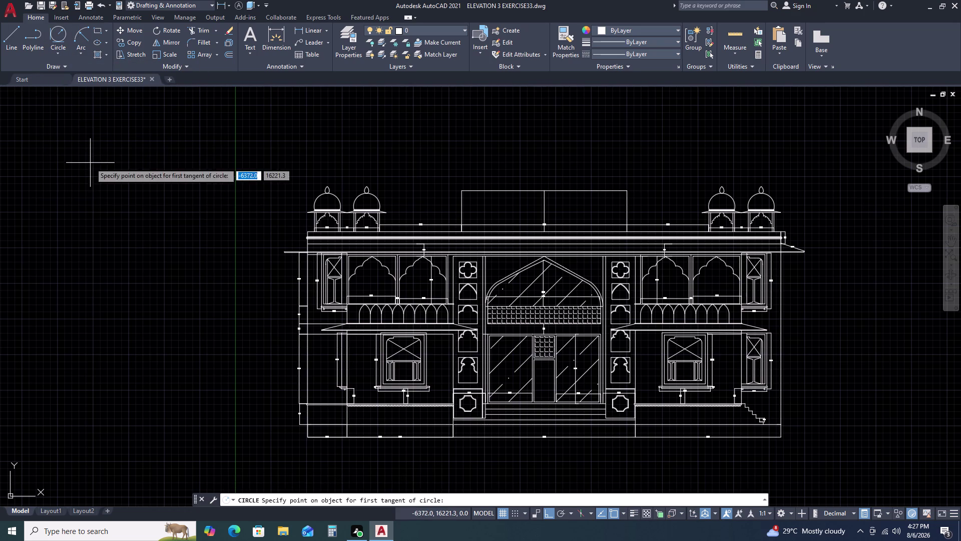
click(71, 237)
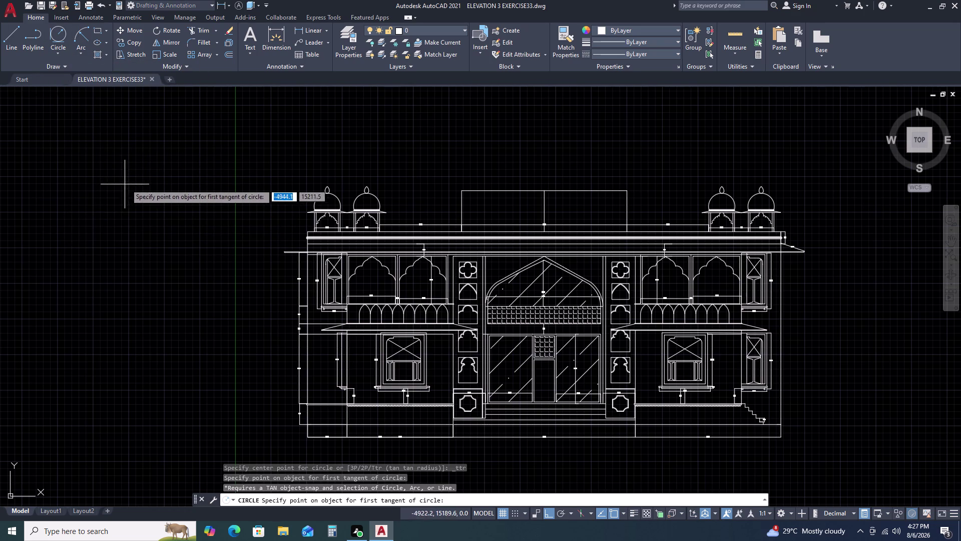
click(591, 192)
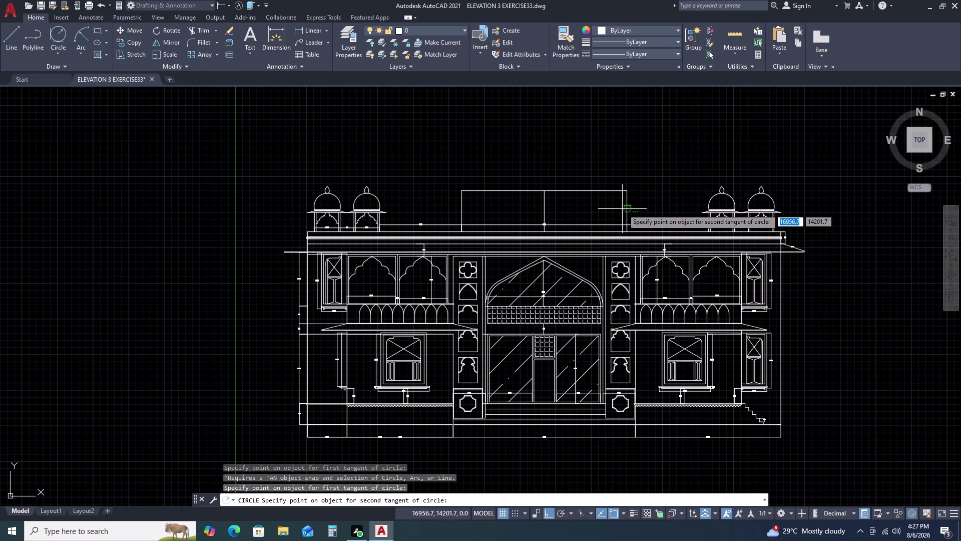
click(627, 209)
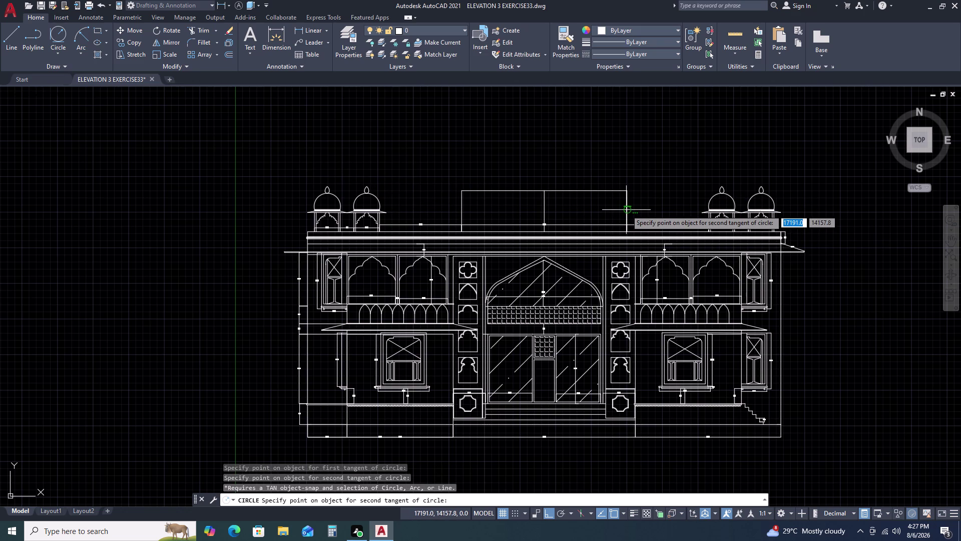
click(626, 210)
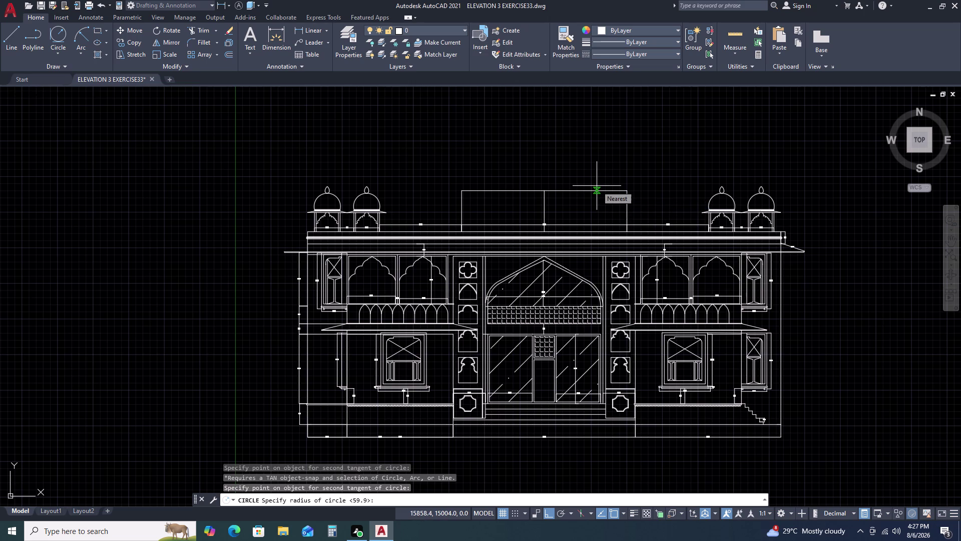
key(2)
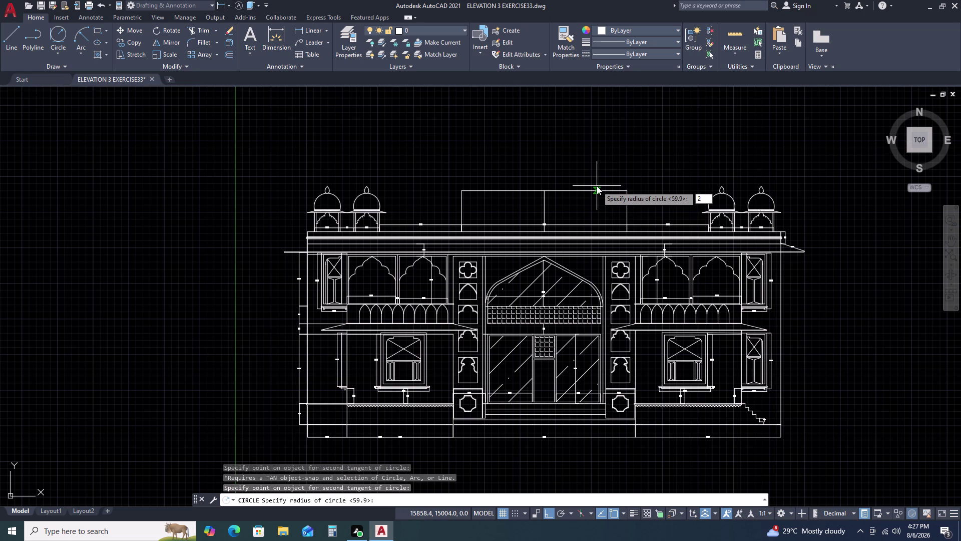
key(5)
key(0)
text(6)
key(space)
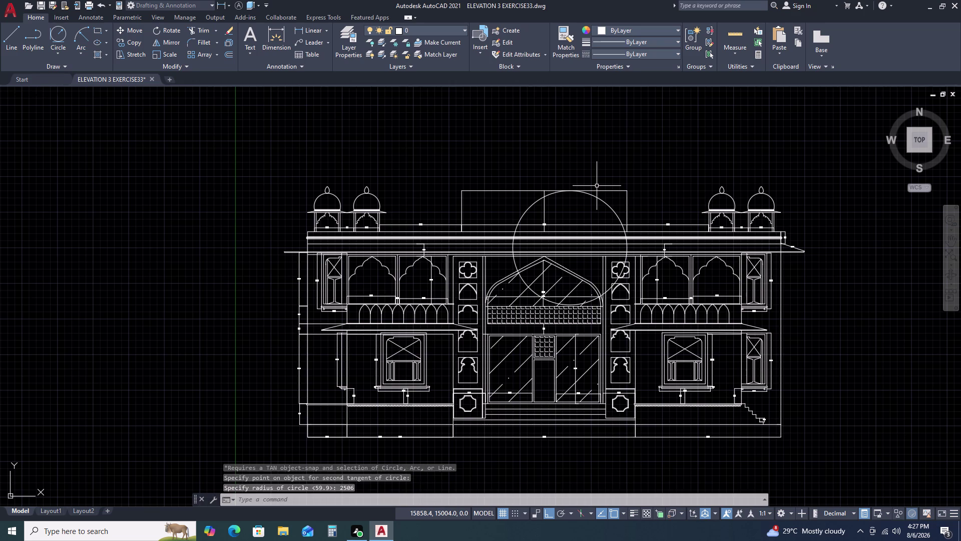
Select the new 2506-radius tangent circle.
click(528, 164)
click(523, 171)
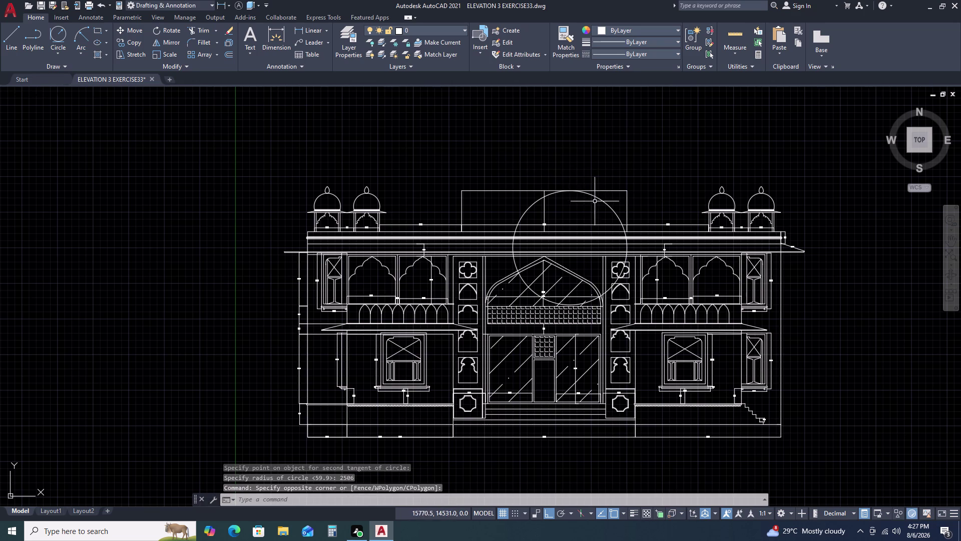
scroll(up, 3)
click(617, 200)
click(581, 200)
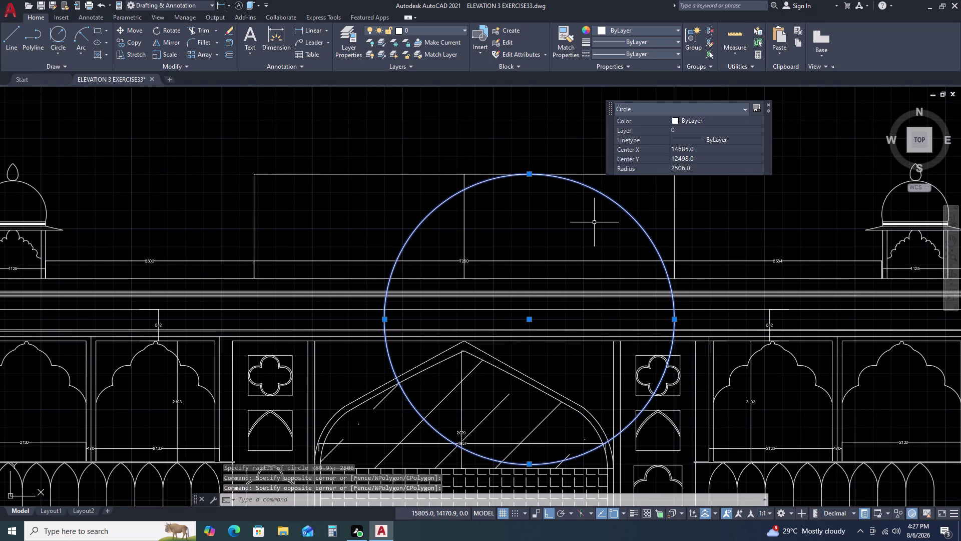
Move the tangent circle further to the right.
text(M)
key(space)
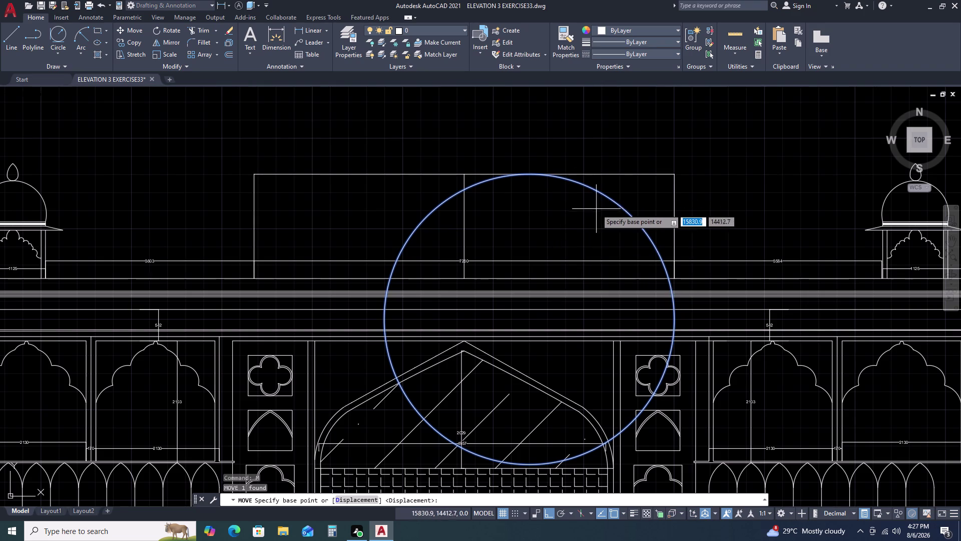
click(621, 206)
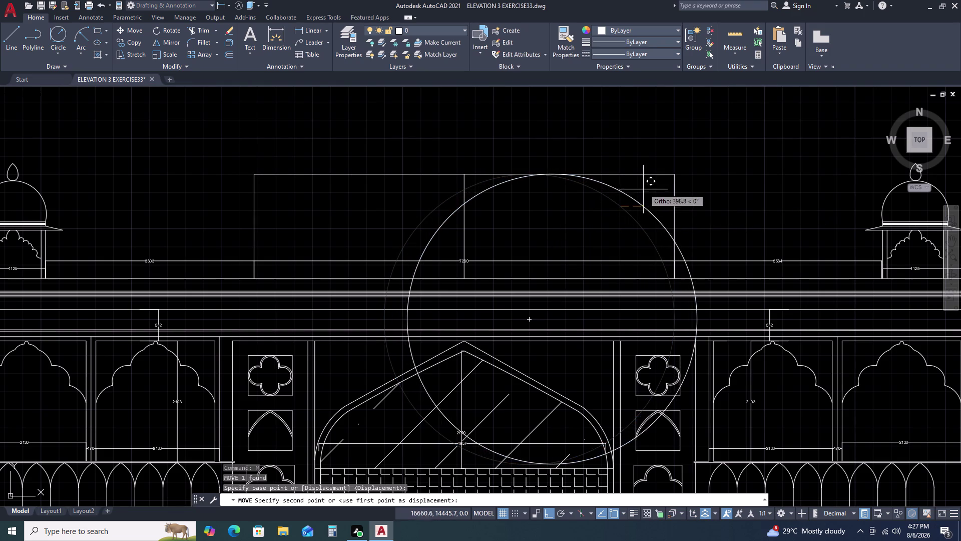
click(672, 157)
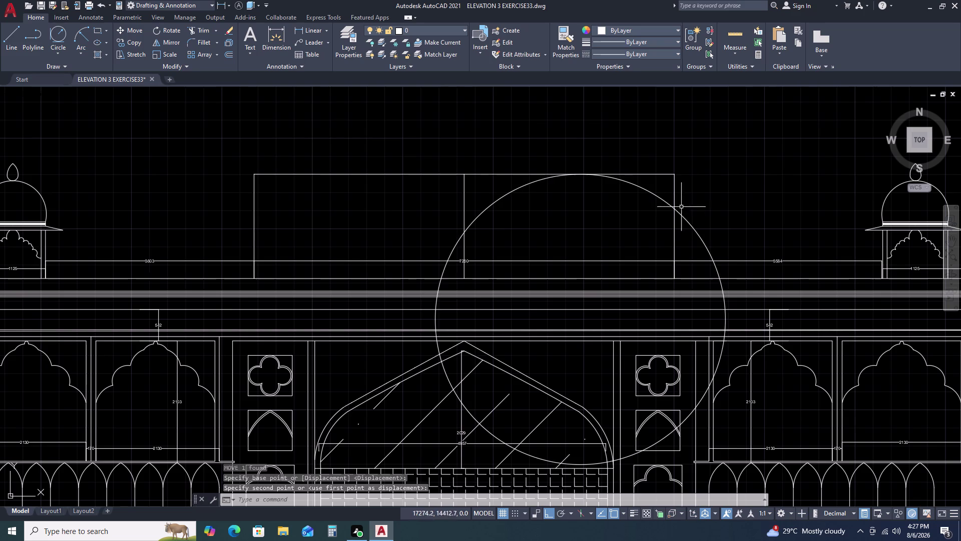
Mirror the circle about the vertical centre line, keeping the original.
click(700, 217)
click(683, 240)
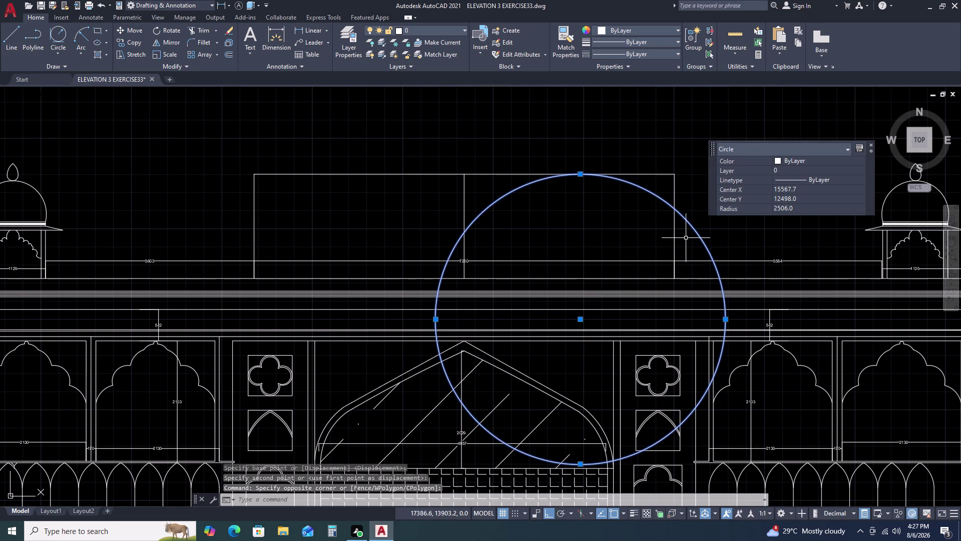
text(MI)
key(space)
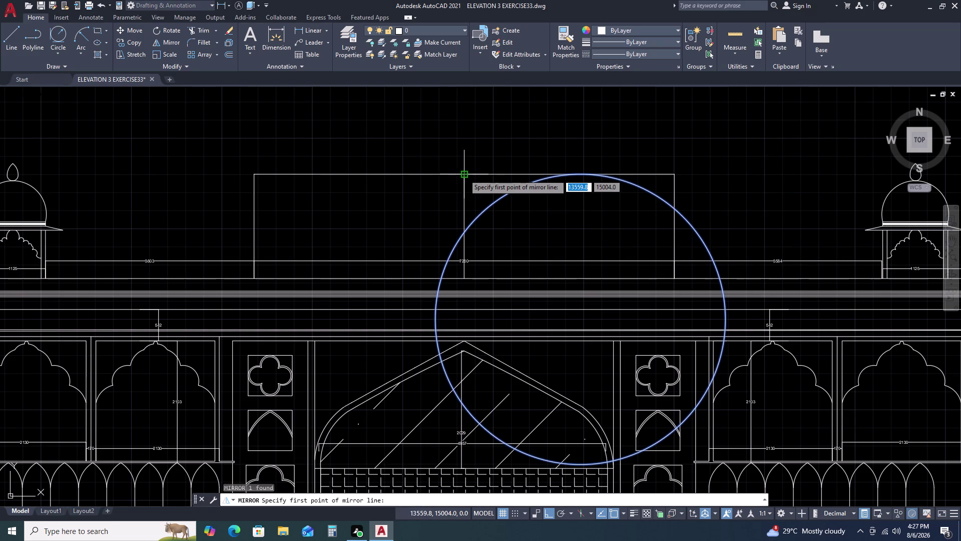
click(464, 174)
click(460, 121)
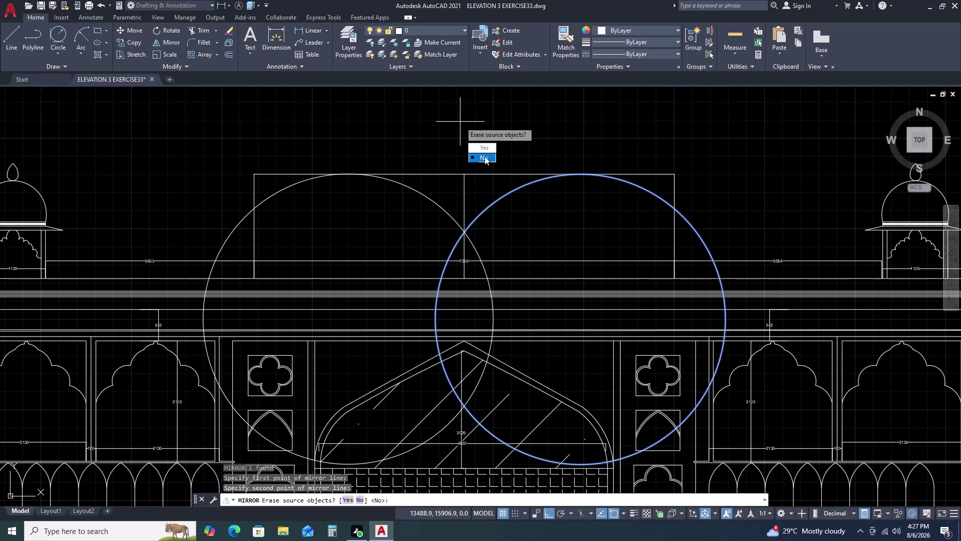
click(484, 156)
Trim the two circles at the centre top and outside the parapet block.
text(TR)
key(space)
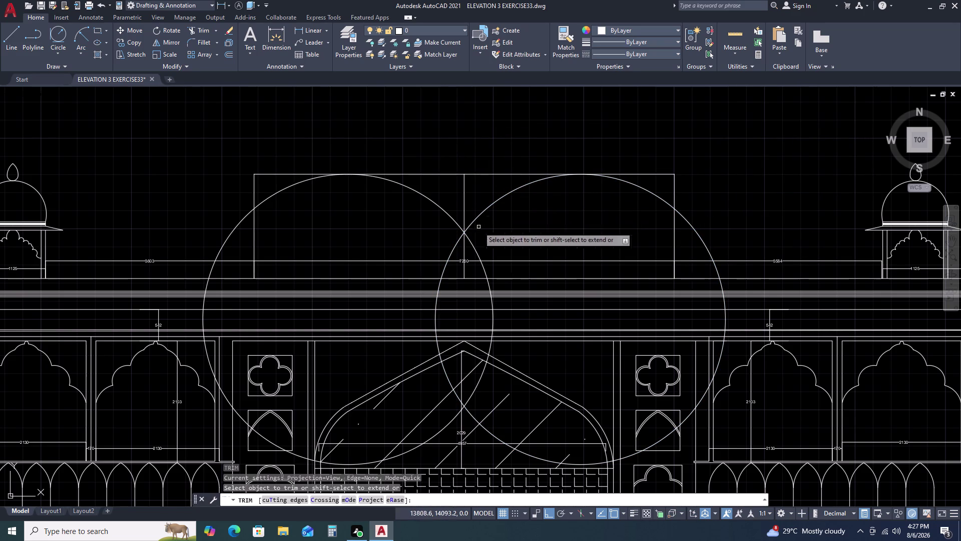
click(485, 272)
click(446, 266)
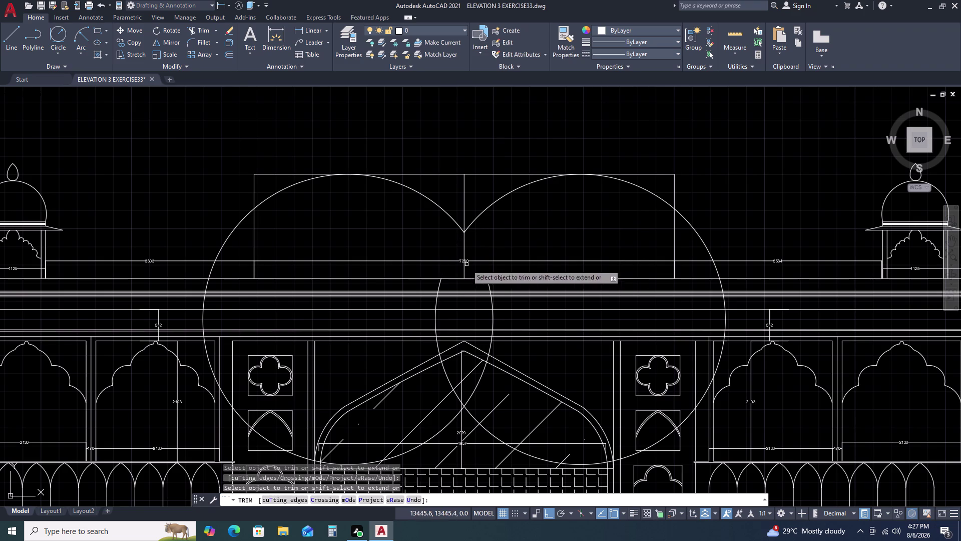
click(714, 264)
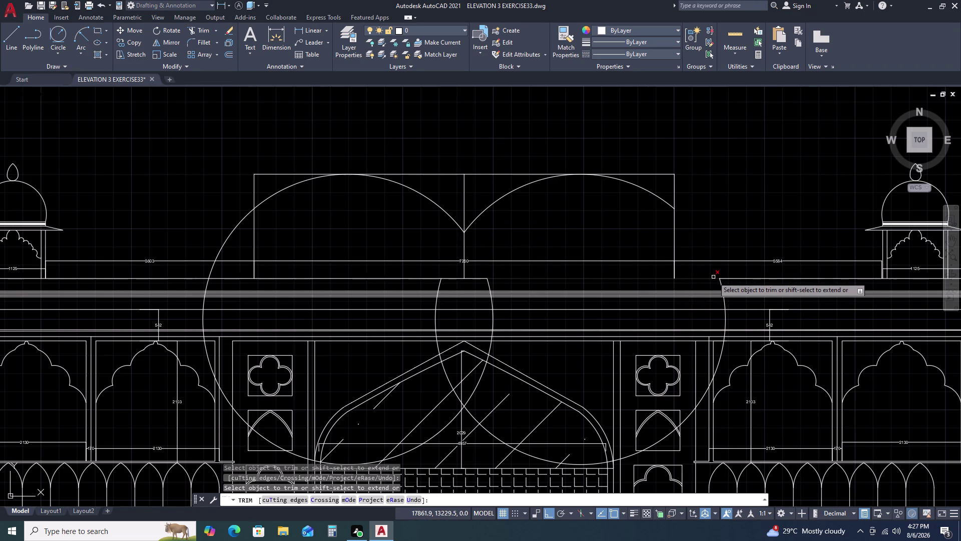
click(213, 269)
key(Escape)
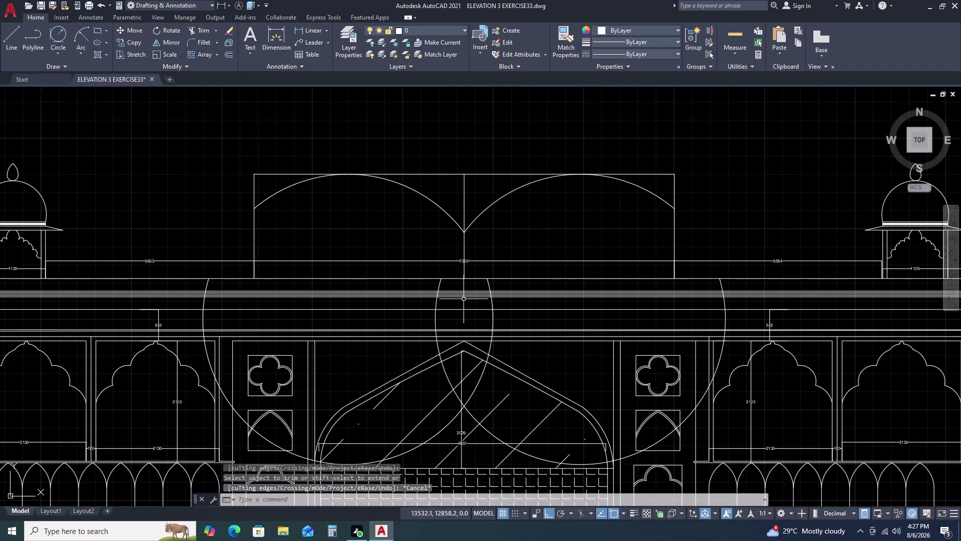
Window-select and erase the two leftover circle pieces.
scroll(up, 3)
click(508, 284)
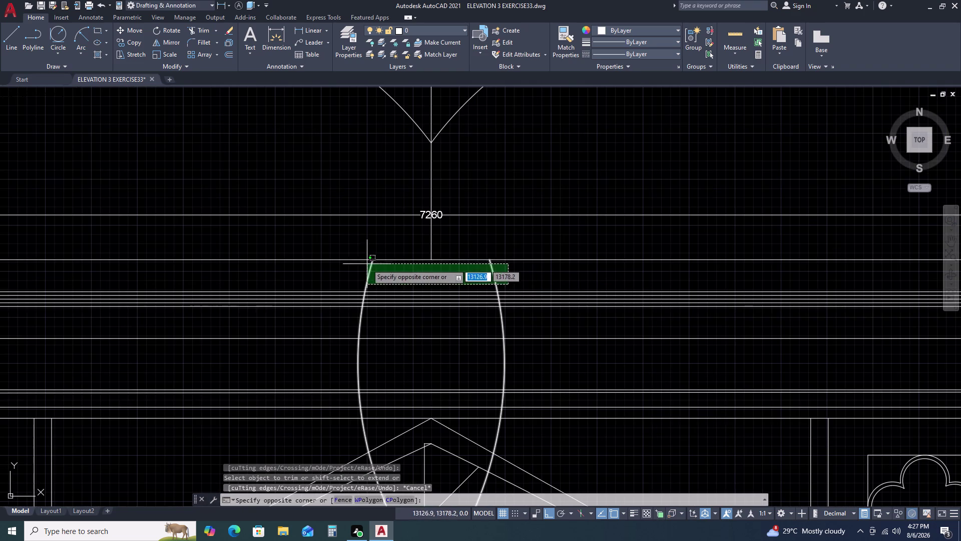
click(362, 269)
key(Delete)
scroll(down, 3)
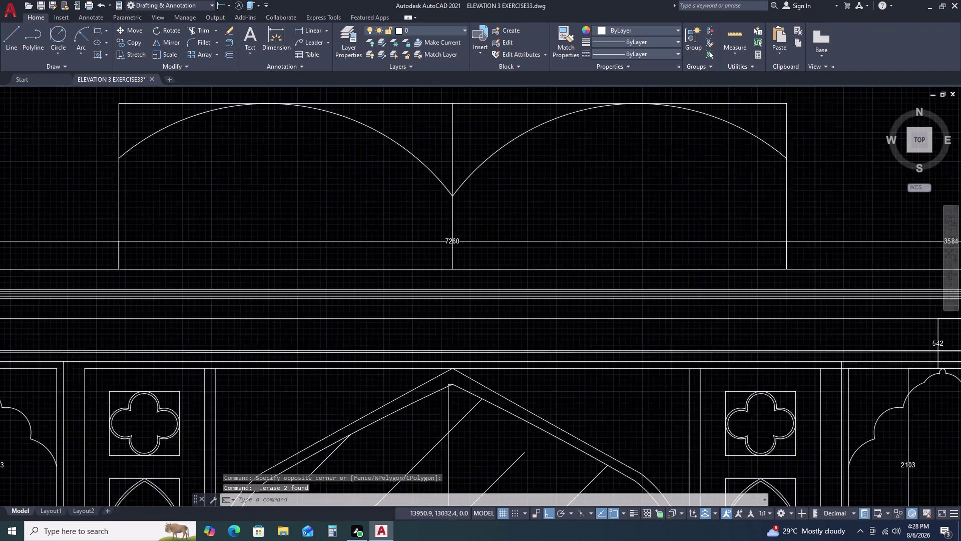
Fence-trim away the inner halves of both arcs.
scroll(down, 3)
scroll(up, 3)
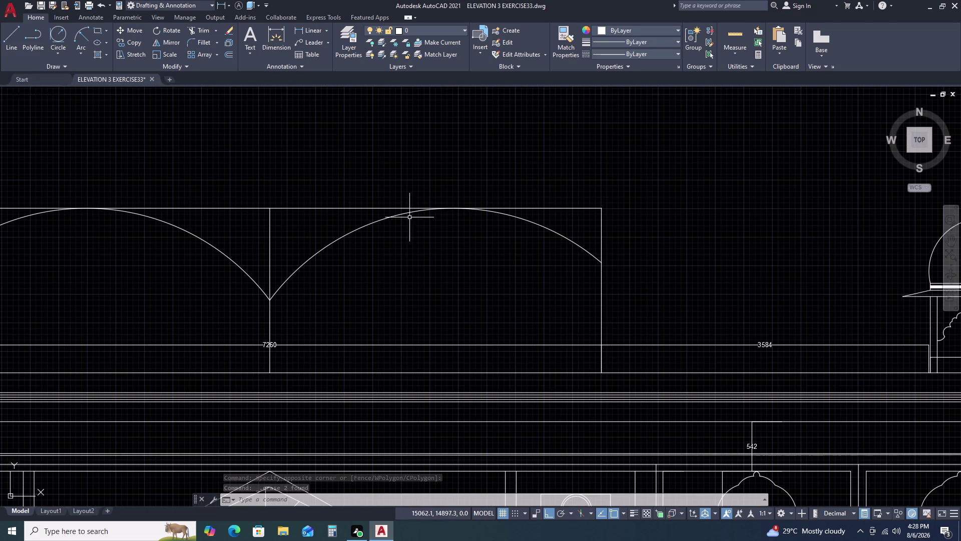
text(TR)
key(space)
click(329, 241)
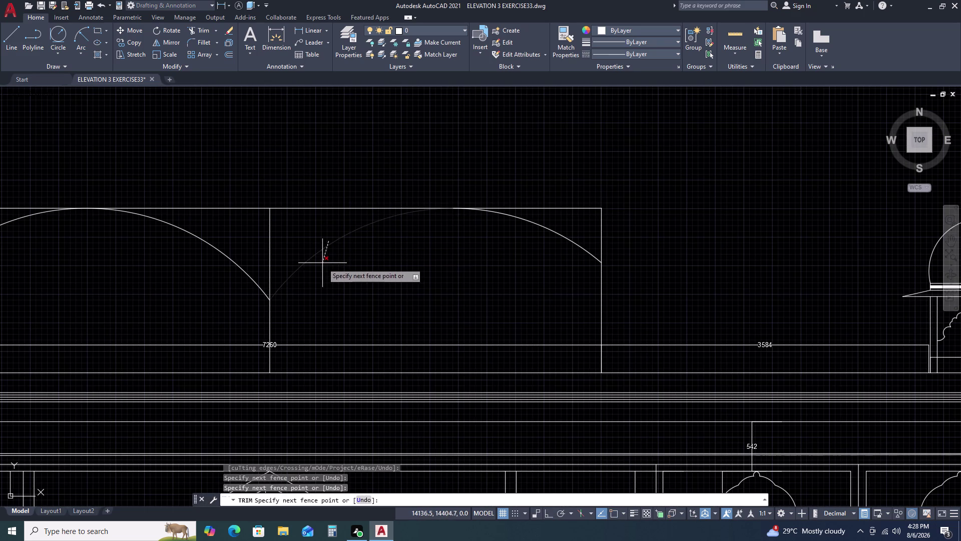
click(322, 263)
click(246, 237)
click(222, 256)
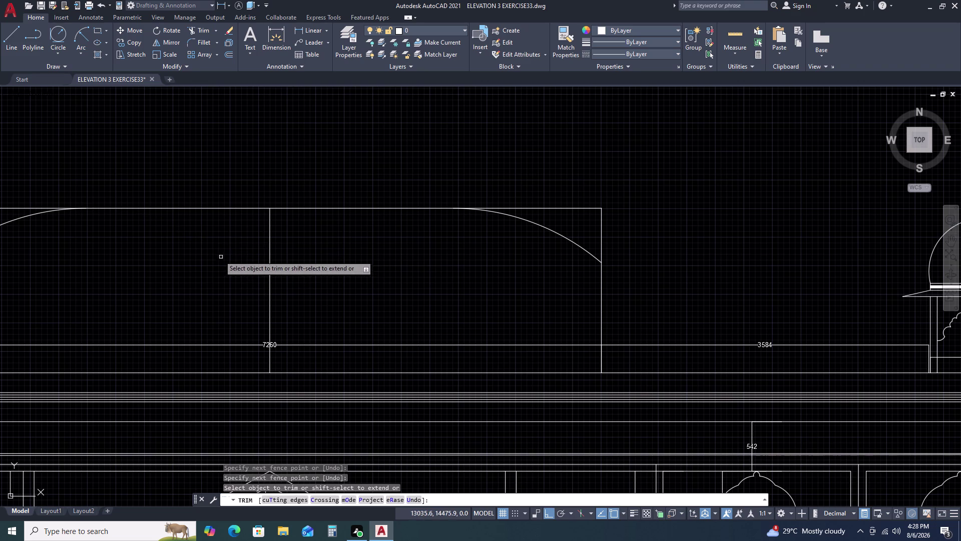
Trim the block's left, top and right edge segments beyond the arcs.
scroll(down, 3)
click(98, 227)
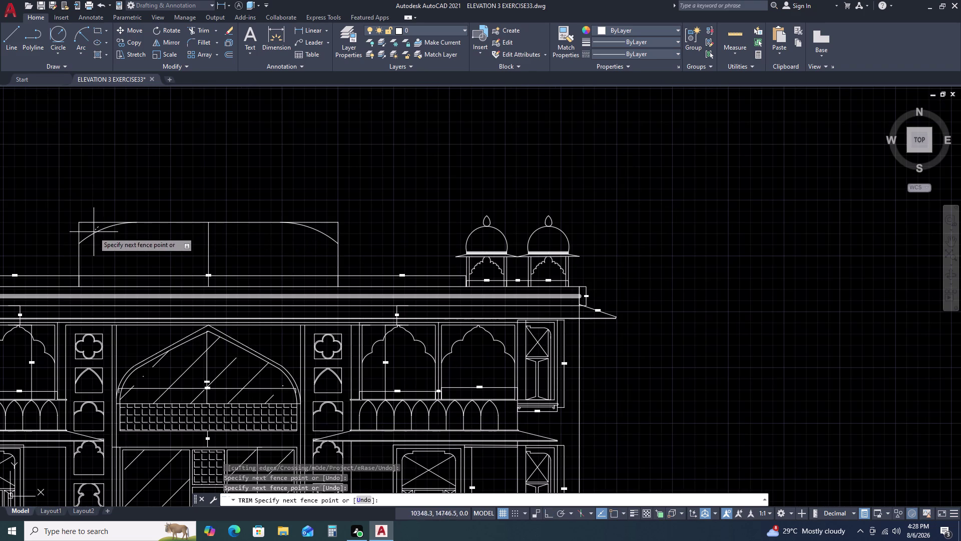
click(92, 242)
key(ctrl+z)
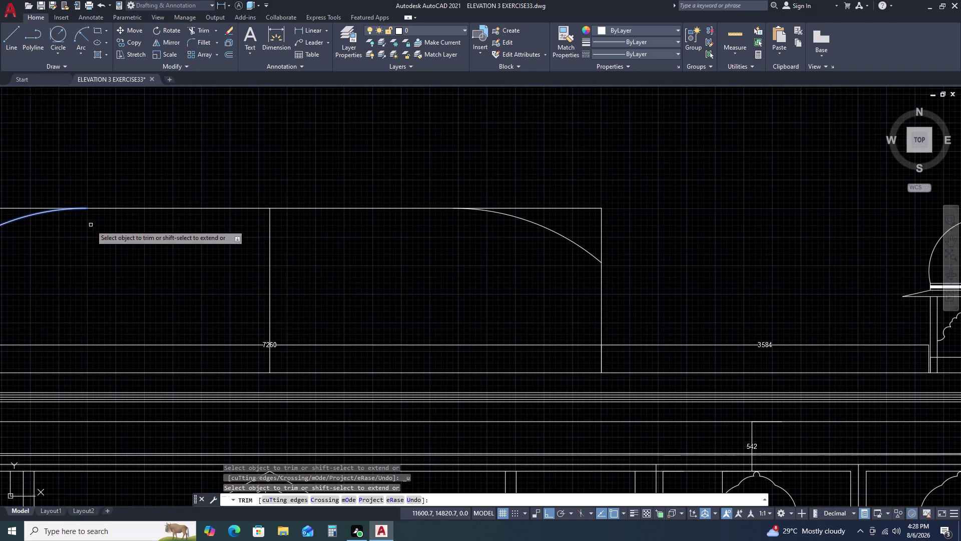
scroll(down, 3)
middle_drag(170, 211, 394, 196)
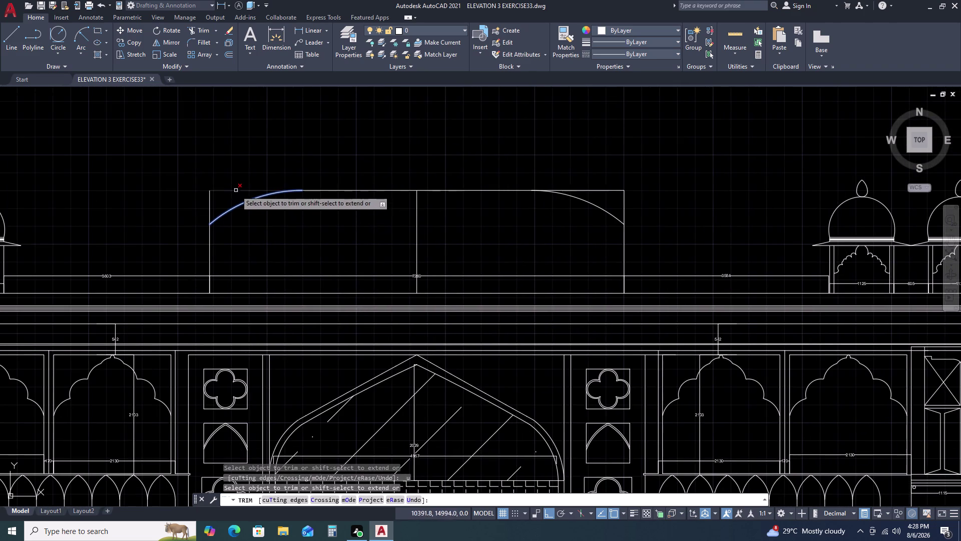
click(236, 187)
click(190, 204)
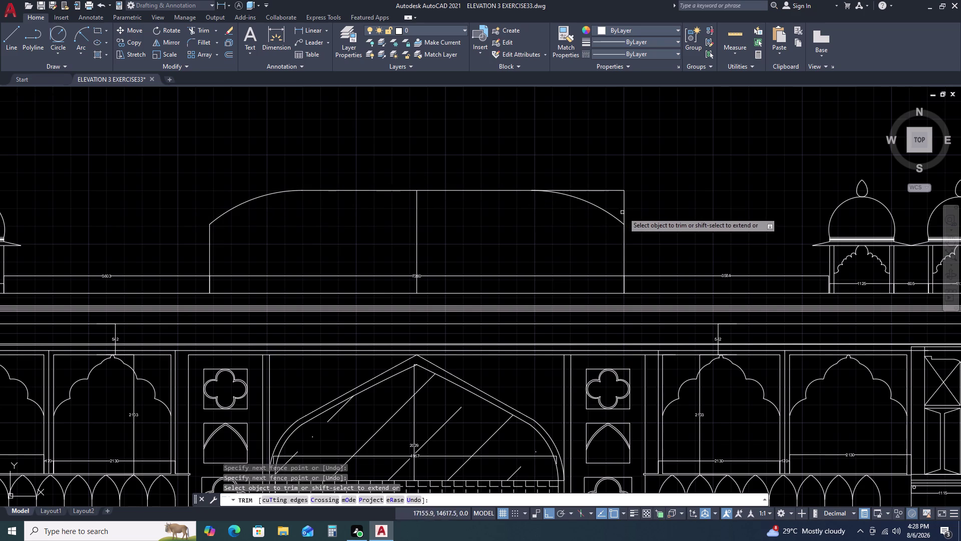
click(630, 217)
click(605, 186)
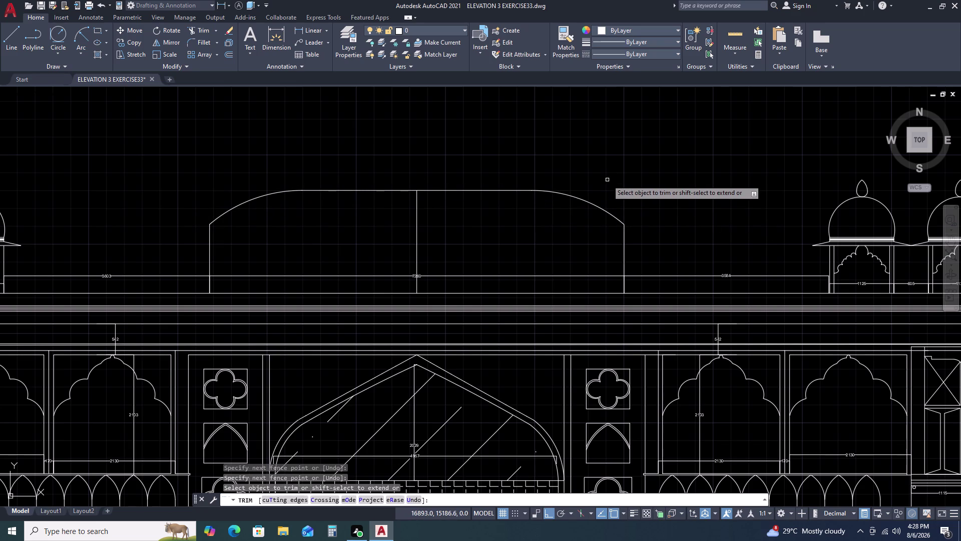
key(Escape)
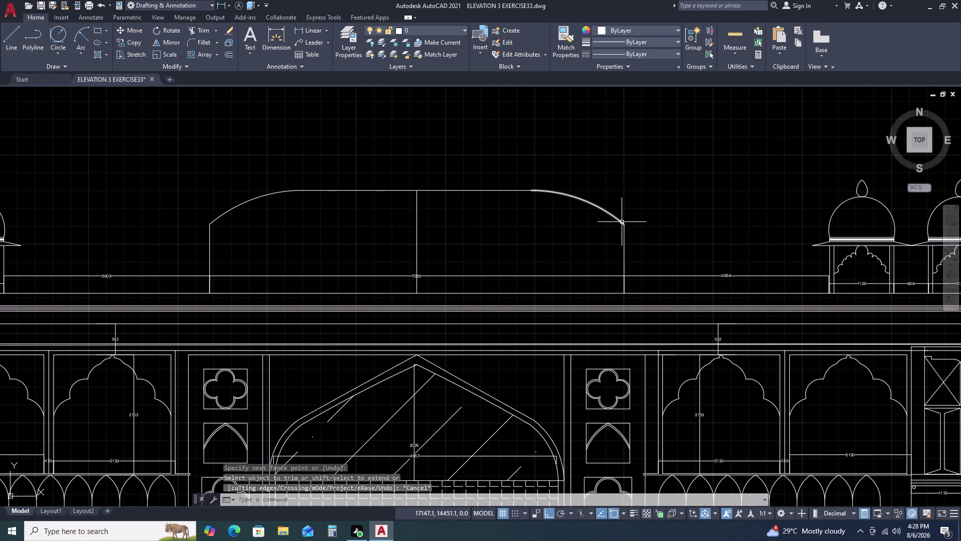
key(Escape)
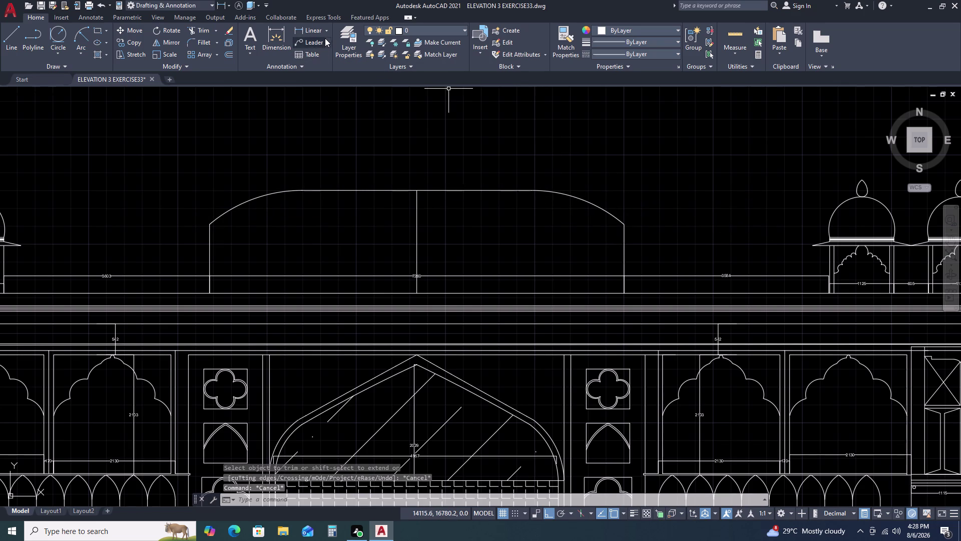
Start a radius dimension on an arc of the parapet top.
click(326, 32)
click(330, 125)
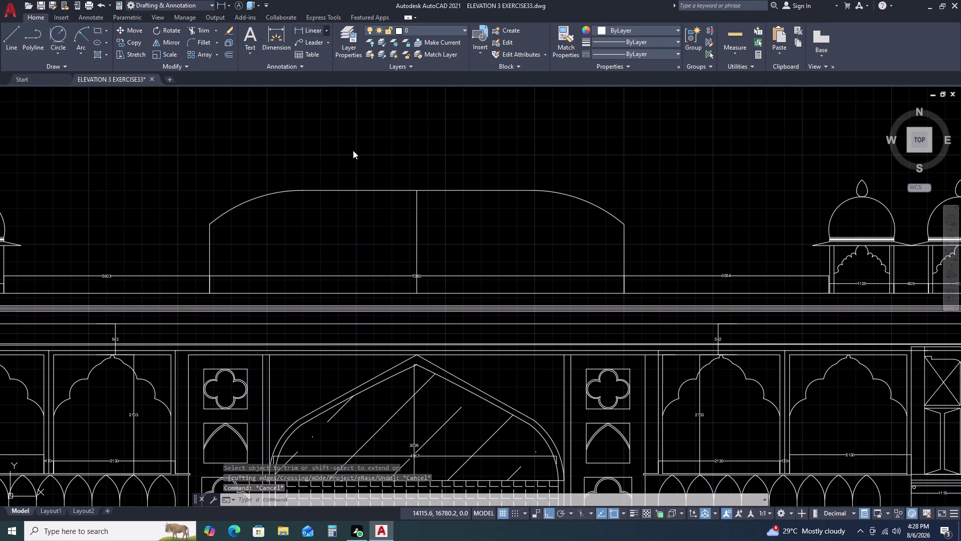
click(558, 191)
Place the R2506 radius dimension beside the right arc.
click(556, 192)
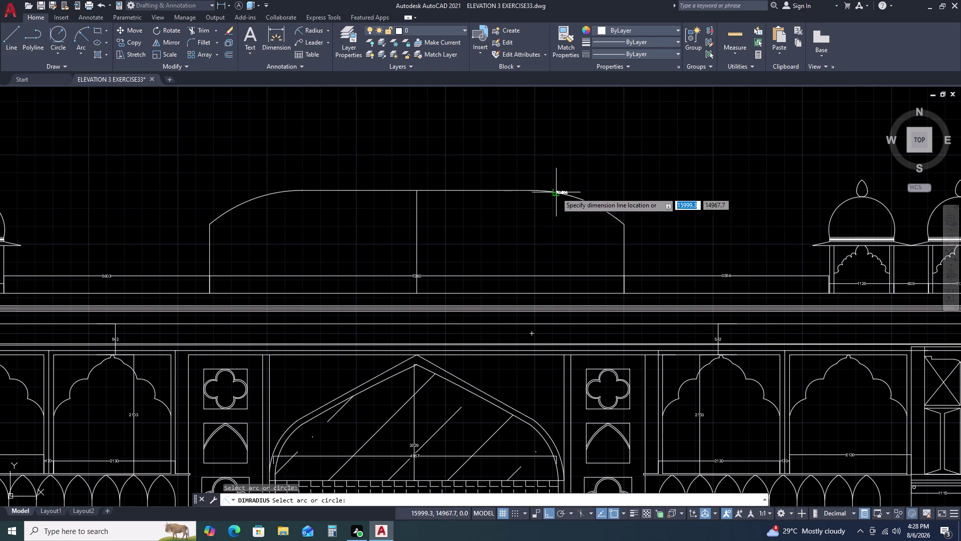
scroll(up, 3)
click(600, 230)
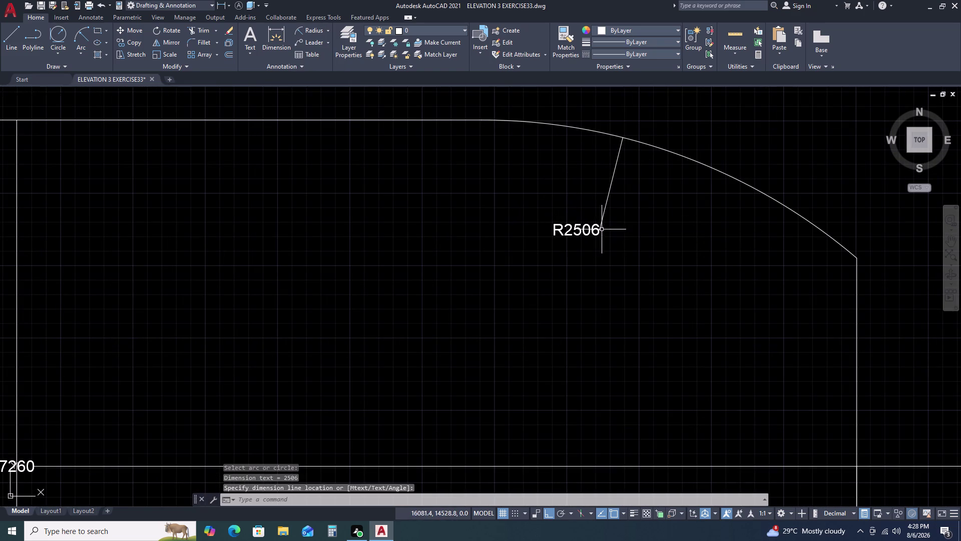
middle_drag(648, 218, 546, 158)
middle_click(544, 156)
Select the large R2506 arc and grip-edit its lower endpoint.
click(712, 164)
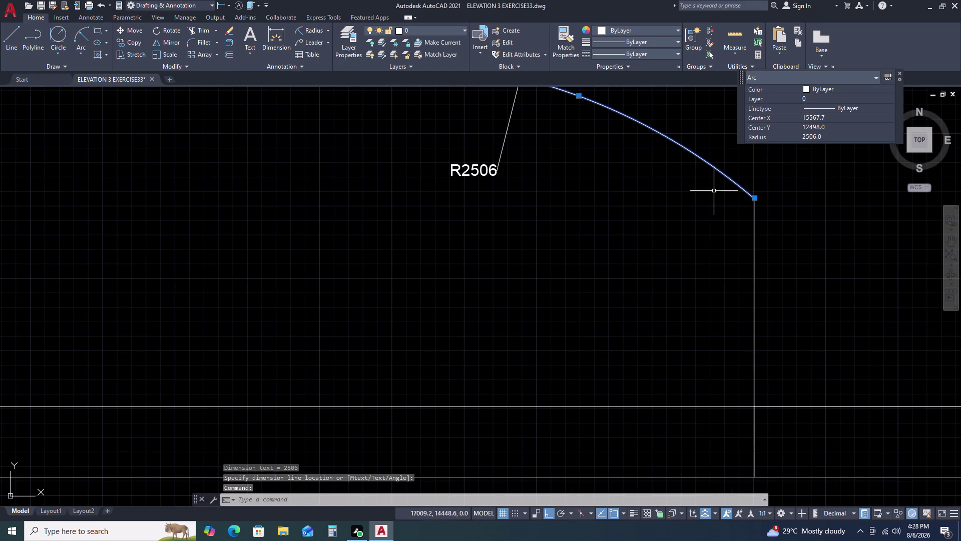
click(758, 197)
right_click(757, 196)
click(757, 197)
double_click(756, 199)
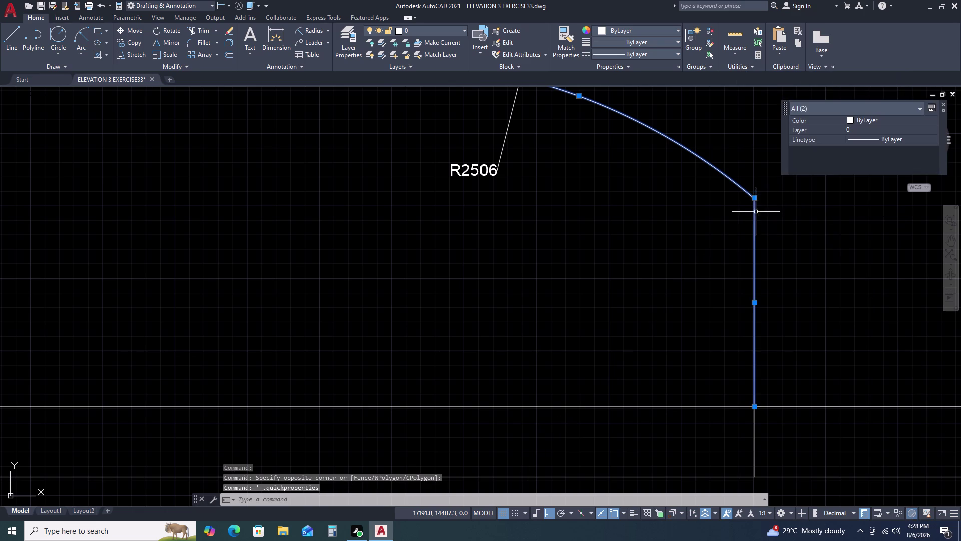
key(Escape)
double_click(755, 198)
right_click(755, 197)
click(755, 198)
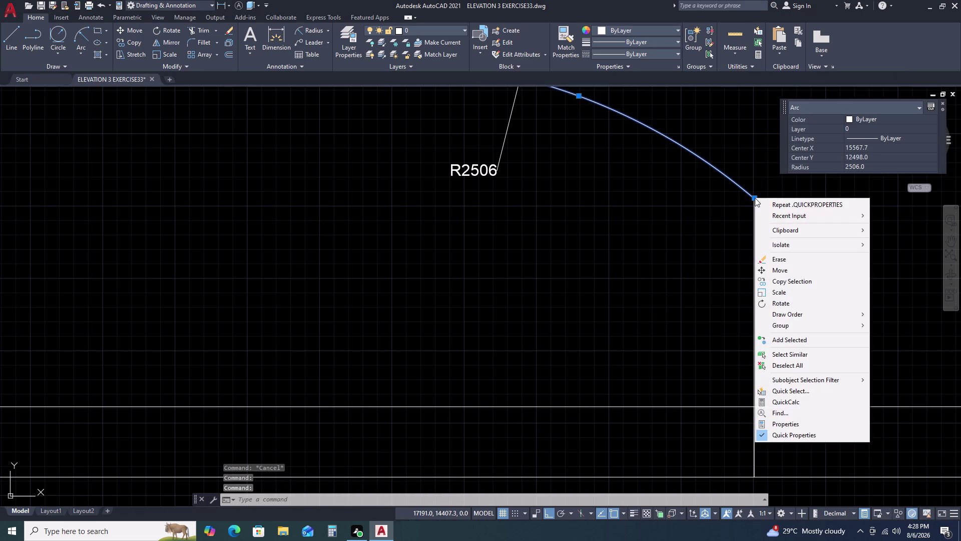
double_click(755, 198)
key(Escape)
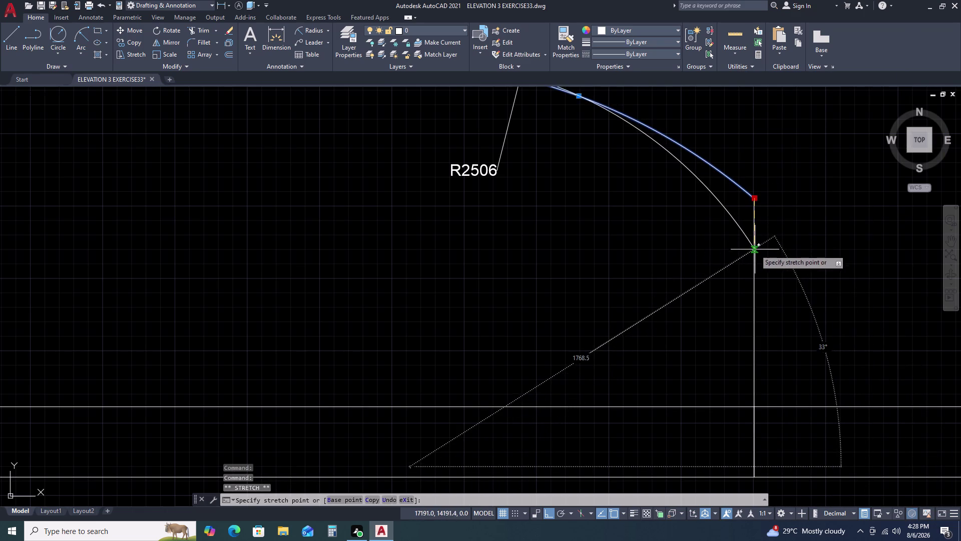
double_click(756, 250)
scroll(down, 3)
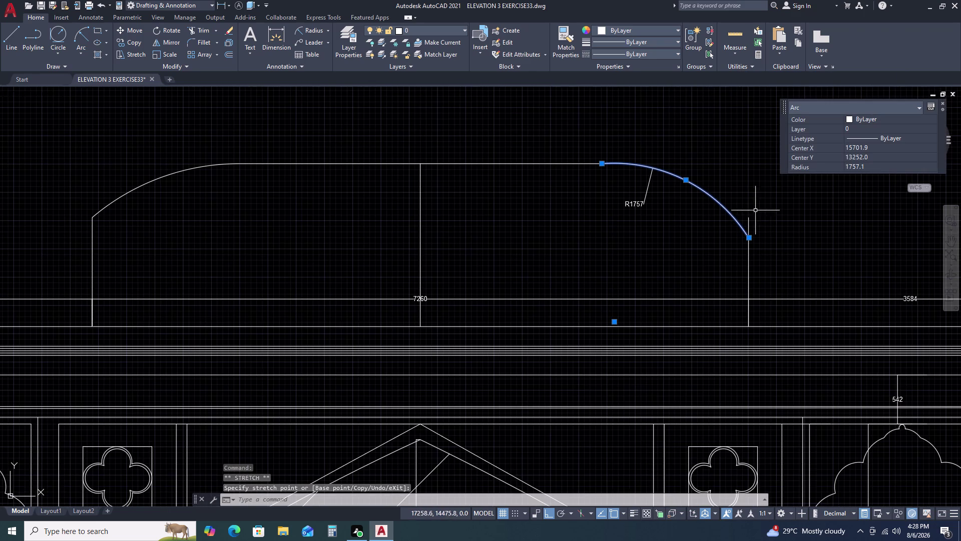
Erase the R1757 arc, then undo back through the grip edit, dimension and trim.
key(Delete)
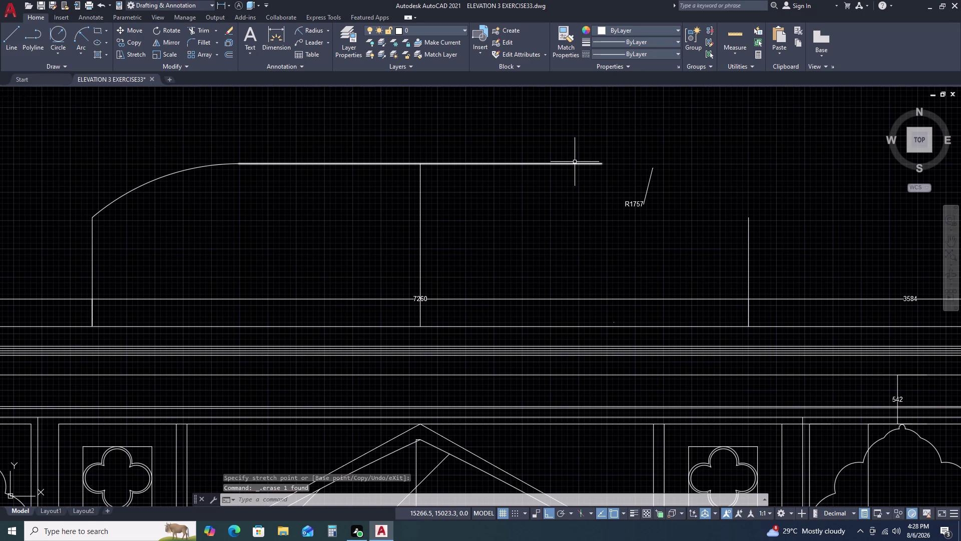
key(ctrl+z)
key(ctrl+z)
key(ctrl+z)
key(ctrl+z)
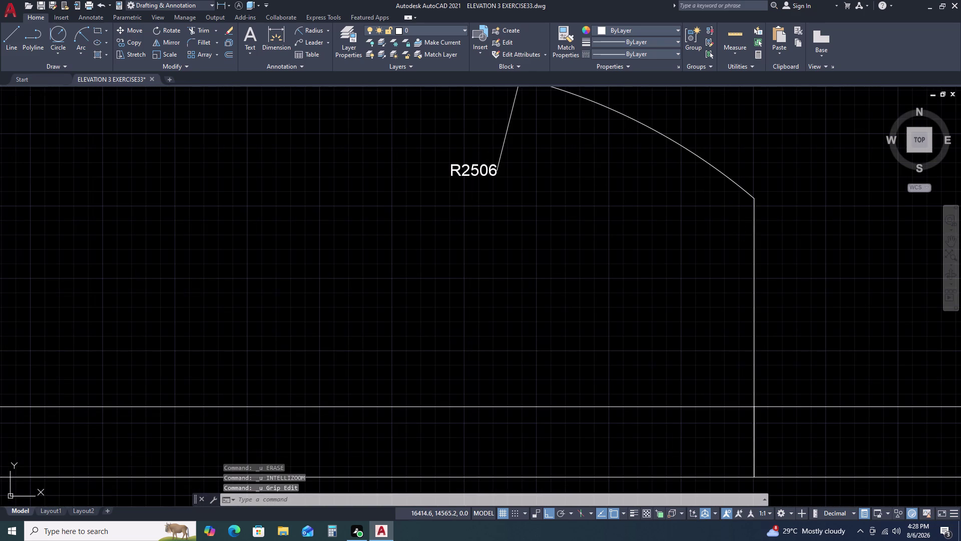
key(ctrl+z)
key(ctrl+z)
key(ctrl+z)
key(ctrl+z)
key(ctrl+z)
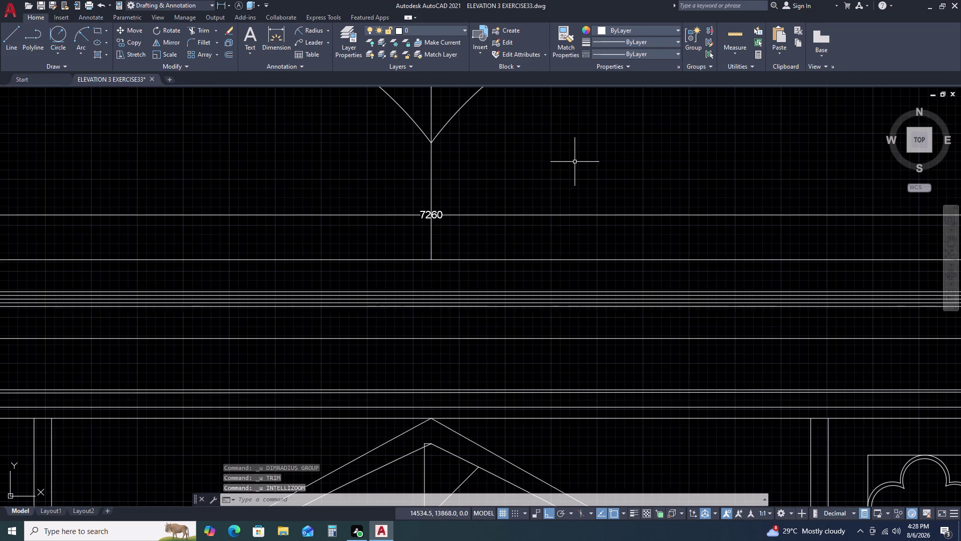
scroll(down, 3)
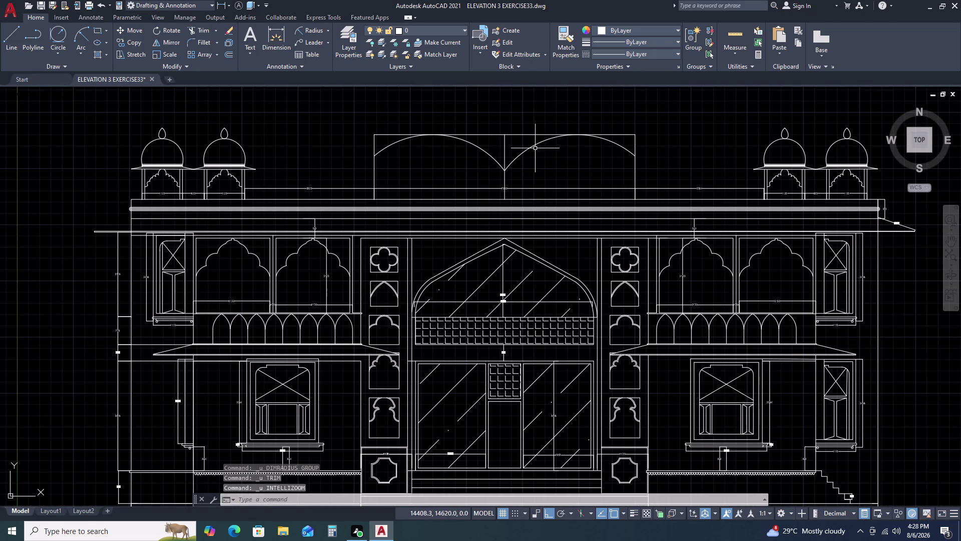
Window-select the two crowning arcs and erase them, leaving a flat-topped rectangle.
click(535, 145)
click(482, 140)
click(466, 154)
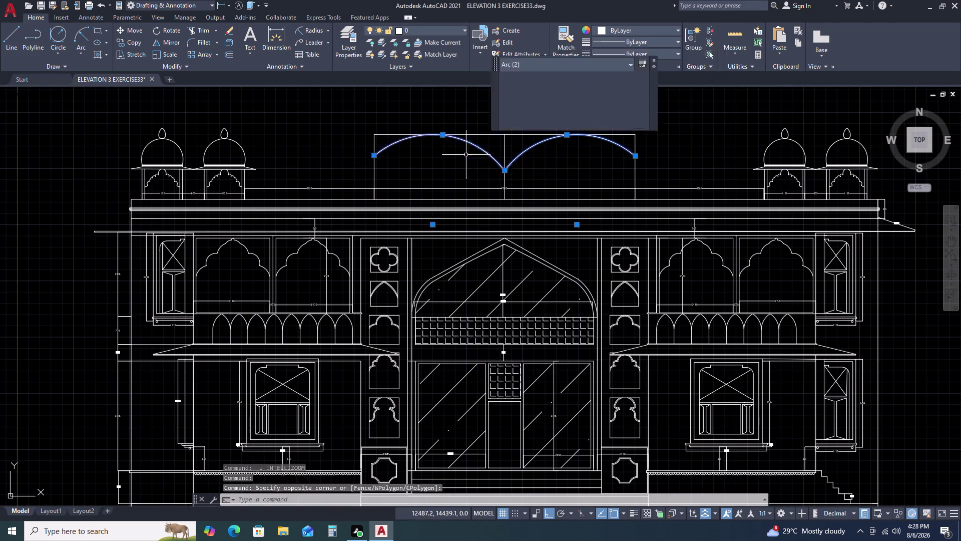
key(Delete)
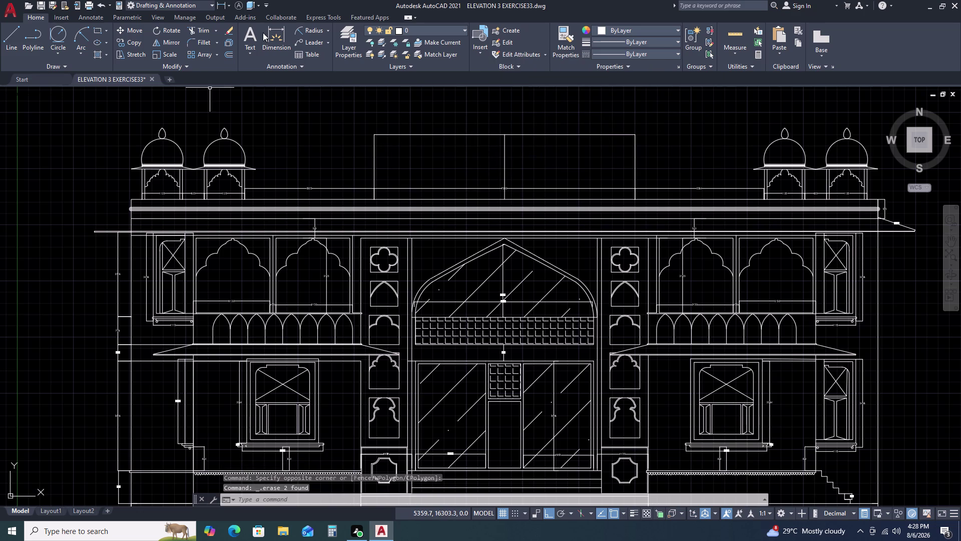
click(58, 55)
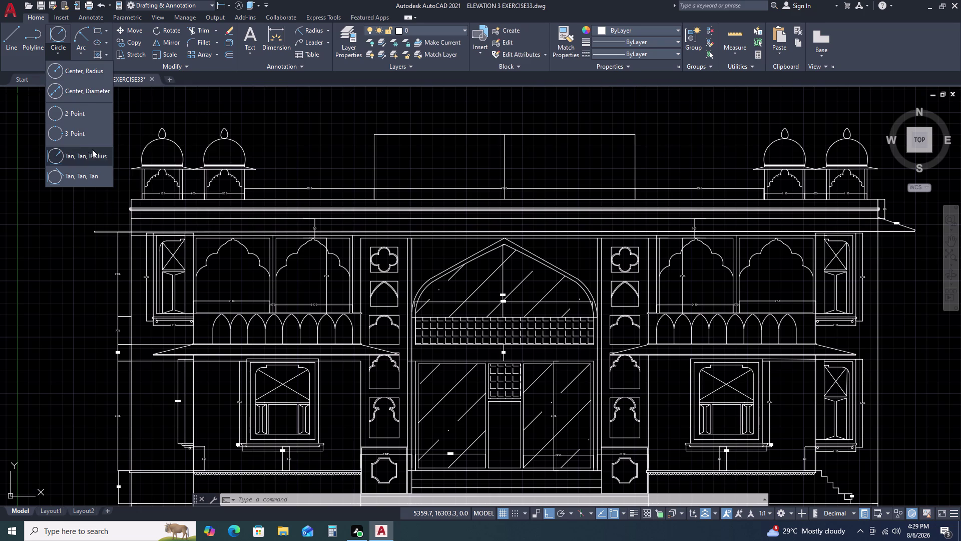
click(87, 114)
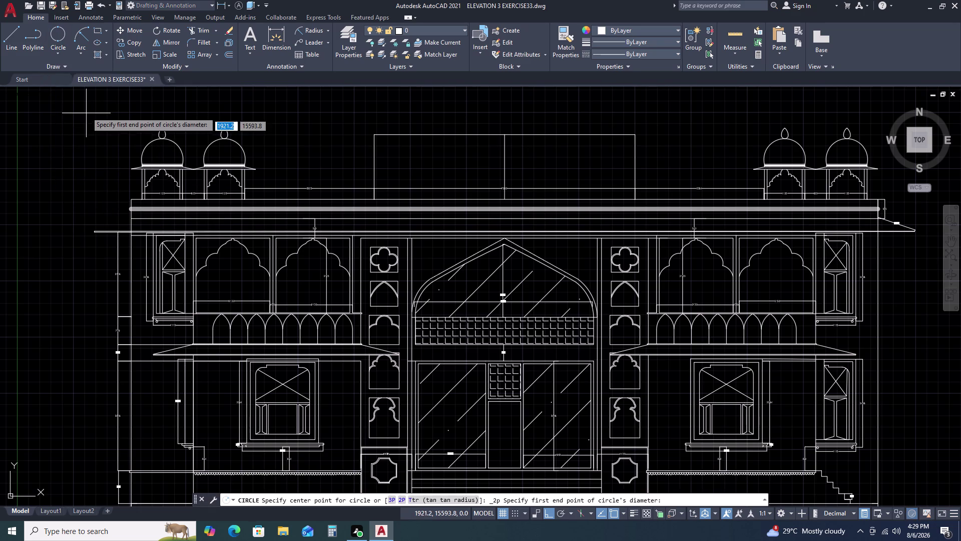
click(60, 50)
click(81, 157)
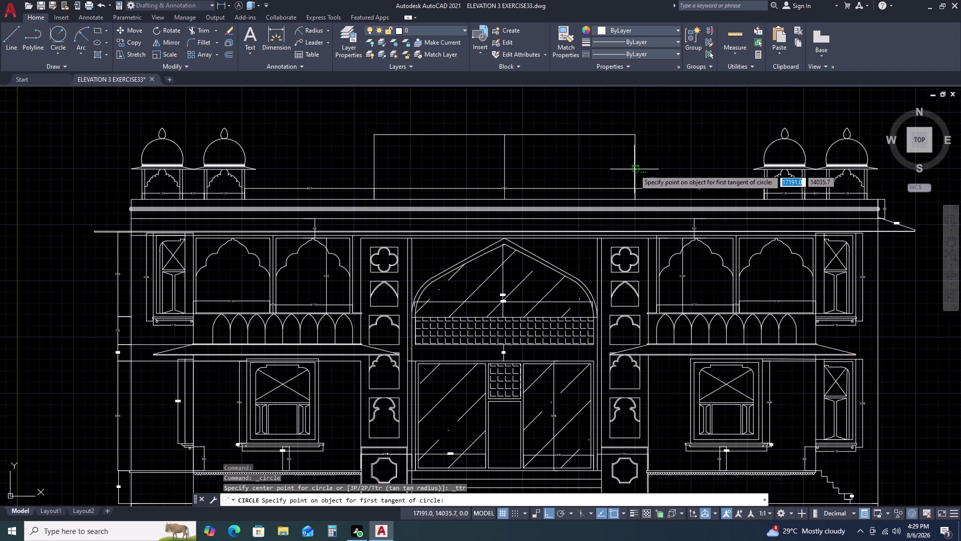
drag(634, 167, 630, 167)
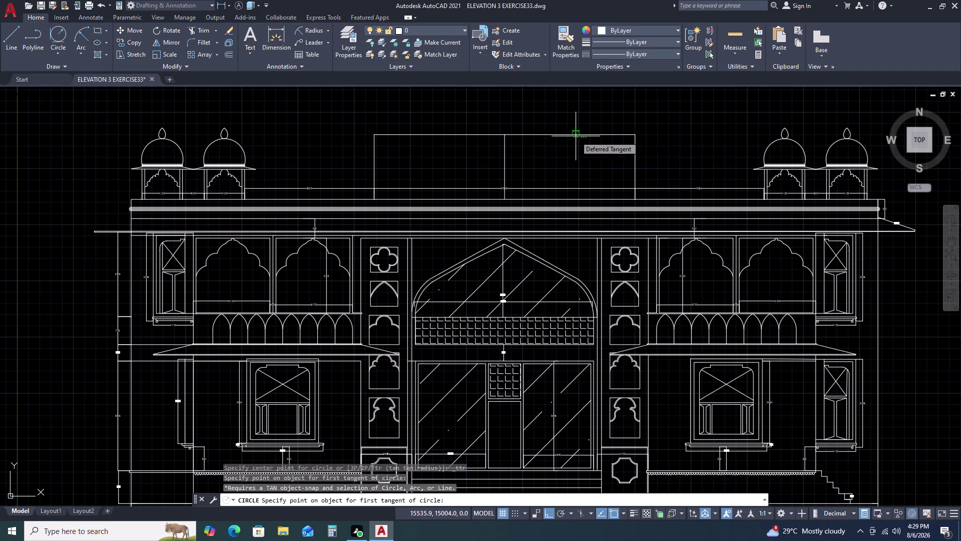
click(573, 136)
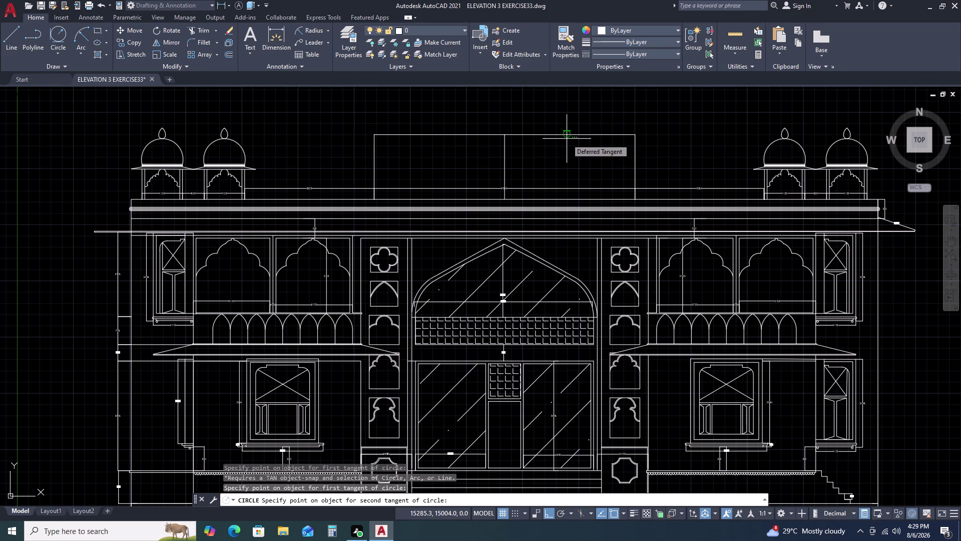
double_click(572, 135)
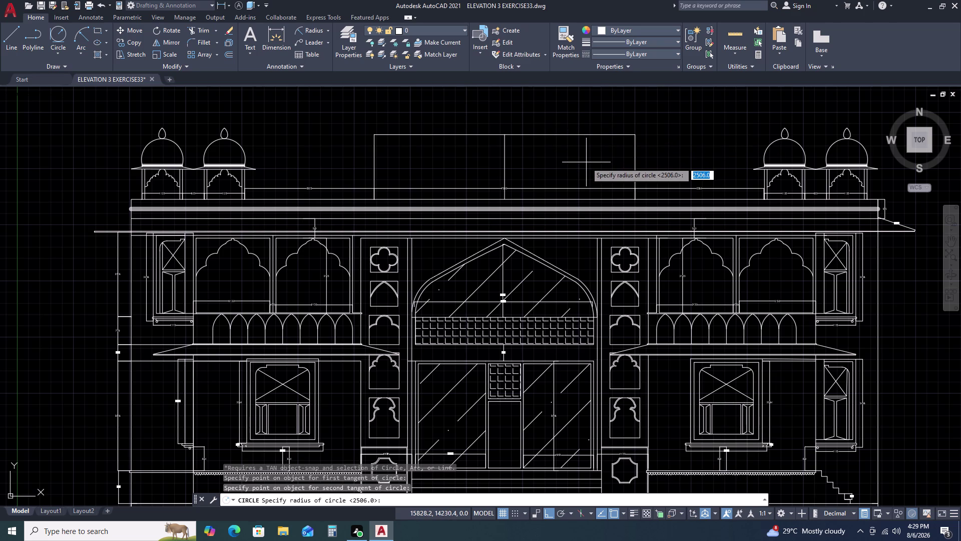
key(space)
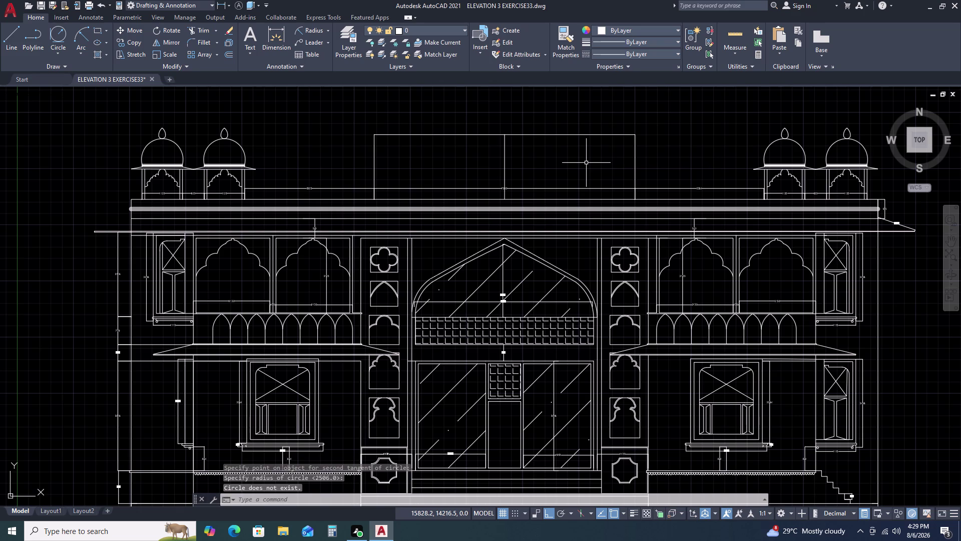